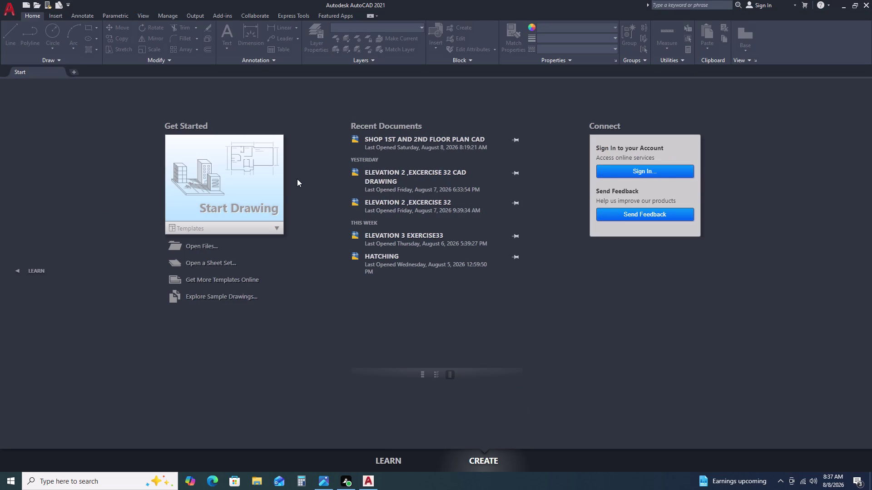
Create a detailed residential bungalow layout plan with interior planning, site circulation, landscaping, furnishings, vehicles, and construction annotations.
Start a new blank drawing from the Start tab and zoom around the empty model space.
click(239, 183)
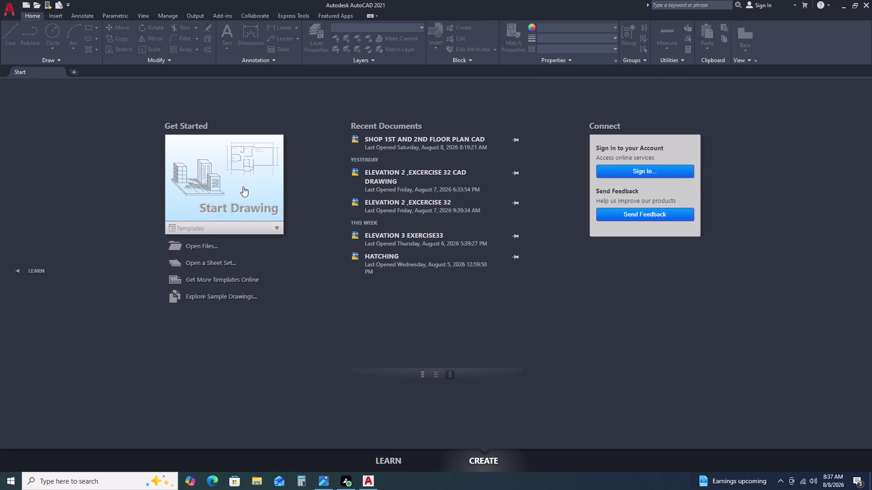
double_click(243, 189)
click(240, 193)
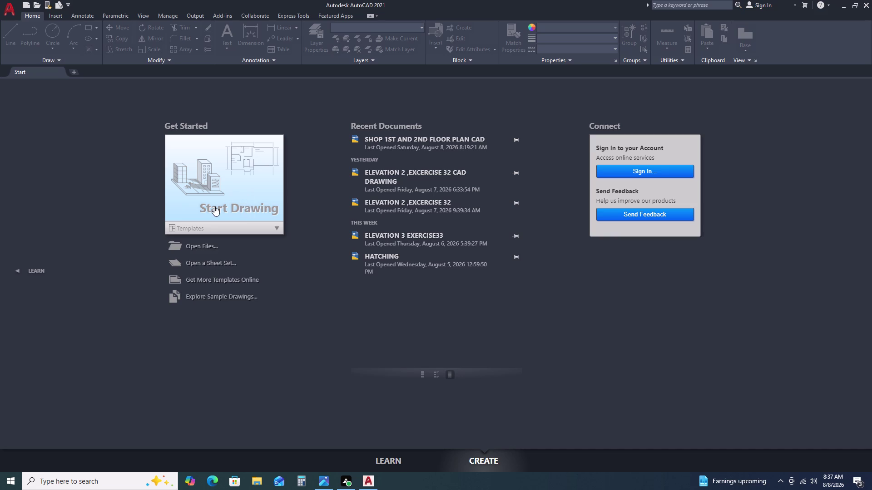
click(214, 206)
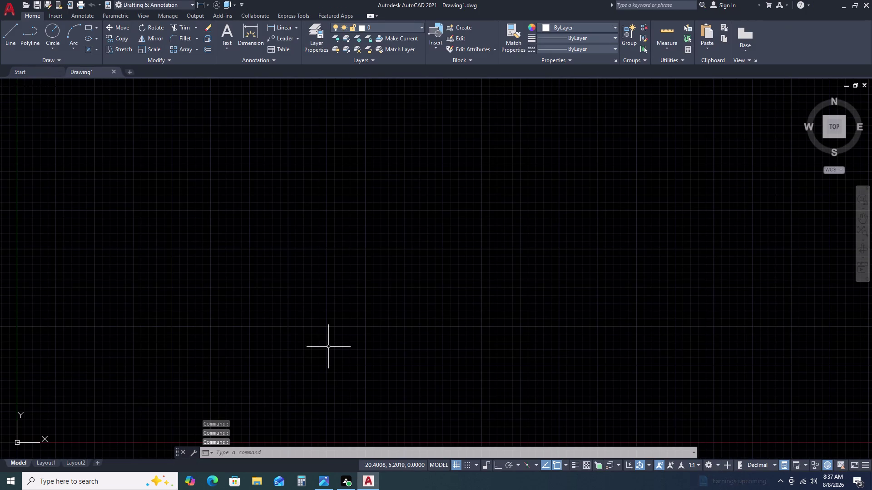
scroll(down, 3)
scroll(up, 3)
scroll(down, 3)
scroll(up, 3)
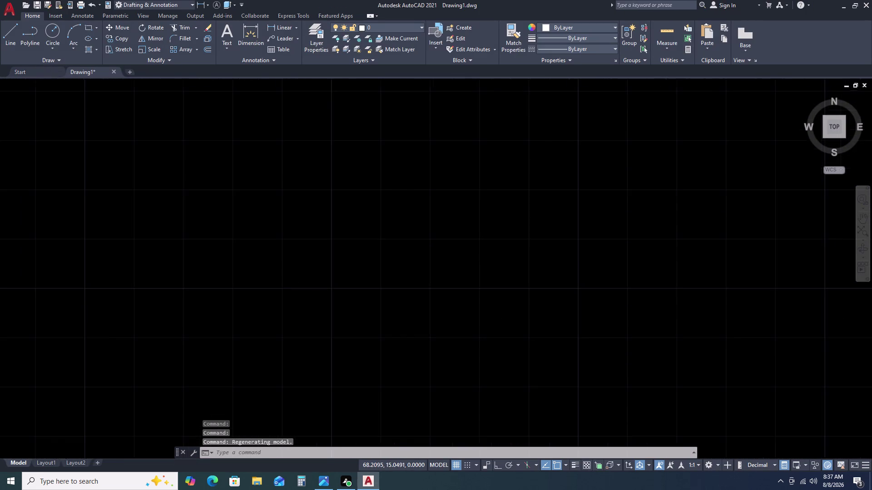
scroll(up, 3)
scroll(down, 3)
Bring up Save Drawing As with Ctrl+S and navigate to the Desktop.
key(ctrl+s)
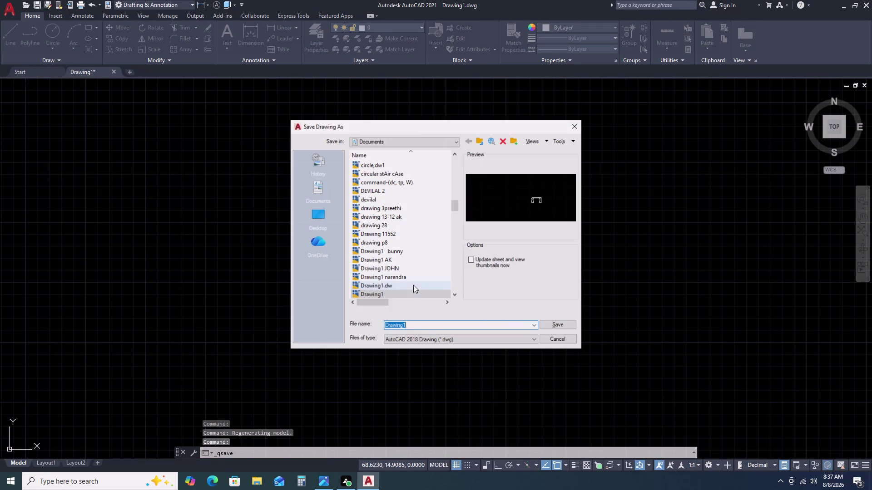
double_click(315, 213)
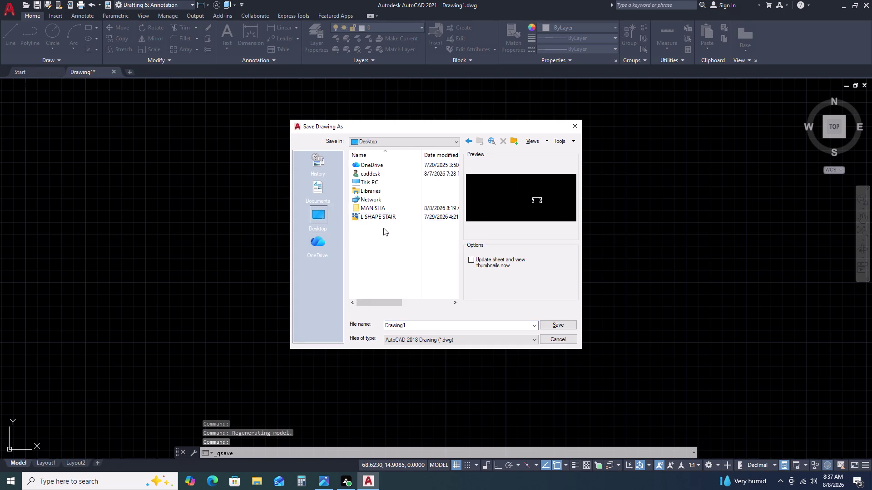
double_click(375, 205)
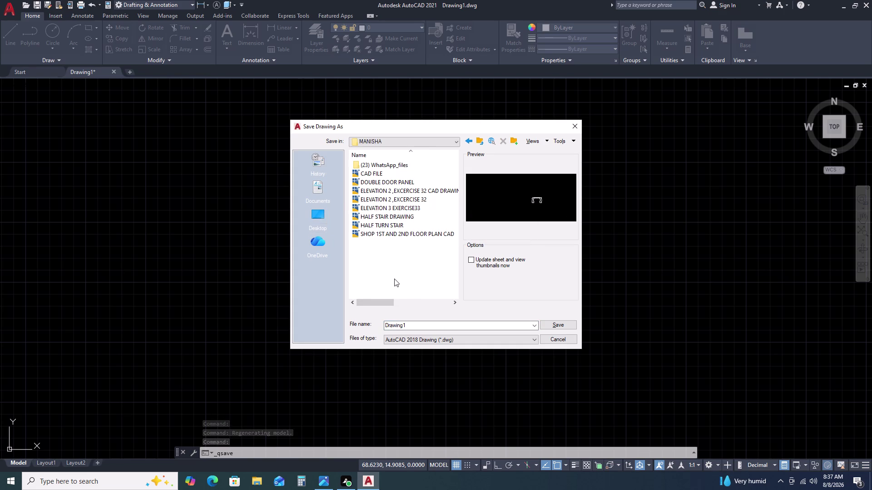
key(BackSpace)
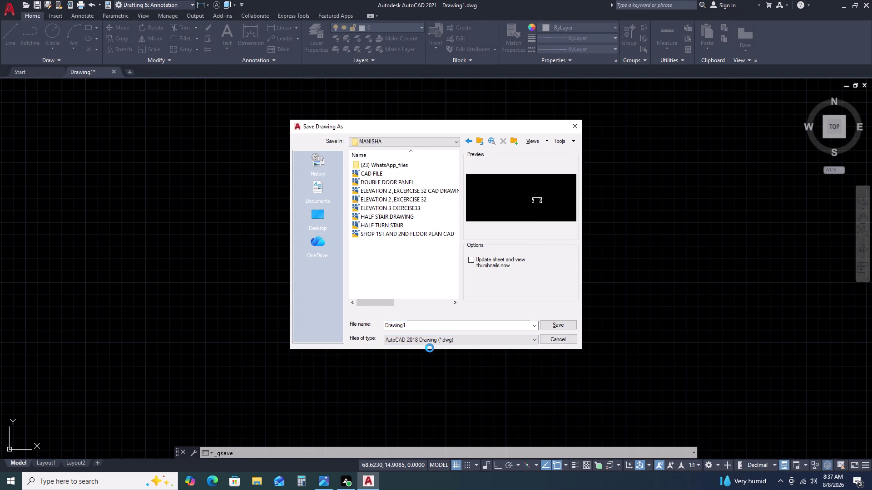
key(BackSpace)
key(BackSpace)
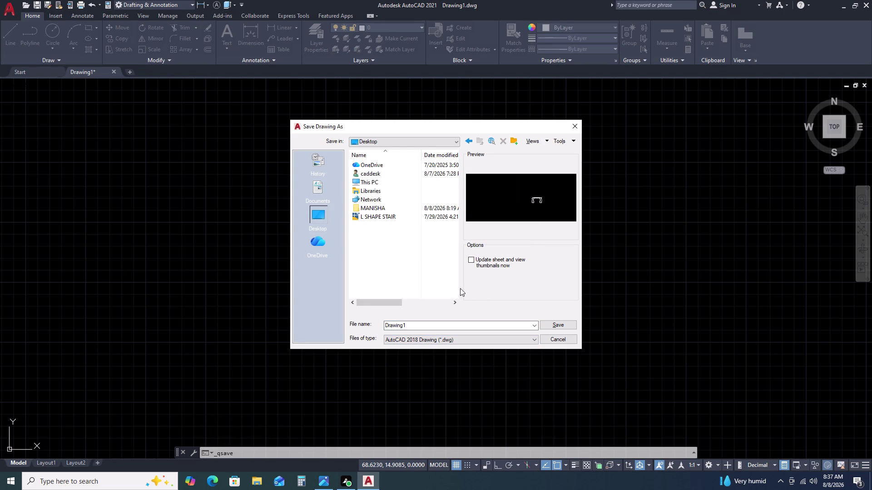
Name the file 'LAYOUT PLAN OF CAD PLAN' and save it.
click(419, 325)
text(L)
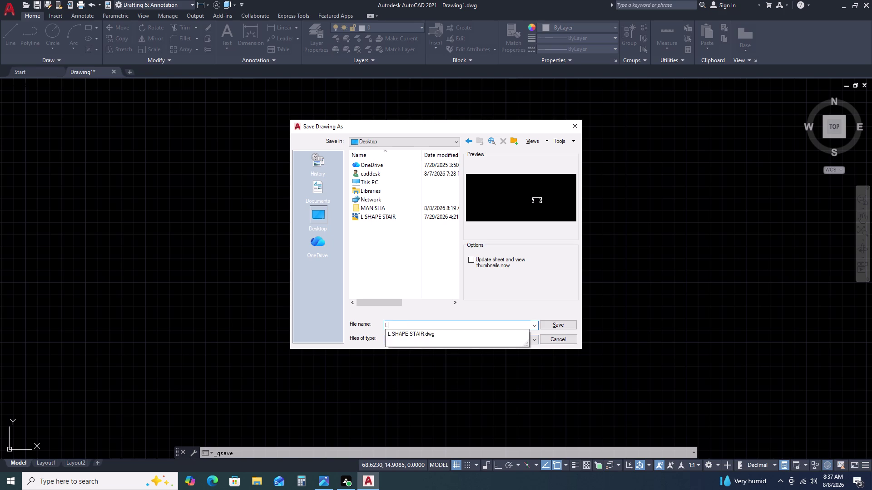
text(A)
text(YOU)
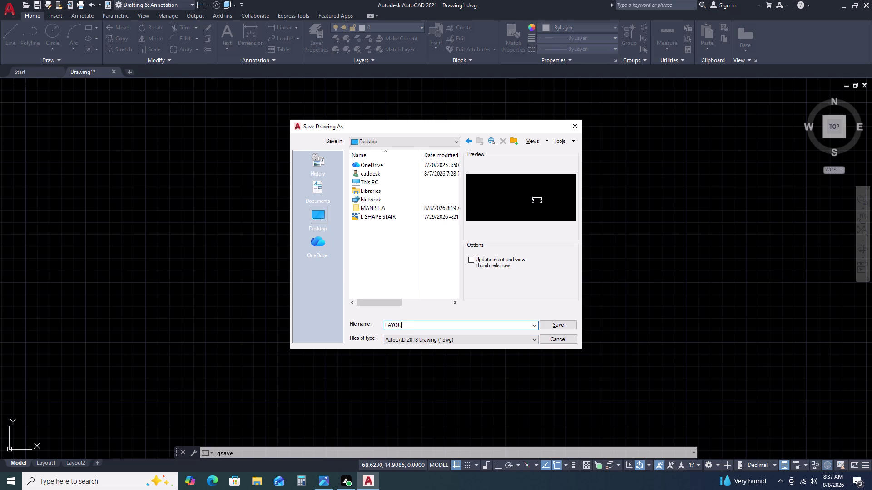
text(T PLAN)
key(space)
text(OF)
key(space)
text(CA)
text(D)
key(space)
text(PLAN)
double_click(561, 328)
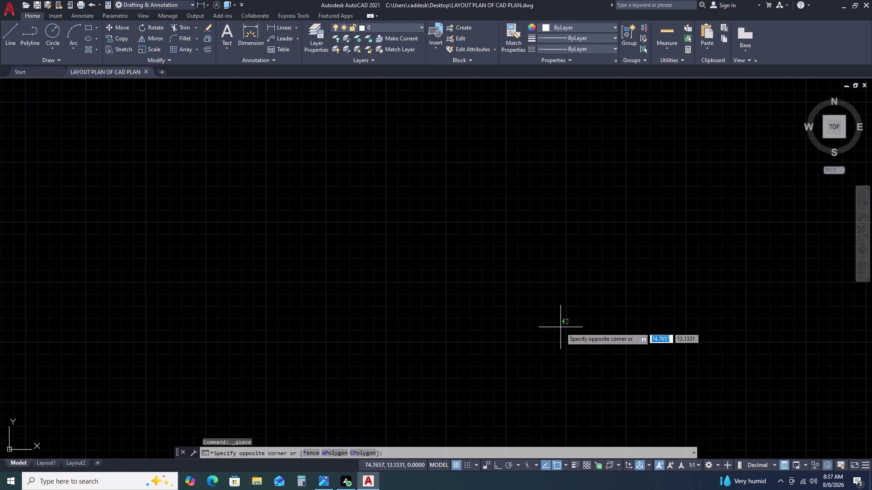
Start a rectangle with REC from a picked first corner, using the Dimensions option.
click(415, 327)
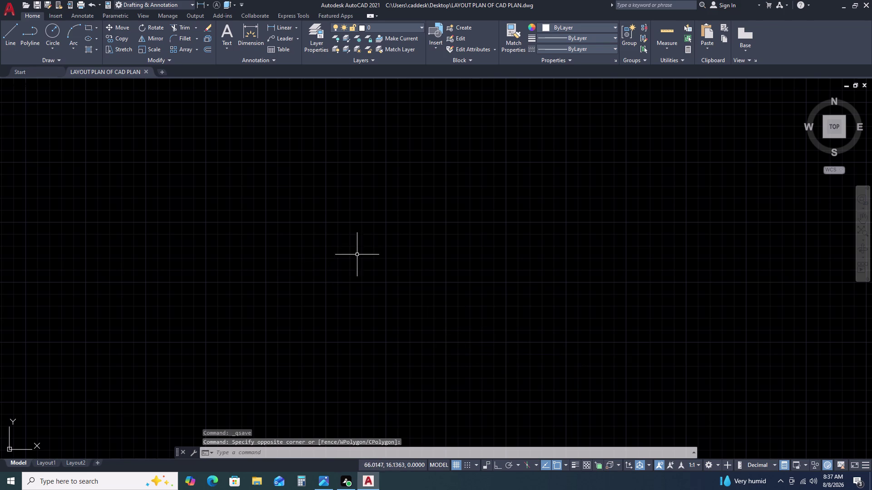
text(RE)
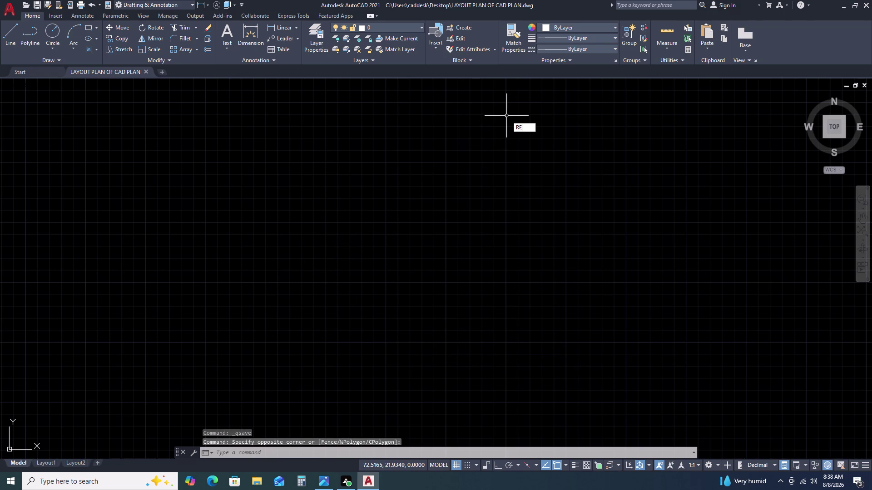
text(C)
key(space)
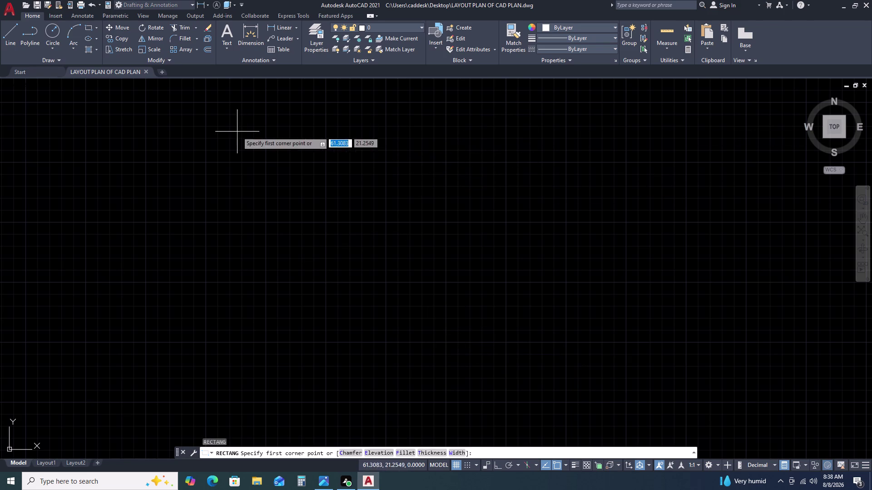
click(237, 125)
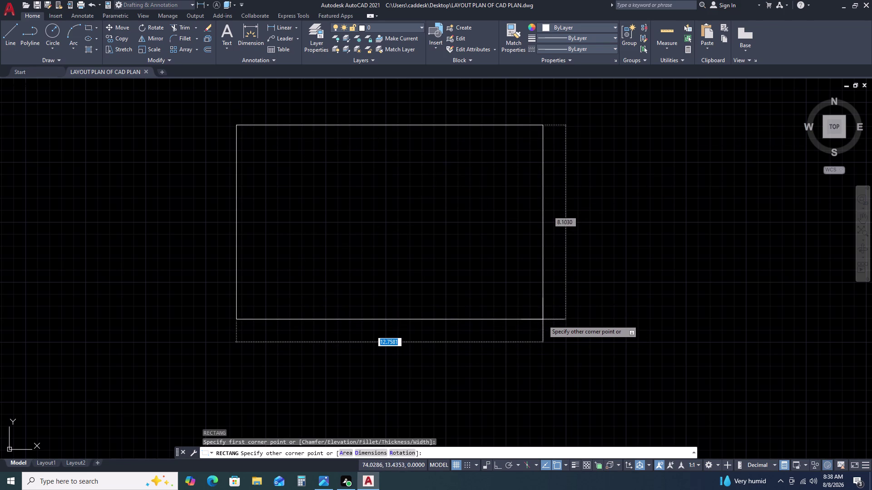
key(d)
key(space)
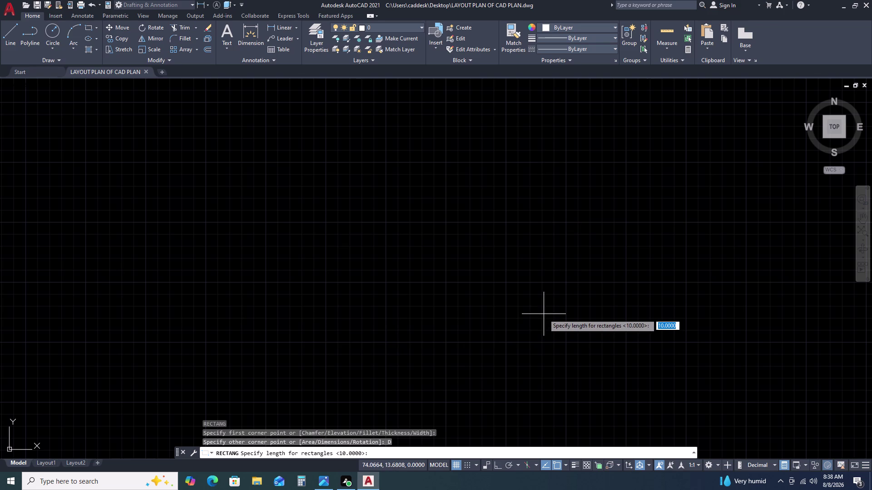
Give the rectangle length 30000 and width 40000 and place it.
text(3)
text(0000)
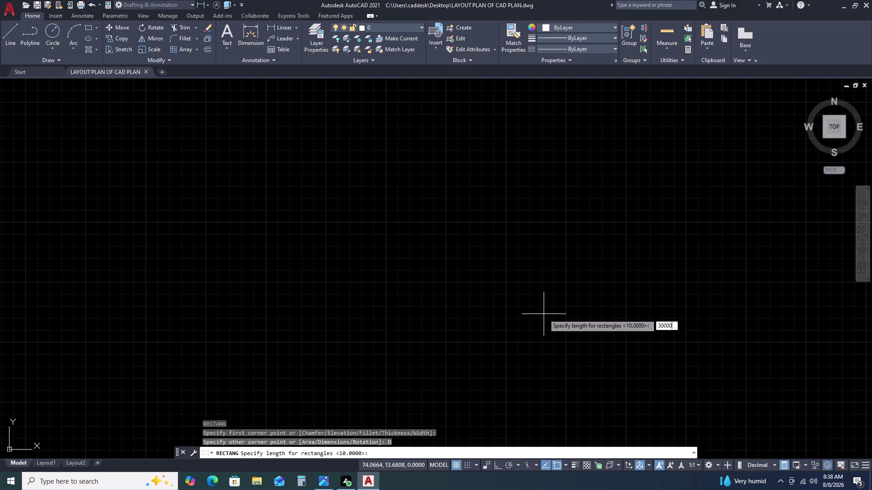
key(Return)
text(4)
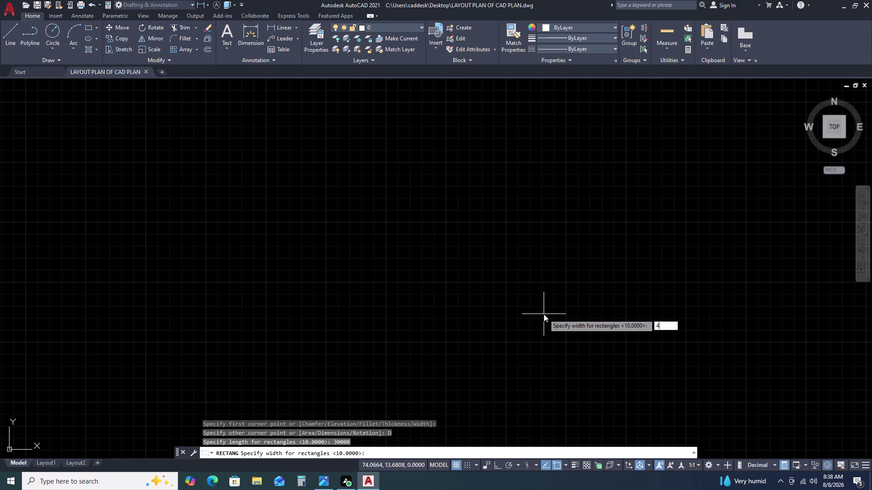
text(0000)
key(Return)
scroll(down, 3)
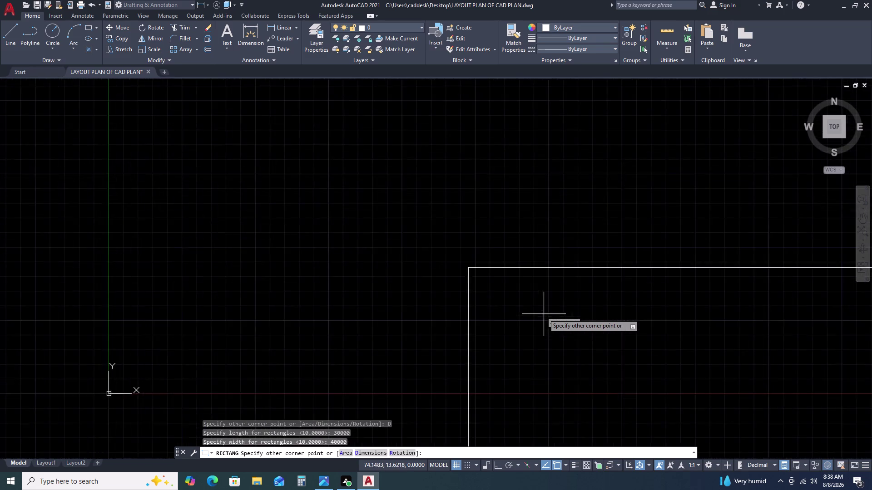
scroll(down, 3)
click(555, 314)
Move the 30000 by 40000 rectangle to a new position away from the origin.
scroll(down, 3)
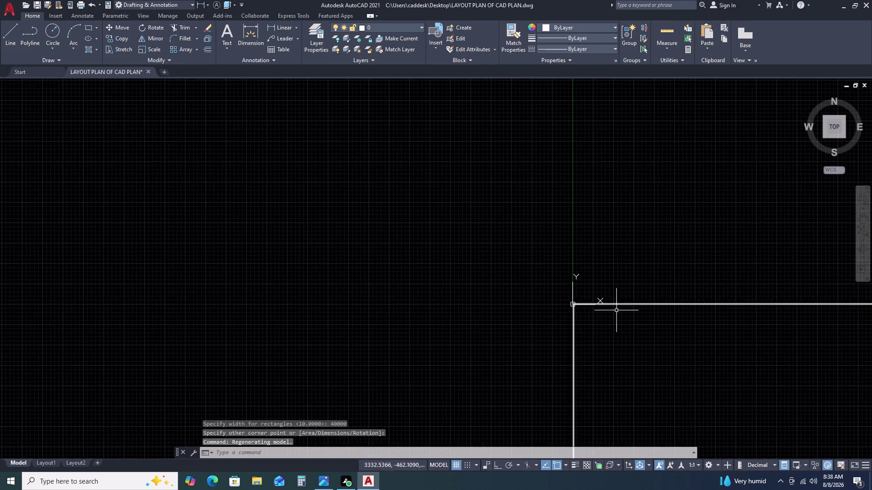
scroll(down, 3)
scroll(up, 3)
click(663, 362)
drag(663, 362, 646, 352)
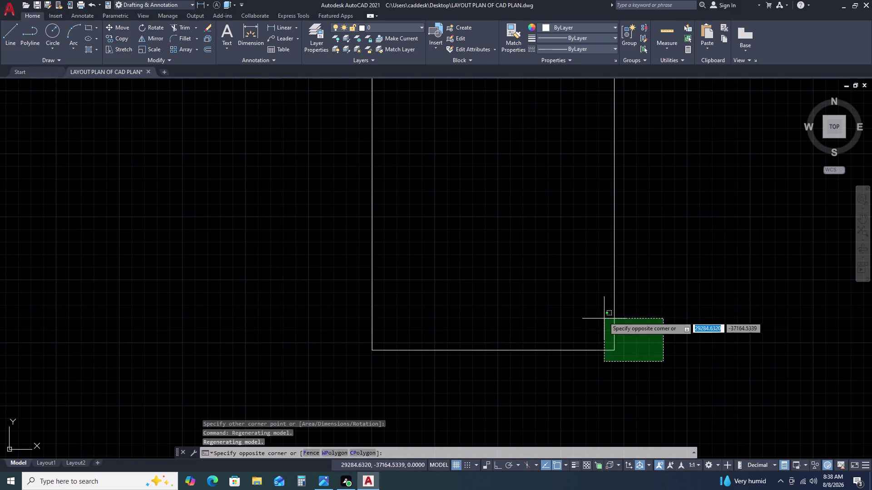
click(602, 312)
text(M)
key(space)
click(595, 311)
scroll(down, 3)
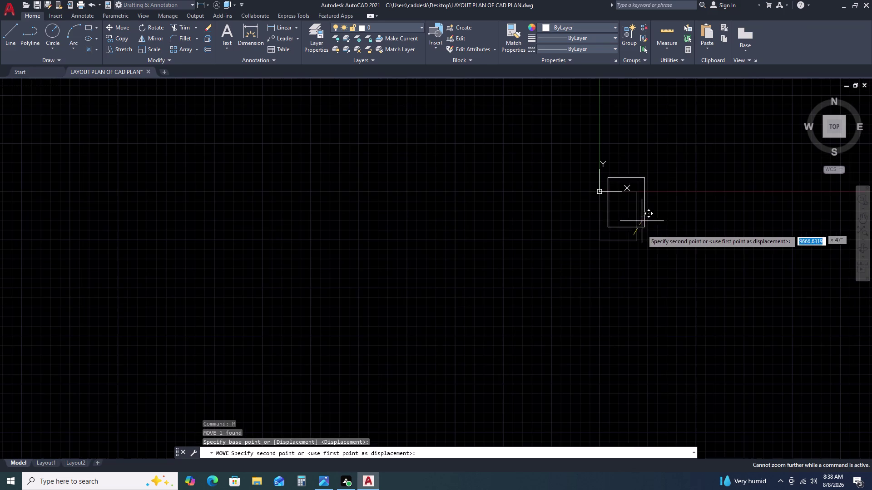
scroll(down, 3)
middle_drag(687, 159, 679, 171)
middle_drag(661, 183, 353, 337)
double_click(554, 186)
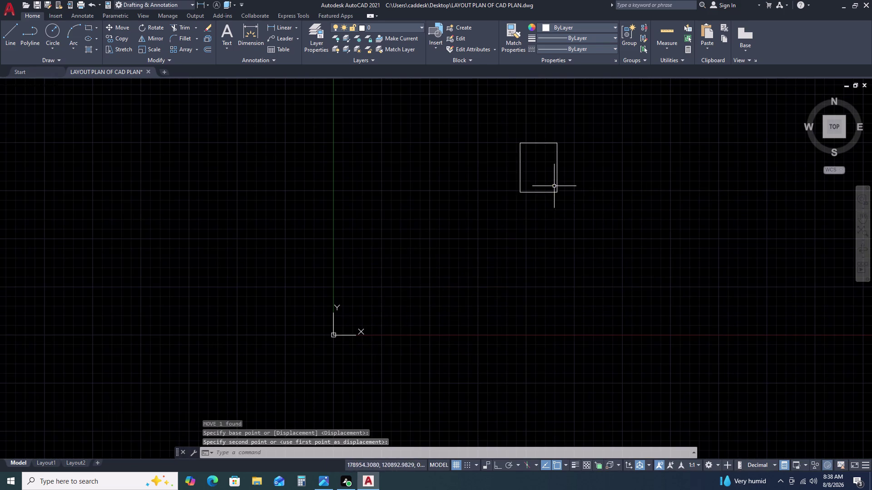
Center the rectangle in view, then start an Offset and cancel it.
scroll(up, 3)
scroll(up, 3)
scroll(up, 3)
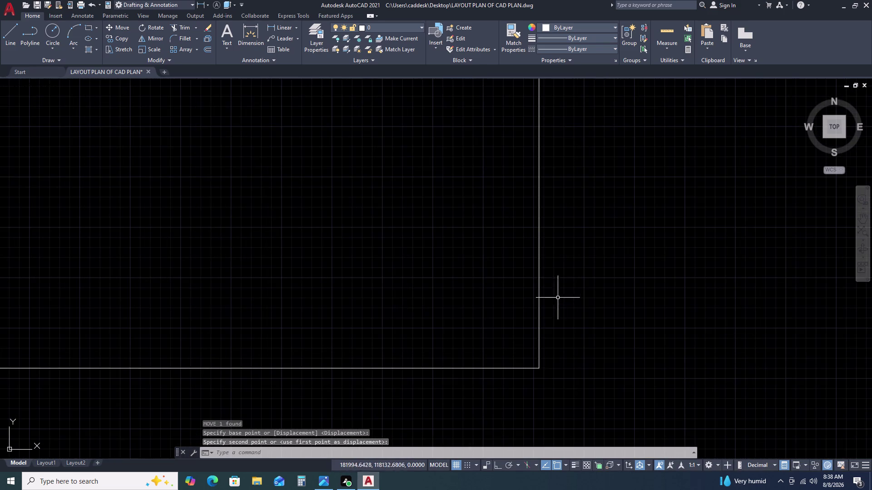
scroll(down, 3)
scroll(up, 3)
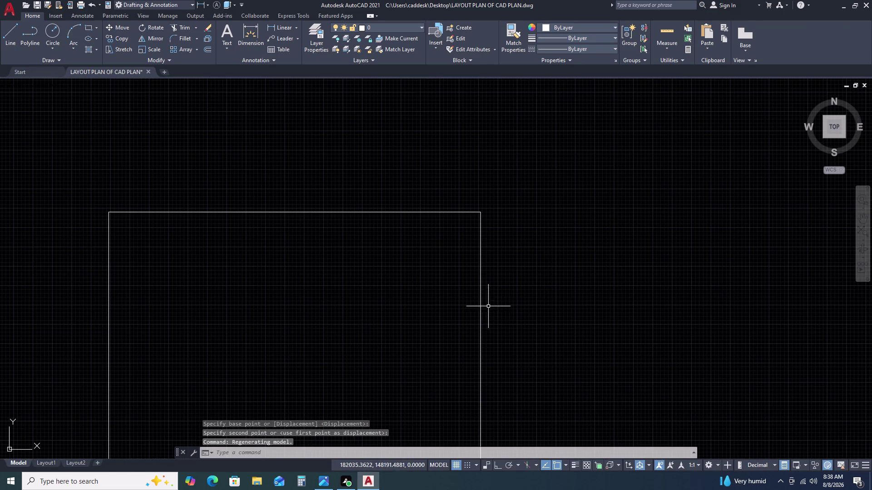
middle_drag(488, 302, 535, 208)
scroll(down, 3)
scroll(down, 3)
click(560, 196)
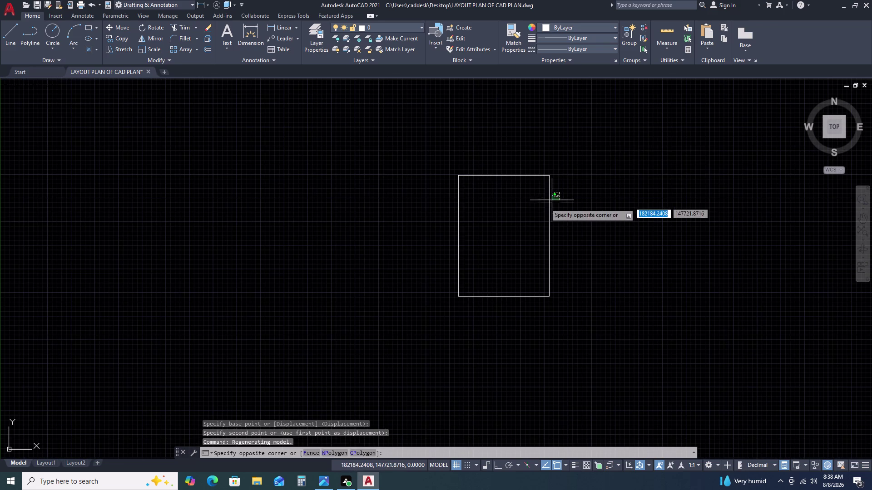
click(541, 206)
text(O)
key(space)
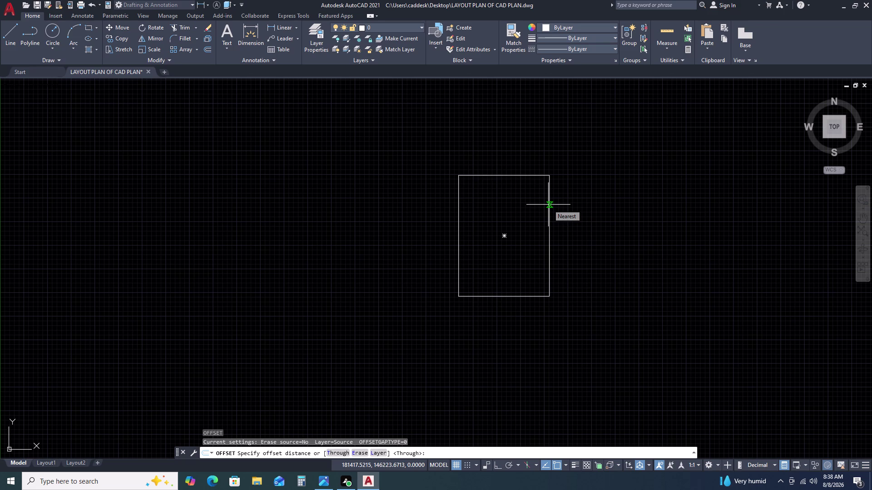
key(Escape)
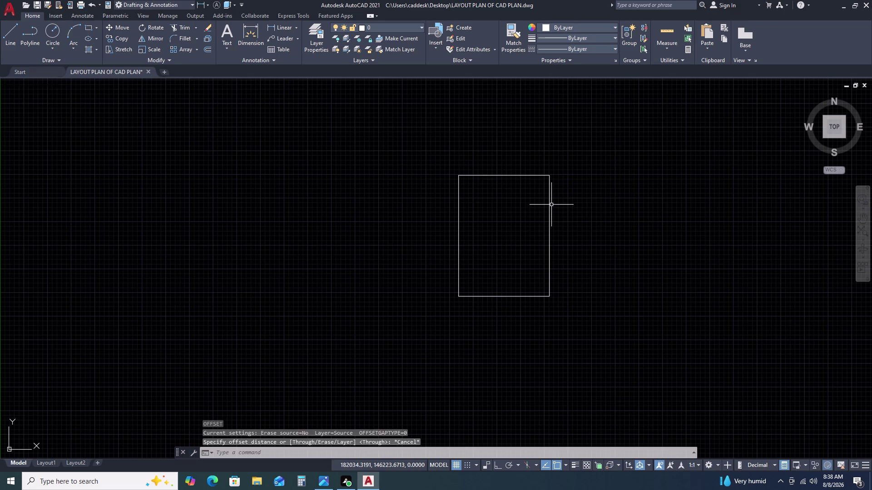
key(Escape)
double_click(562, 217)
key(Escape)
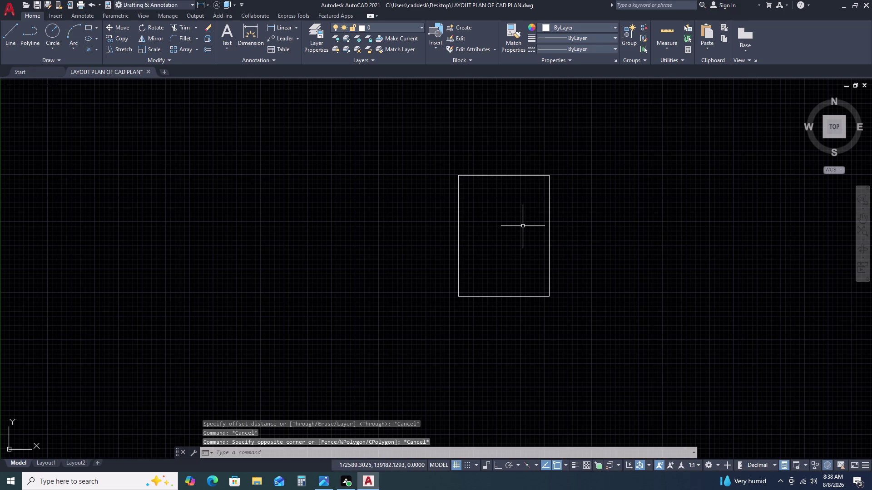
Open the Dimension Style Manager with D and edit the Standard style.
text(D)
key(space)
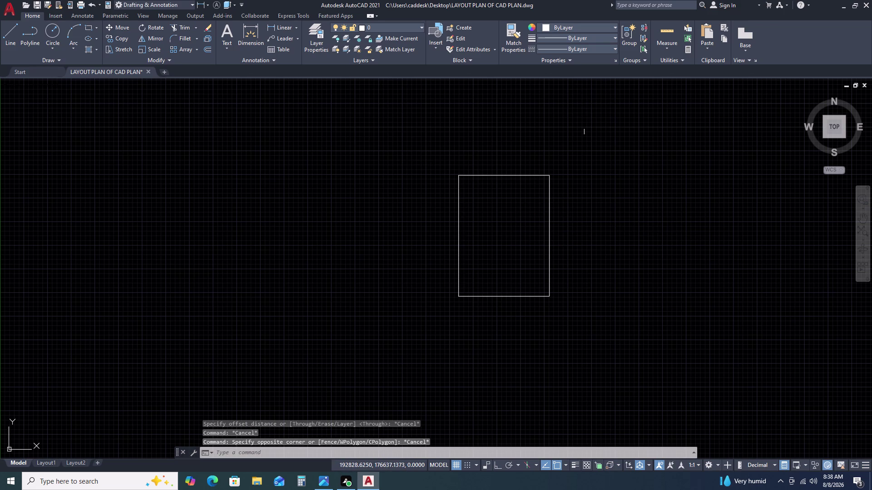
double_click(529, 224)
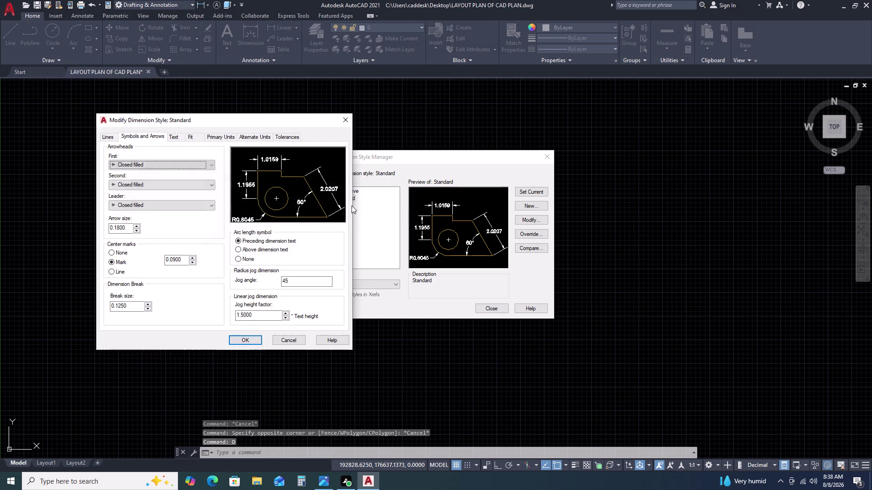
Set the Standard style's text height to 1000 on the Text tab, then close the manager.
click(178, 134)
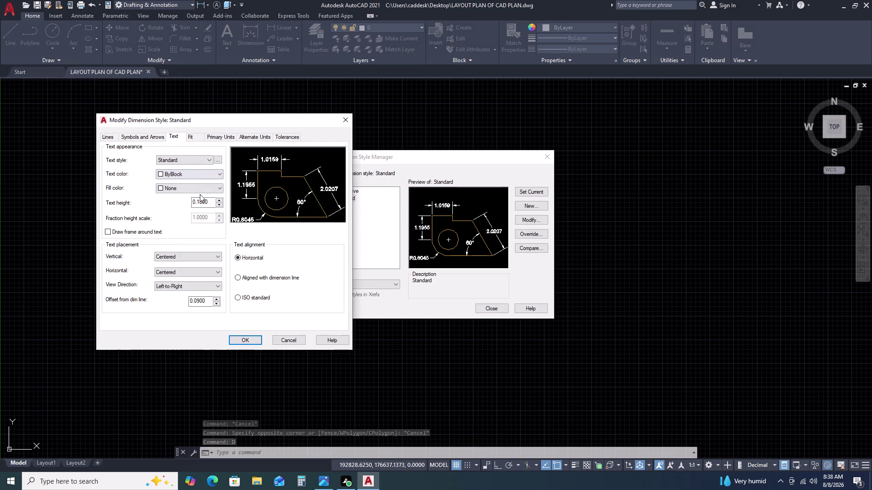
click(206, 199)
key(BackSpace)
key(BackSpace)
key(BackSpace)
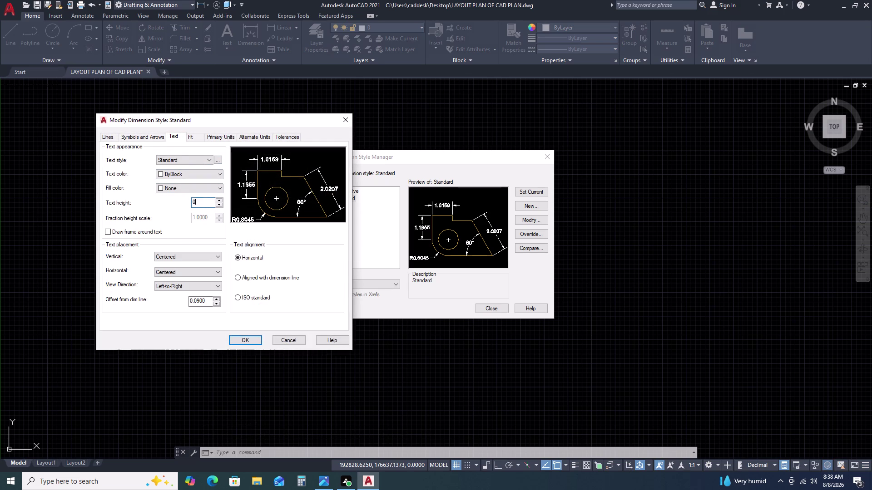
key(1)
text(0)
text(00)
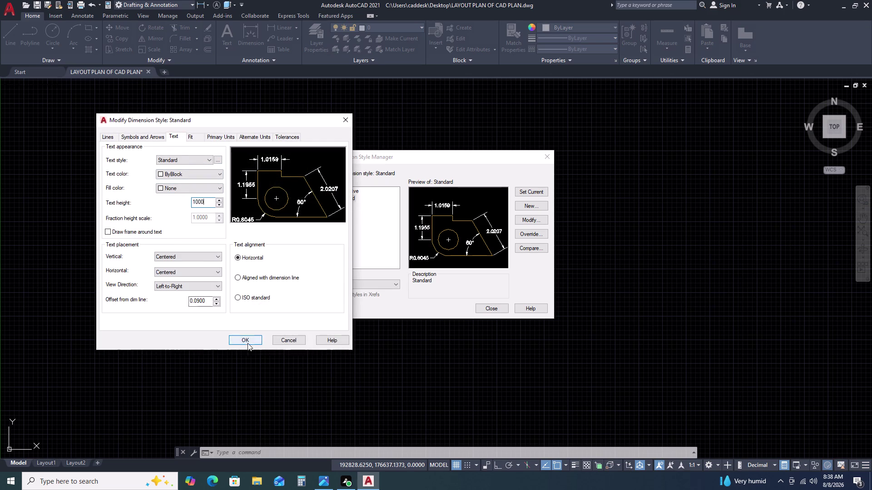
double_click(248, 343)
click(540, 188)
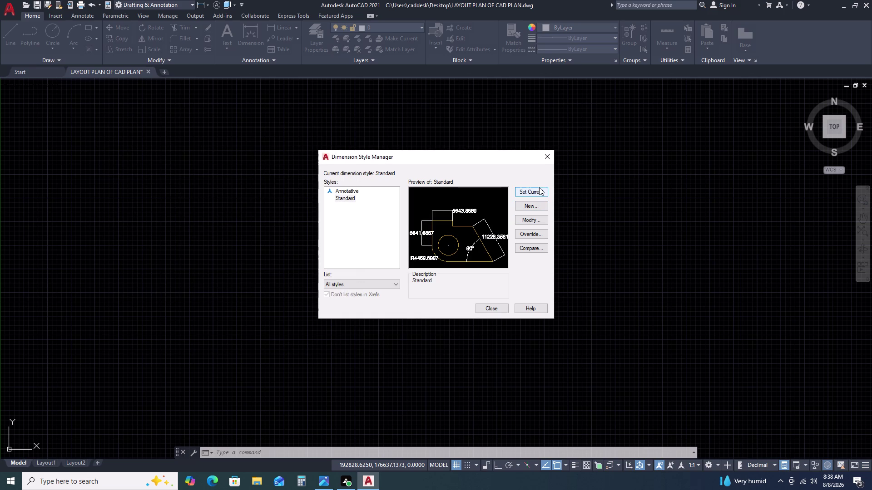
double_click(551, 147)
click(549, 153)
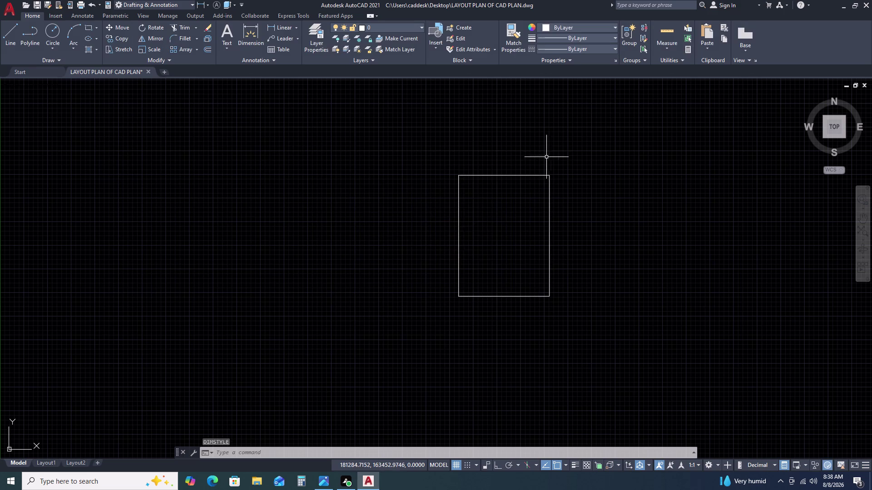
Draw a rectangle left of the room with 2015 entered, producing a narrow shape.
scroll(up, 3)
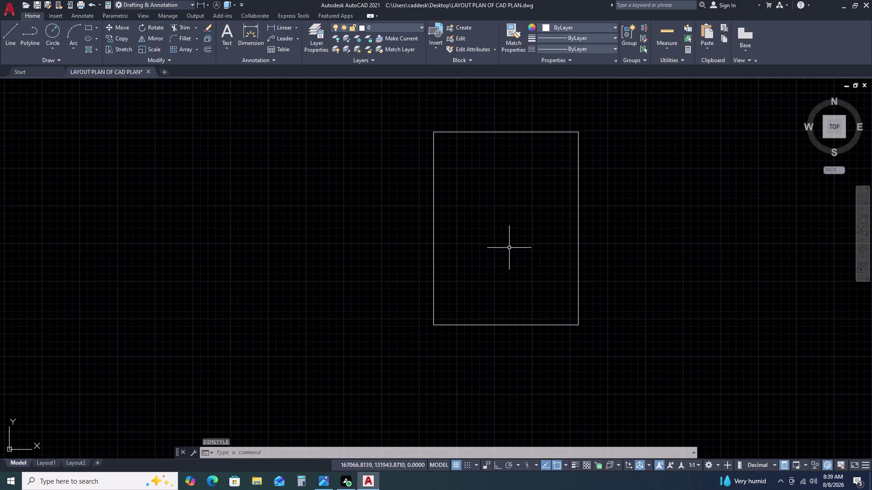
scroll(down, 3)
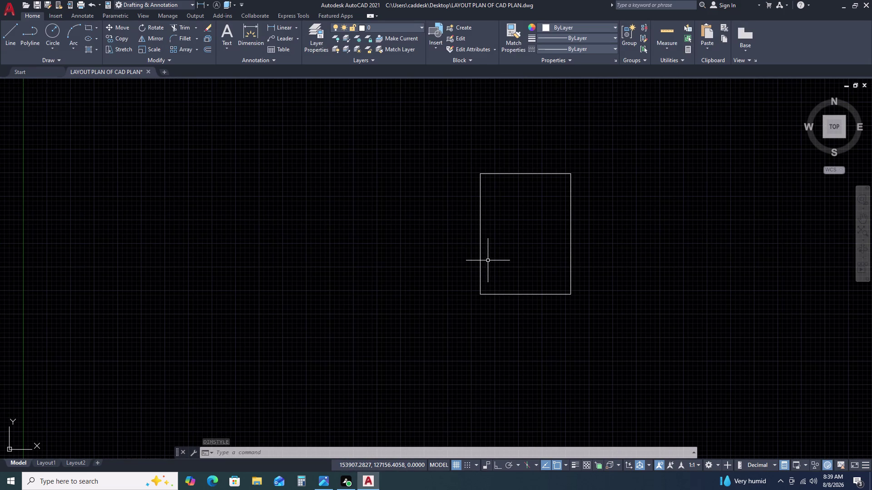
text(RE)
text(C)
key(space)
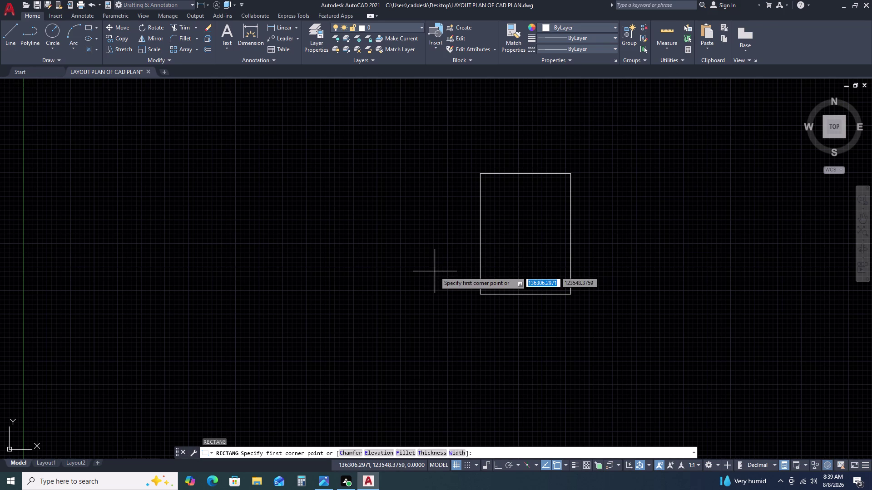
click(384, 178)
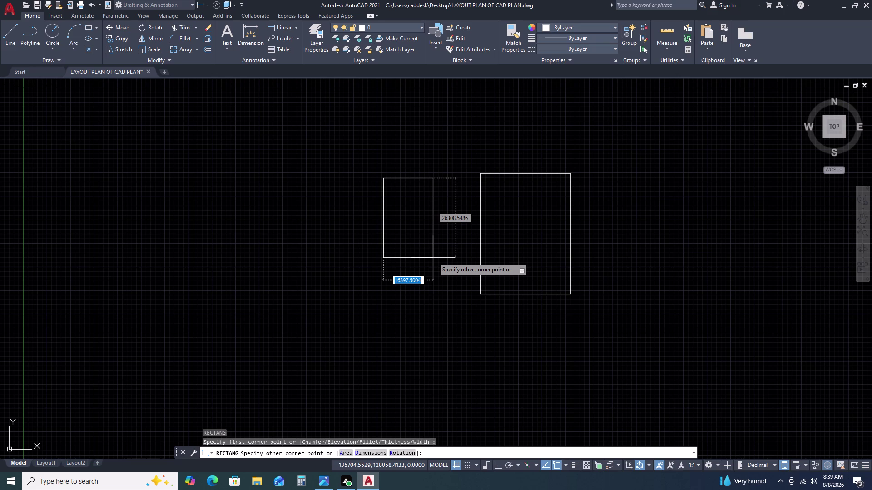
text(201)
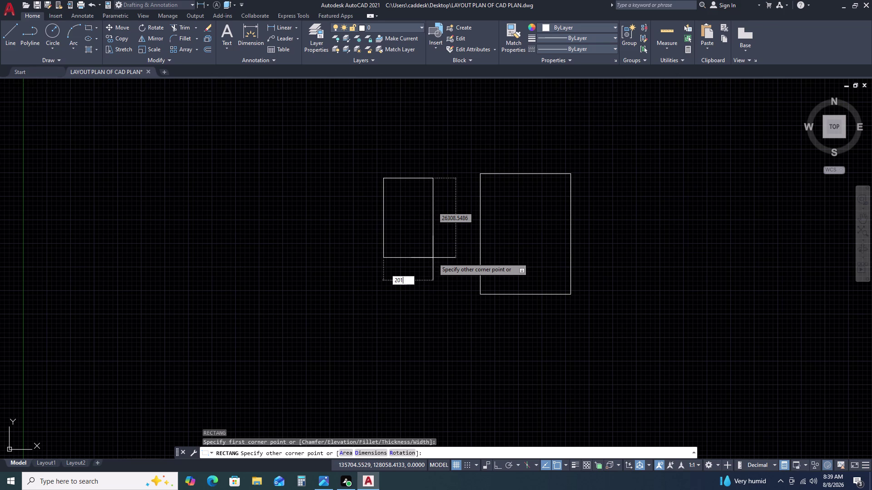
text(5)
key(space)
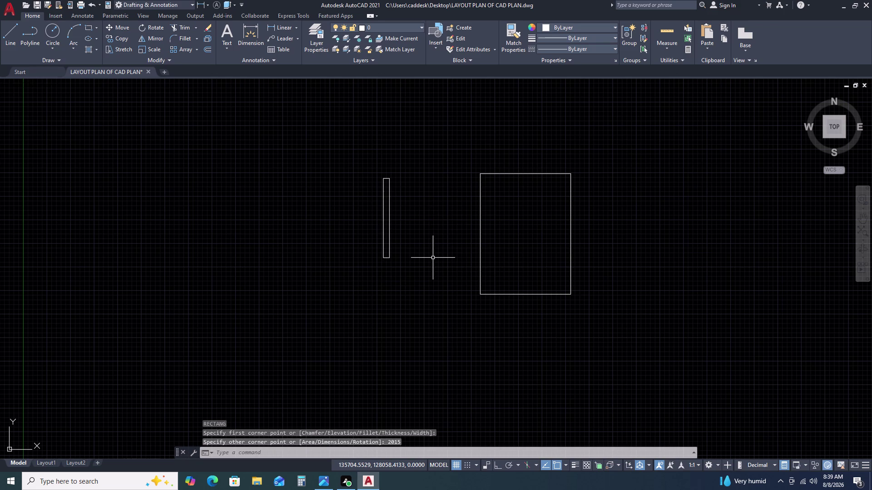
Select and delete the mistaken narrow rectangle.
key(Escape)
drag(431, 228, 406, 231)
click(366, 246)
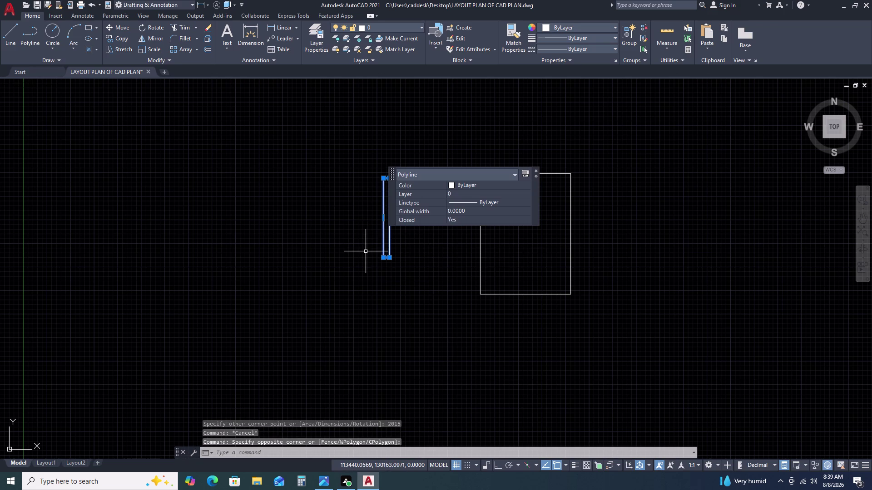
key(Delete)
Start a new rectangle with REC and pick its first corner.
text(REC)
key(space)
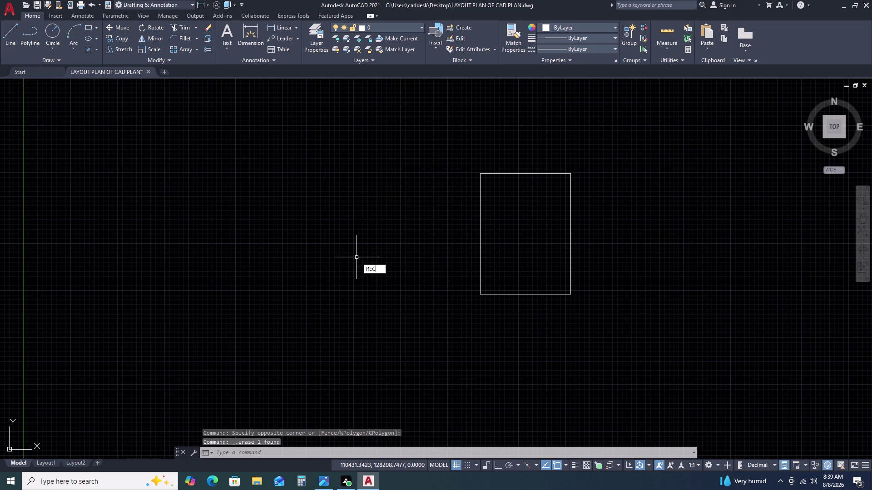
click(320, 202)
Enter length 2015 and width 2000 for the pillar rectangle and place it.
text(D)
key(space)
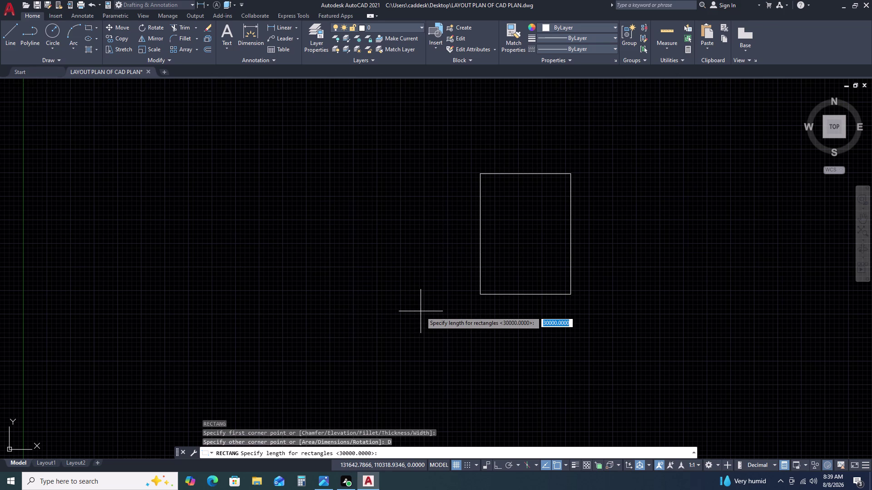
text(120)
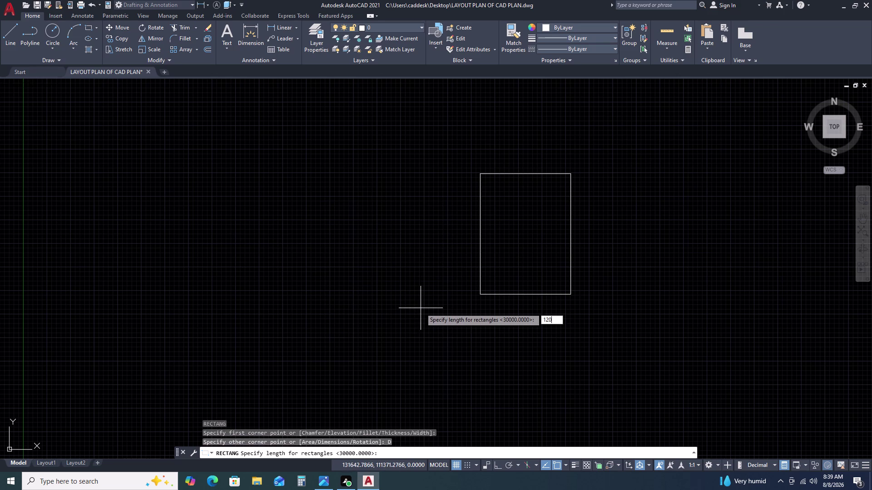
key(BackSpace)
key(BackSpace)
key(BackSpace)
text(201)
text(5)
key(space)
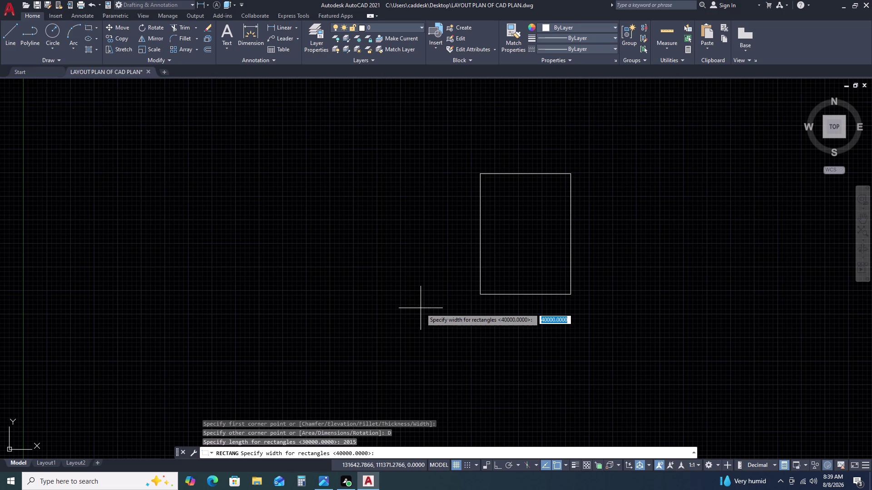
text(200)
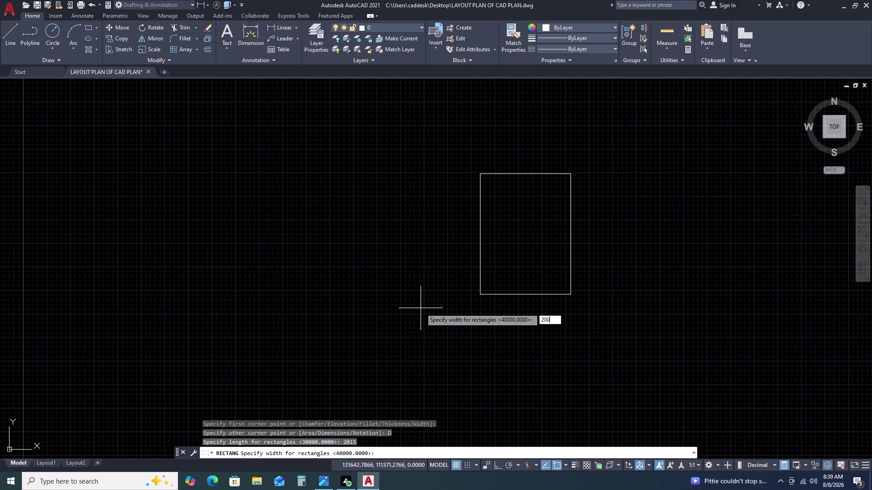
text(0)
key(space)
double_click(422, 312)
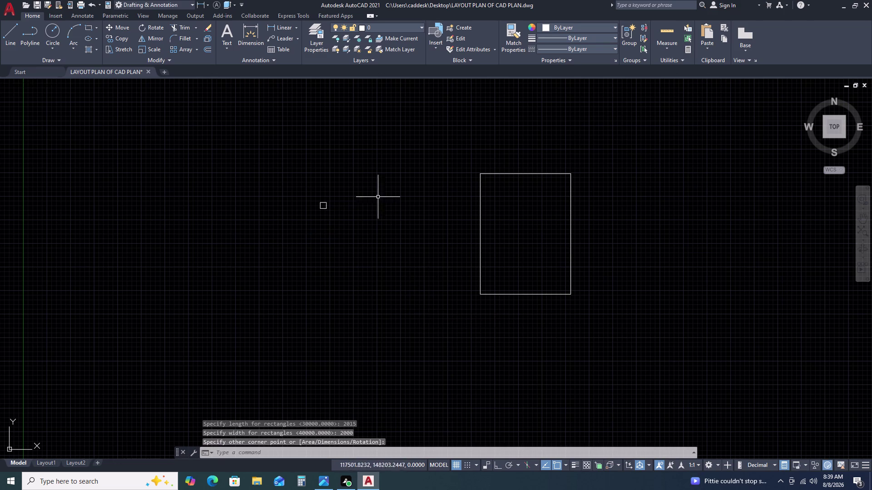
Move the square pillar roughly next to the large outline.
scroll(up, 3)
click(335, 202)
double_click(314, 258)
text(M)
key(space)
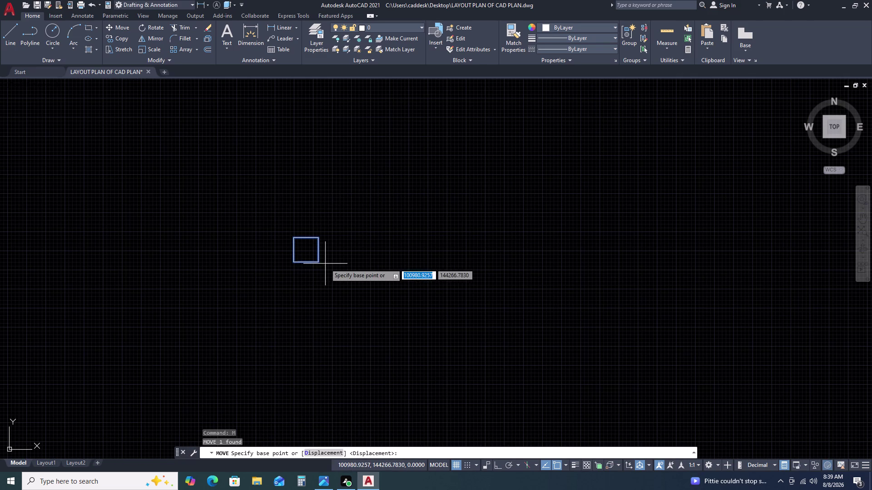
click(315, 236)
scroll(down, 3)
scroll(up, 3)
click(588, 160)
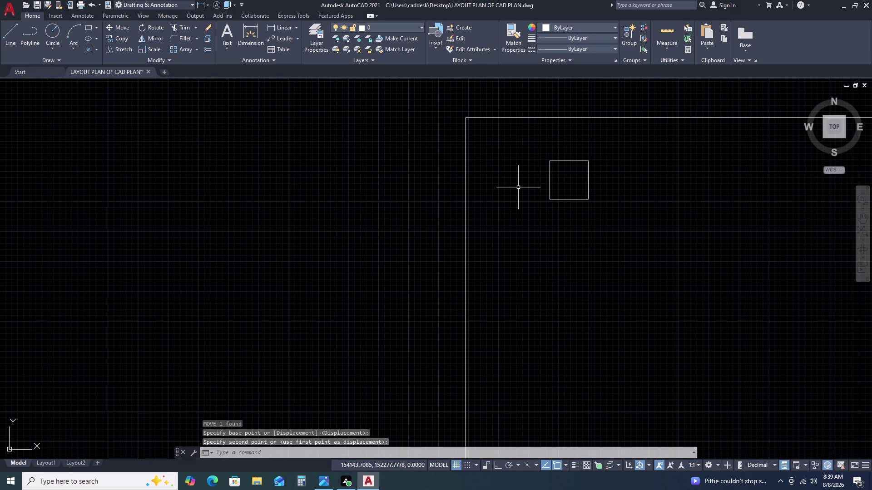
scroll(up, 3)
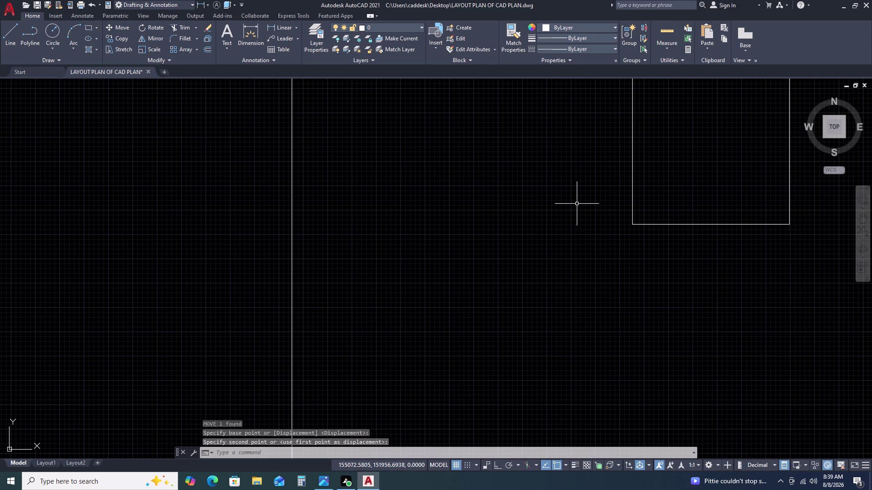
scroll(down, 3)
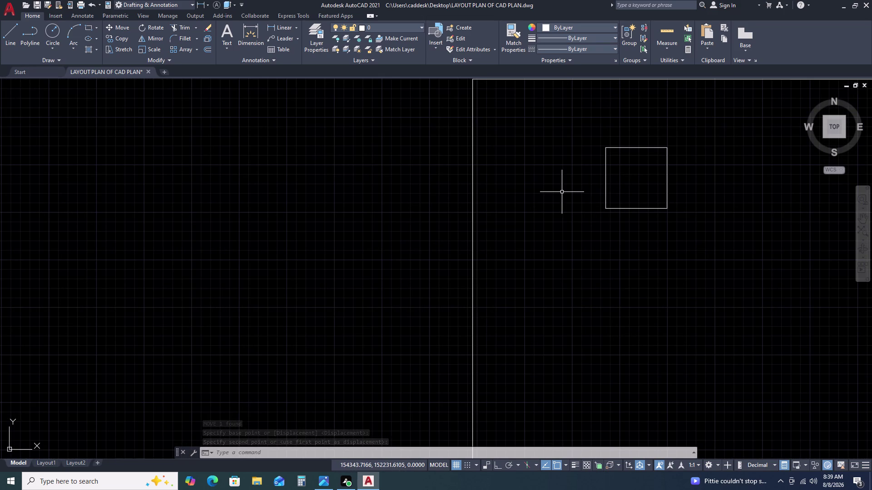
Snap the pillar's top-left corner to the outline's top-left corner.
double_click(631, 142)
triple_click(613, 152)
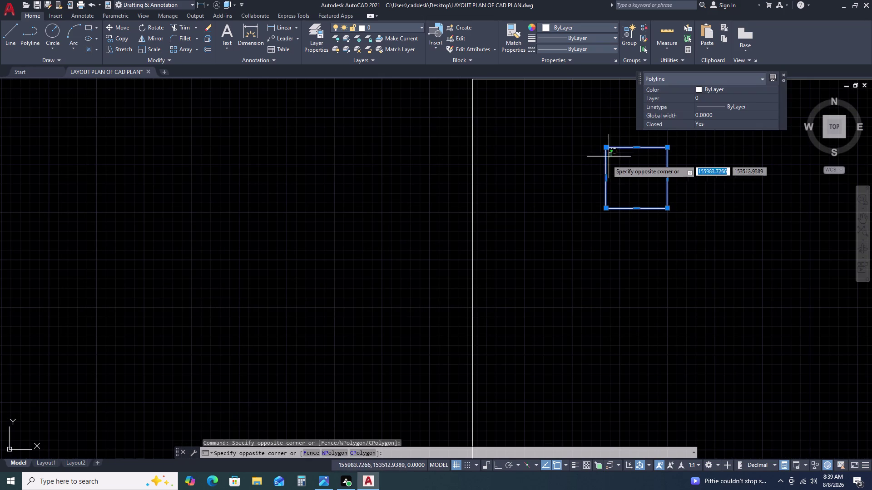
text(M)
key(space)
double_click(603, 147)
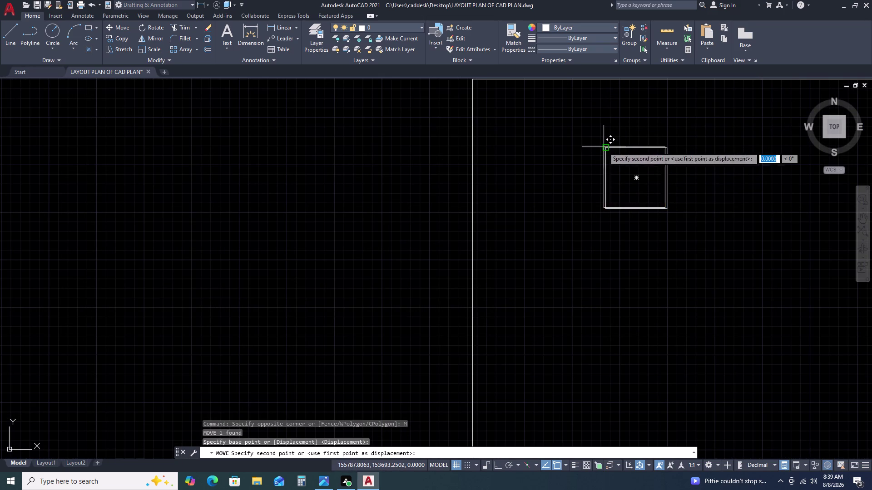
scroll(down, 3)
click(481, 83)
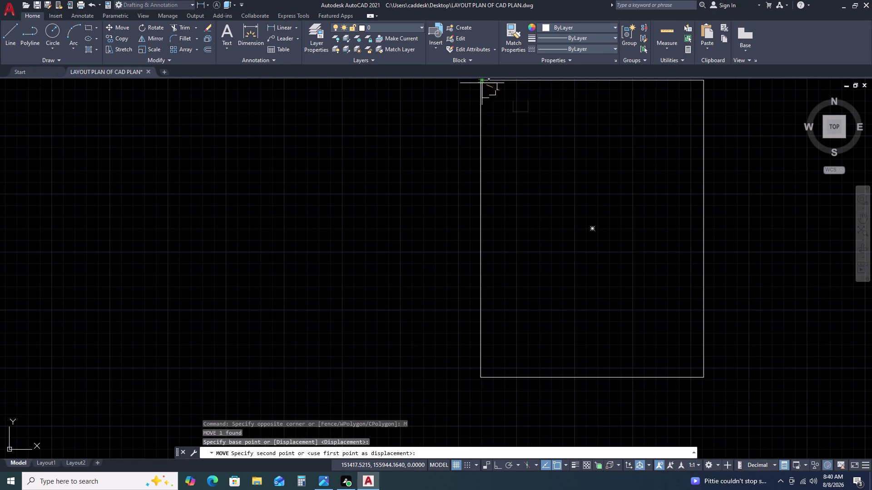
scroll(down, 3)
scroll(up, 3)
scroll(up, 3)
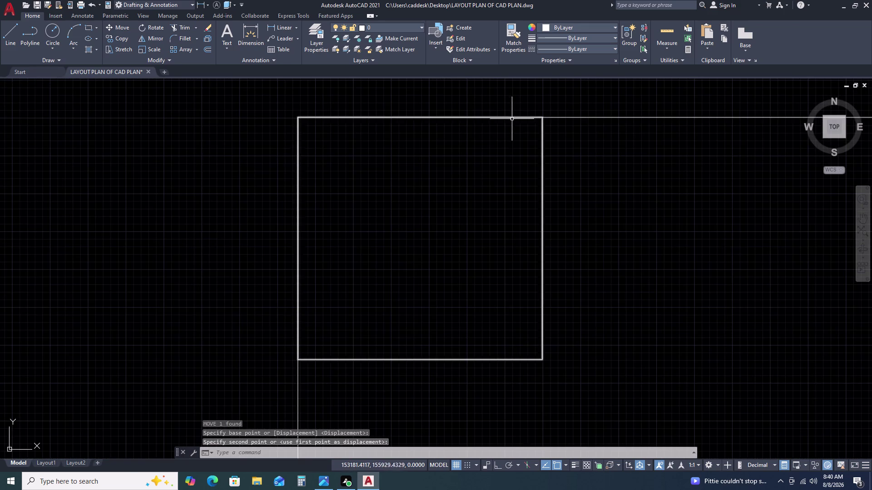
scroll(down, 3)
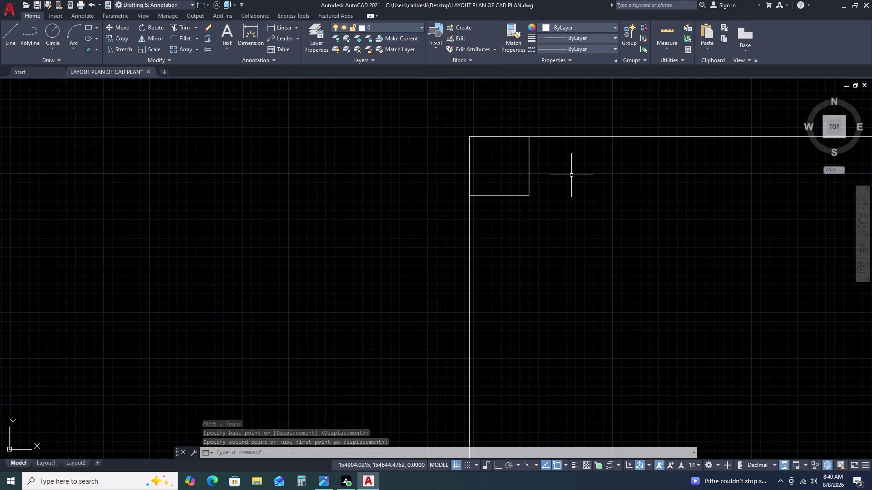
Start a new rectangle, picking its first corner inside the boundary.
text(REC)
key(space)
click(577, 210)
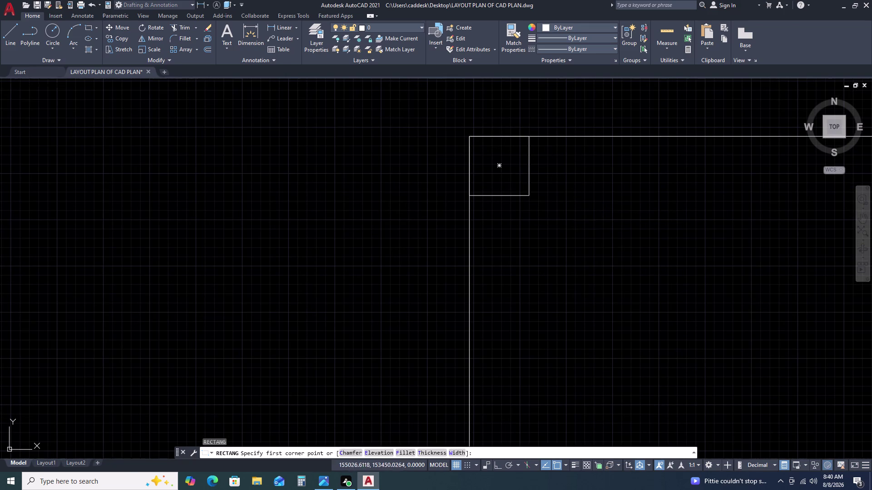
Size the rectangle at length 4000 and width 3200 and place it beside the pillar.
text(D)
key(space)
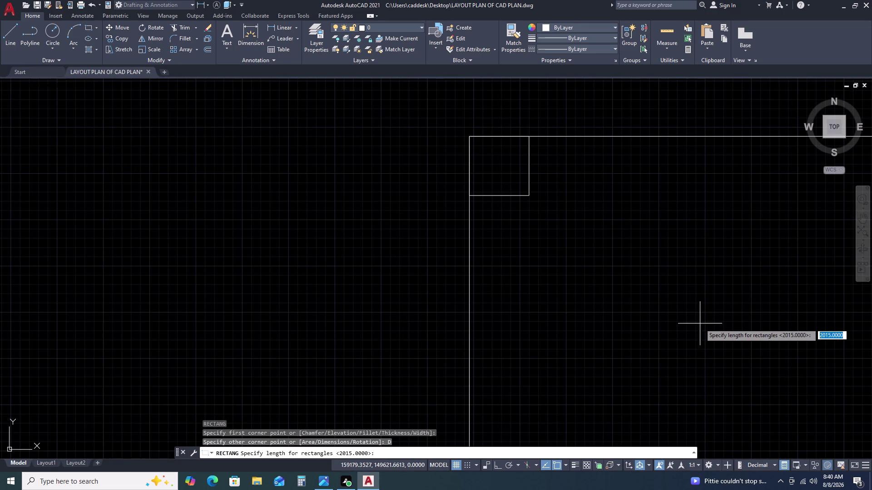
key(4)
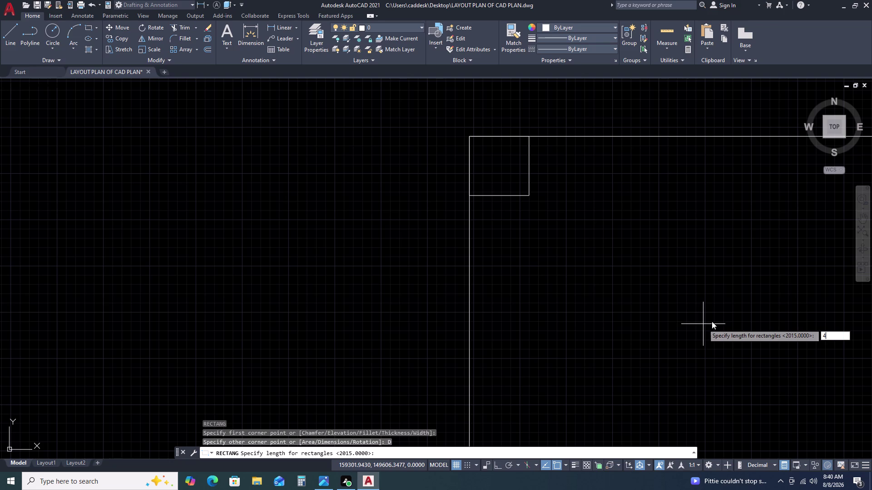
text(000)
key(space)
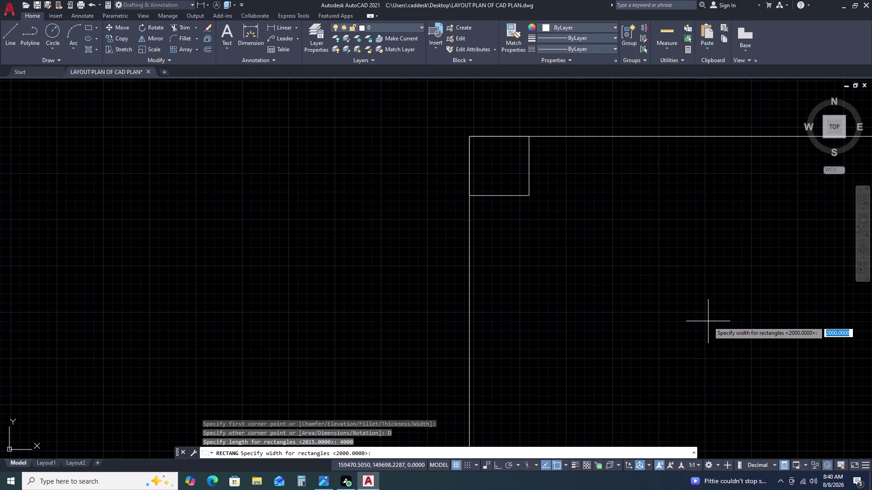
text(32)
text(0)
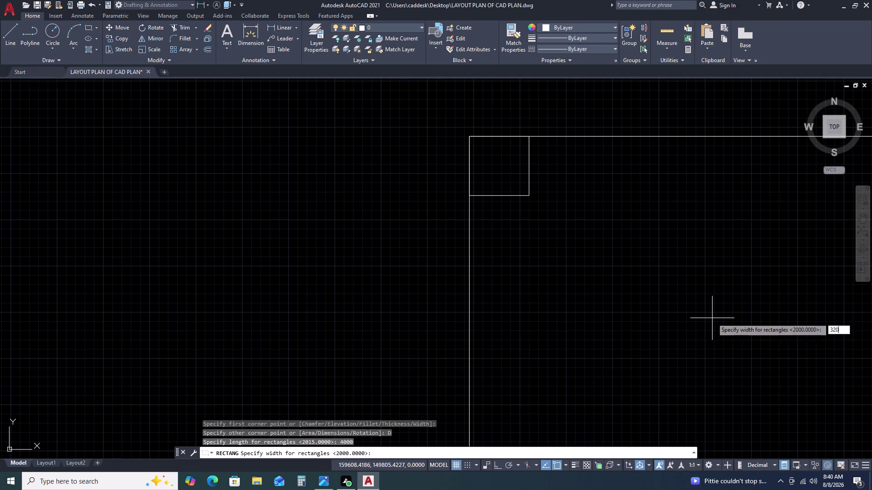
text(0)
key(space)
double_click(675, 301)
drag(729, 284, 710, 278)
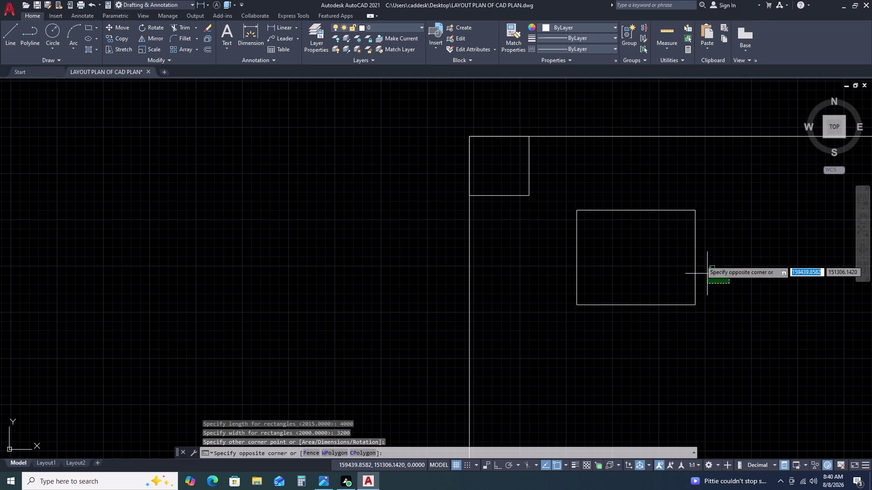
Move the 4000 by 3200 rectangle by its top-left corner into the plot's top-left corner.
click(687, 207)
key(m)
key(space)
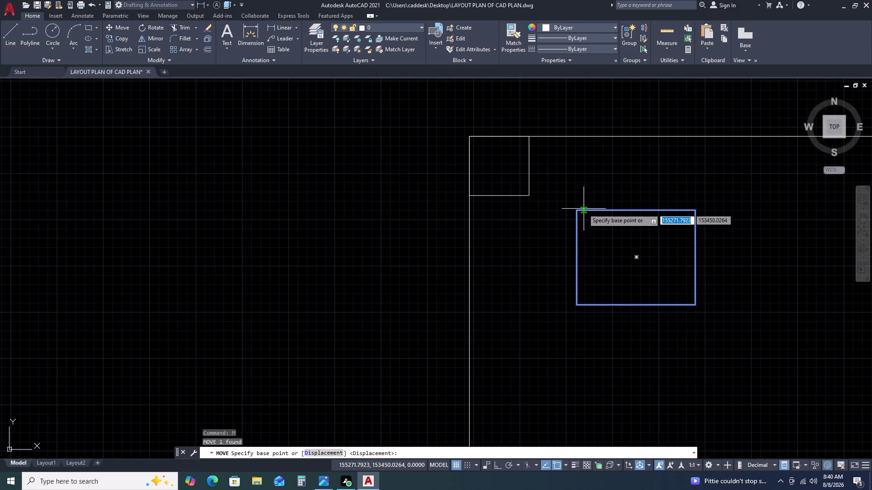
click(575, 211)
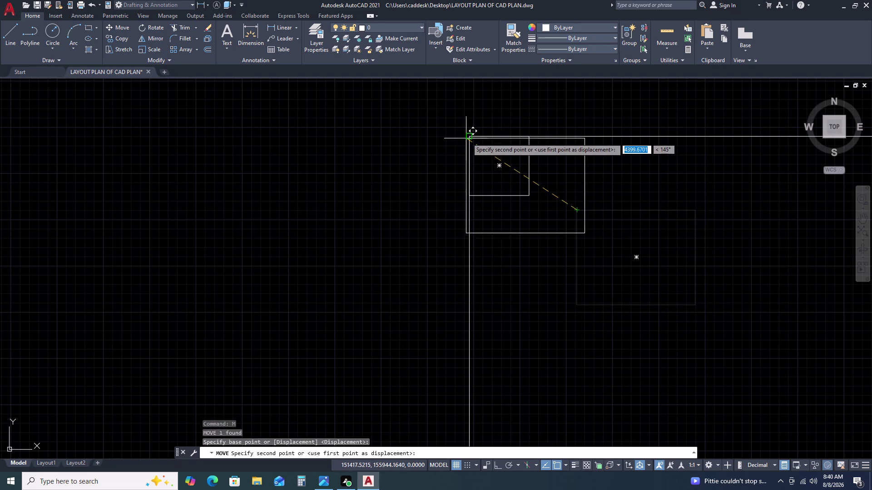
click(467, 138)
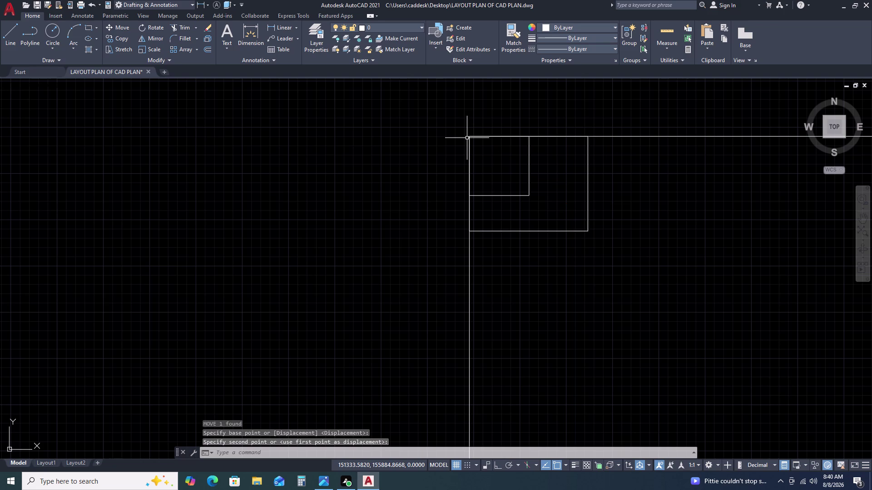
Start a rectangle with its first corner below the corner room.
key(r)
text(E)
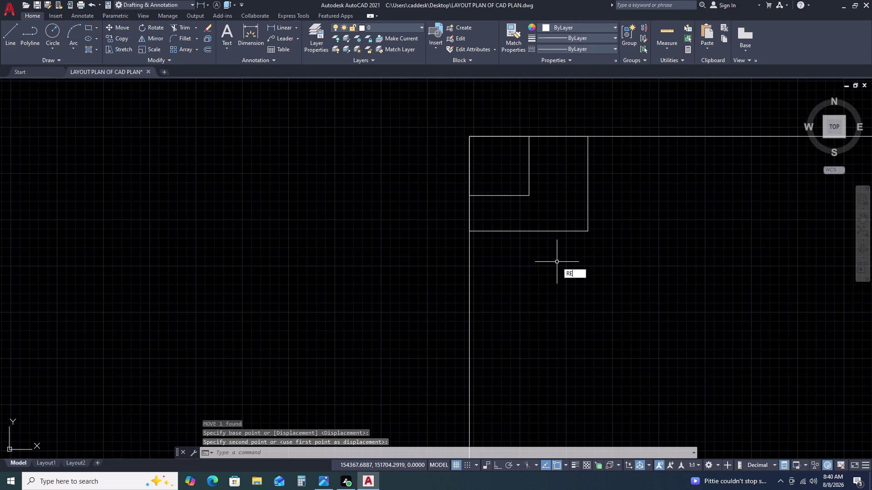
text(C)
key(space)
drag(581, 255, 581, 264)
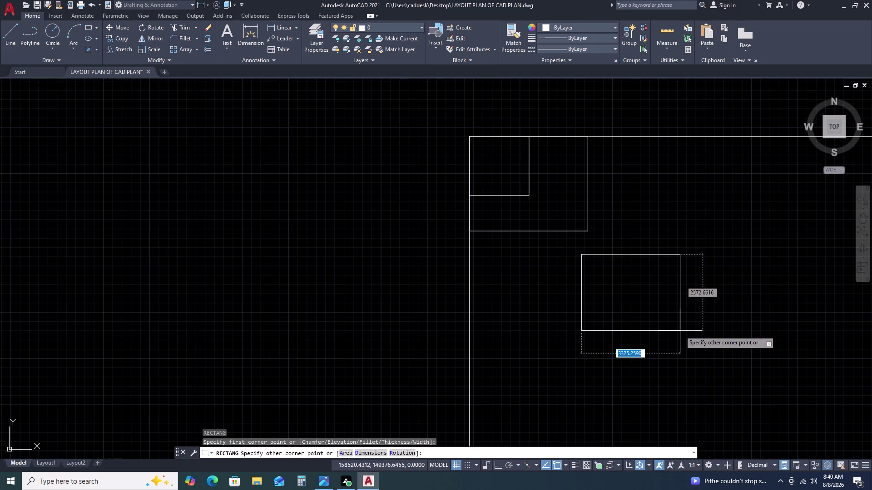
Give the rectangle length 1900 and width 1885, correcting the width entry, and place it.
text(D)
key(space)
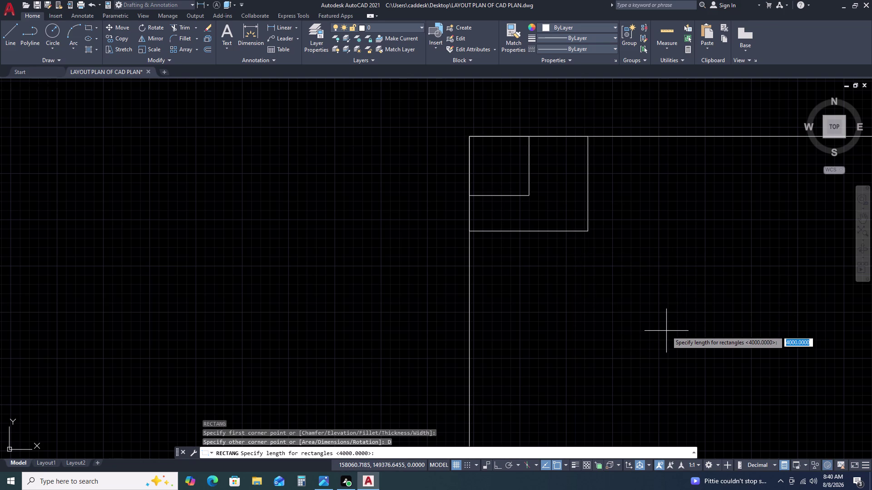
key(1)
key(9)
text(00)
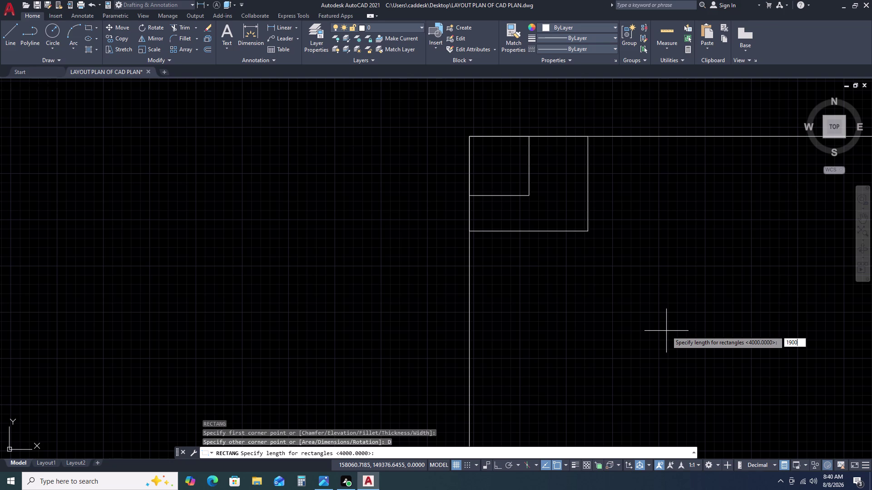
key(space)
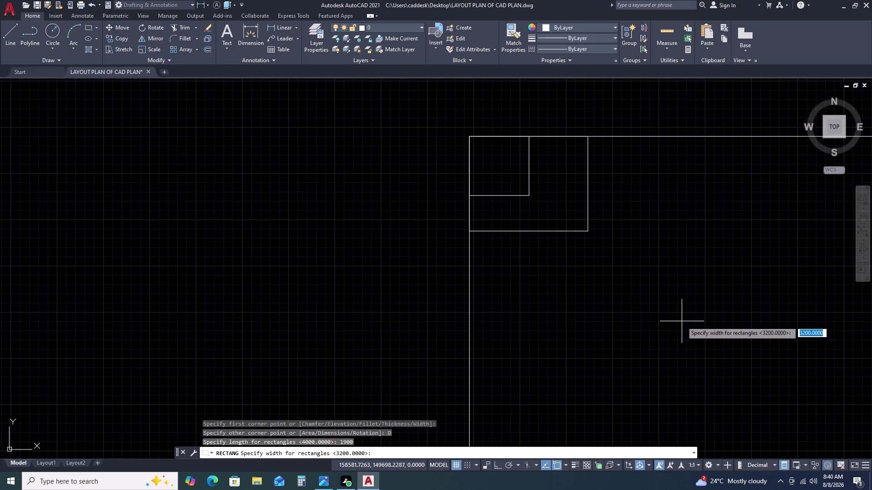
key(8)
key(8)
key(5)
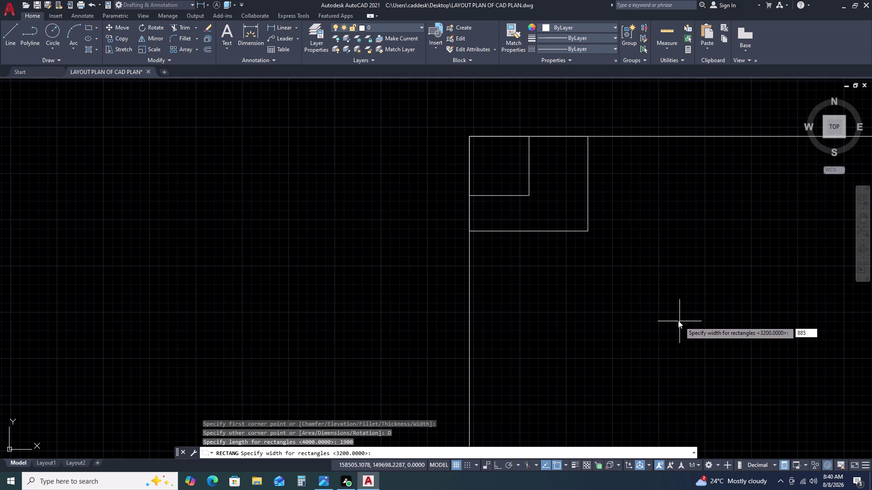
key(BackSpace)
key(BackSpace)
key(BackSpace)
key(1)
text(88)
text(5)
key(space)
click(679, 305)
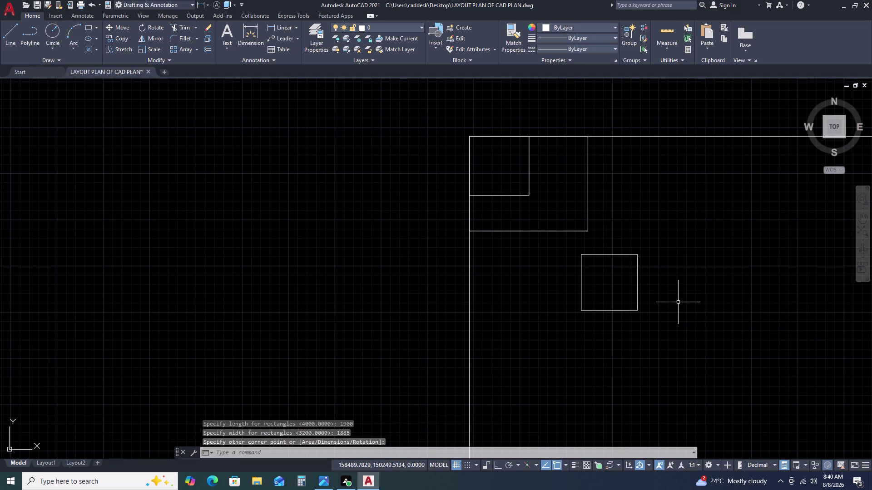
Move the 1900 by 1885 rectangle by its top-left corner onto the left edge, below the pillar.
click(657, 260)
drag(656, 260, 653, 265)
drag(647, 277, 636, 289)
click(568, 262)
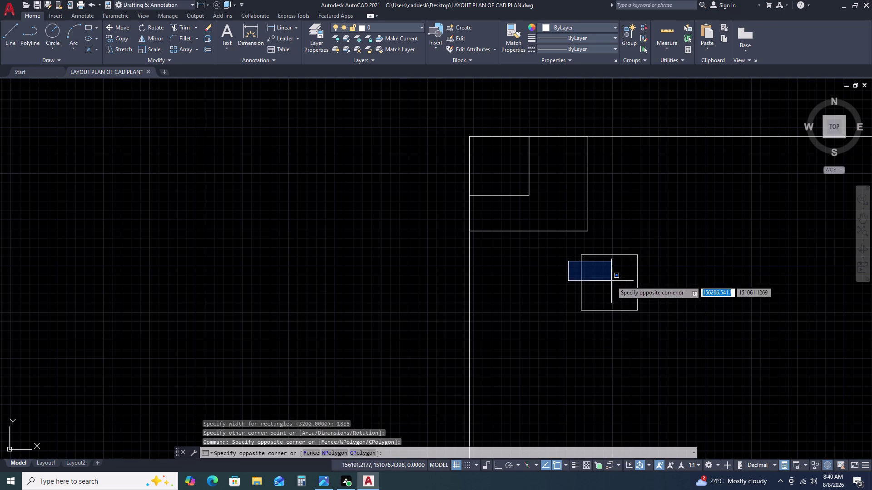
double_click(611, 281)
drag(608, 265, 597, 256)
double_click(580, 251)
key(m)
key(space)
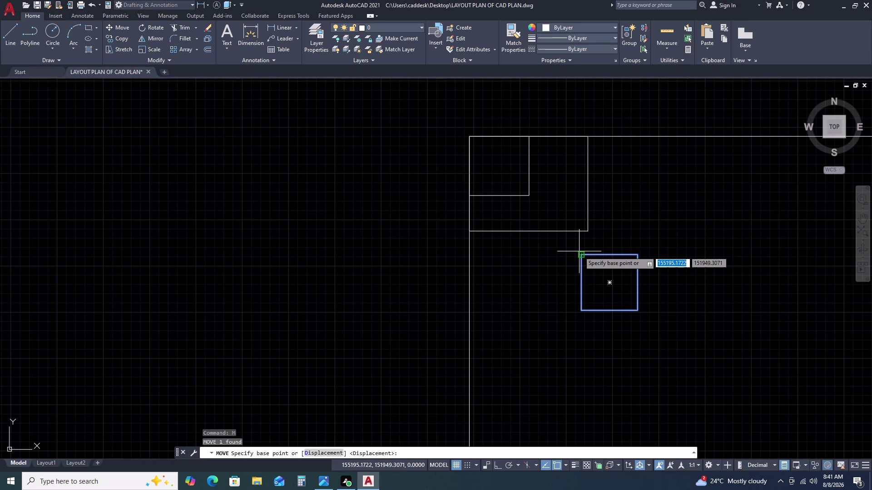
double_click(581, 254)
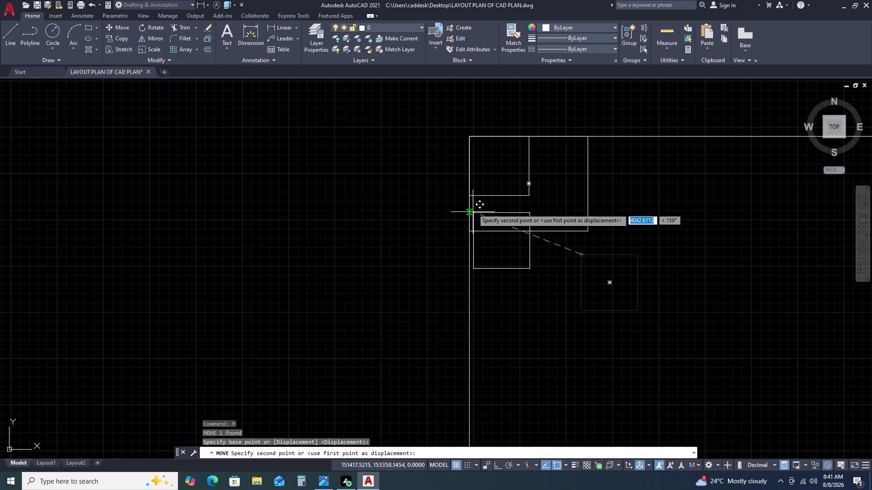
scroll(up, 3)
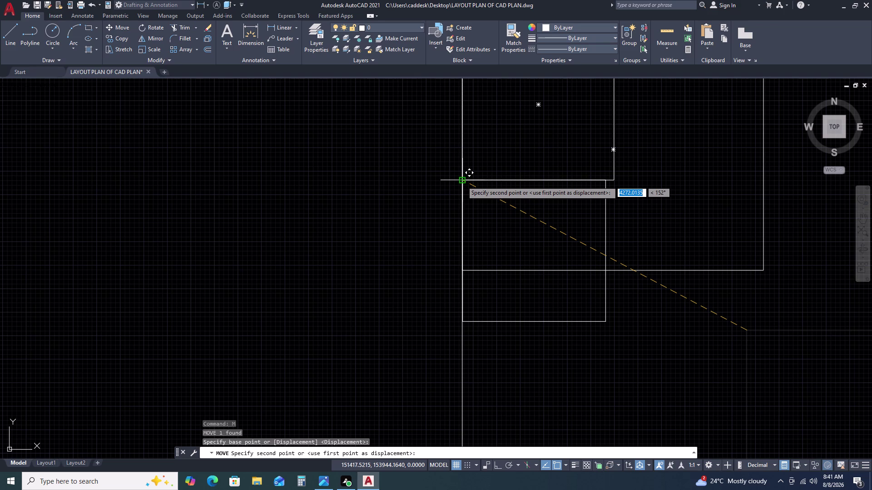
click(461, 181)
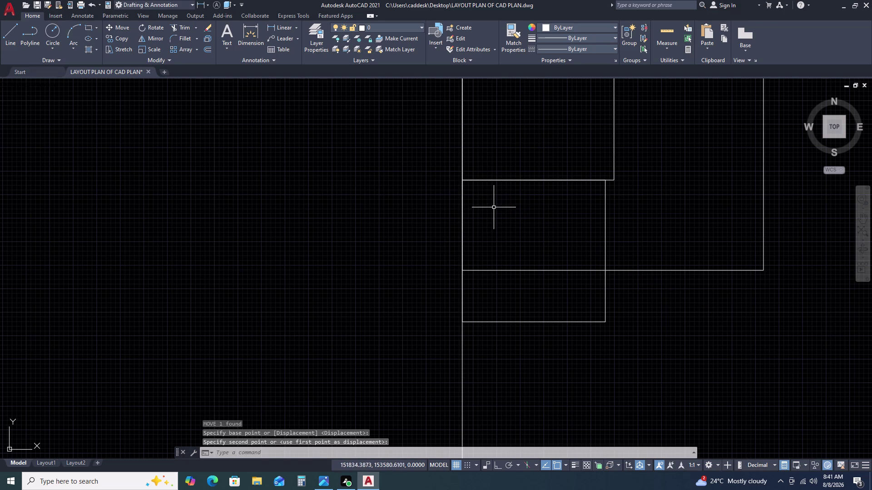
Cancel the repeated command and begin selecting the 4000 by 3200 room.
key(Escape)
scroll(down, 3)
scroll(up, 3)
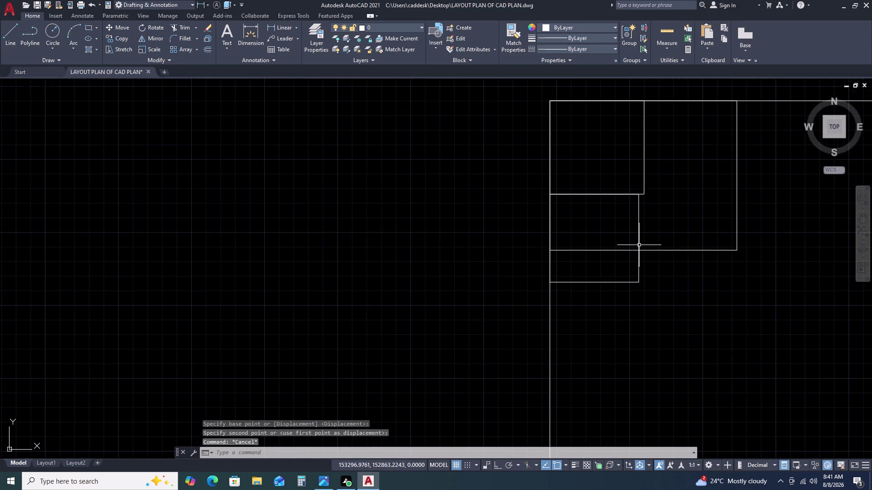
scroll(up, 3)
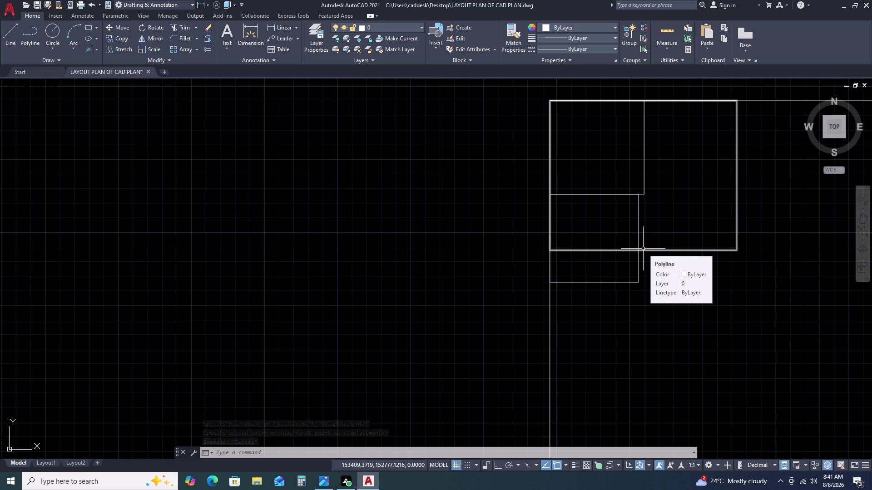
scroll(down, 3)
click(707, 249)
click(685, 228)
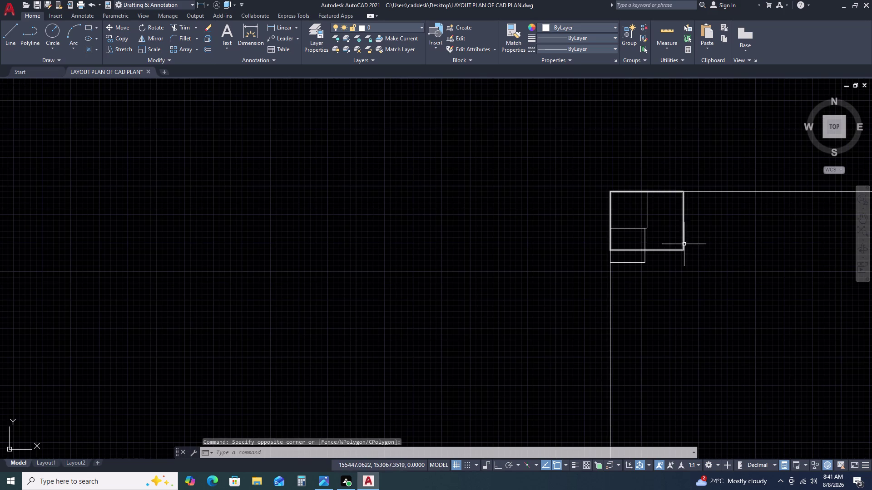
Move the 4000 by 3200 room beside the small corner square.
click(683, 245)
text(M)
key(space)
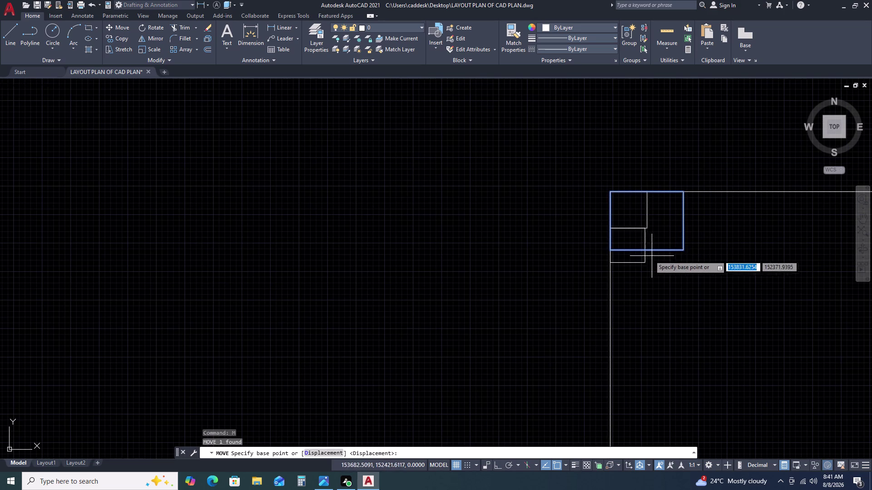
scroll(up, 3)
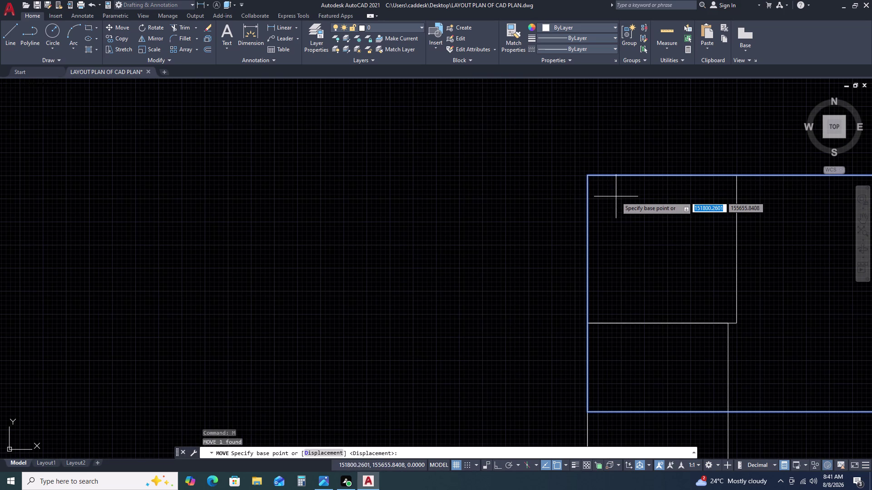
click(589, 175)
scroll(down, 3)
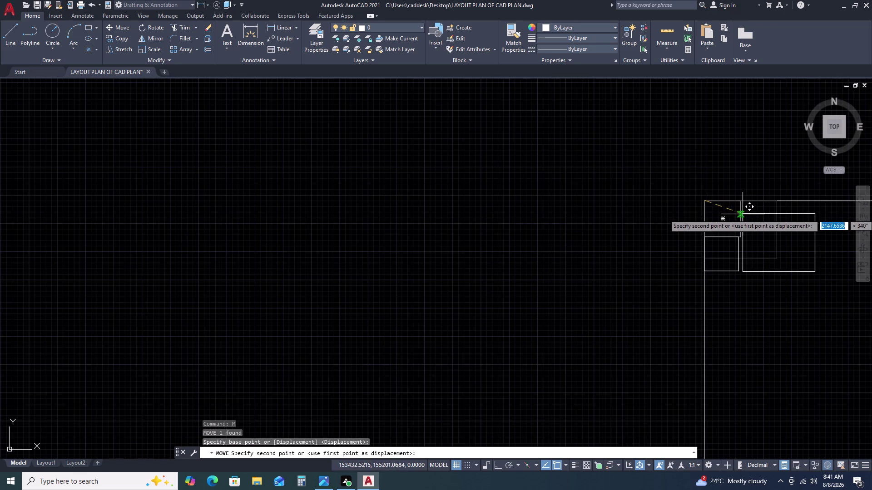
click(751, 230)
Shift the room again by its top-left corner against the corner square.
double_click(773, 277)
click(758, 300)
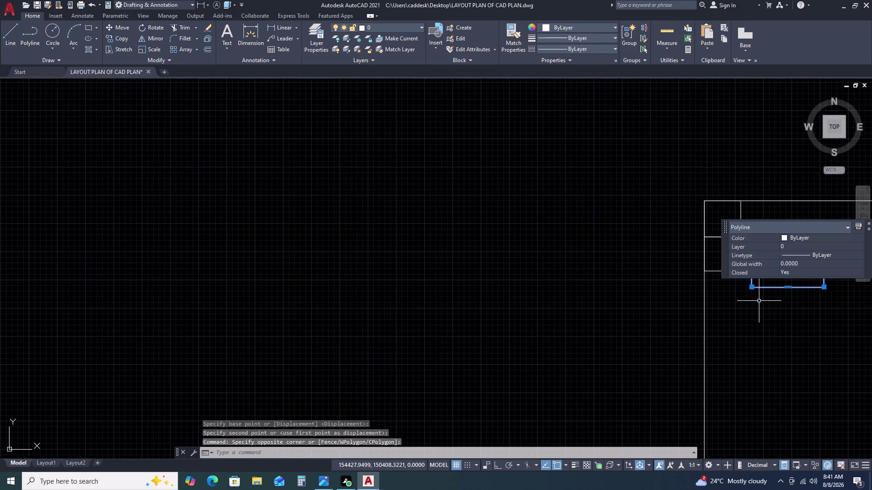
key(space)
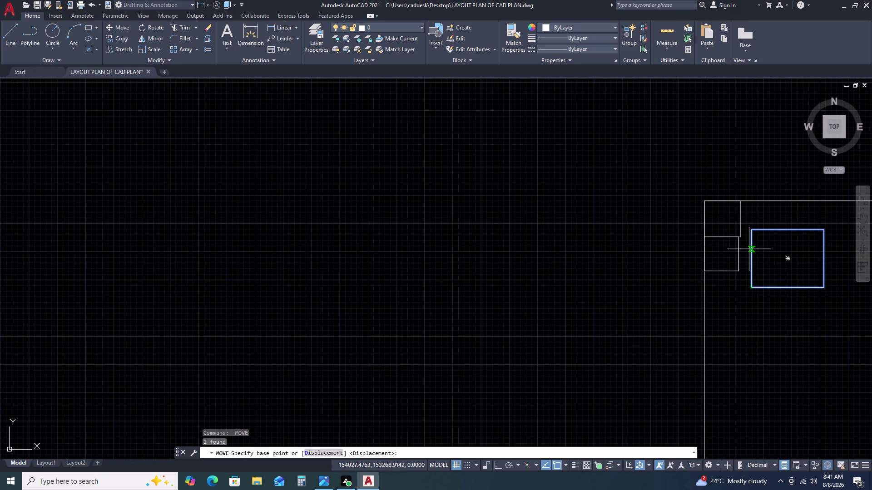
click(754, 234)
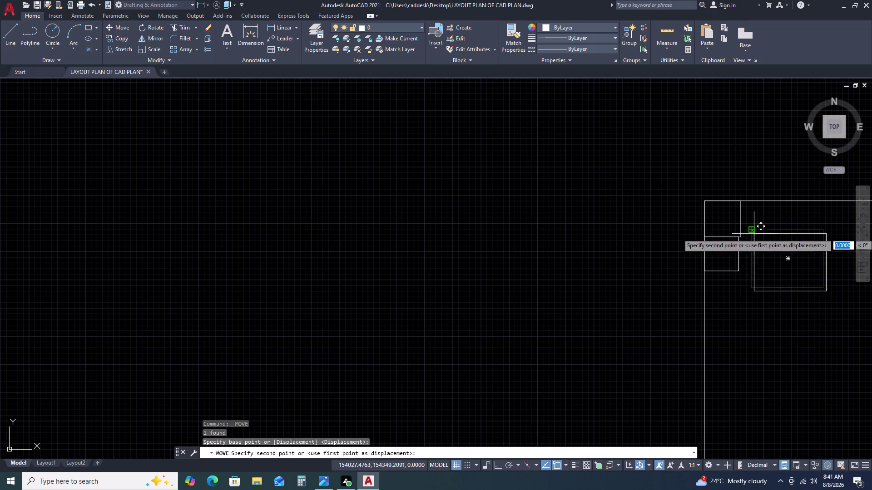
click(743, 216)
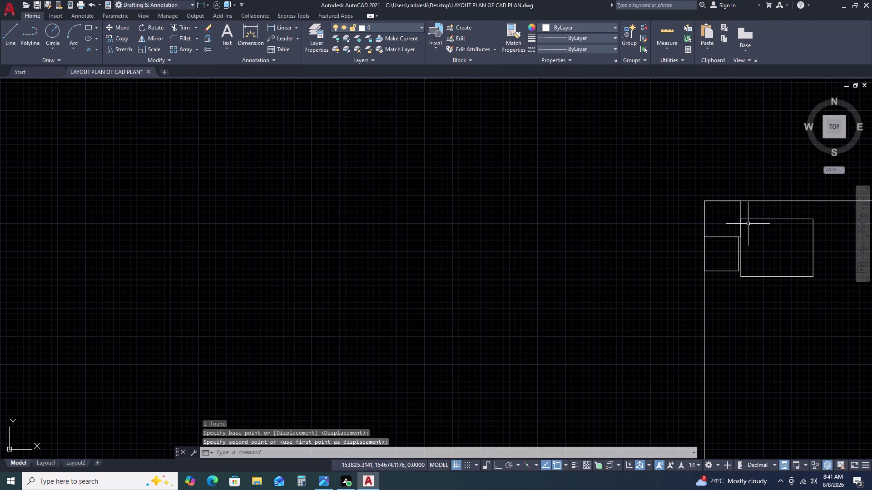
Move the room once more, aligning its corner with the wall line.
scroll(up, 3)
click(755, 268)
drag(710, 327, 704, 330)
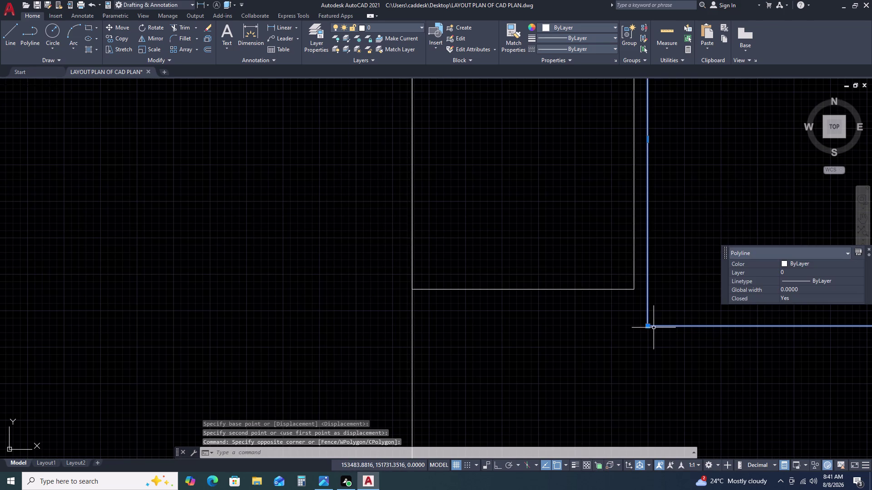
key(m)
key(space)
double_click(649, 326)
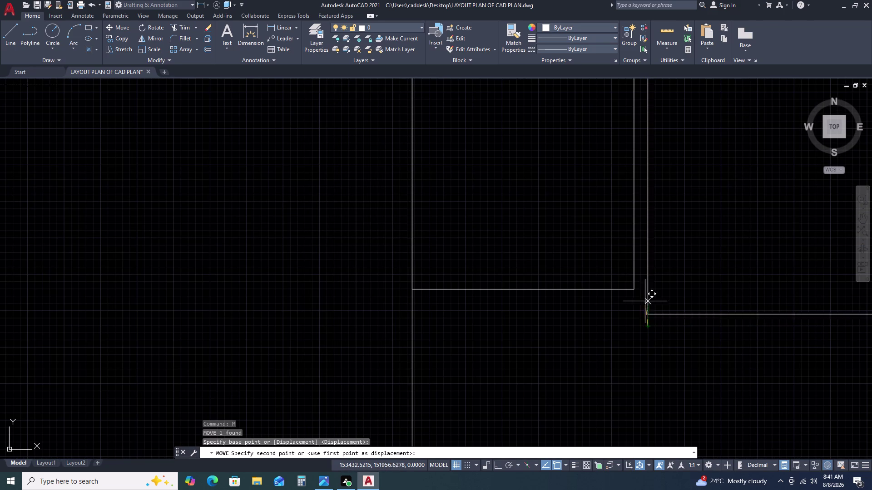
click(635, 285)
Zoom out to bring the plot boundary into view and select it.
scroll(down, 3)
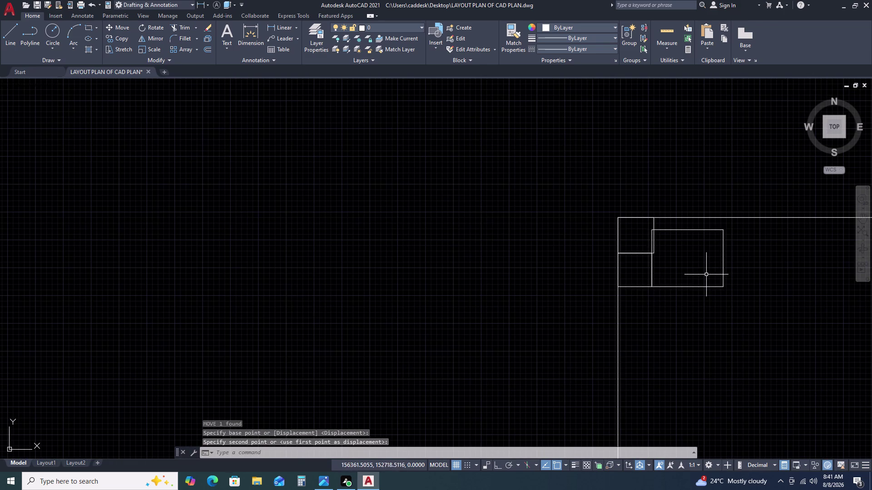
middle_drag(696, 275, 669, 278)
middle_drag(656, 278, 513, 244)
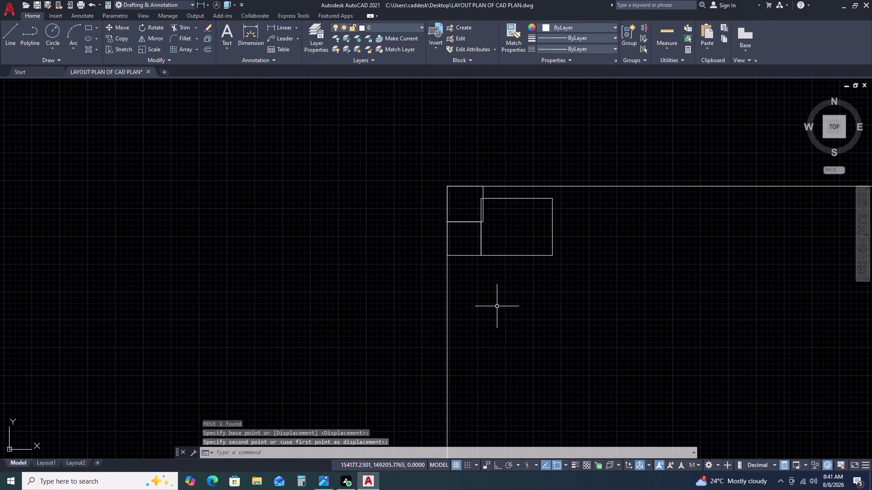
scroll(down, 3)
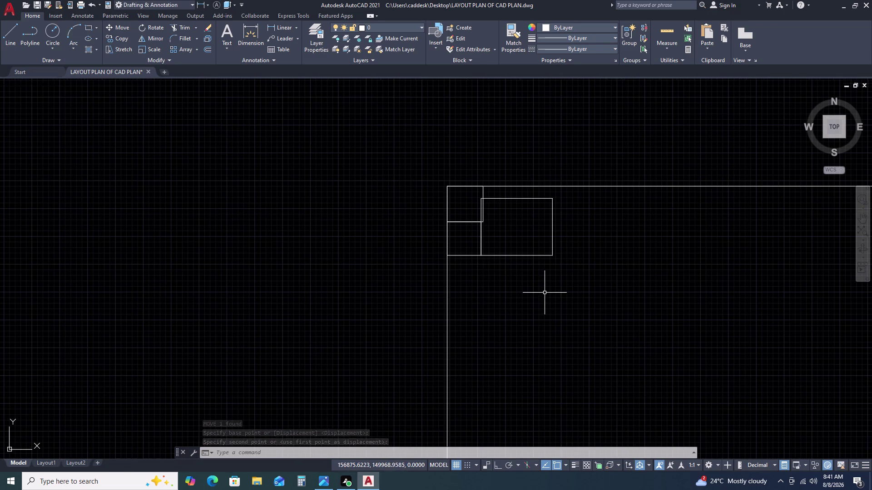
scroll(down, 3)
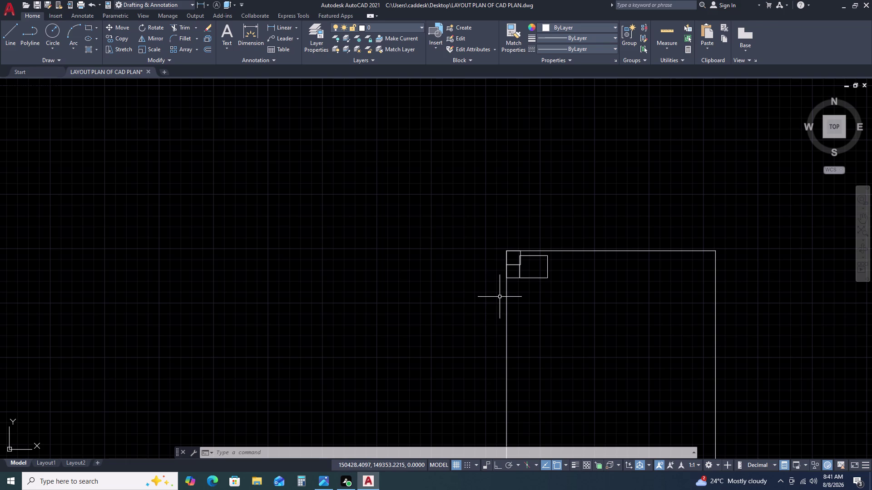
scroll(down, 3)
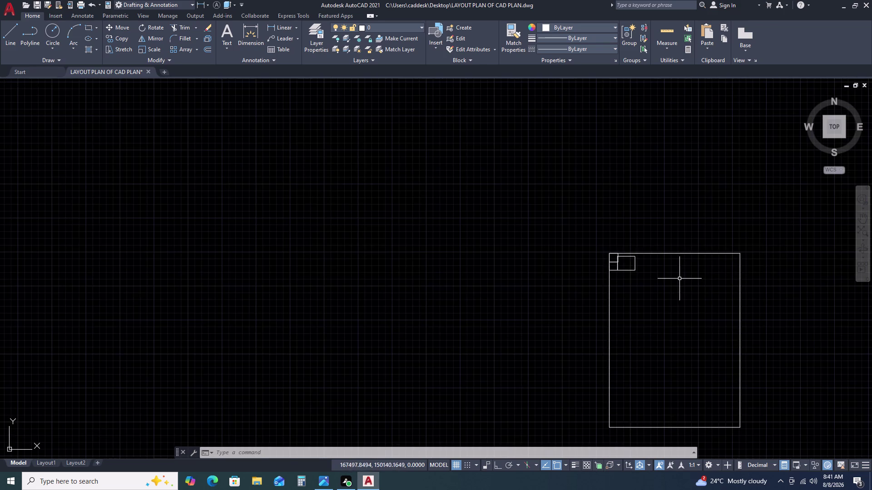
scroll(down, 3)
middle_drag(700, 414, 658, 276)
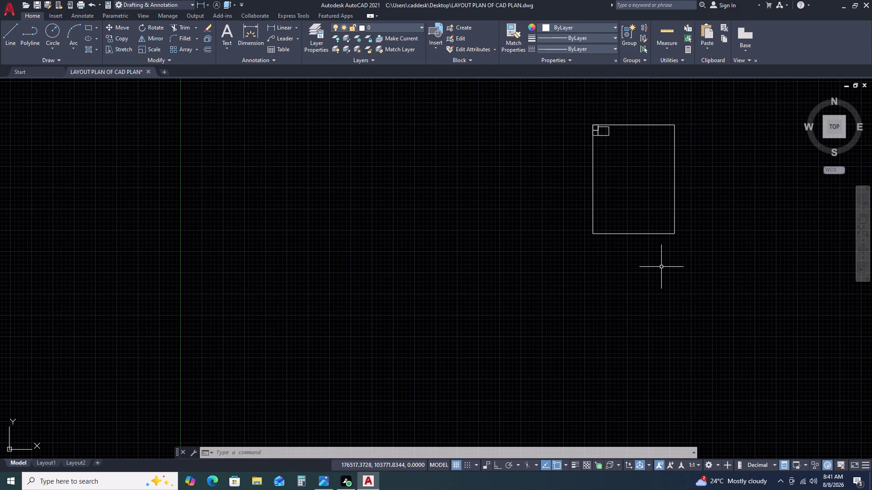
double_click(681, 193)
Offset the plot boundary 900 inward.
triple_click(659, 202)
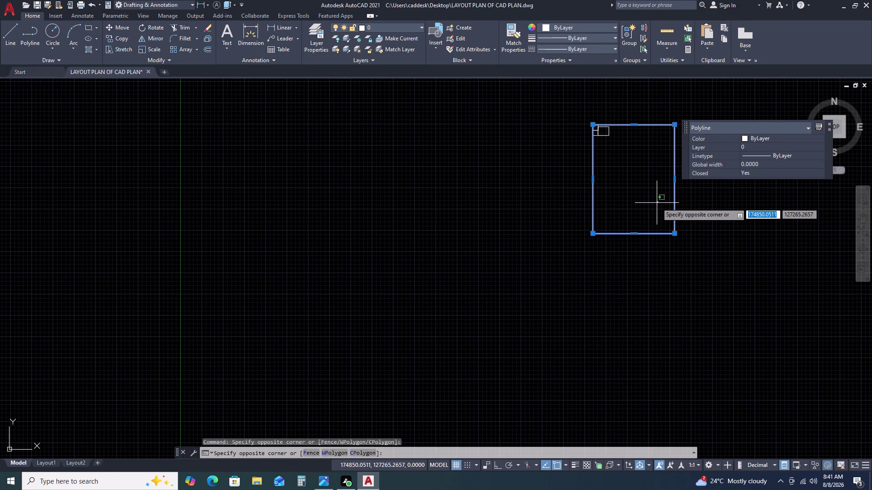
text(O 900)
key(space)
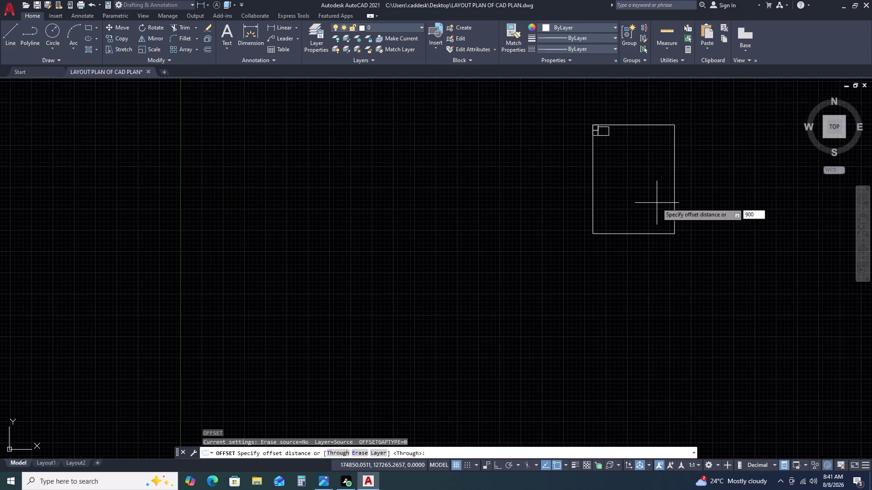
double_click(653, 216)
scroll(up, 3)
key(Escape)
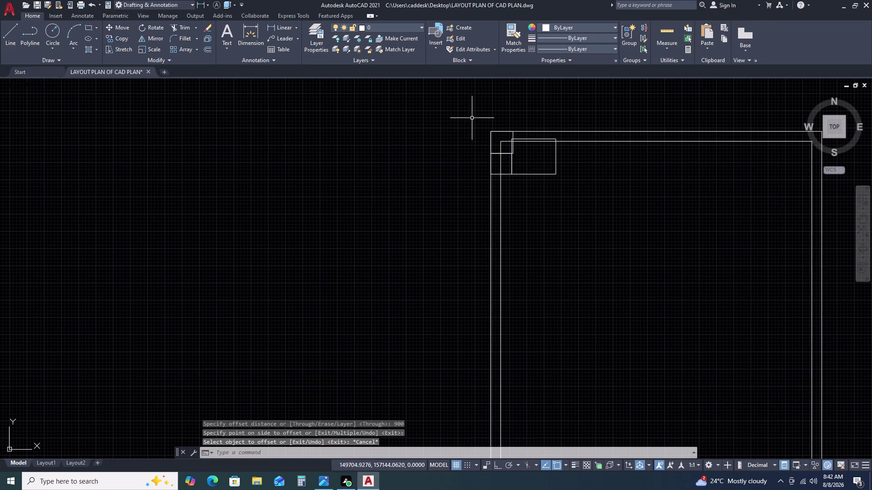
Move the small corner rooms from the outer corner to the inner boundary's corner.
click(471, 110)
double_click(586, 225)
text(M)
key(space)
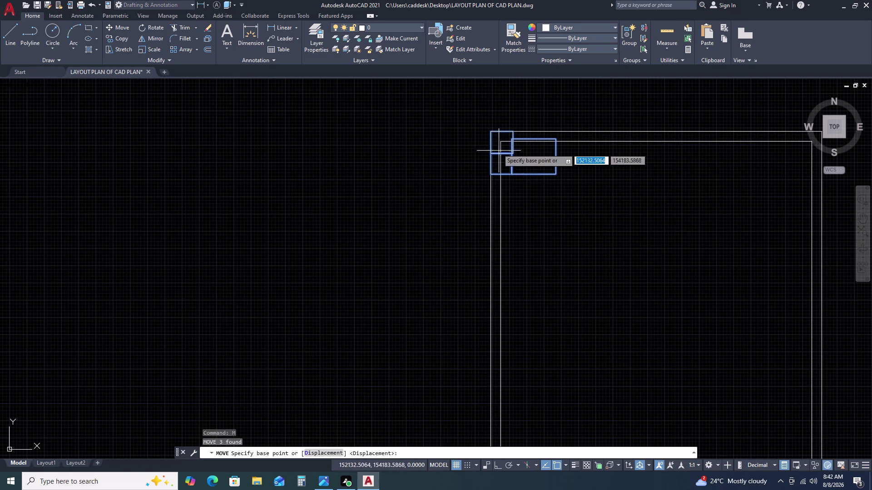
scroll(up, 3)
click(484, 136)
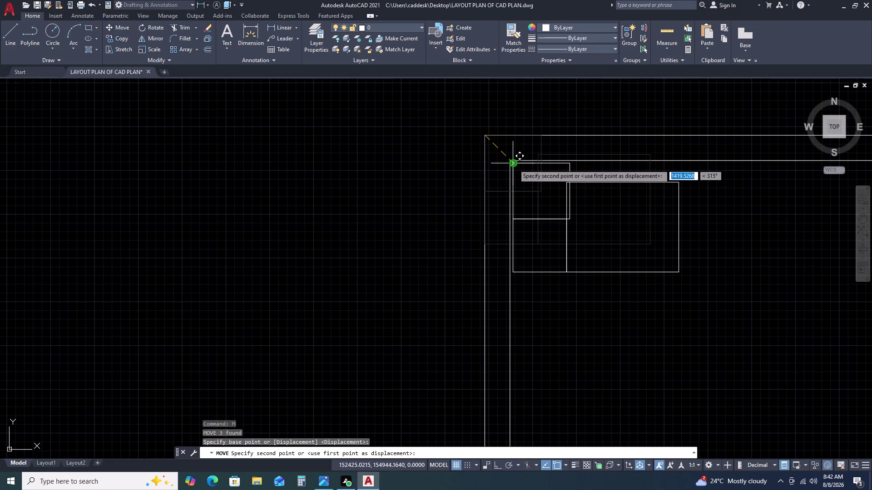
click(513, 165)
scroll(down, 3)
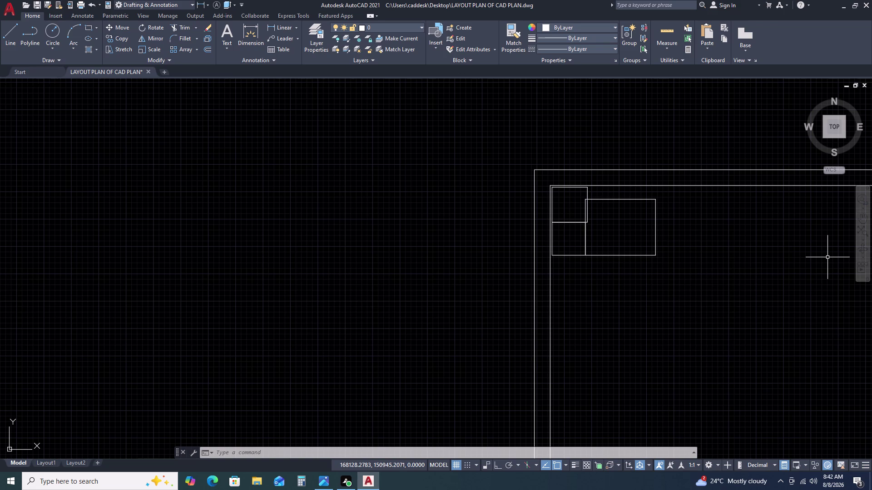
scroll(down, 3)
scroll(up, 3)
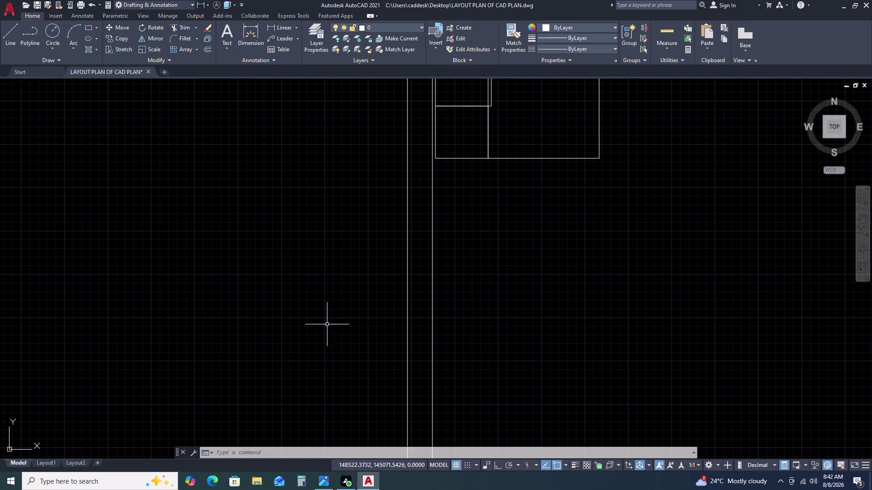
scroll(up, 3)
scroll(down, 3)
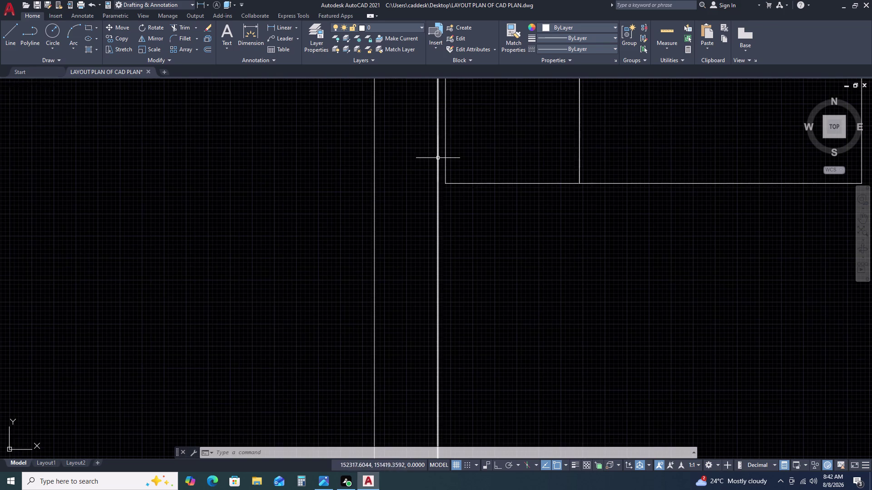
scroll(down, 3)
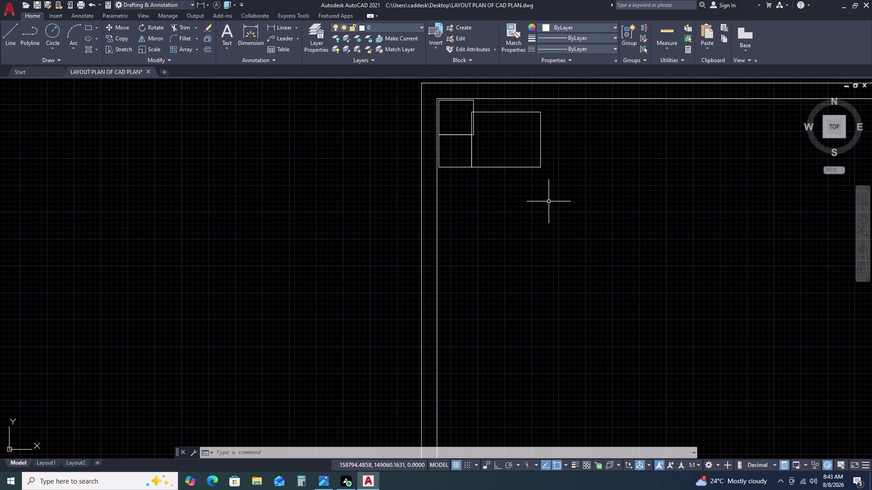
scroll(down, 3)
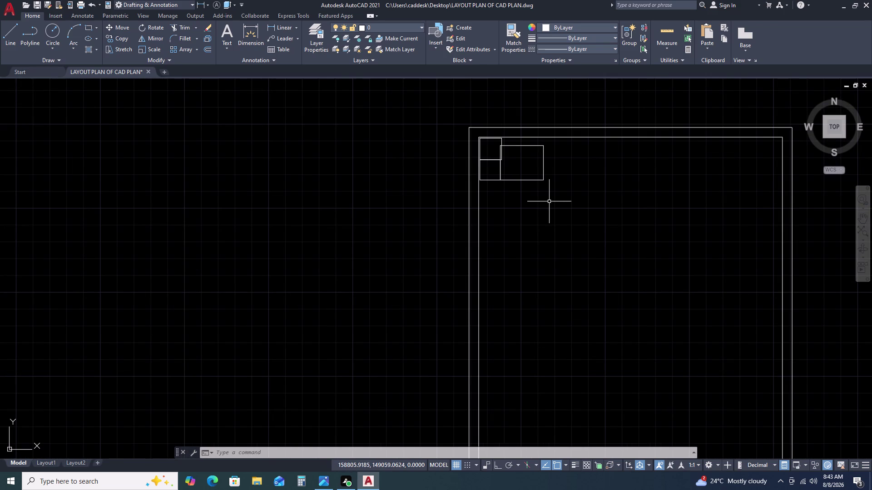
click(565, 136)
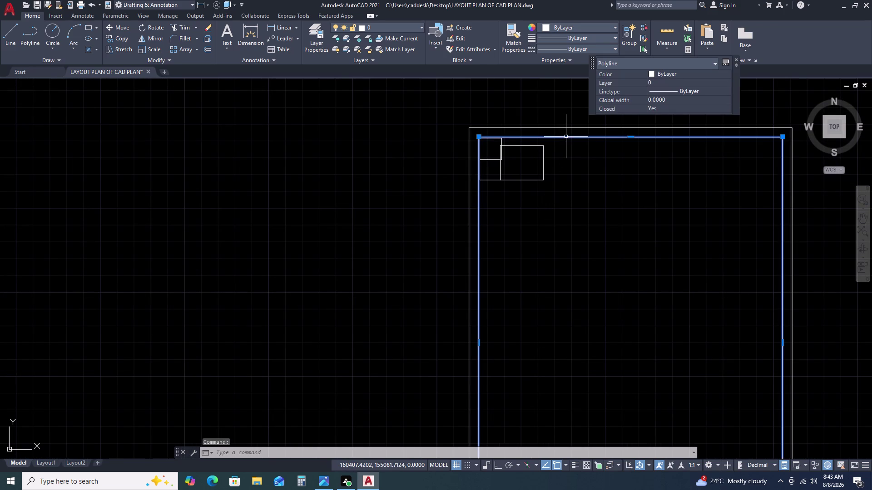
Delete the 900 inner outline and offset the plot boundary 230 inward.
key(Delete)
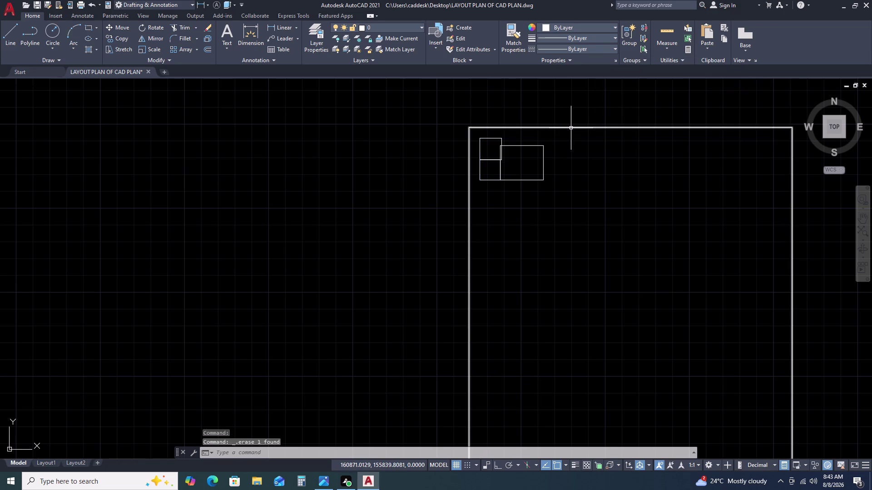
click(571, 128)
text(O 2)
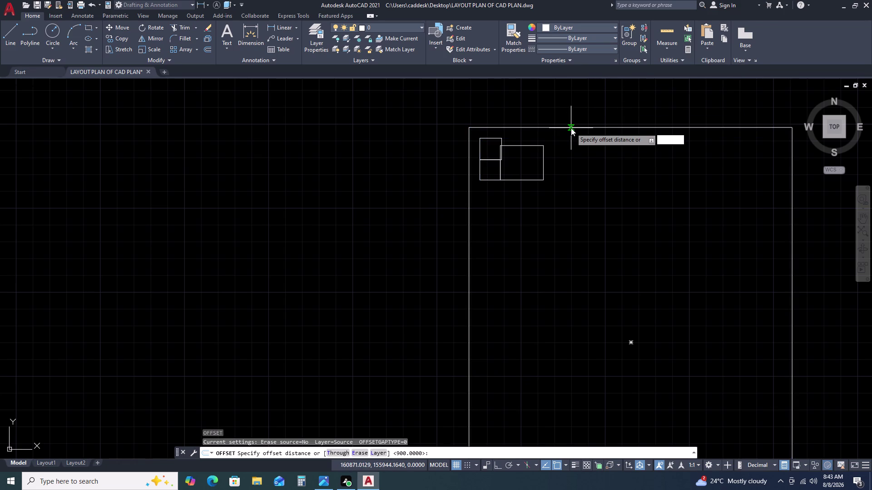
text(3)
key(0)
key(space)
triple_click(572, 147)
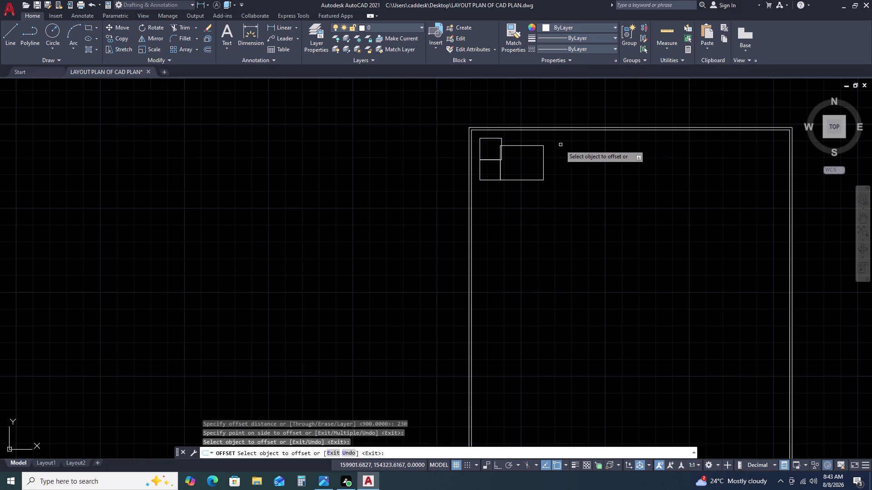
key(Escape)
scroll(up, 3)
double_click(469, 121)
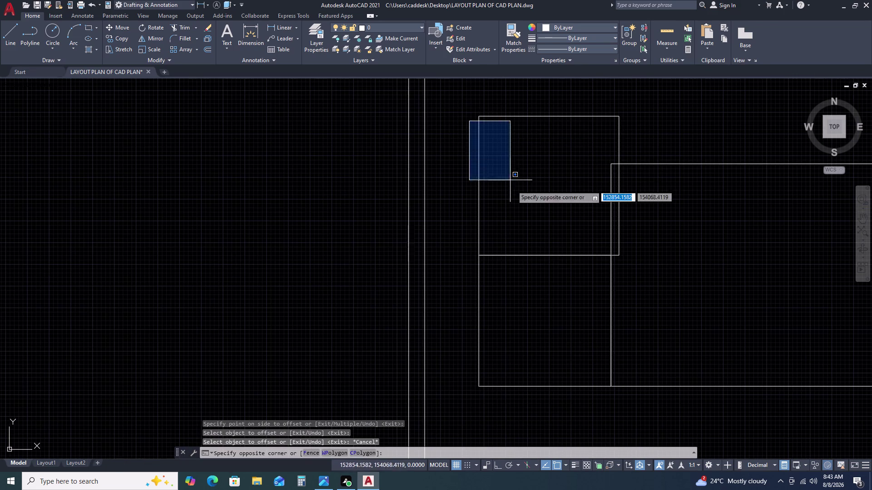
Select the two small room rectangles.
scroll(down, 3)
click(714, 361)
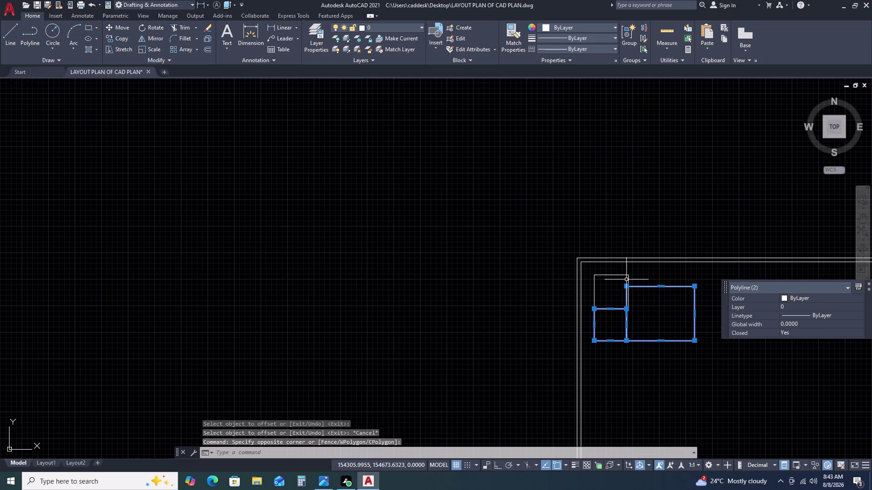
click(626, 279)
click(612, 274)
text(M)
key(space)
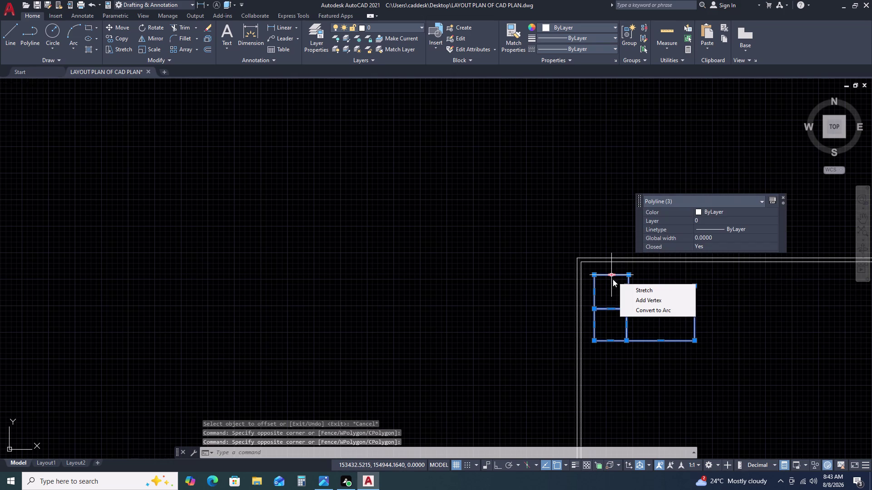
Move the rooms by their corner to the inner corner of the 230 wall outline.
scroll(up, 3)
middle_drag(624, 269, 461, 243)
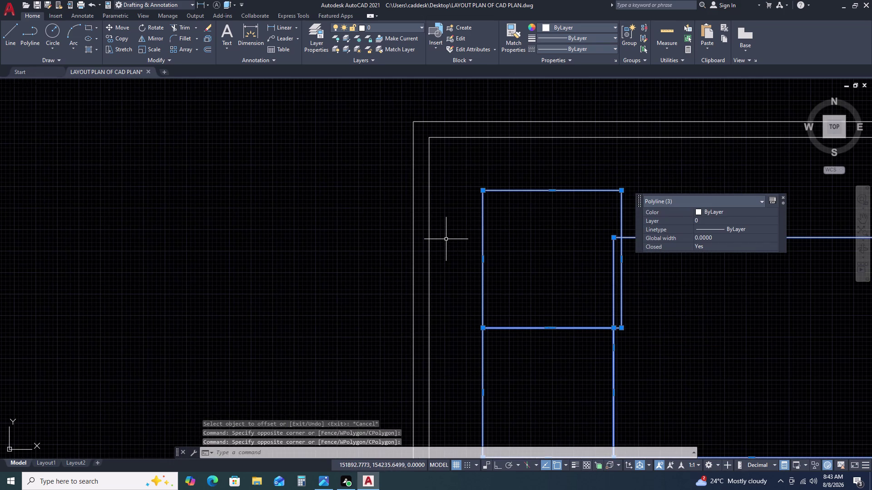
text(M)
key(space)
click(481, 190)
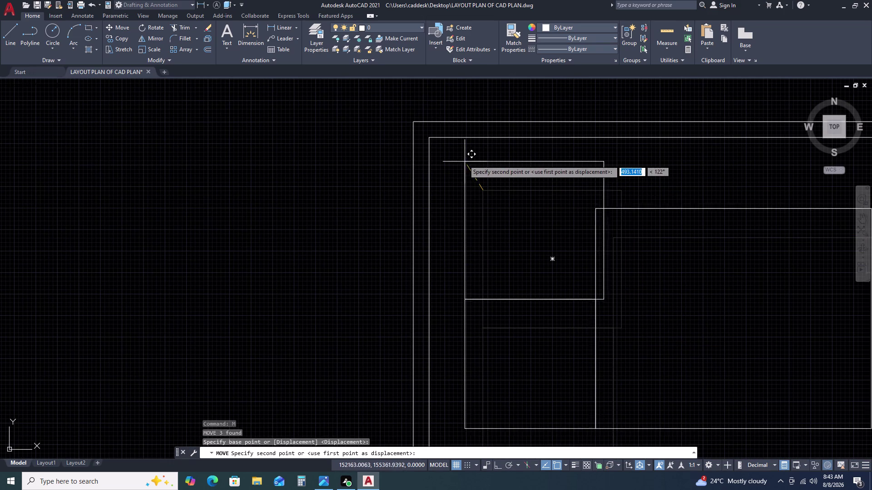
click(429, 138)
key(Escape)
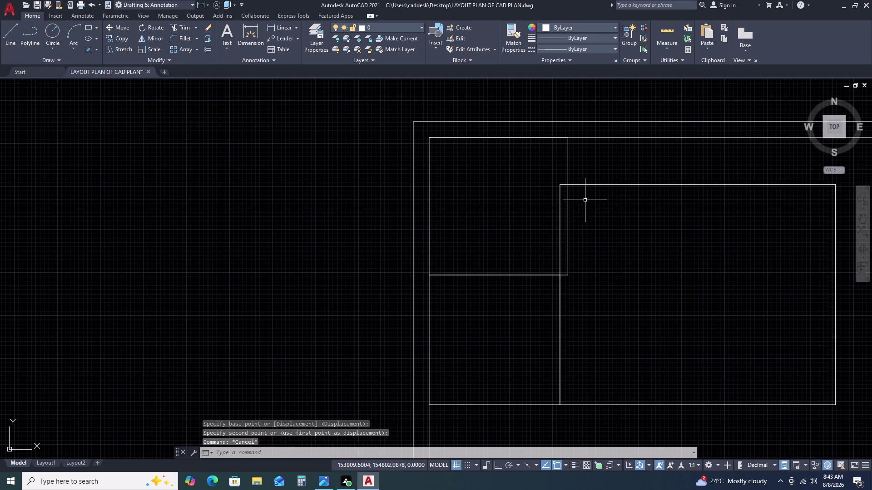
Zoom out to view the whole plan with the rooms in place.
scroll(down, 3)
scroll(up, 3)
middle_drag(640, 226, 570, 155)
middle_click(532, 121)
scroll(down, 3)
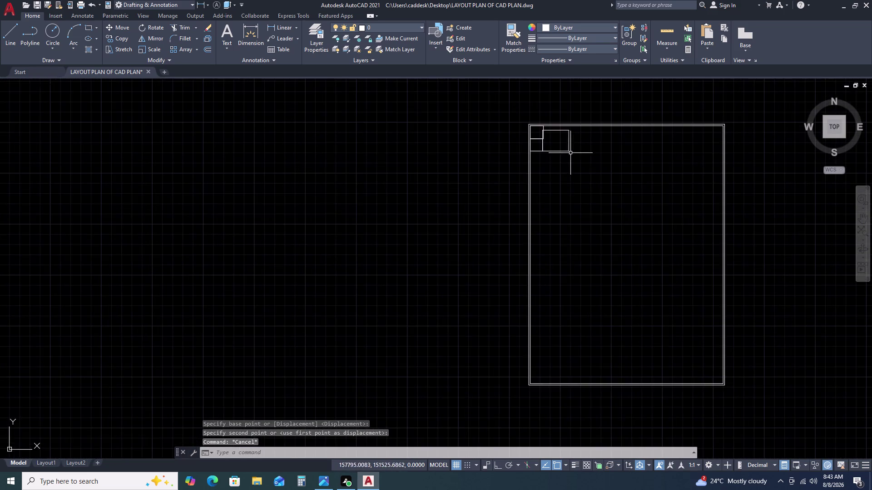
scroll(down, 3)
scroll(up, 3)
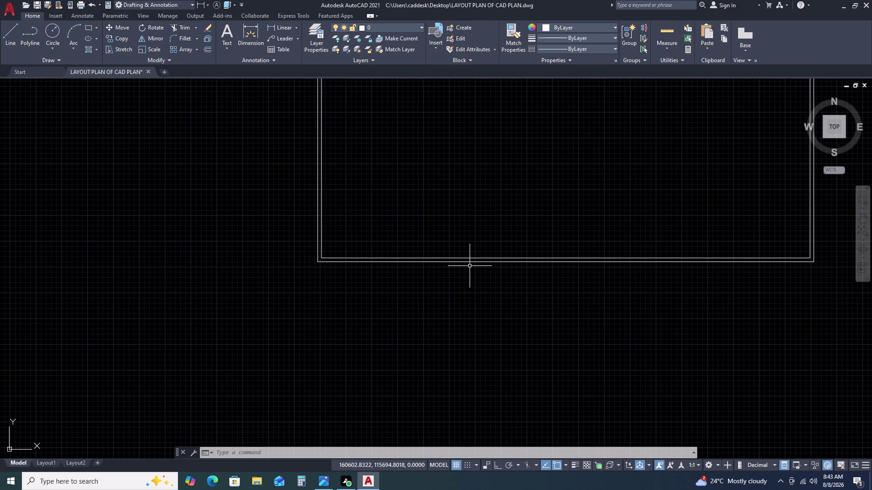
scroll(down, 3)
scroll(down, 3)
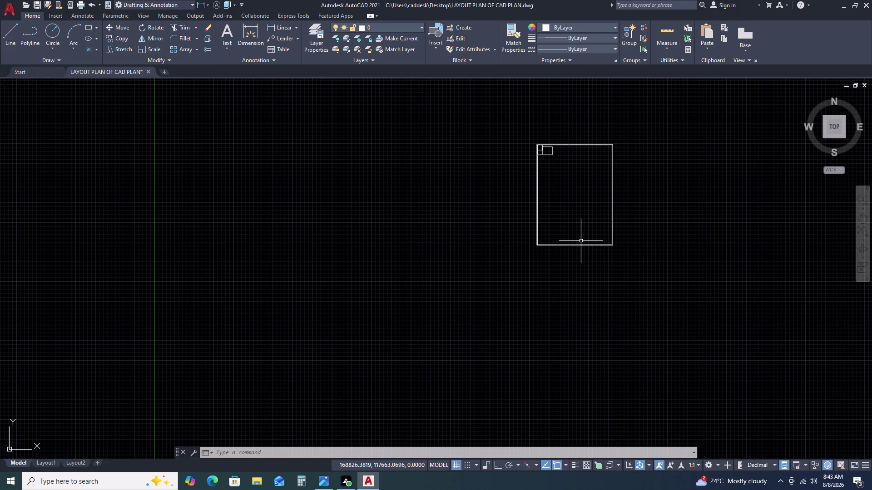
Place a vertical construction line (XL, Ver option) below the plot.
key(x)
text(L)
key(space)
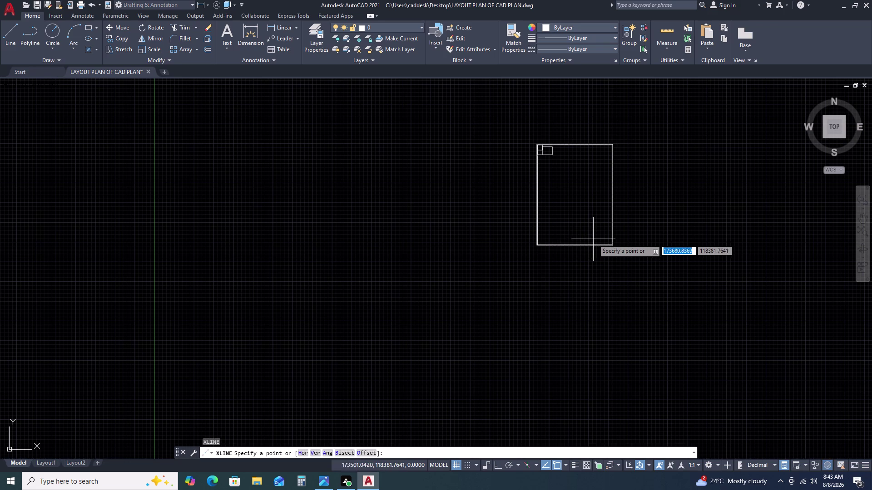
text(V)
key(space)
scroll(up, 3)
click(572, 247)
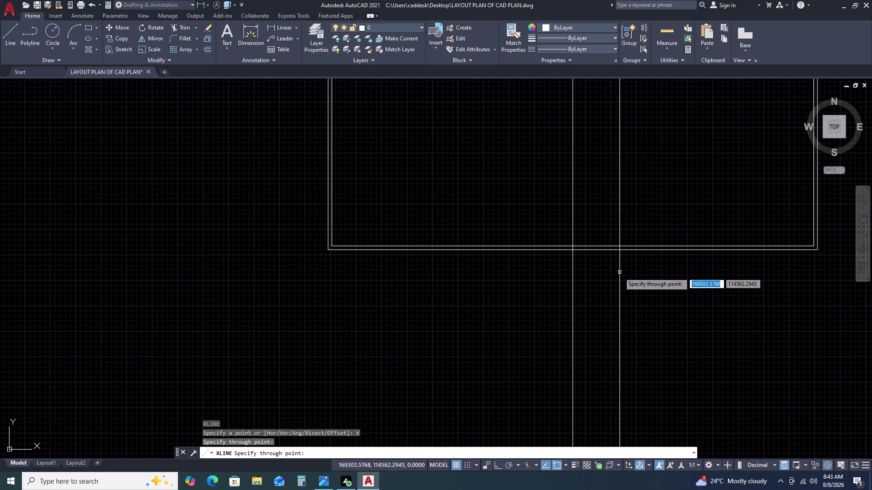
key(Escape)
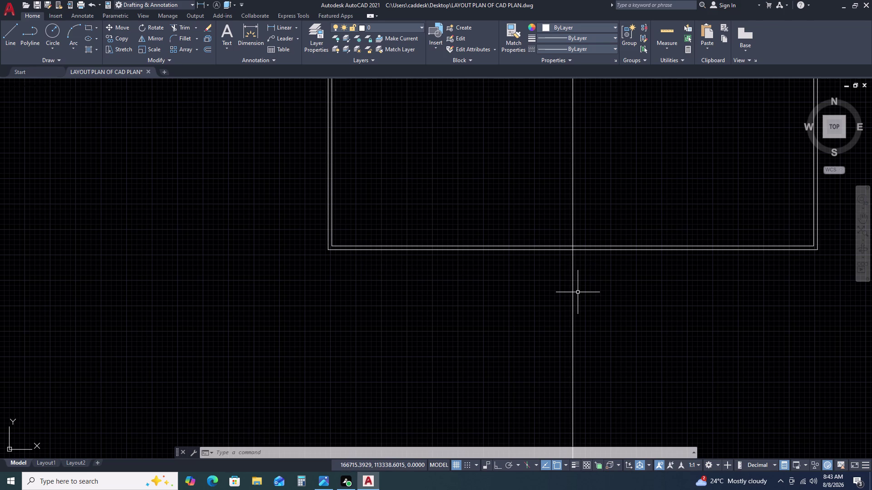
scroll(down, 3)
scroll(up, 3)
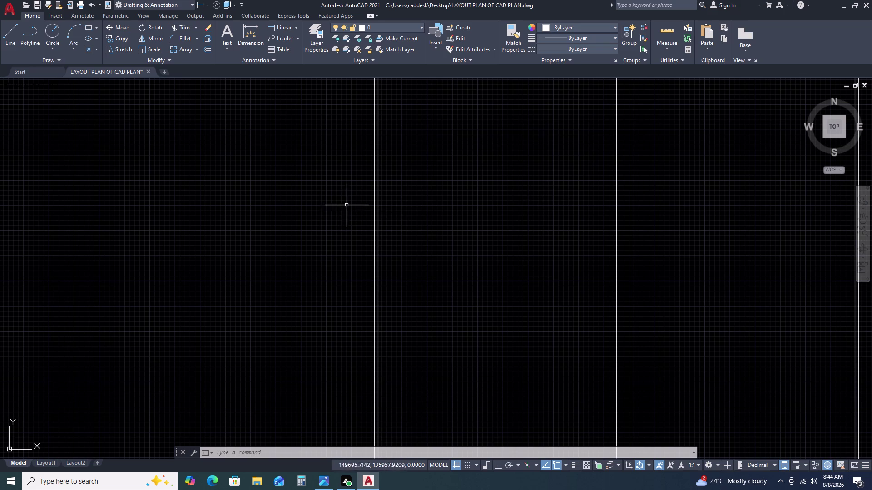
Draw a 5000 by 3500 room rectangle between the construction lines.
text(RE)
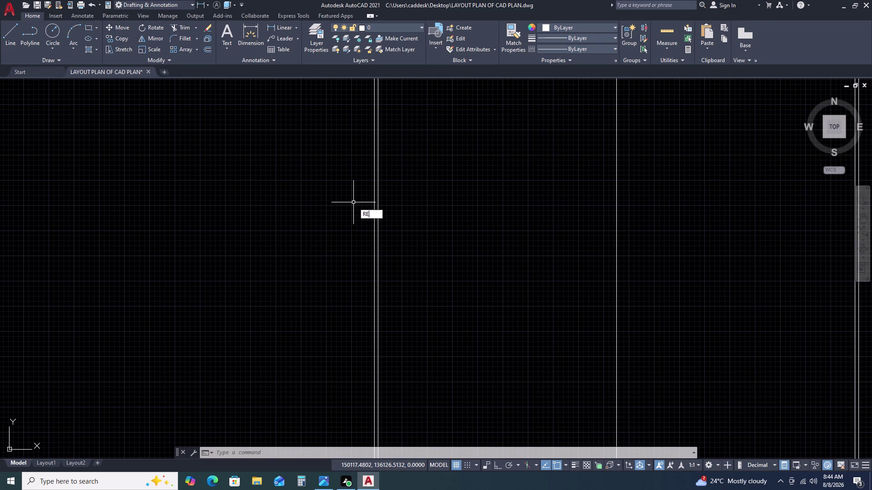
text(C)
key(space)
click(434, 162)
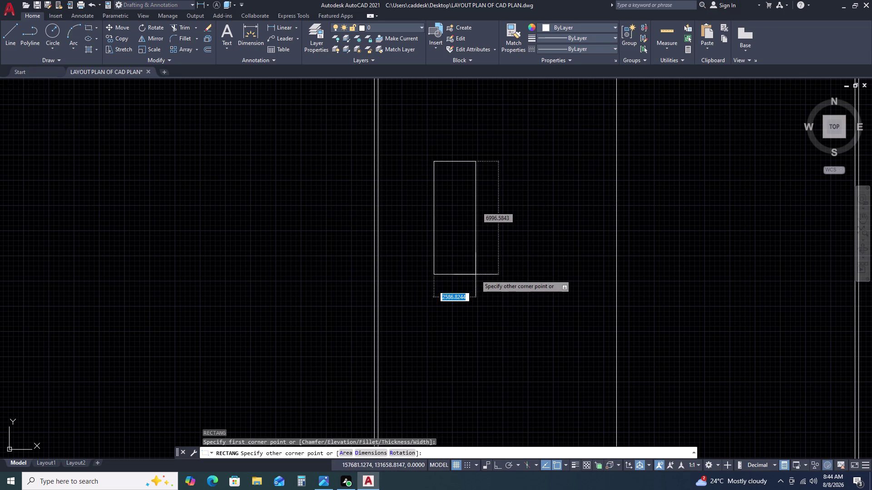
text(D)
key(space)
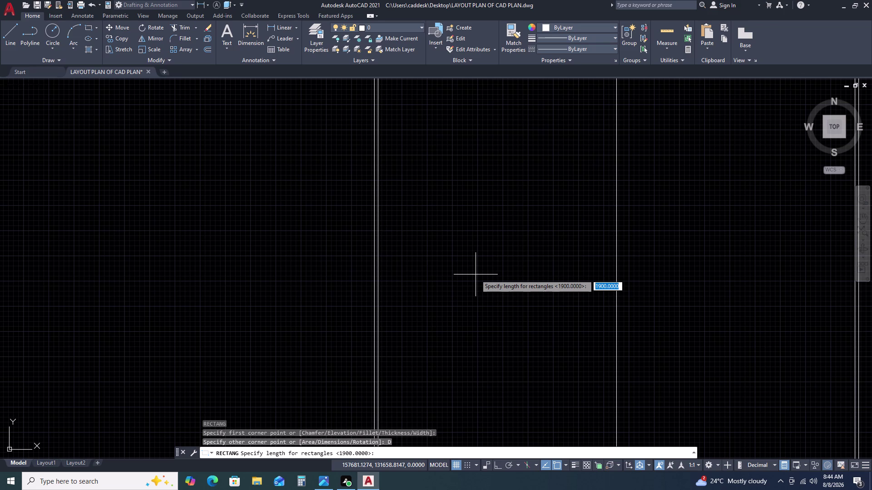
key(5)
key(0)
key(0)
key(0)
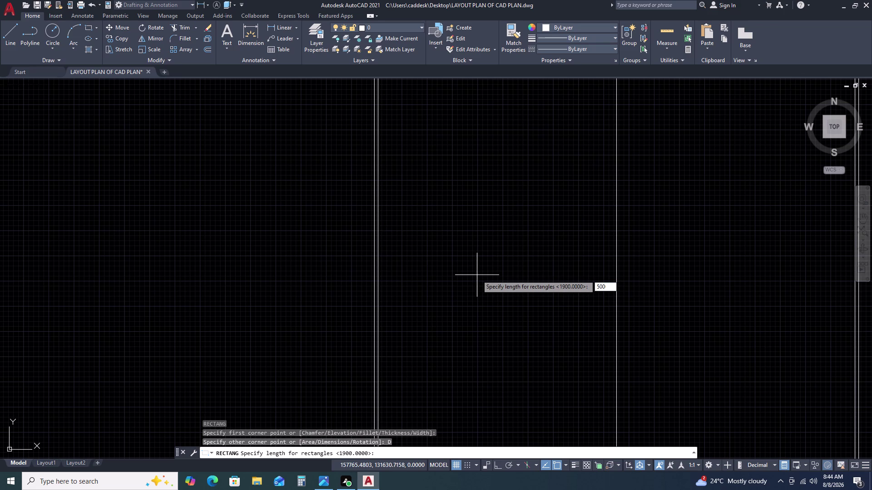
key(space)
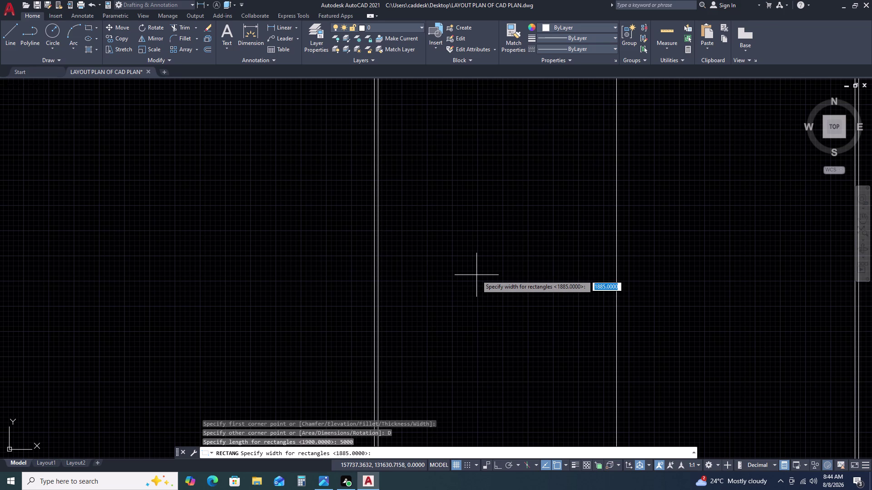
key(3)
text(50)
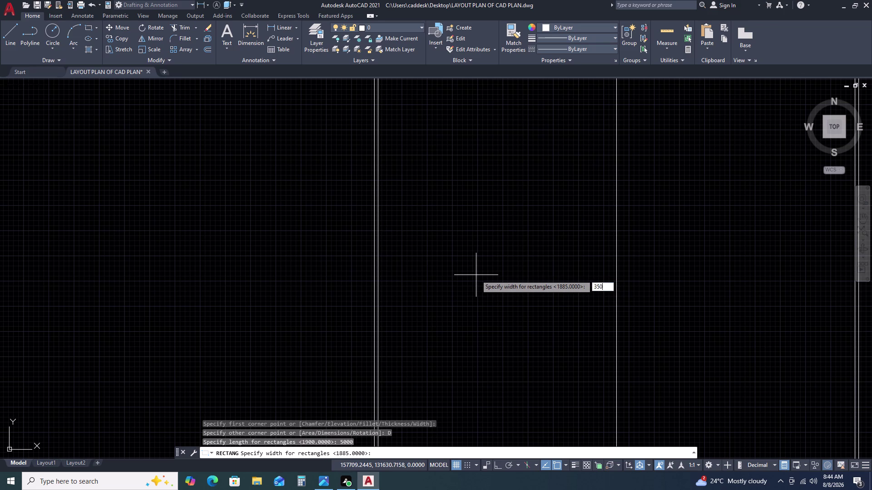
text(0)
key(space)
click(475, 289)
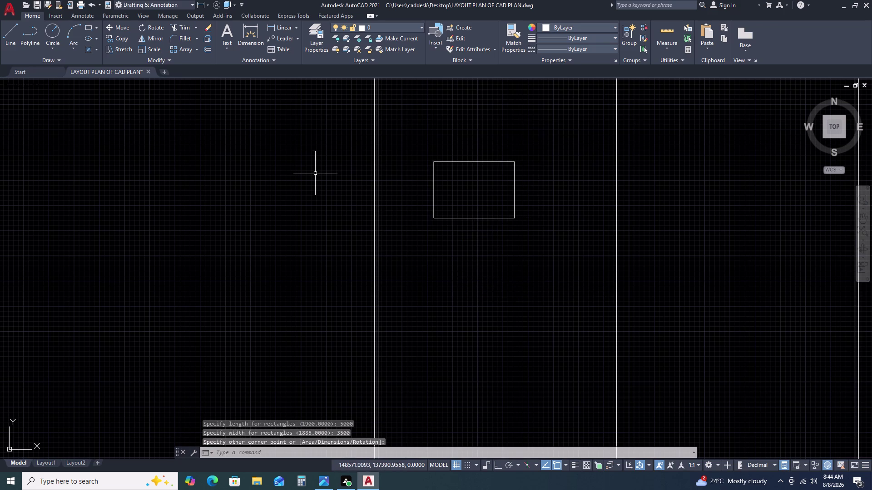
Add a 5000 linear dimension below the rectangle's bottom edge.
text(DLI)
key(space)
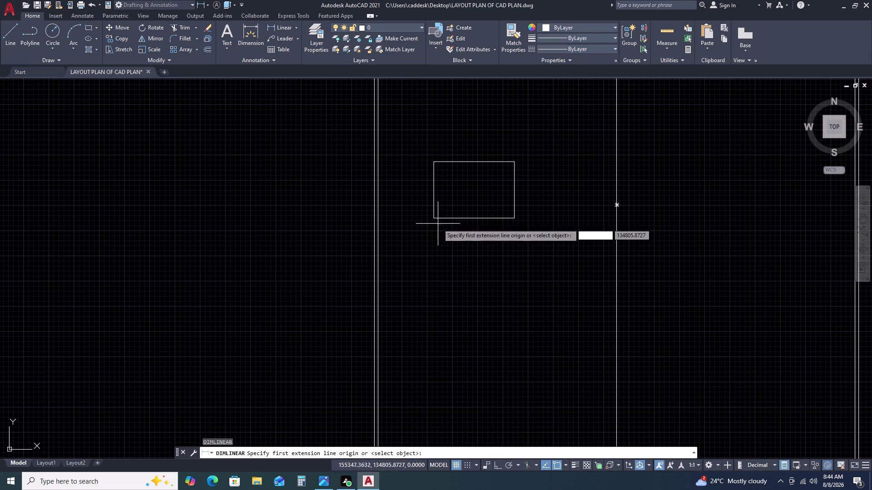
click(435, 219)
click(516, 218)
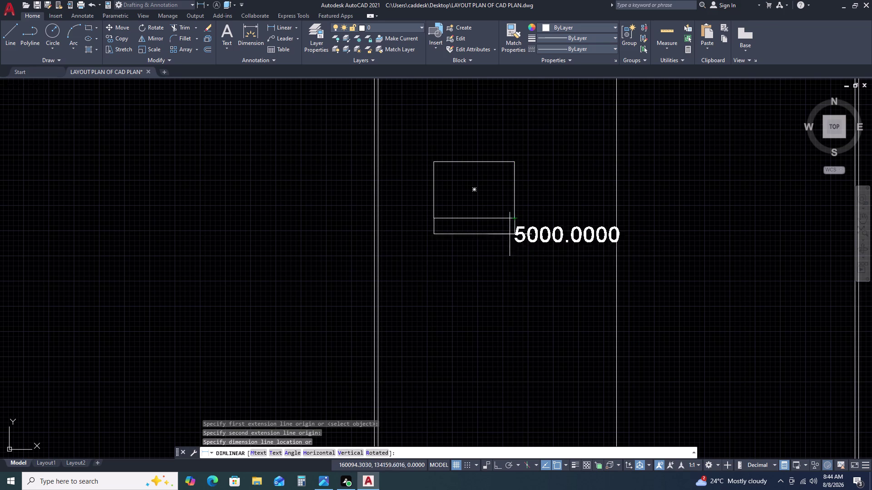
click(503, 244)
Open the Dimension Style Manager to modify the Standard style.
text(D)
key(space)
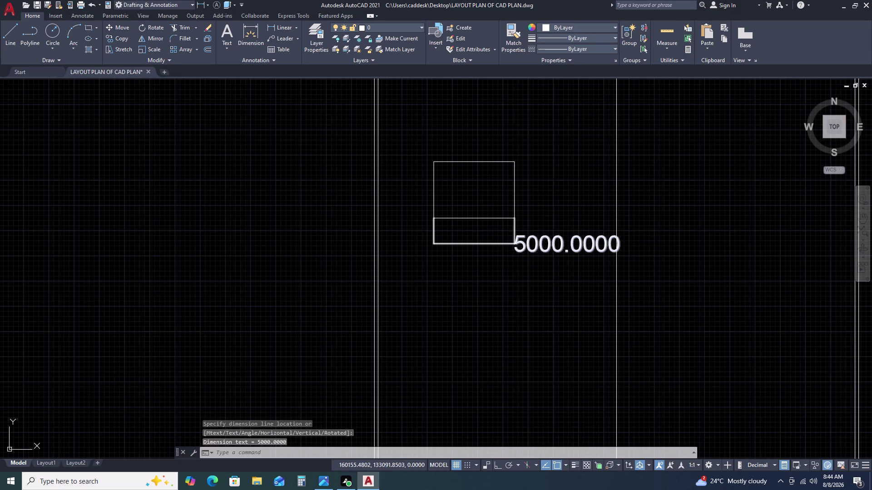
click(537, 223)
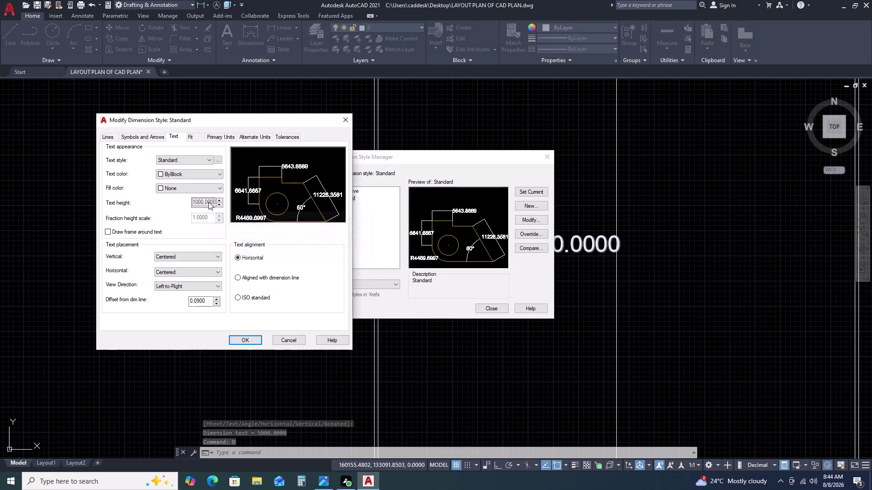
Set the Standard style's primary units precision to one decimal place.
click(209, 202)
scroll(up, 3)
scroll(up, 3)
click(210, 203)
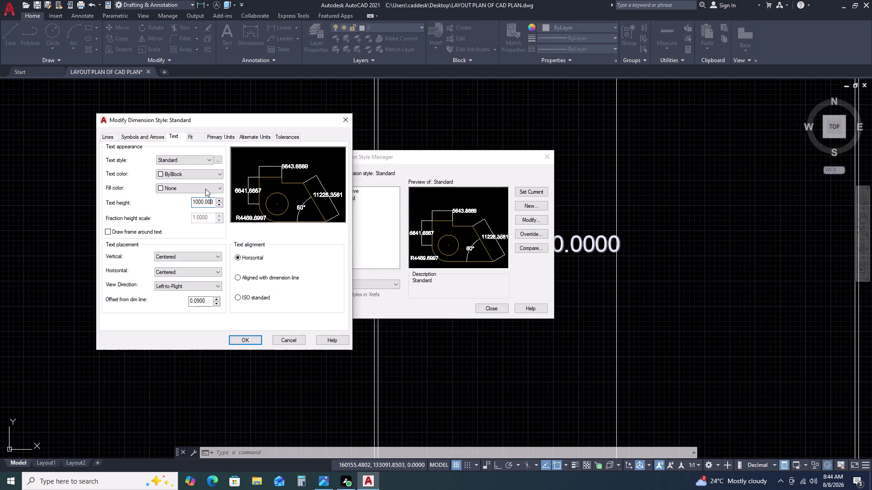
click(222, 140)
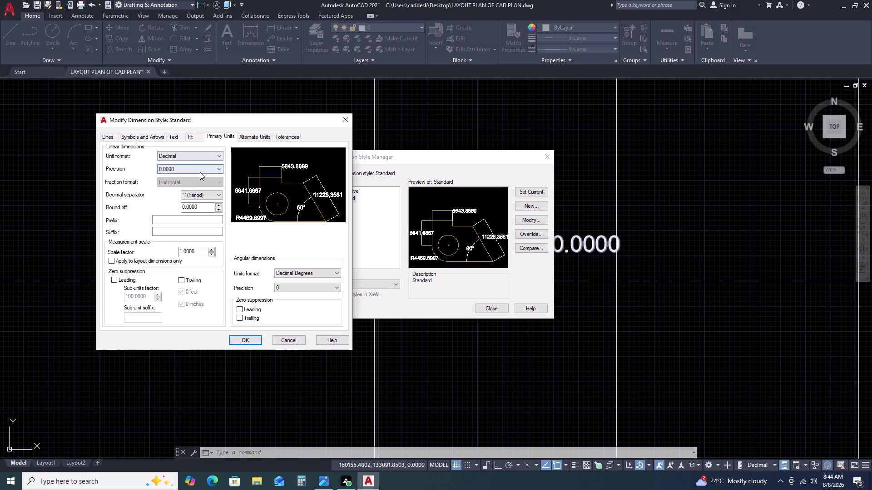
click(200, 172)
click(194, 181)
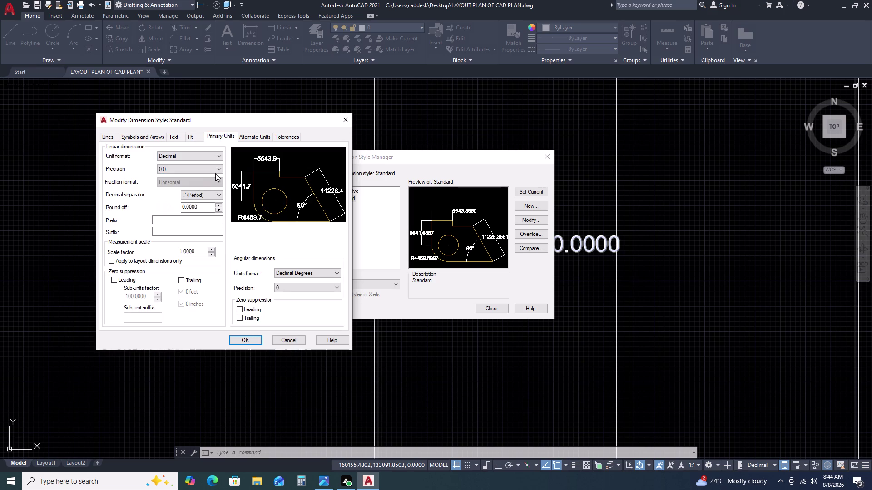
click(250, 340)
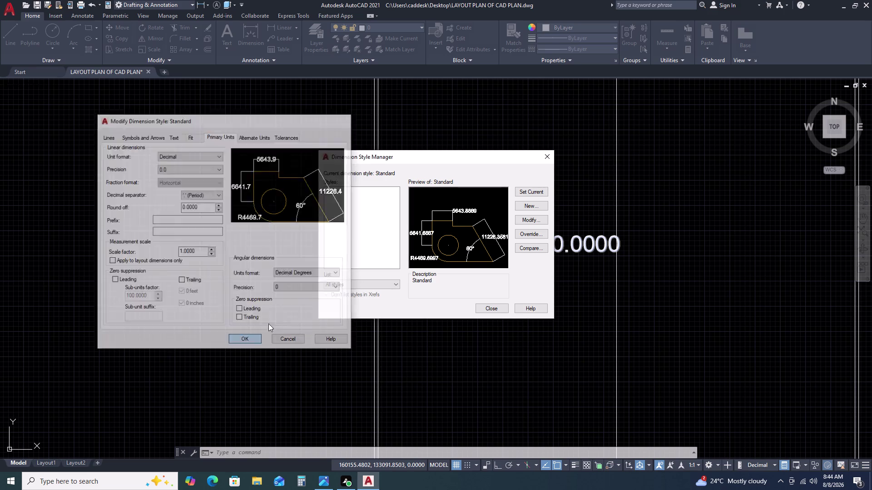
double_click(533, 195)
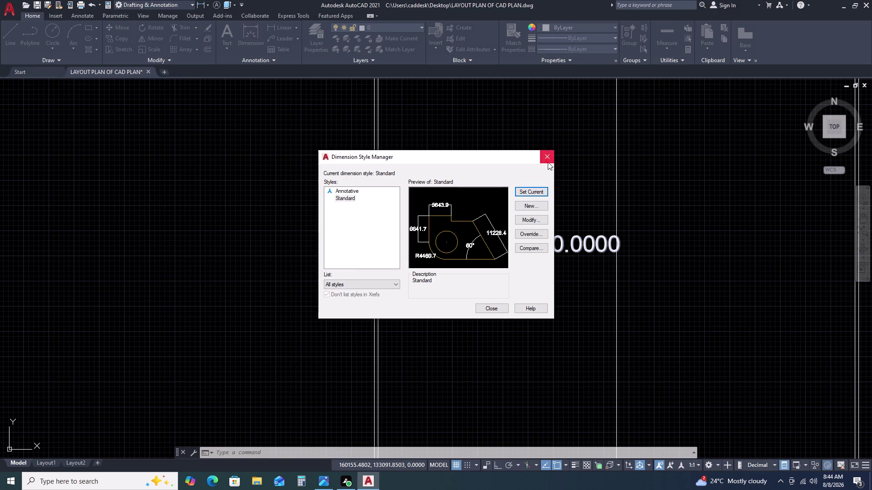
click(547, 162)
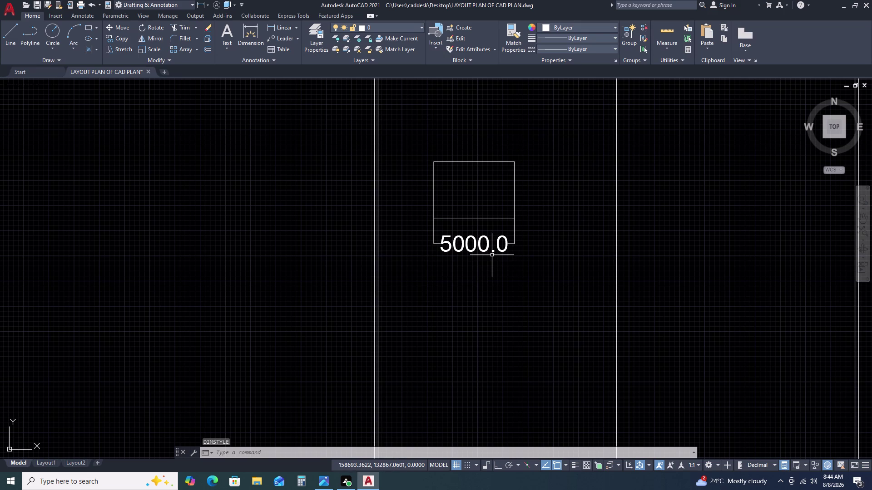
Change the Standard style's linear precision to 0 for whole-number dimensions.
text(D)
key(space)
double_click(531, 217)
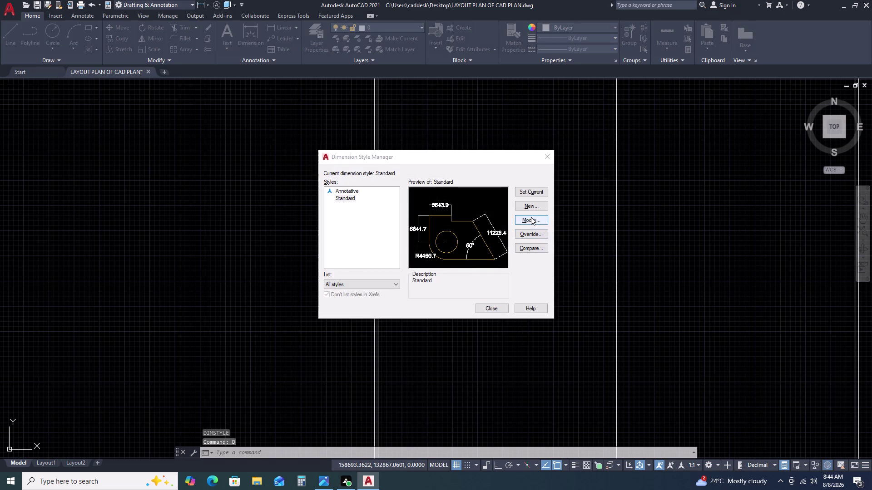
click(185, 172)
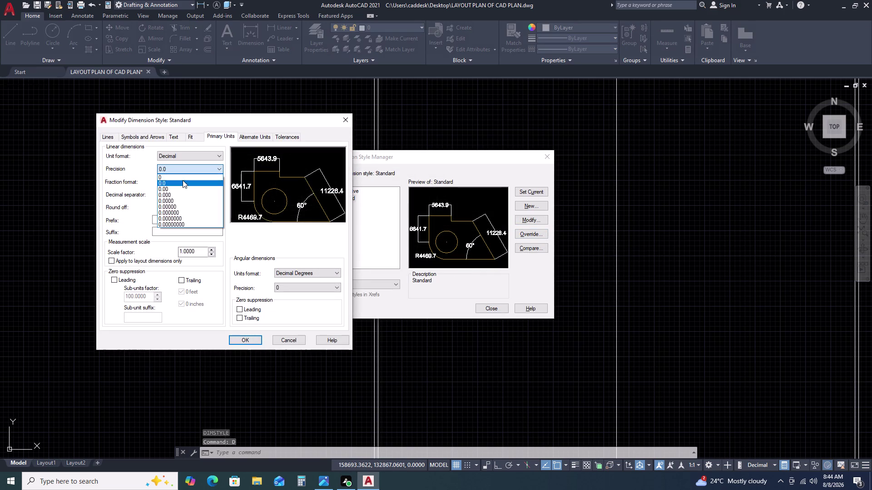
click(183, 180)
click(187, 173)
click(183, 178)
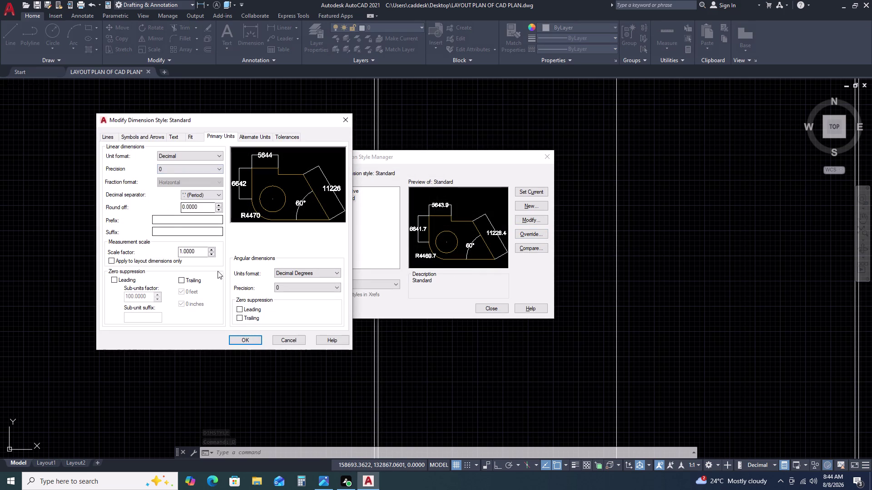
click(248, 343)
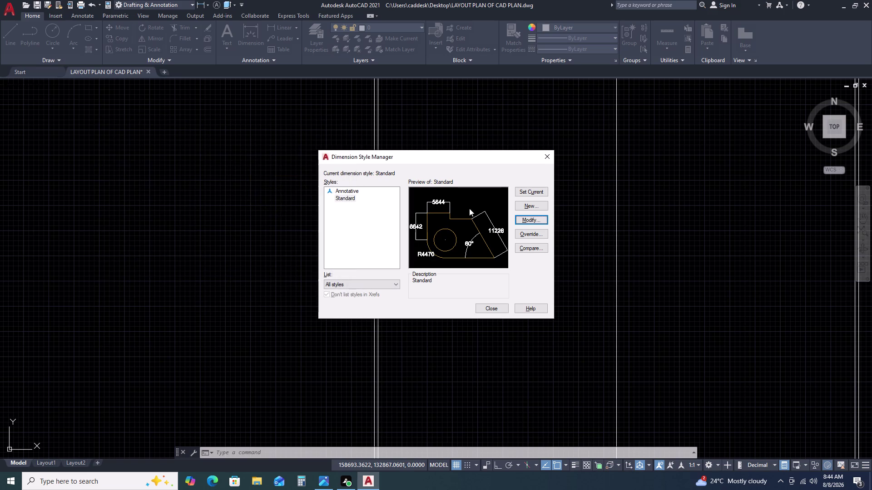
click(525, 194)
click(554, 159)
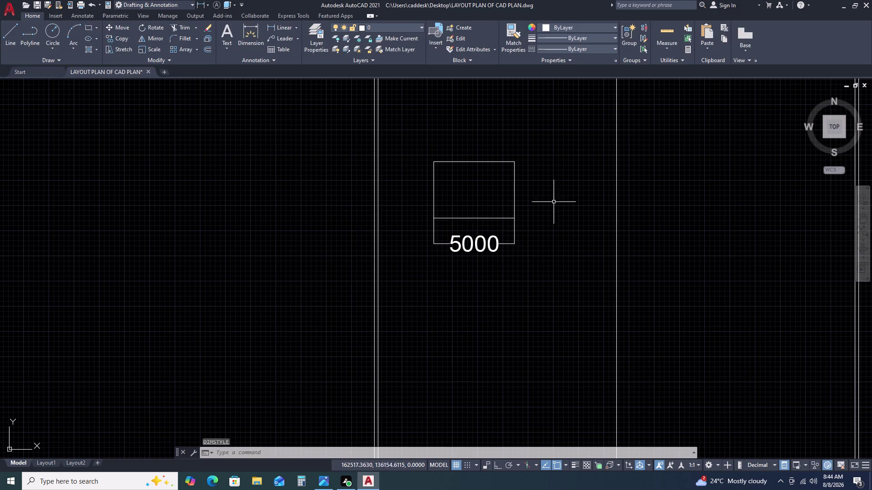
Add a 3500 linear dimension to the right of the rectangle's right side.
scroll(up, 3)
scroll(down, 3)
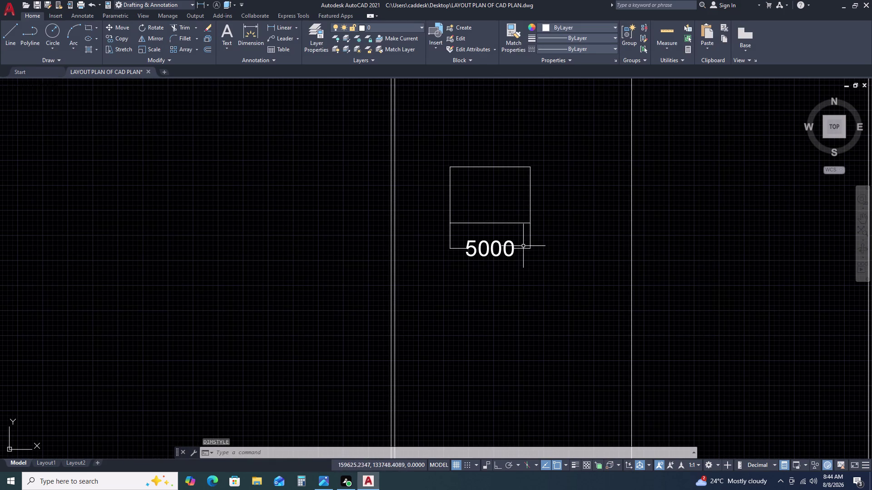
key(d)
text(LI)
key(space)
click(529, 163)
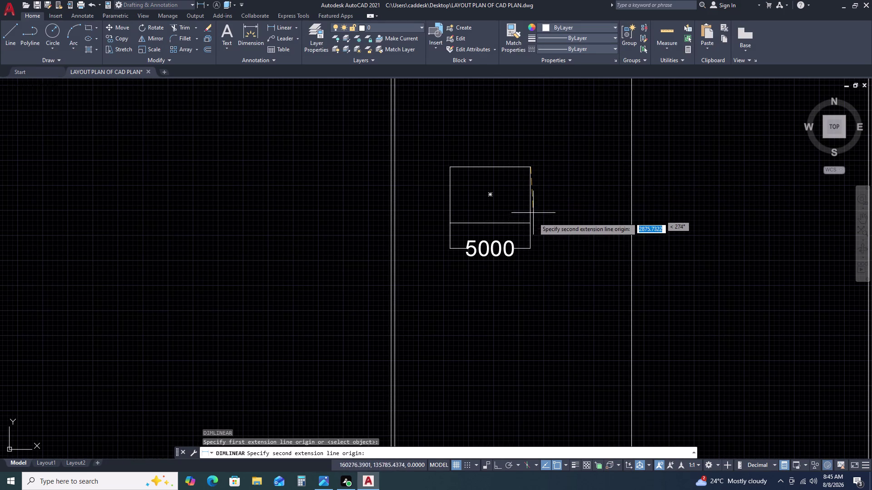
click(528, 221)
click(555, 222)
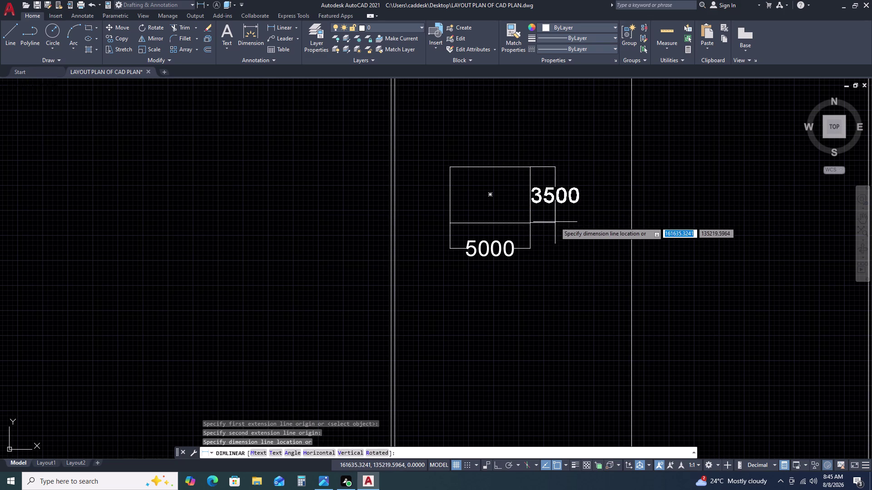
Select the room rectangle.
scroll(down, 3)
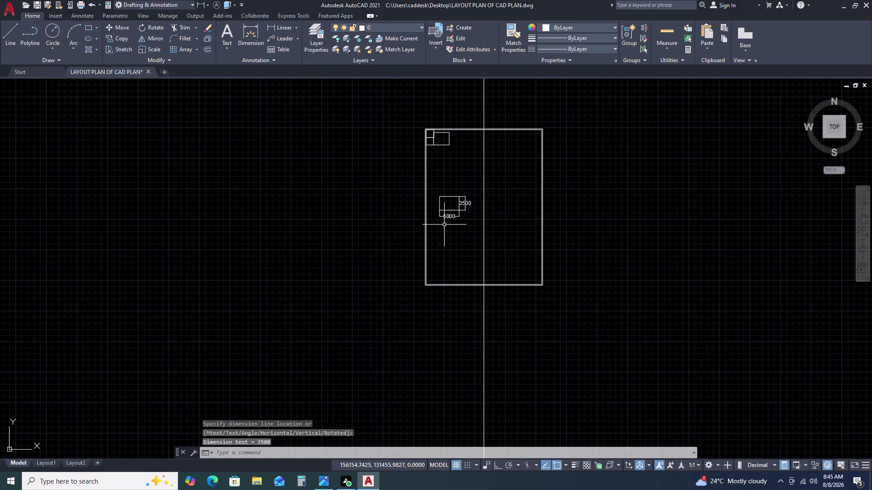
scroll(down, 3)
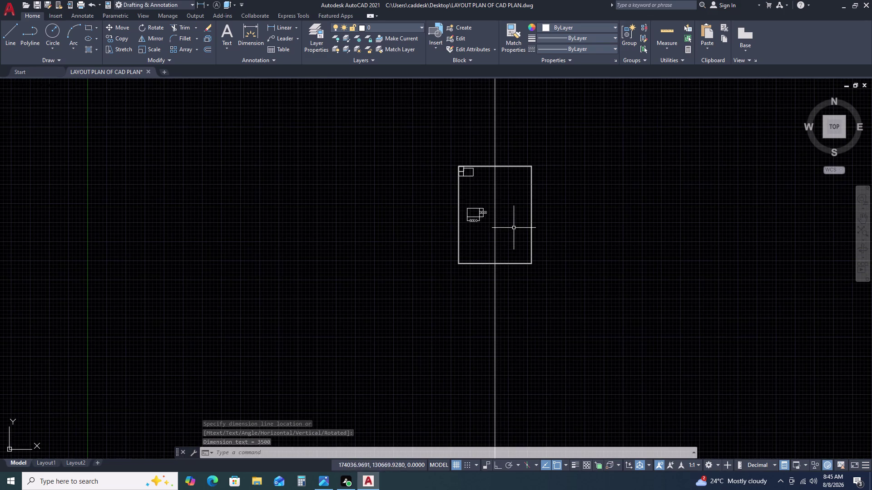
scroll(up, 3)
right_click(512, 165)
click(512, 165)
click(486, 208)
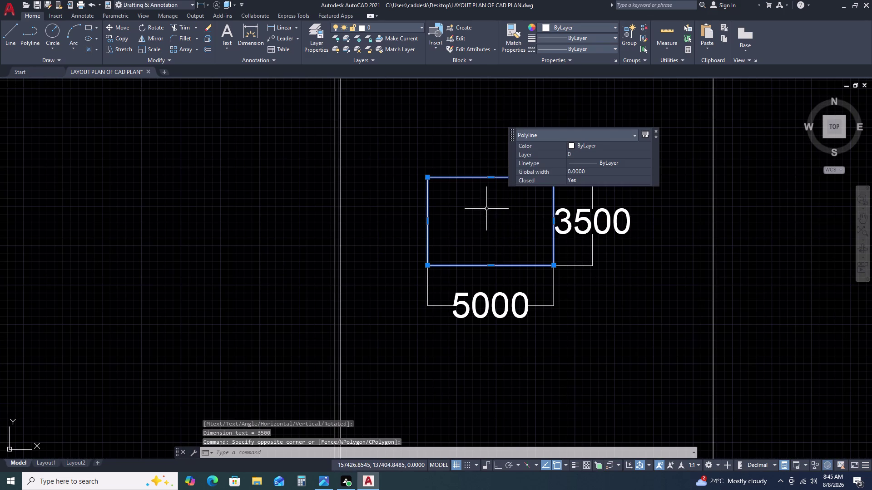
Rotate the rectangle alone 90° with Ortho on, then undo it.
text(RO)
key(space)
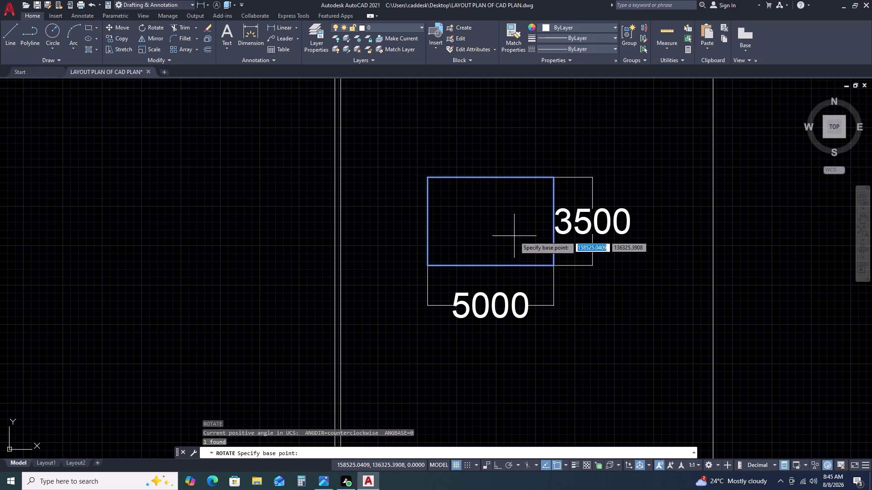
click(514, 236)
key(F8)
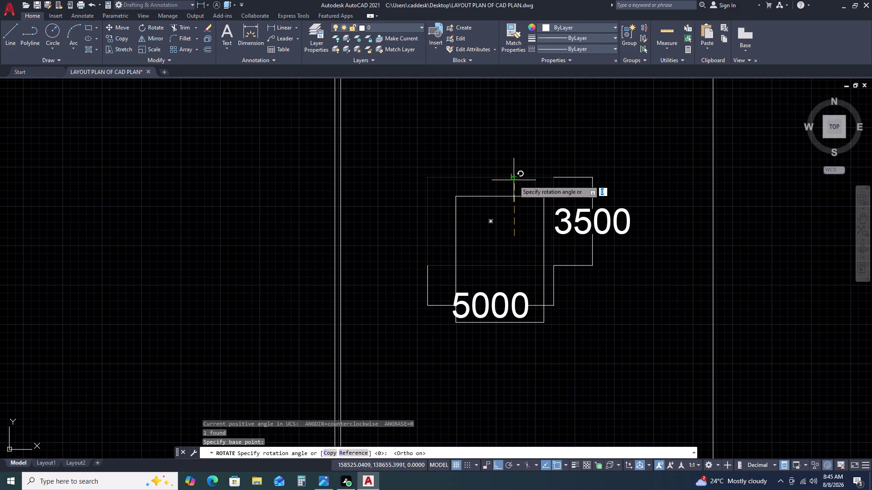
click(514, 180)
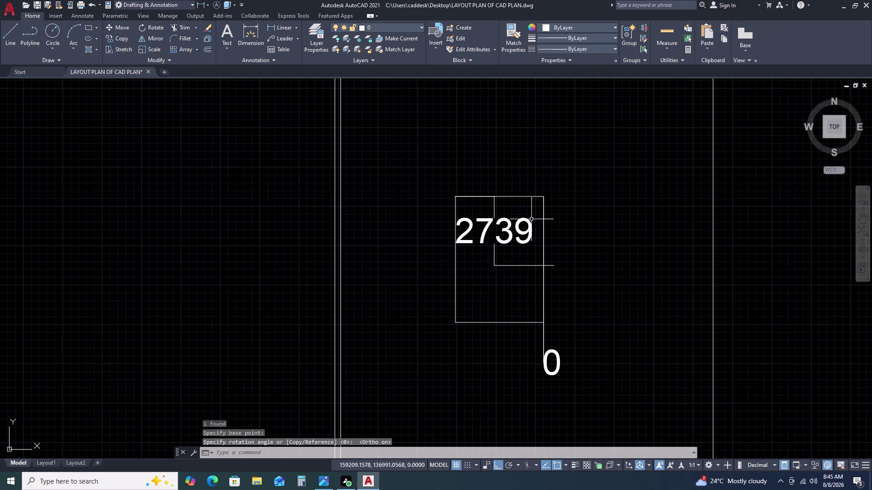
key(ctrl+z)
Rotate the rectangle together with its 5000 and 3500 dimensions by 90°.
click(526, 164)
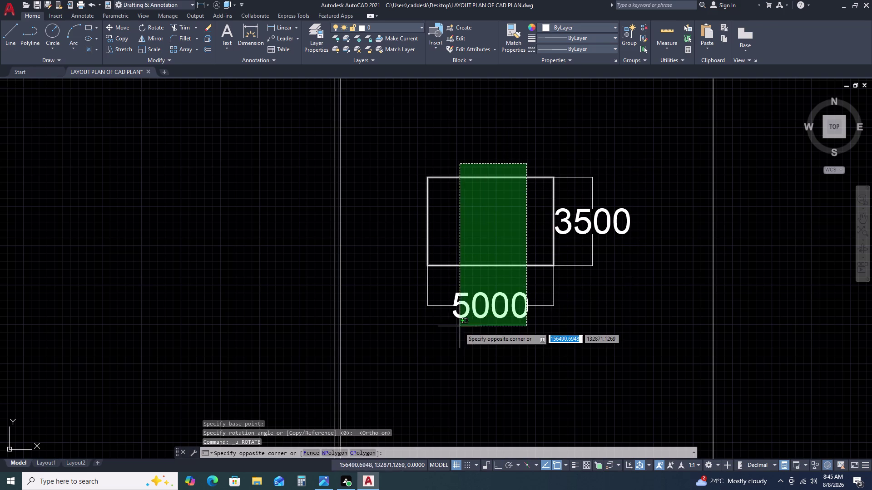
click(453, 332)
click(602, 204)
click(573, 218)
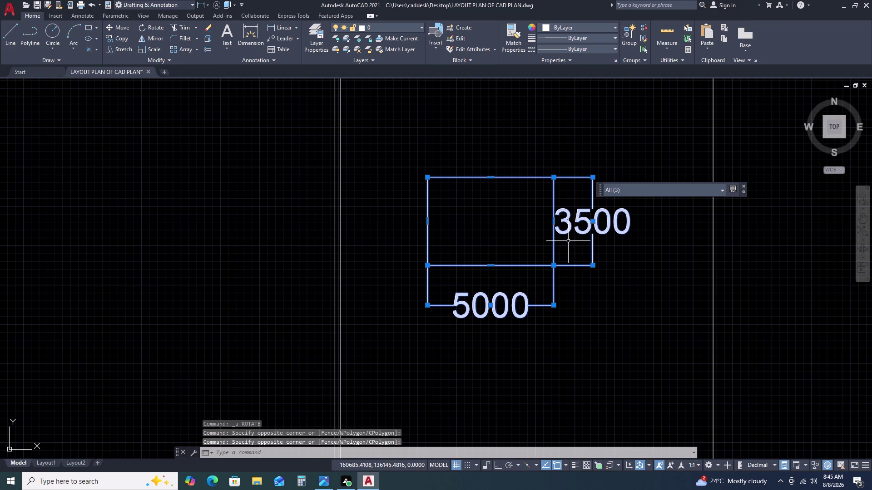
text(RO)
key(space)
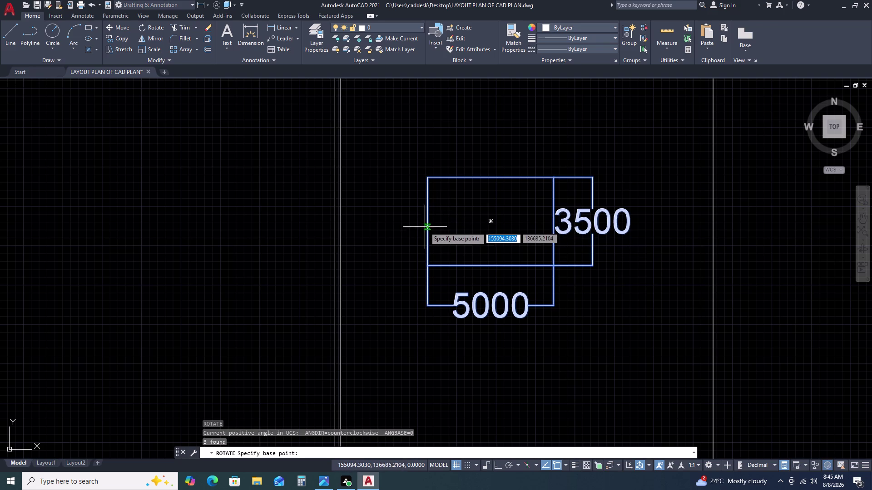
click(426, 223)
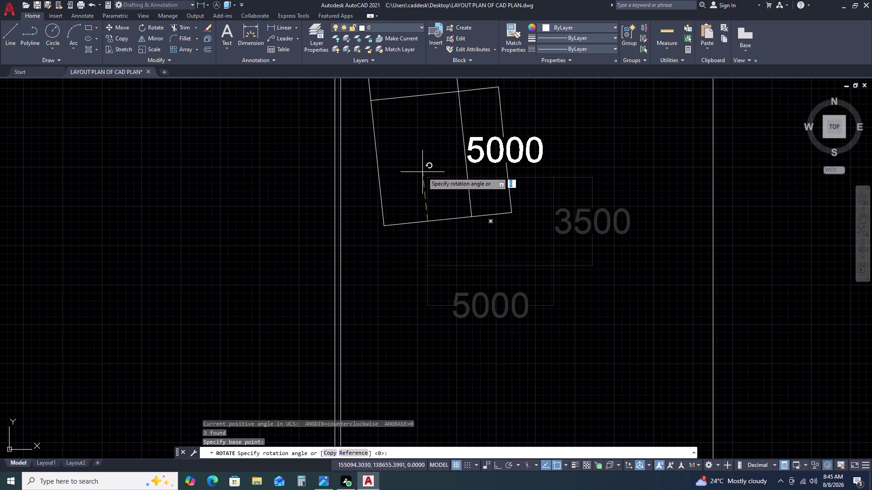
key(F8)
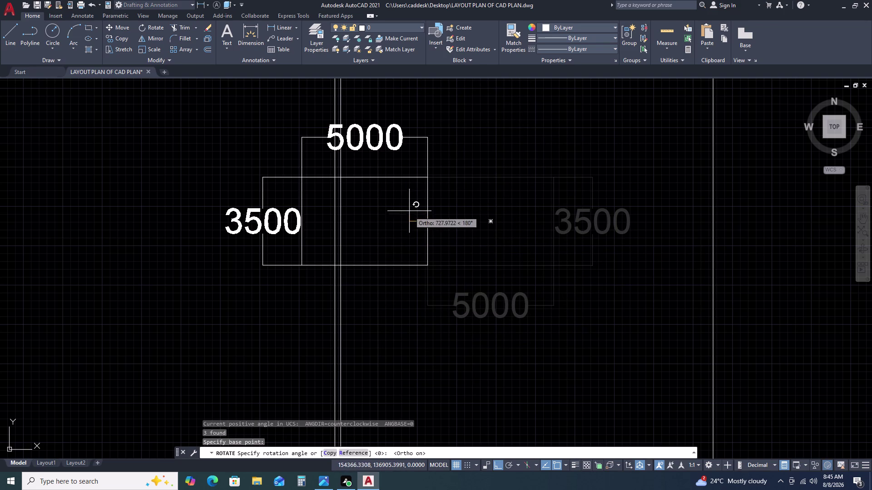
click(444, 284)
Select the rotated room rectangle.
drag(491, 249, 451, 269)
click(425, 279)
text(M)
key(space)
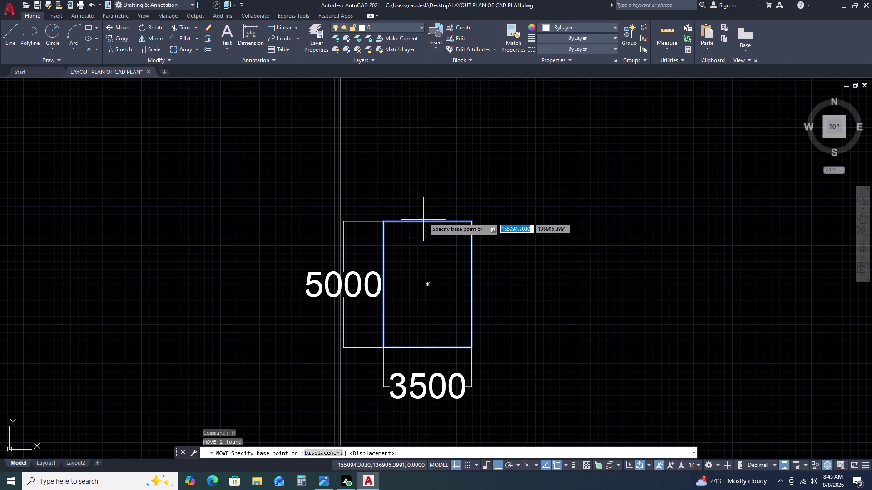
Move the upright room up from its top edge to the plot's top wall.
click(431, 223)
scroll(down, 3)
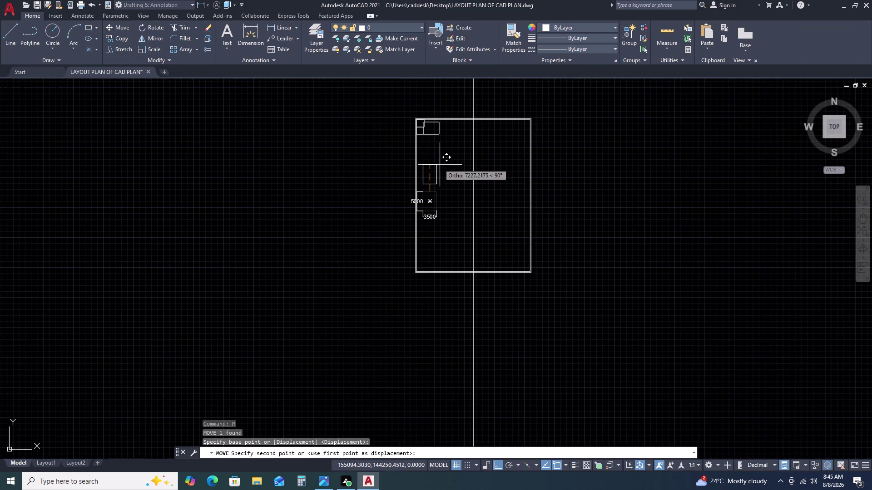
scroll(up, 3)
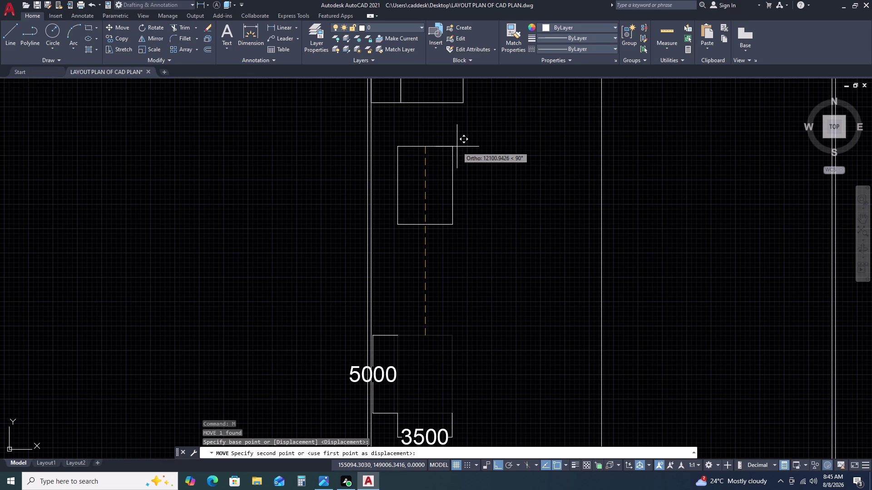
scroll(down, 3)
scroll(up, 3)
scroll(down, 3)
scroll(up, 3)
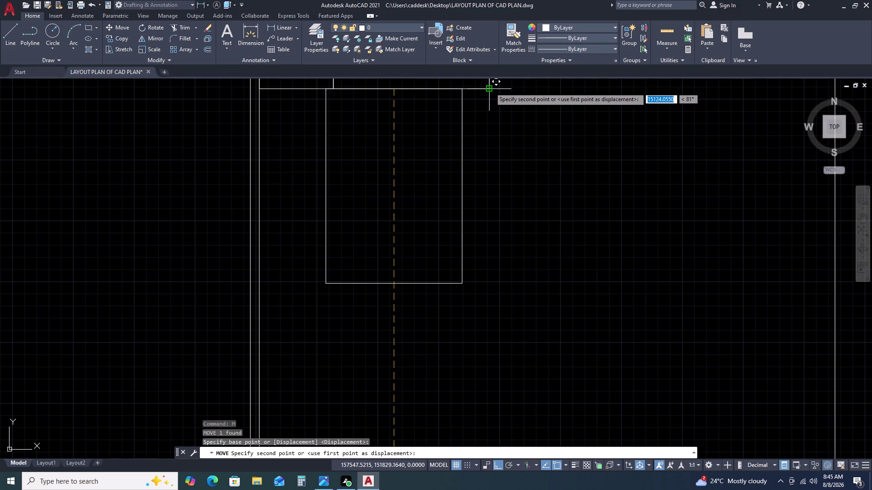
click(490, 87)
Dismiss the drawing area's right-click context menu with Escape.
right_click(490, 87)
click(490, 88)
scroll(down, 3)
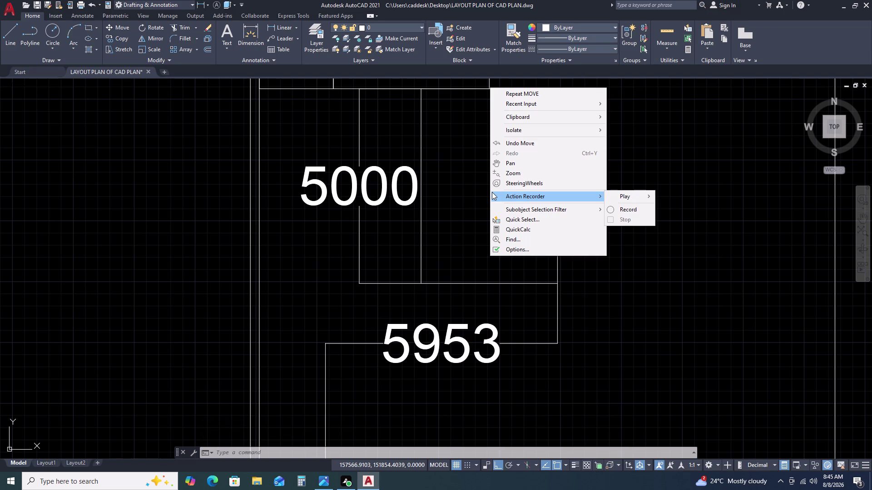
scroll(down, 3)
click(323, 136)
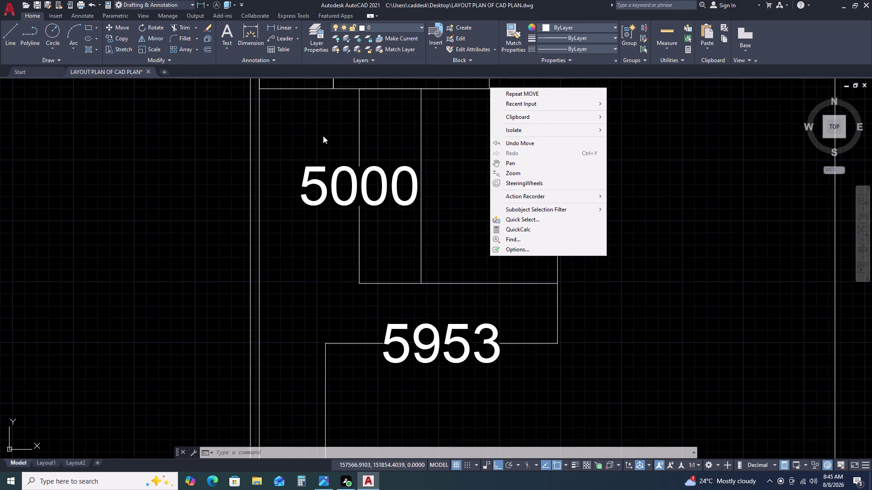
key(Escape)
scroll(down, 3)
scroll(up, 3)
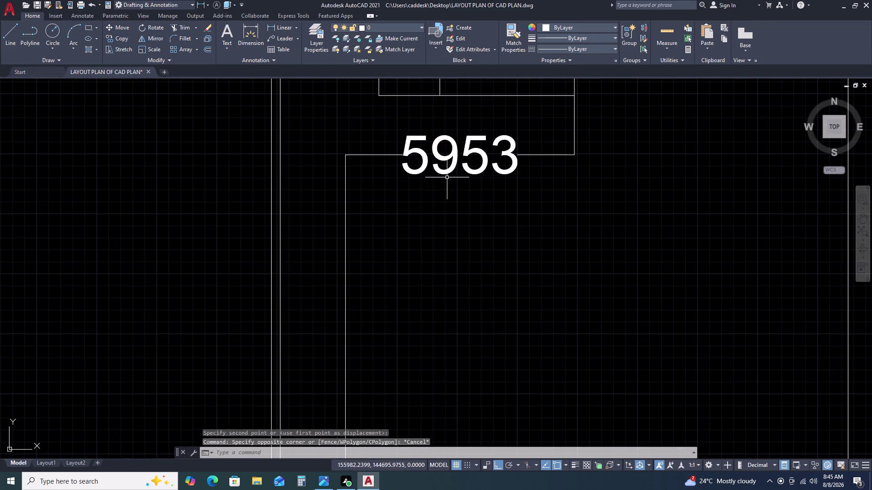
Delete the 5953 dimension from the upper rooms.
click(471, 136)
click(385, 190)
key(Delete)
scroll(down, 3)
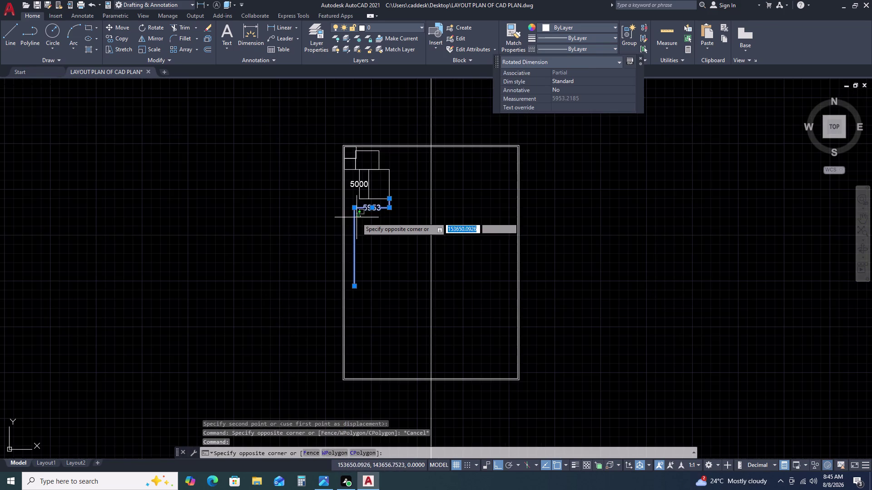
key(Delete)
key(Delete)
key(Delete)
key(Escape)
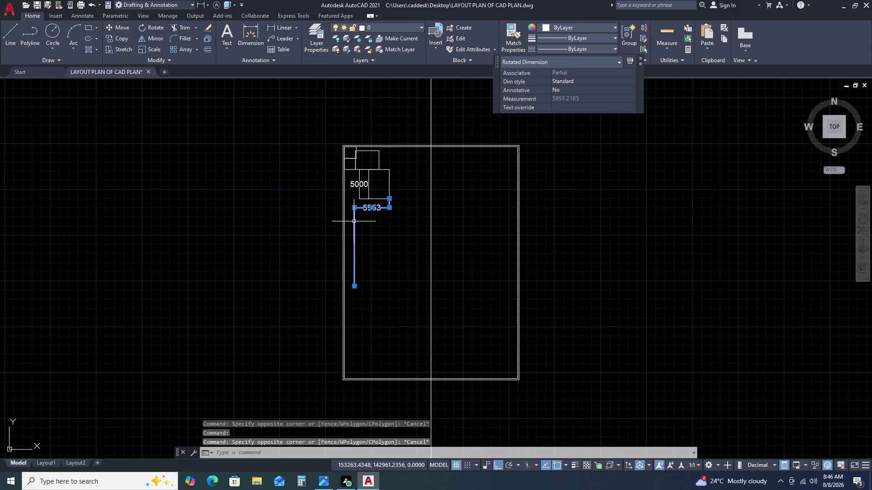
key(Delete)
Delete the 5000 dimension.
scroll(up, 3)
click(389, 153)
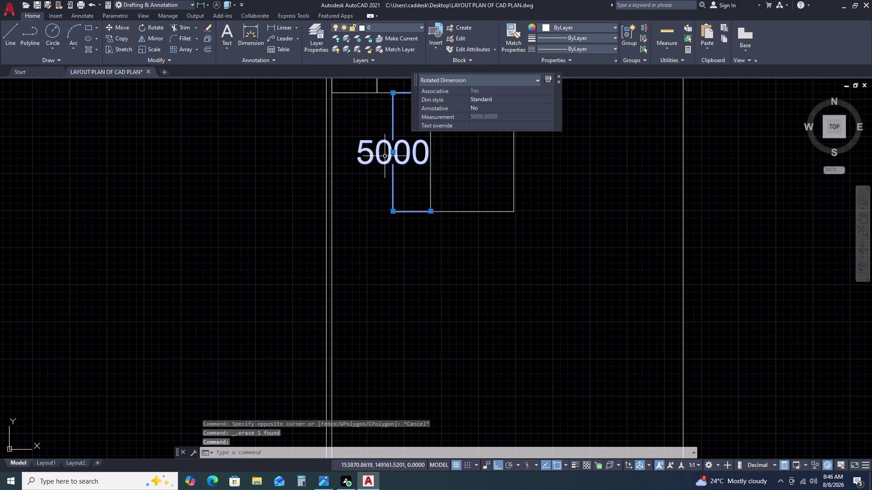
key(Delete)
Restore the two small rooms accidentally erased, using undo.
scroll(down, 3)
scroll(up, 3)
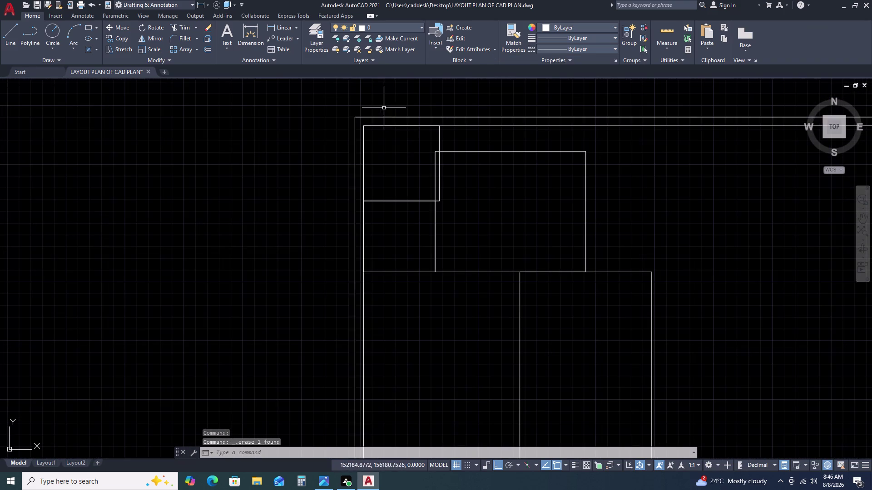
click(466, 233)
double_click(397, 235)
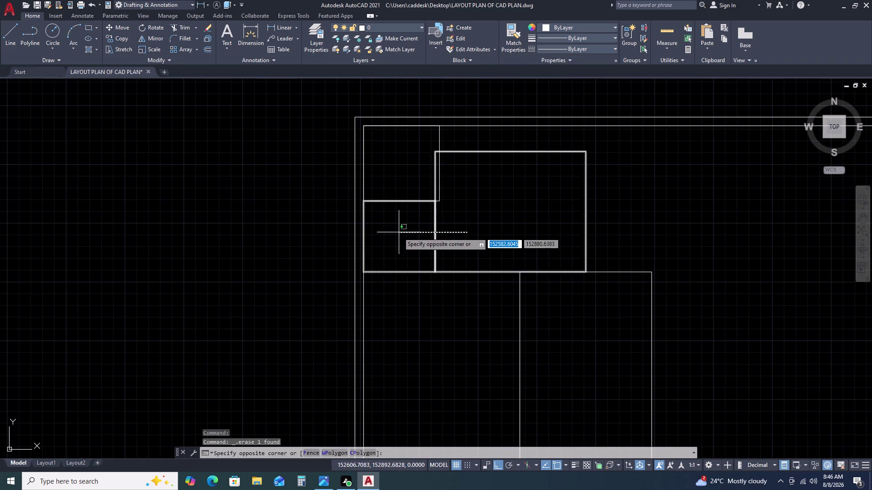
key(Delete)
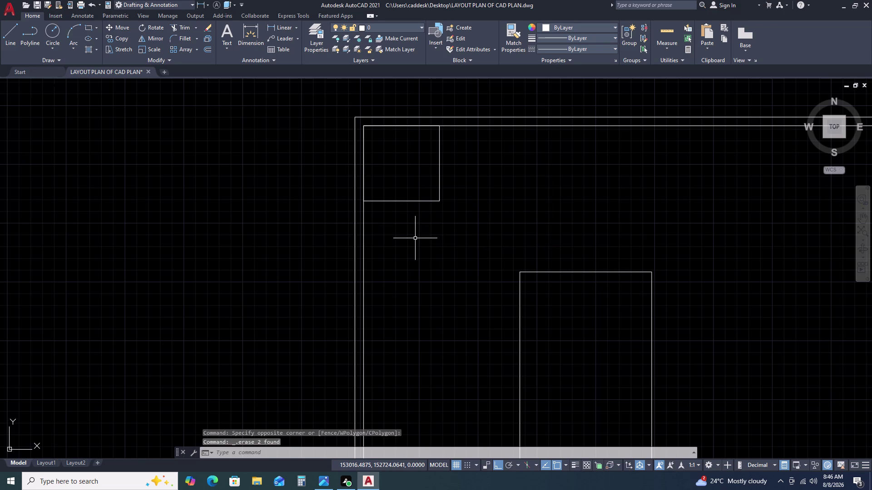
key(ctrl+z)
Abandon a move of the two restored rooms and select the small top-left room.
drag(465, 243, 455, 253)
double_click(424, 294)
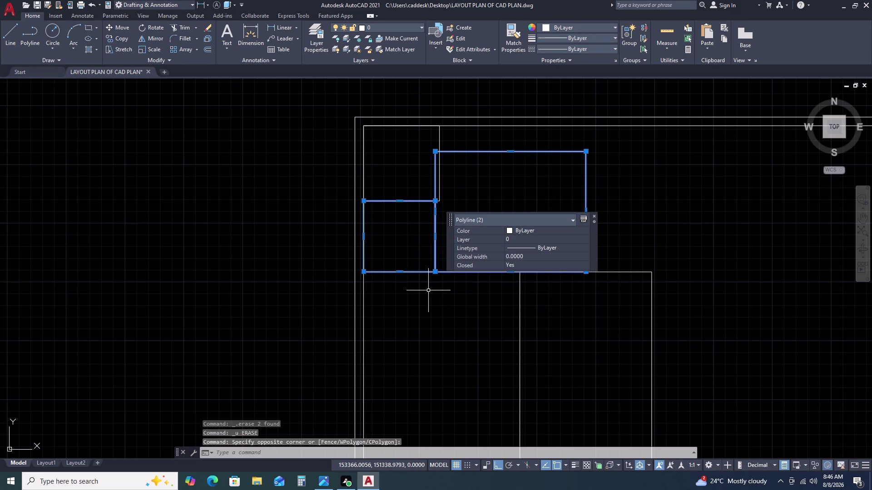
text(M)
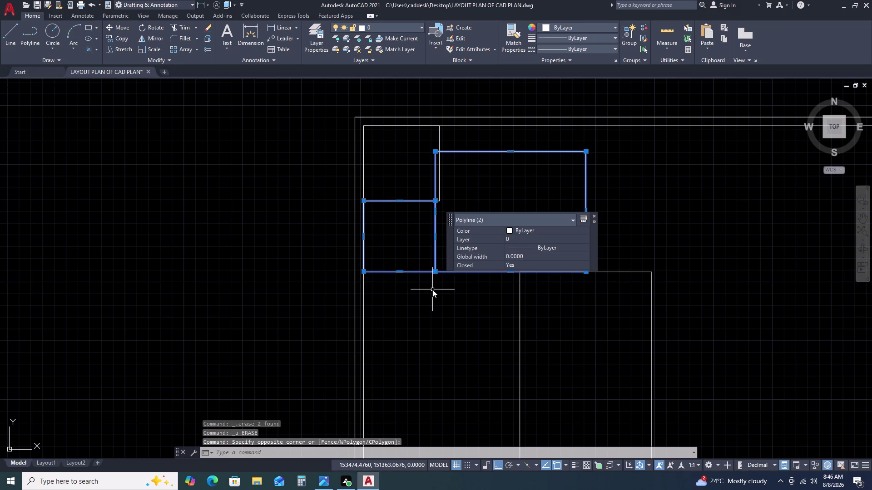
key(space)
double_click(442, 281)
scroll(down, 3)
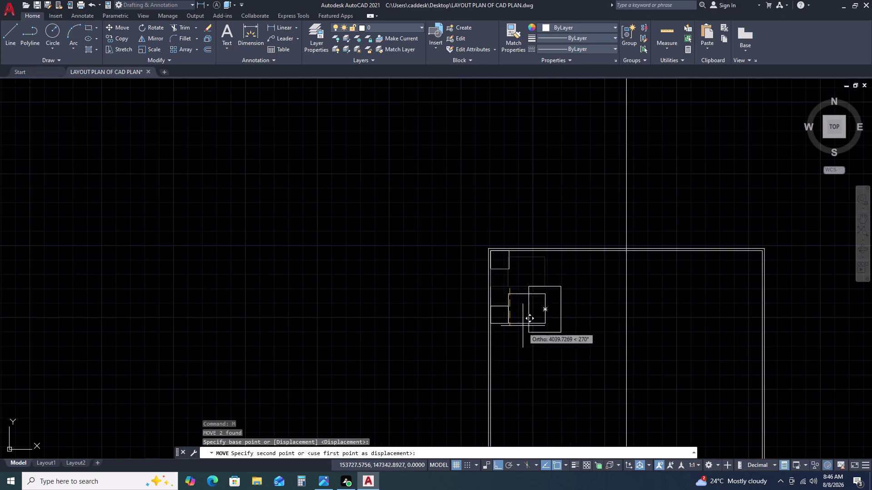
click(543, 392)
key(Escape)
scroll(up, 3)
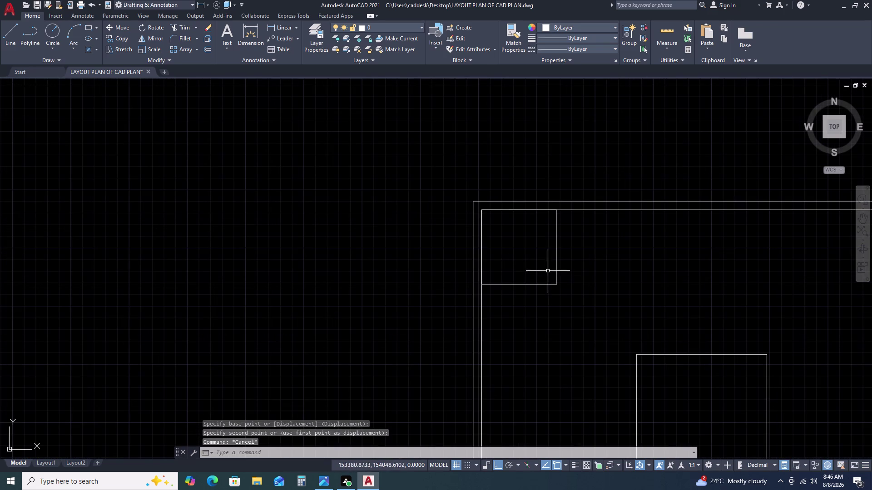
click(527, 274)
click(511, 304)
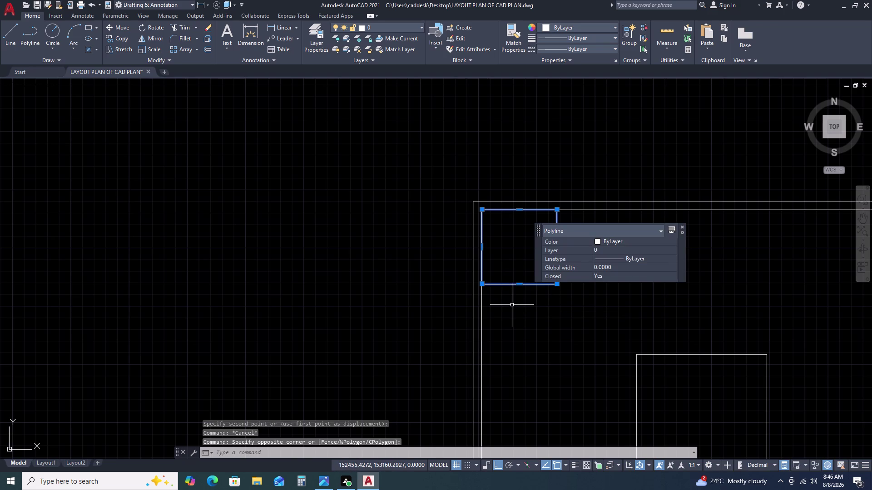
Offset the small corner room 115 outward to form its outer wall.
text(O)
key(space)
text(11)
text(5)
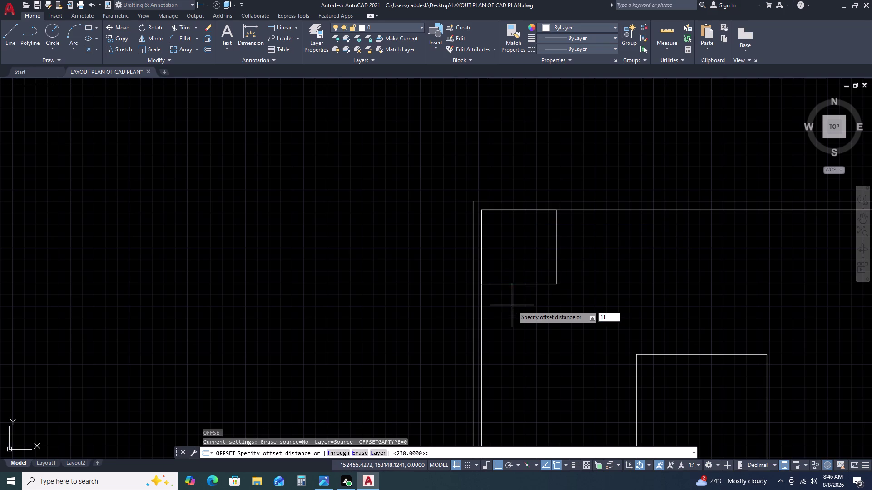
key(space)
click(512, 306)
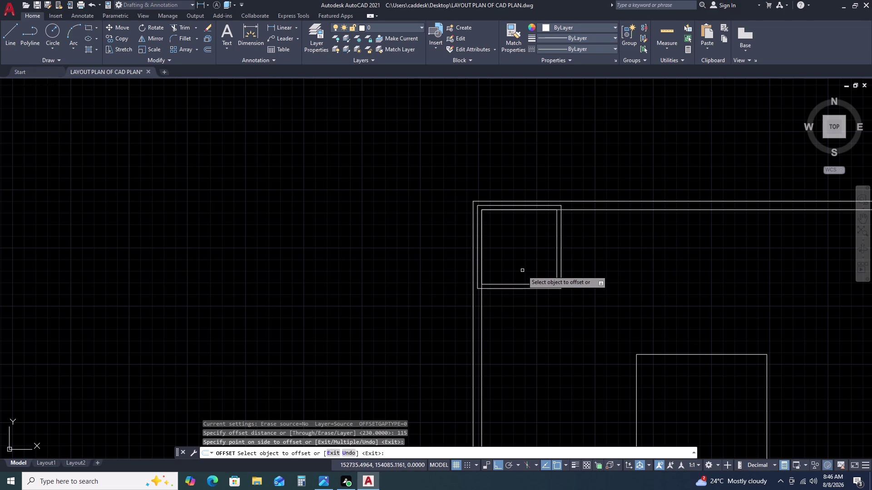
key(Escape)
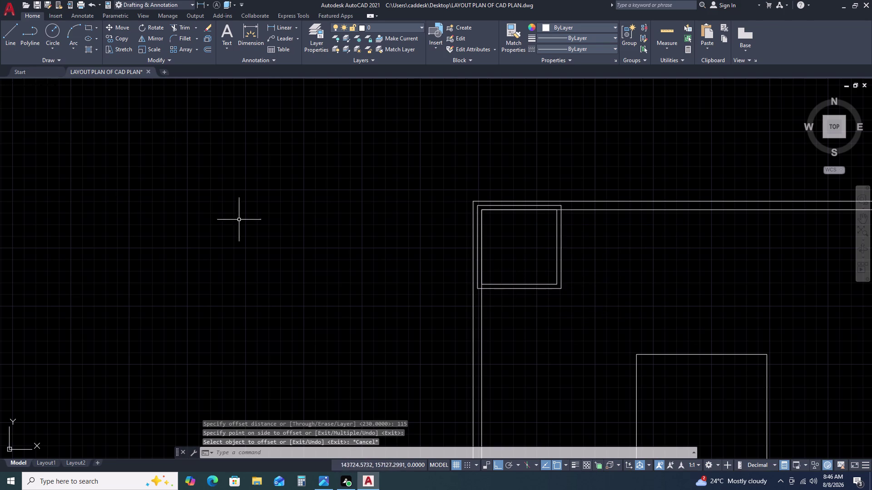
Select both outlines of the corner room for moving.
click(529, 274)
double_click(512, 292)
text(M)
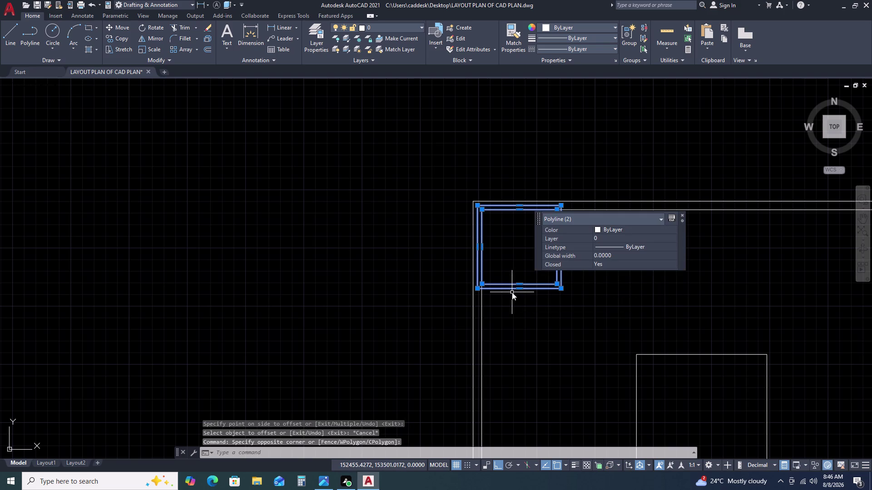
key(space)
Snap the outer wall's top-left corner onto the plot's inner top-left corner.
scroll(down, 3)
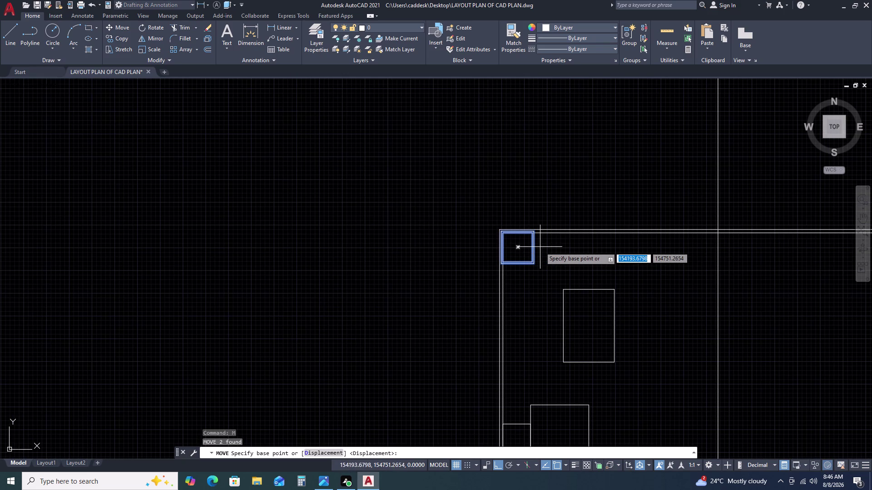
scroll(up, 3)
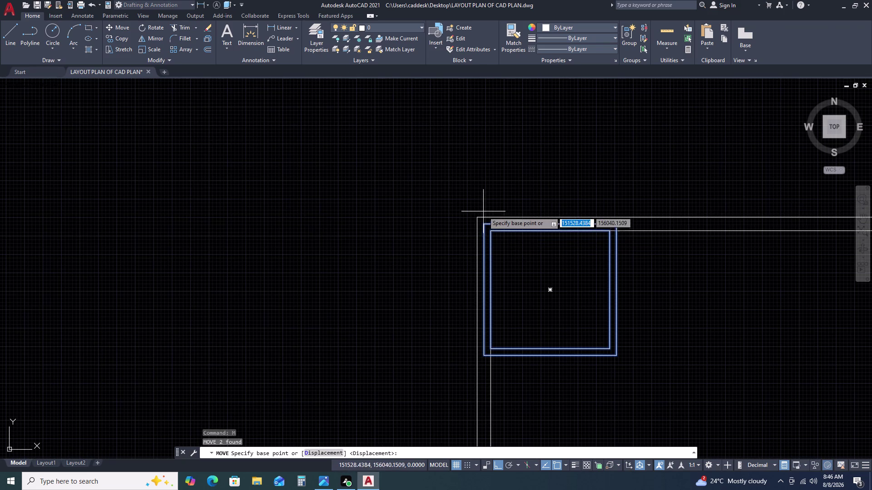
click(482, 224)
click(489, 233)
scroll(down, 3)
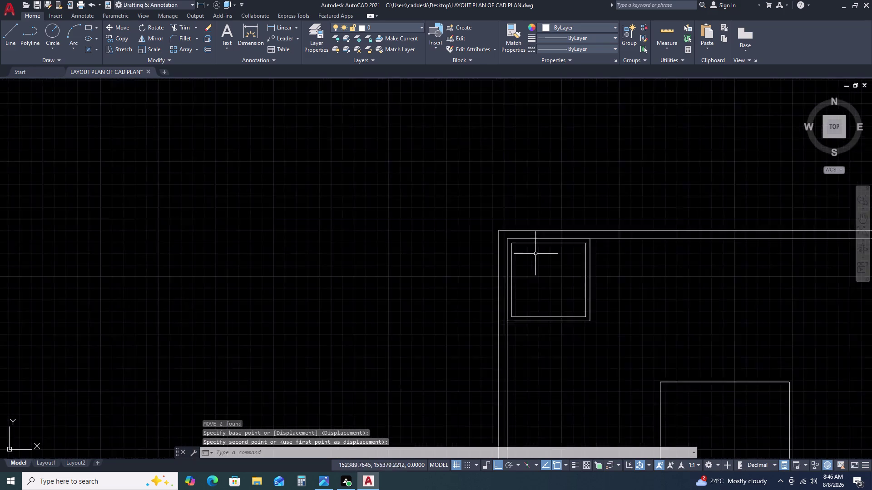
scroll(down, 3)
scroll(up, 3)
Pan across the plan and begin a linear dimension of the small room.
middle_drag(565, 290, 333, 236)
scroll(down, 3)
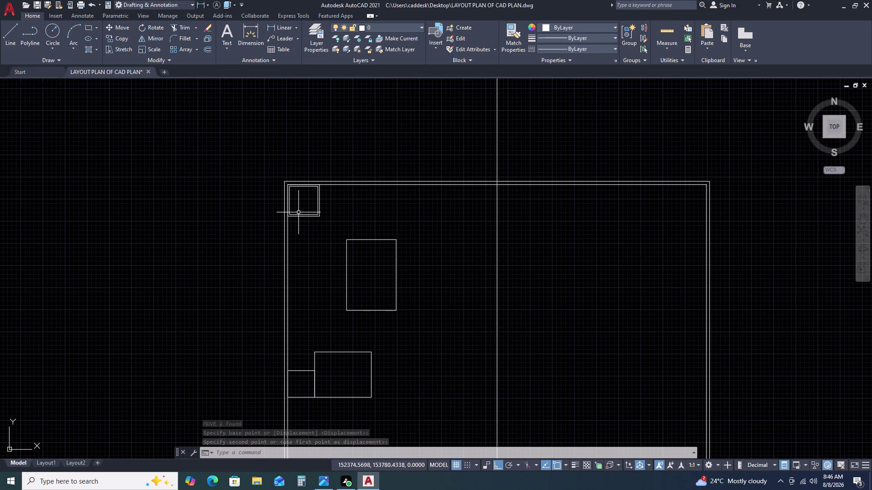
click(287, 31)
scroll(up, 3)
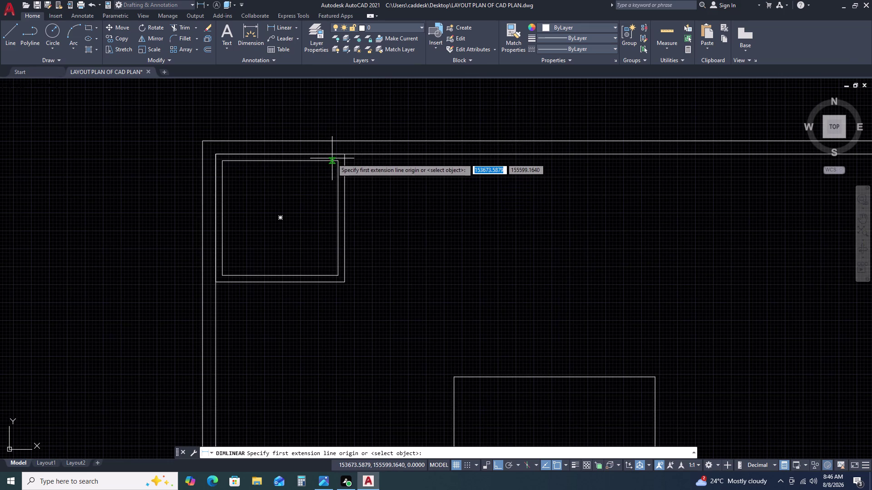
Place a 2000 width dimension and a second linear dimension on the corner room.
click(336, 163)
click(338, 278)
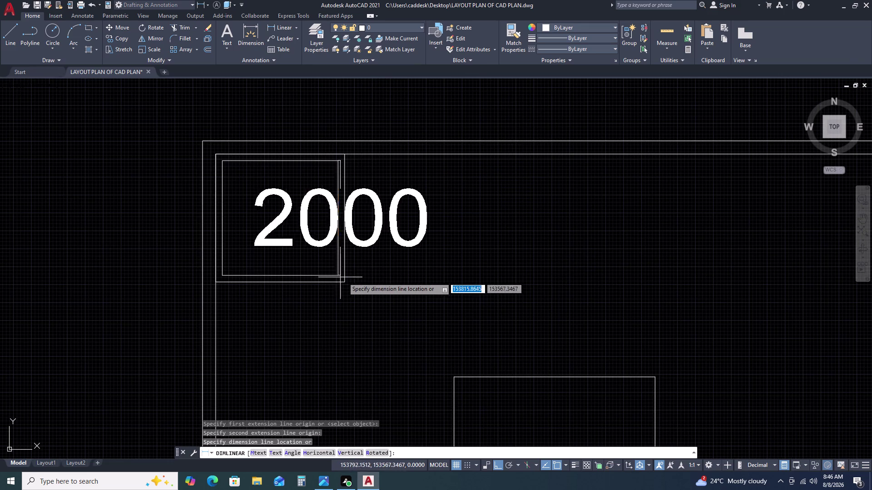
click(444, 281)
key(space)
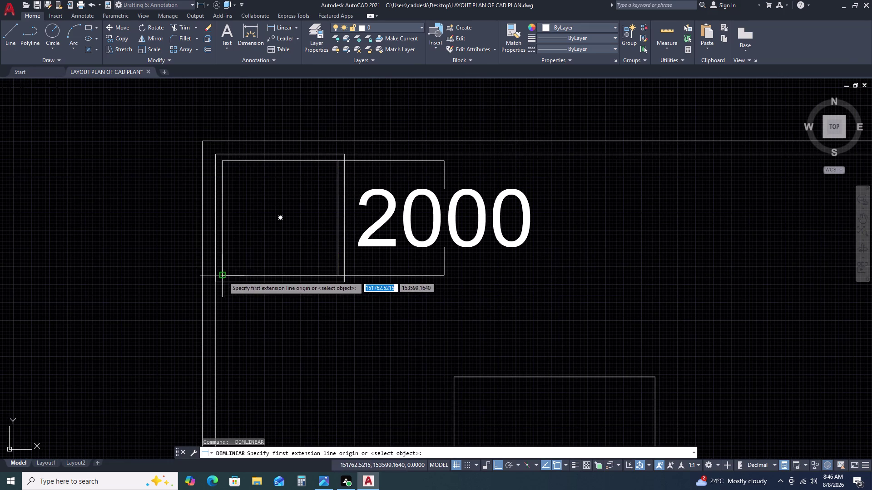
click(221, 276)
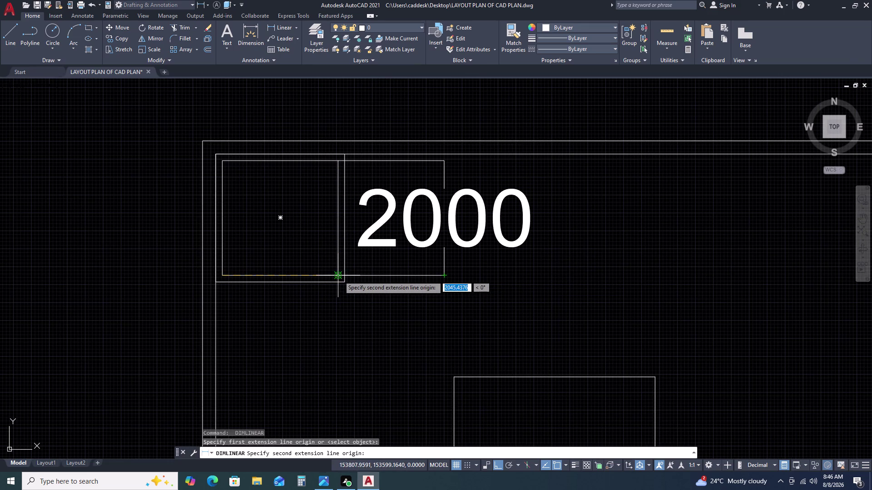
click(339, 276)
key(space)
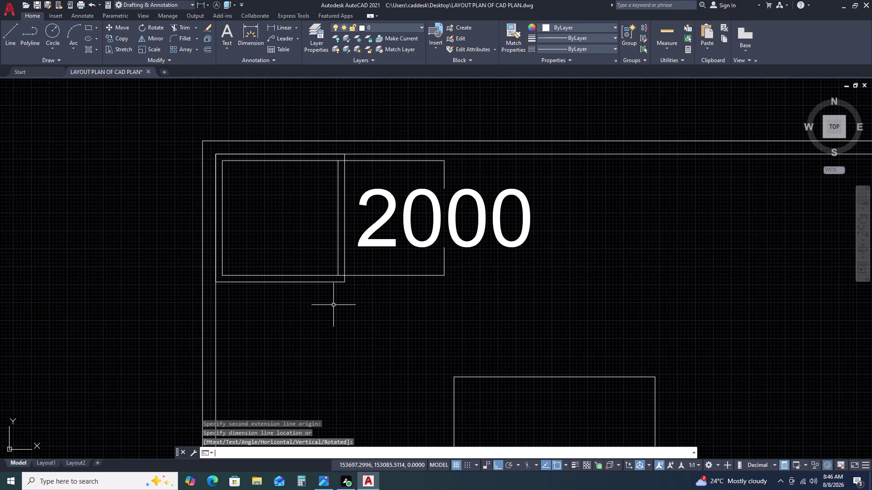
double_click(518, 219)
Erase the oversized 2000 dimension and zoom out to the whole plot.
double_click(498, 245)
key(Delete)
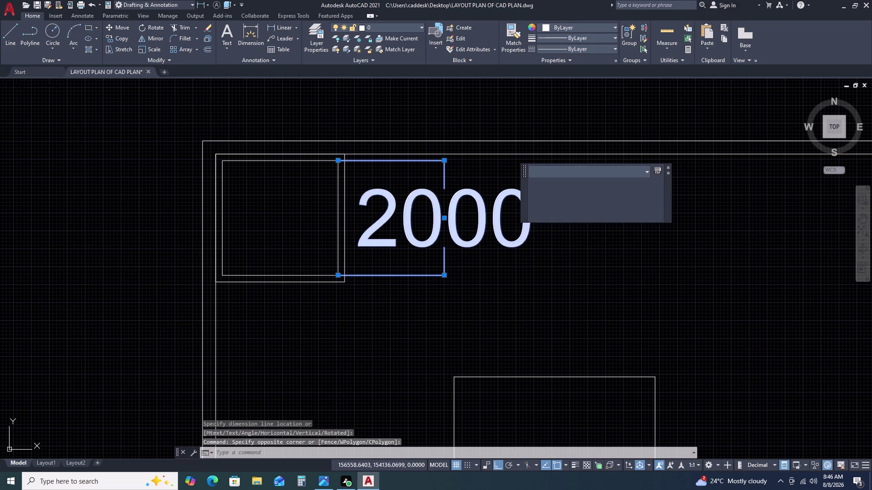
scroll(down, 3)
scroll(down, 3)
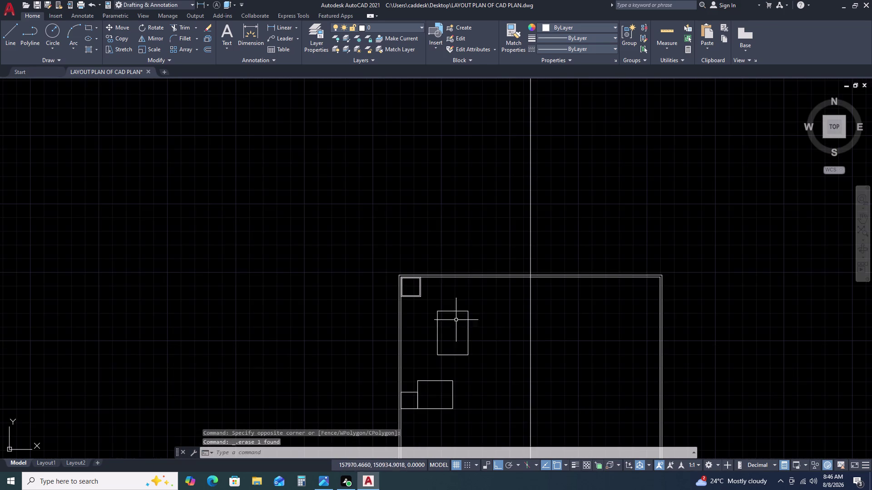
Move the small square room higher up along the left plot wall.
middle_click(435, 346)
middle_drag(432, 344, 434, 296)
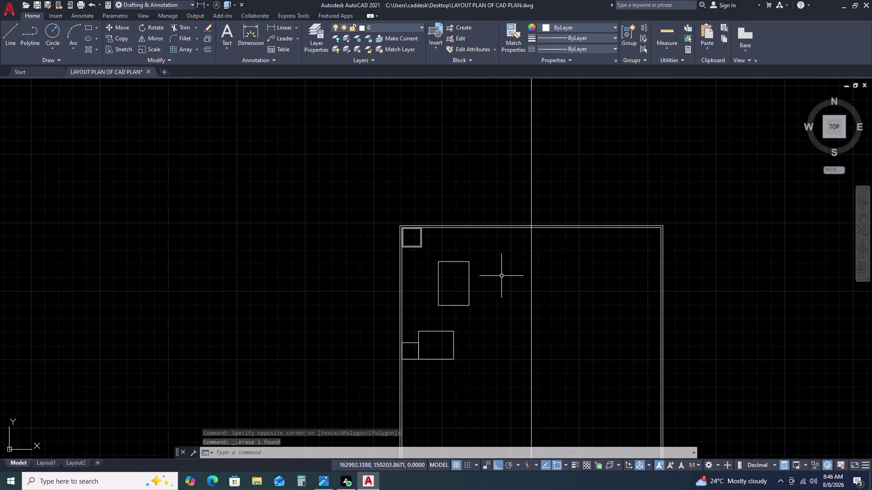
scroll(up, 3)
click(368, 317)
click(357, 345)
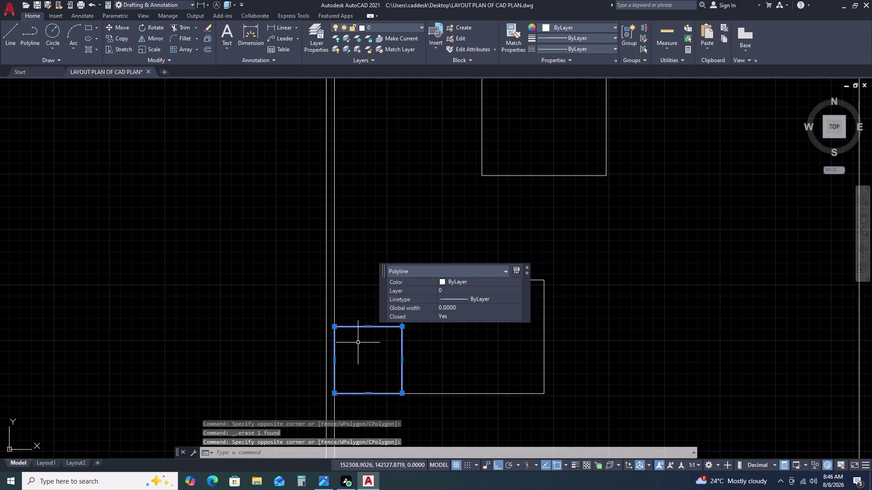
key(m)
key(space)
click(352, 330)
click(392, 155)
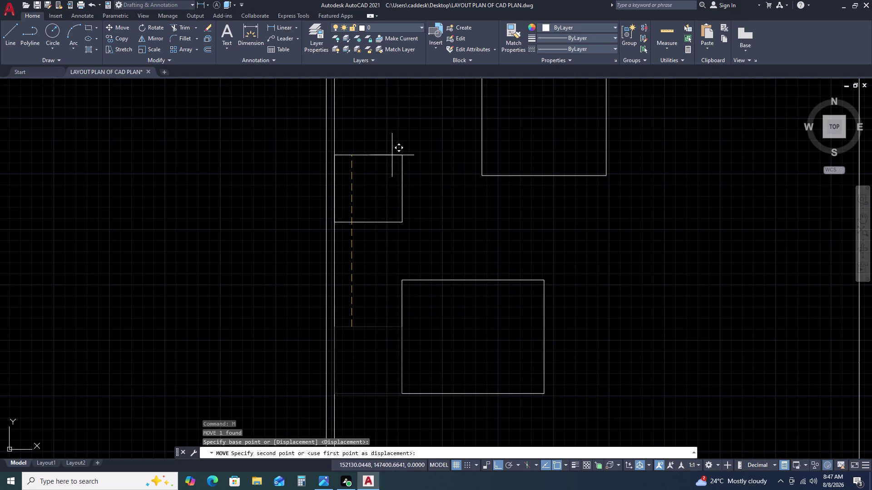
click(419, 220)
click(395, 177)
Offset the square 115 outward to create its outer wall.
text(O)
key(space)
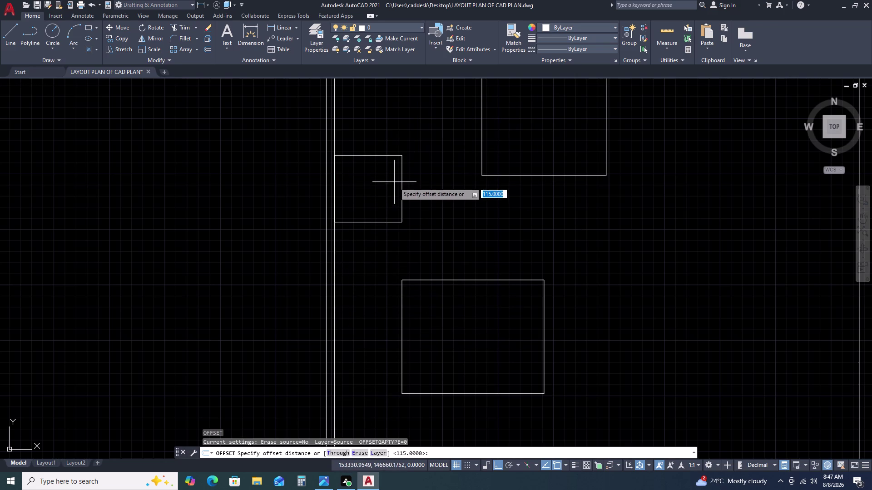
key(1)
key(1)
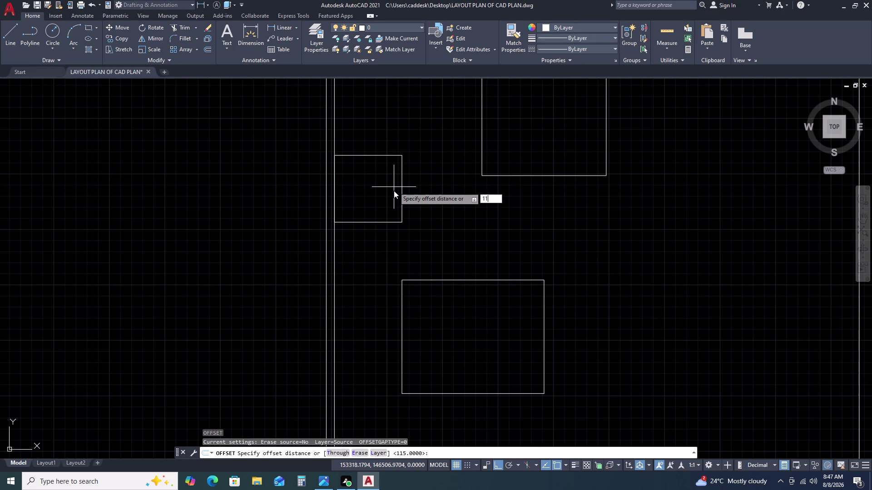
text(5)
key(space)
click(420, 237)
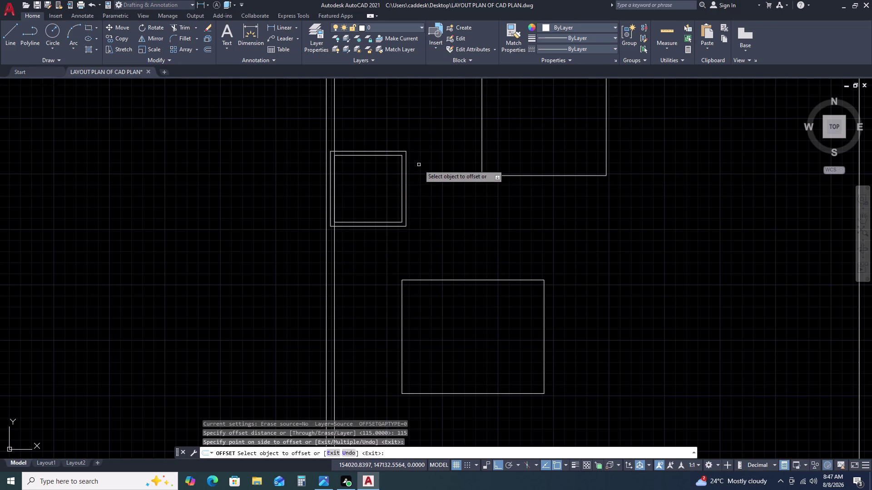
key(Escape)
Select both walls of the square room for moving.
click(419, 165)
drag(392, 225, 396, 232)
text(M)
key(space)
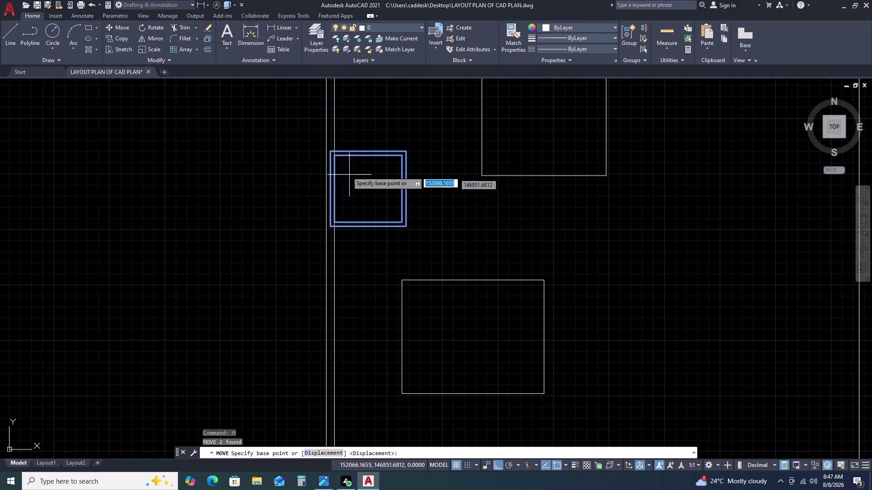
Drop the double-walled room near the top of the plot.
click(331, 152)
scroll(down, 3)
scroll(up, 3)
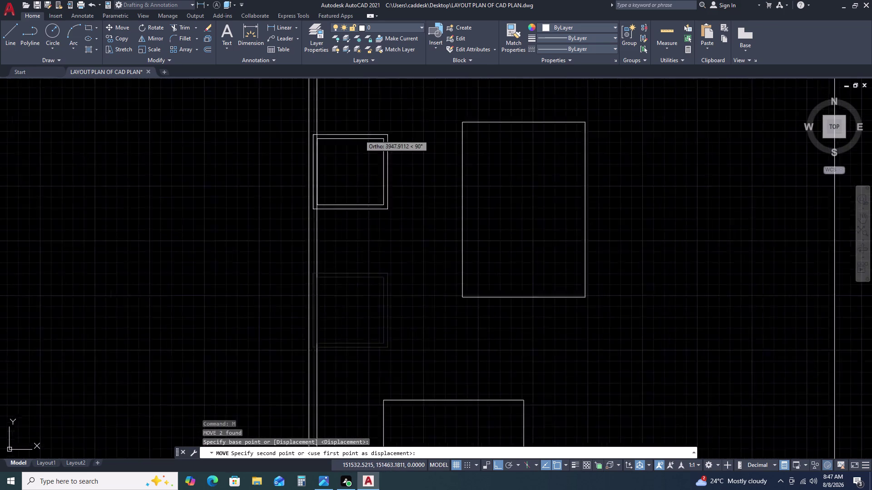
middle_click(354, 122)
middle_drag(360, 130, 367, 141)
middle_drag(424, 201, 436, 211)
middle_click(449, 222)
middle_click(453, 224)
scroll(down, 3)
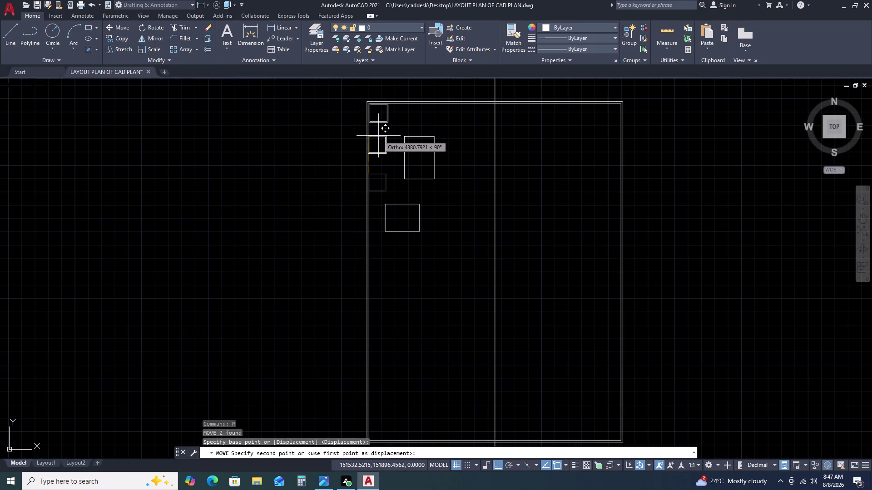
scroll(up, 3)
double_click(362, 87)
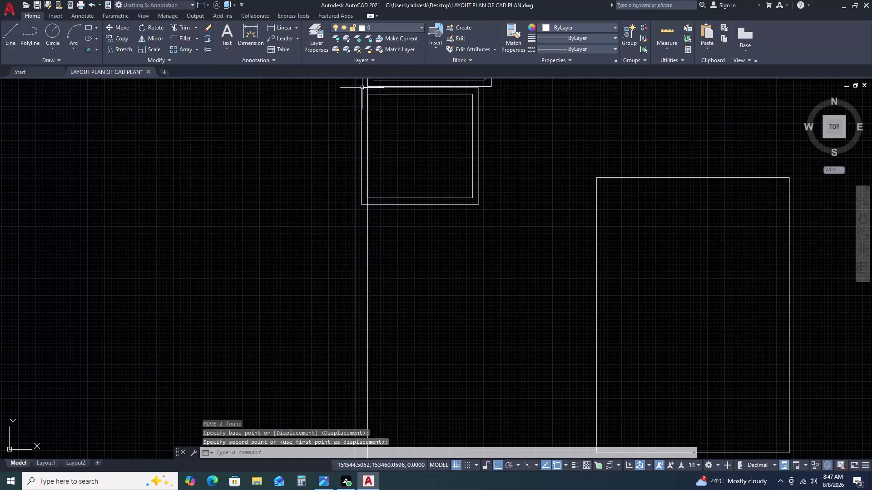
Snap the room's top-left corner directly below the first small room.
scroll(down, 3)
click(503, 145)
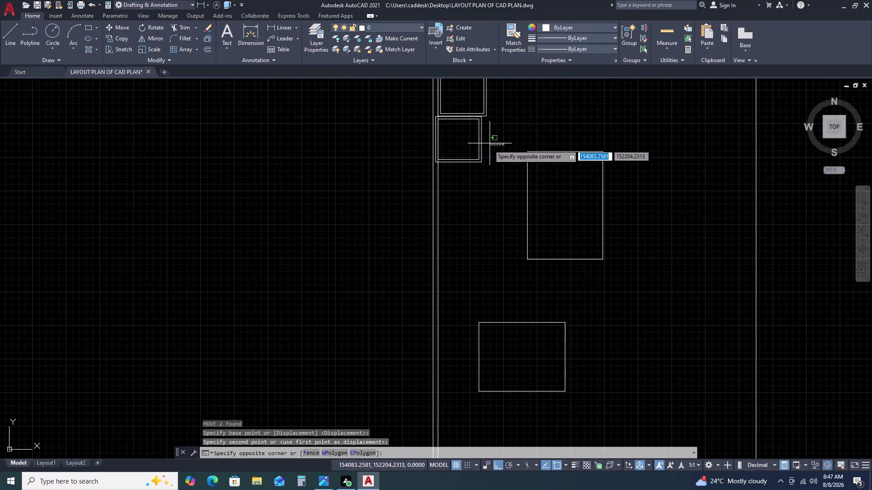
click(468, 160)
text(M)
key(space)
scroll(up, 3)
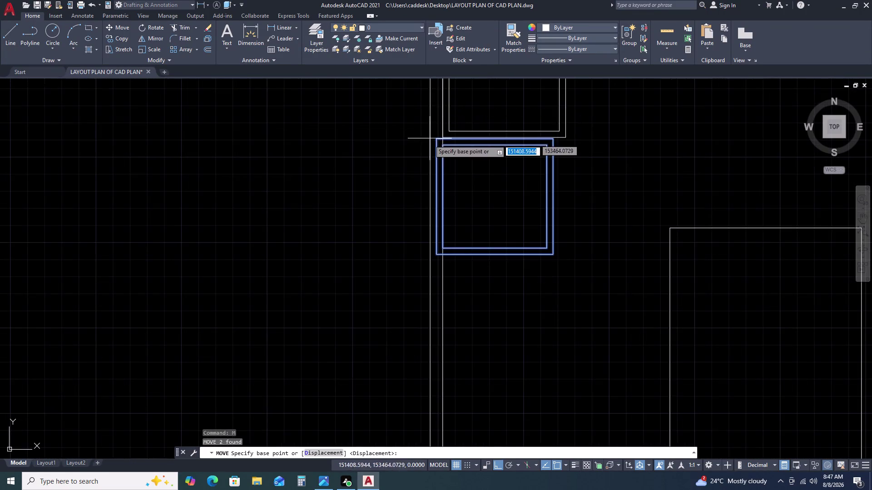
scroll(up, 3)
click(453, 136)
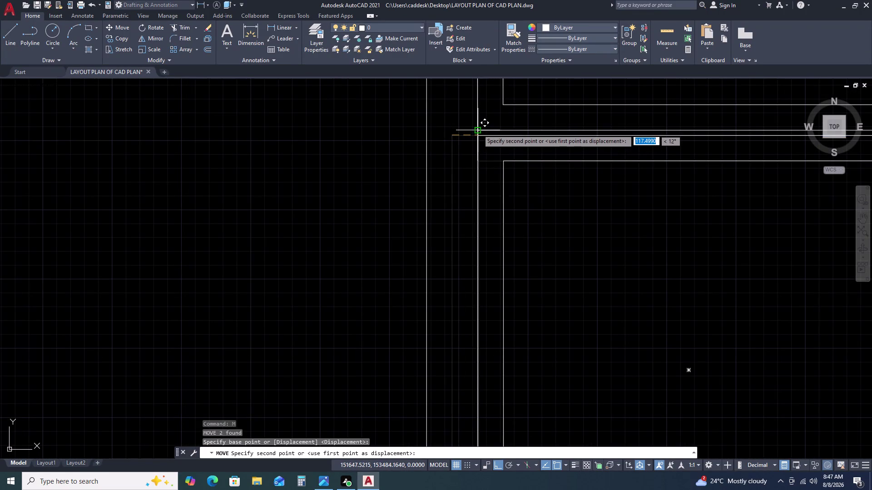
click(478, 128)
Select the tall room.
scroll(down, 3)
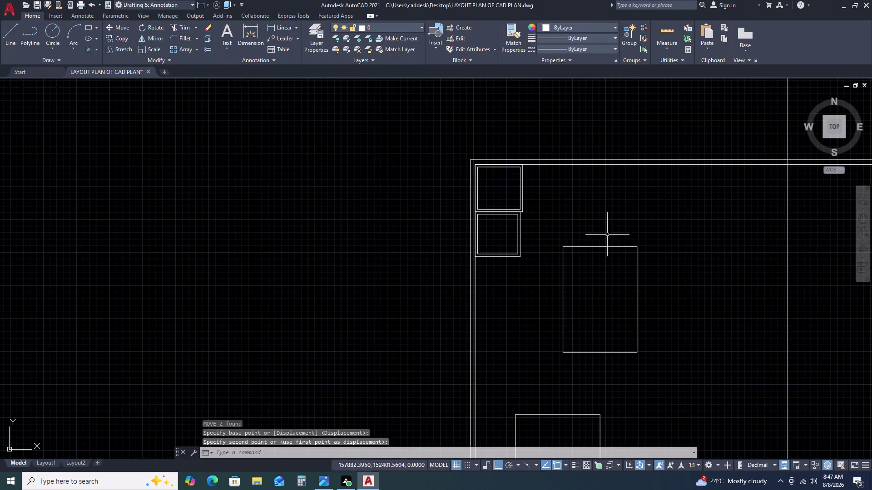
scroll(up, 3)
scroll(down, 3)
click(648, 244)
click(621, 267)
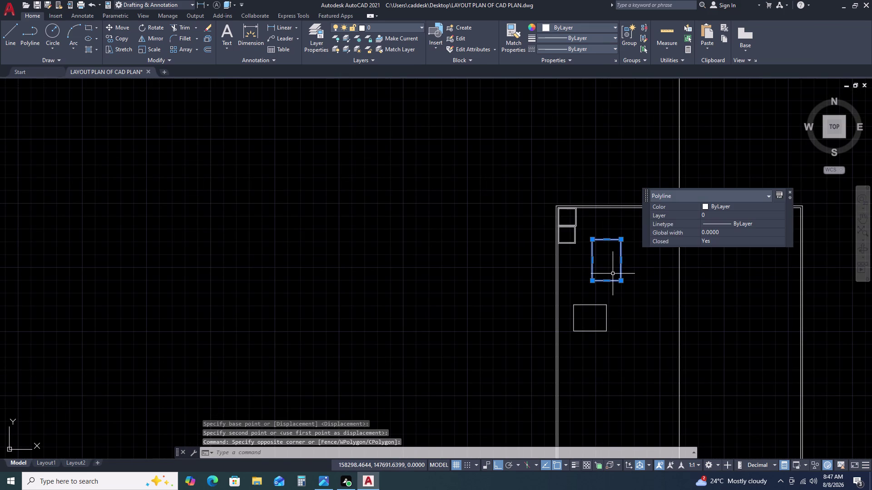
Start moving, then rotating, the tall room, cancelling both.
text(M)
key(space)
key(Escape)
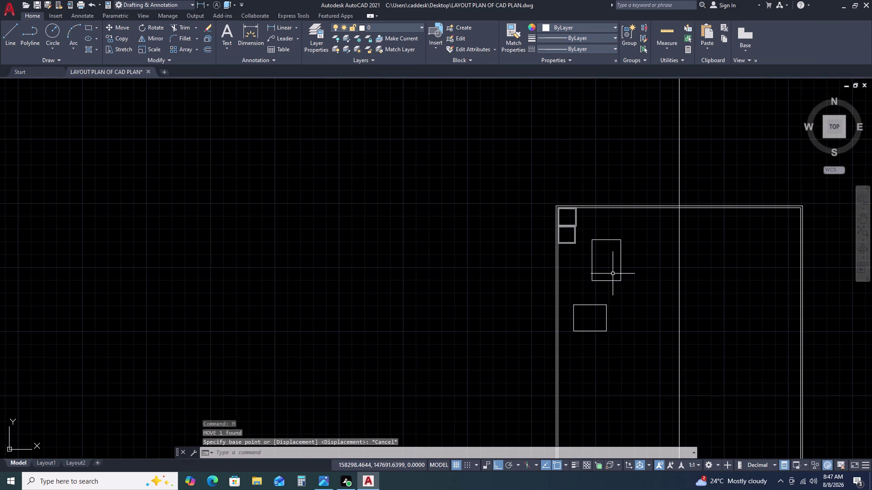
click(635, 258)
click(595, 272)
text(R)
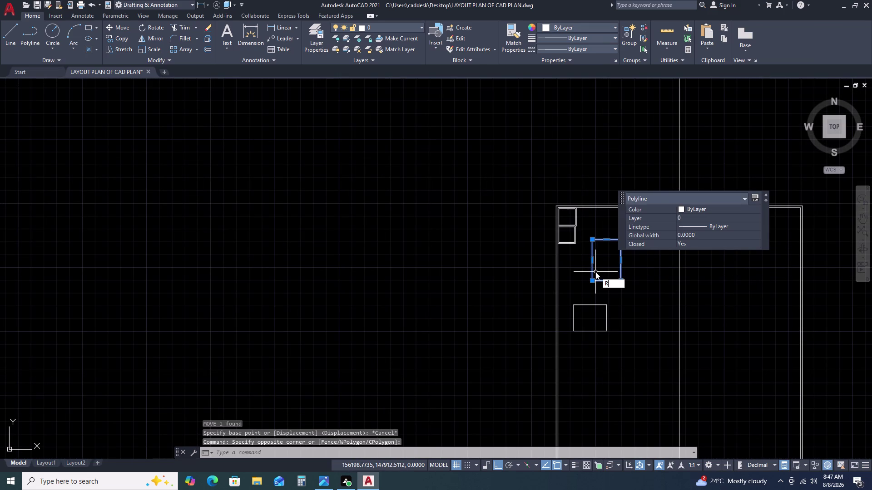
text(O)
key(space)
key(Escape)
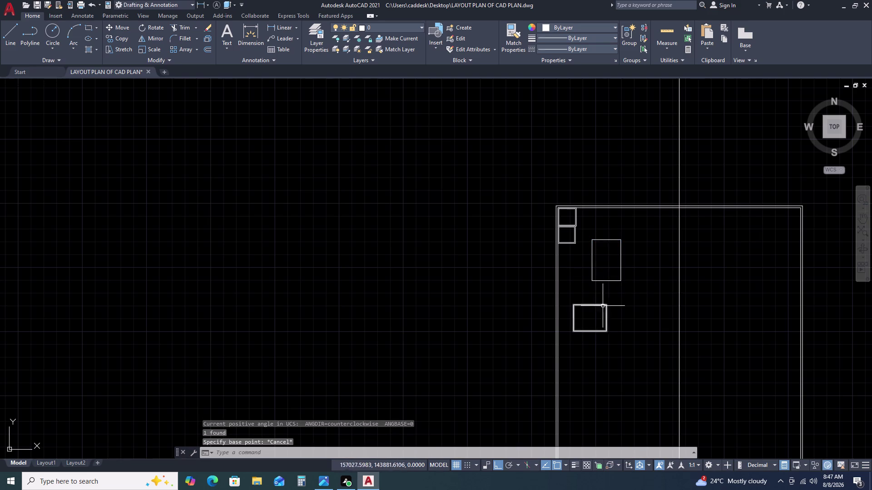
Move the lower square room right beside the two small double-walled rooms.
click(610, 308)
click(594, 303)
text(M)
key(space)
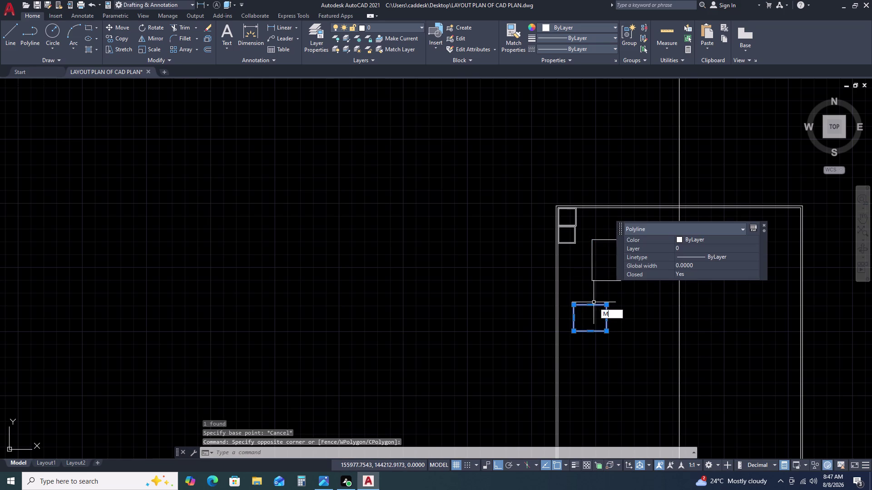
click(573, 308)
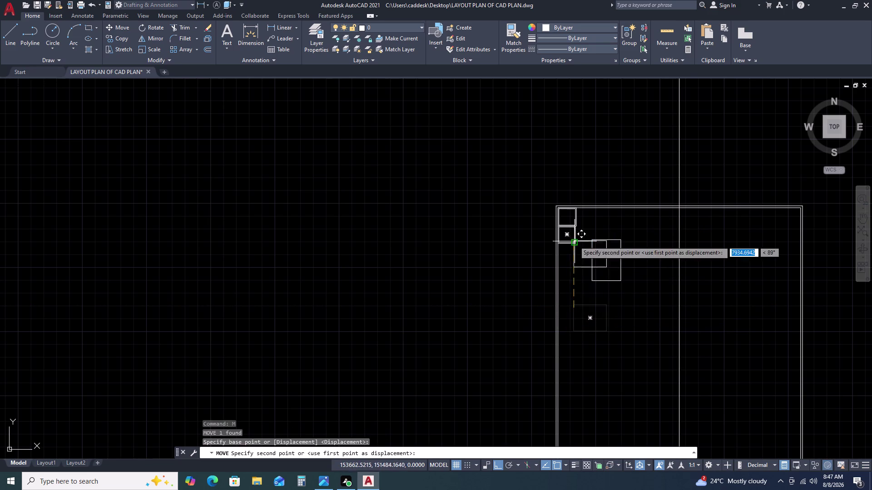
scroll(up, 3)
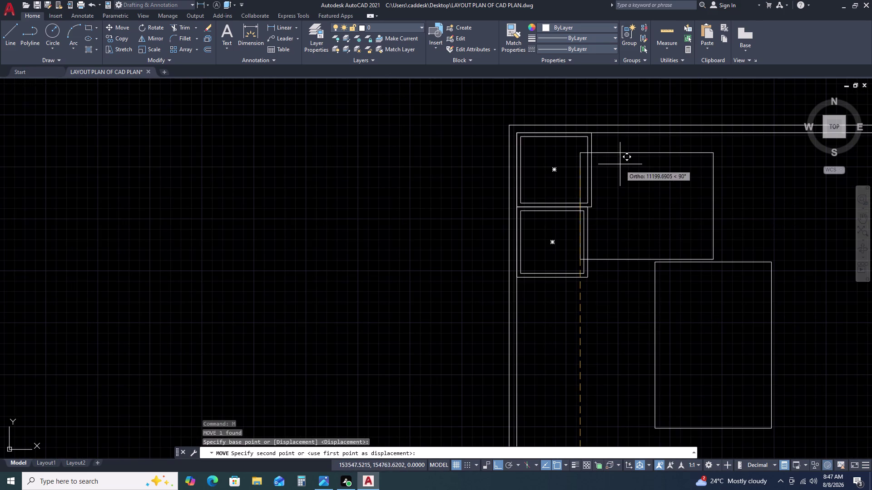
click(620, 164)
Shift the tall room sideways to a new position.
click(676, 398)
click(595, 353)
key(space)
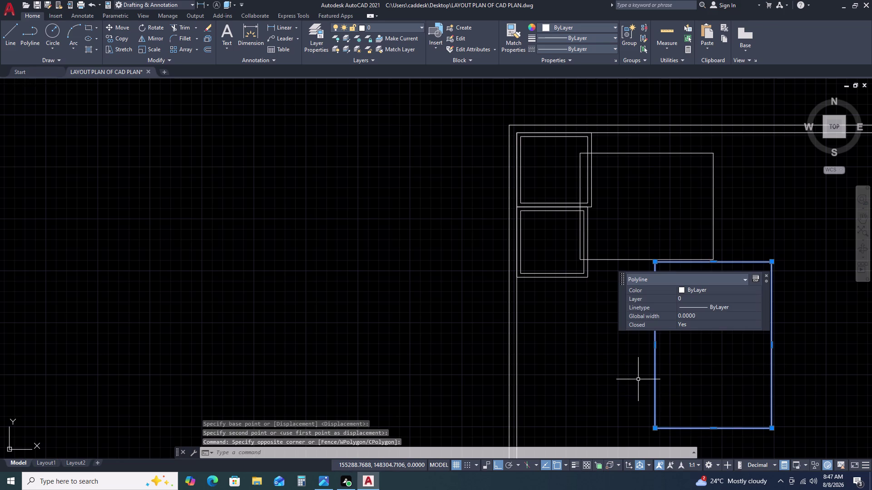
text(M)
click(639, 383)
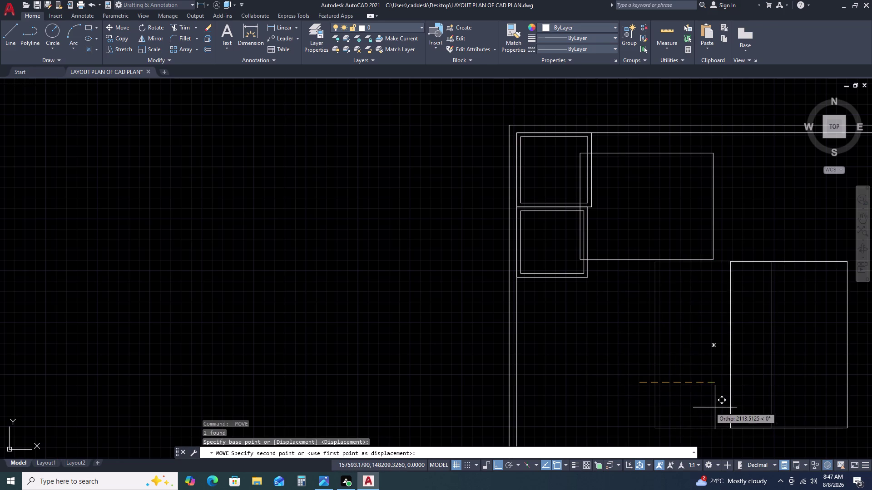
scroll(down, 3)
middle_drag(714, 409, 552, 349)
middle_drag(534, 341, 527, 338)
middle_click(525, 335)
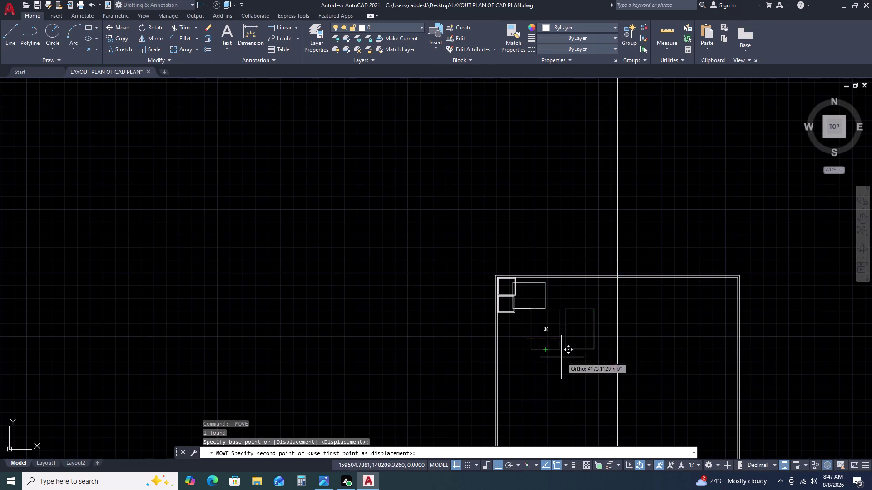
click(561, 357)
scroll(up, 3)
click(546, 304)
Offset the square room outward by 115 to form its outer wall.
click(486, 370)
text(O)
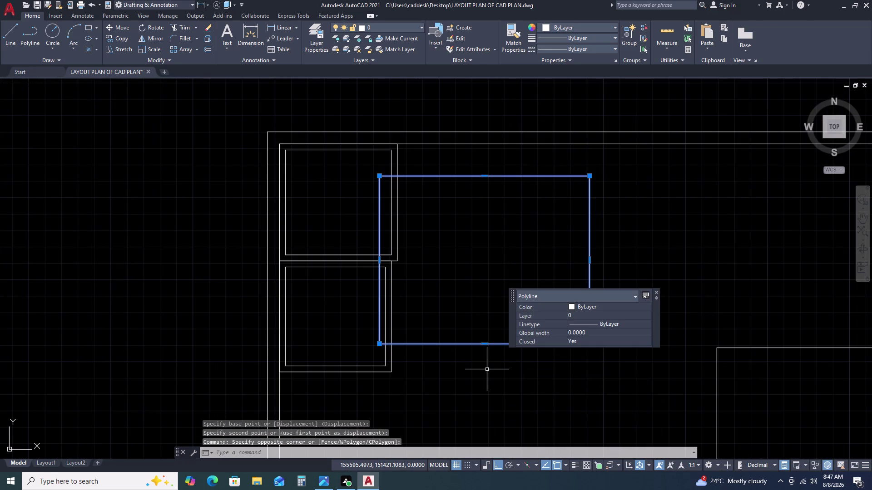
key(space)
key(1)
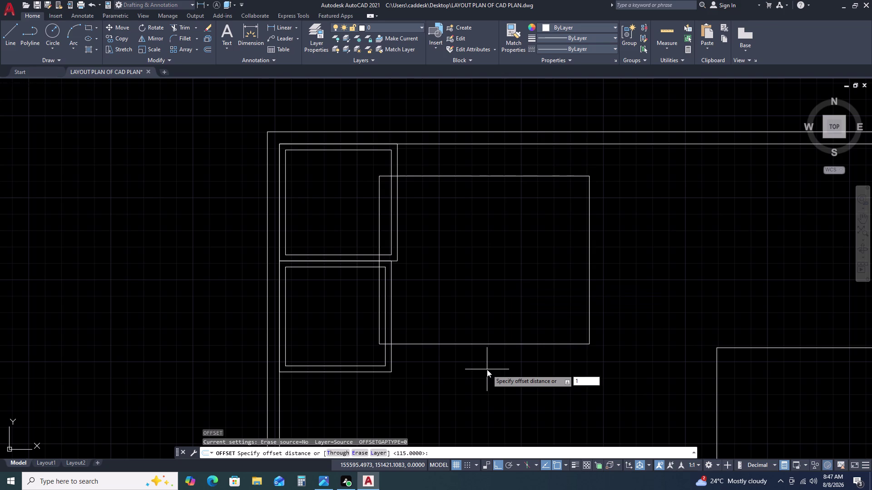
key(1)
text(5)
key(space)
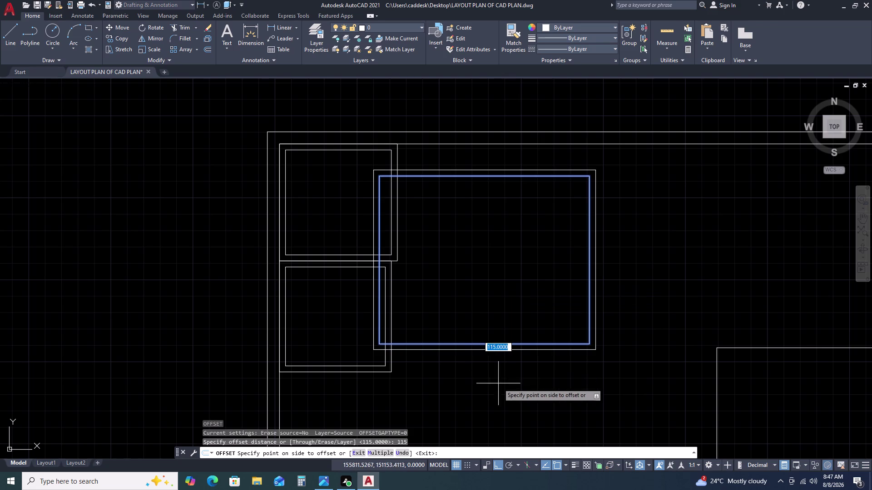
click(498, 384)
click(517, 329)
key(Escape)
Shift the double-walled room to the right, clear of the stacked squares.
drag(523, 325, 518, 334)
click(498, 370)
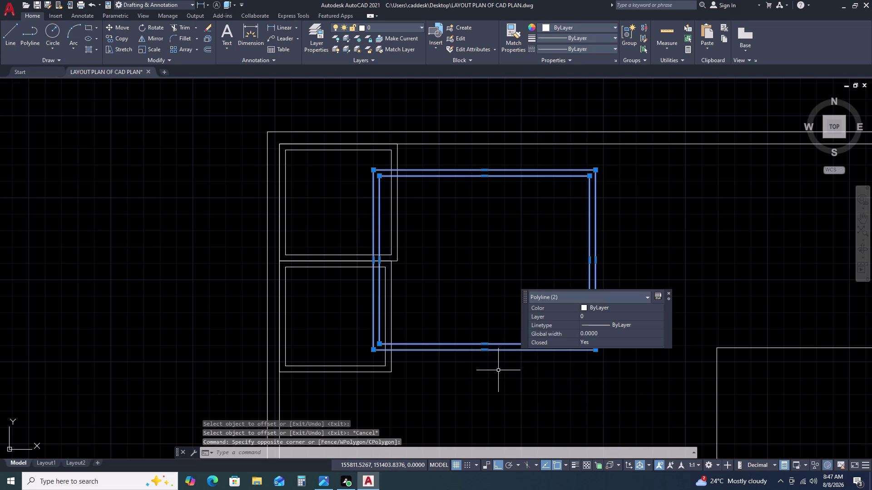
text(M)
key(space)
click(376, 348)
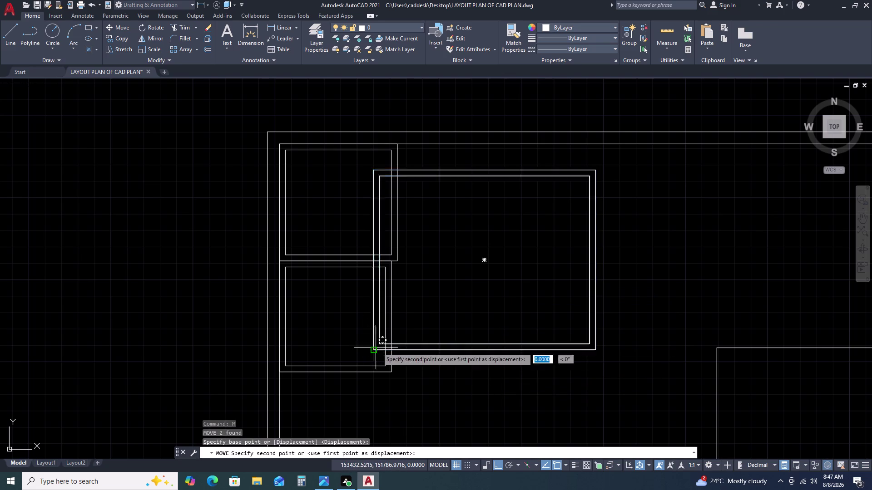
click(417, 360)
key(Escape)
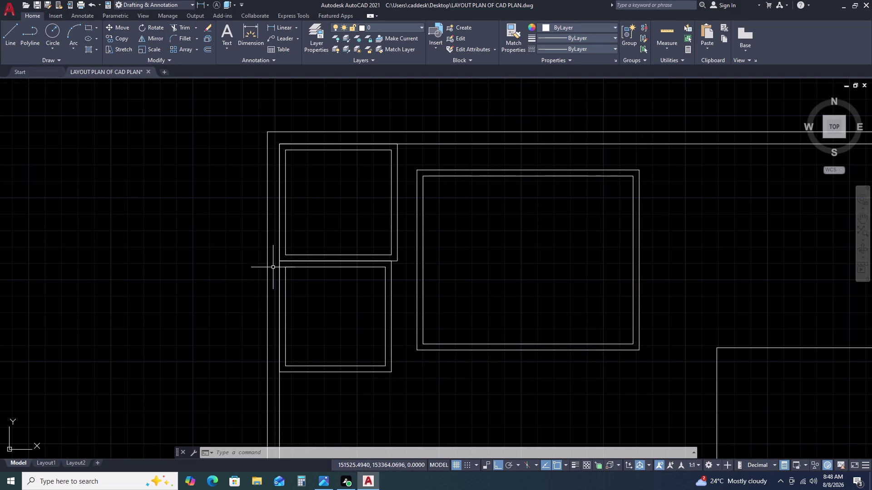
Window-select the large room's walls and move its top-left corner onto the small rooms' corner.
scroll(up, 3)
scroll(down, 3)
scroll(down, 3)
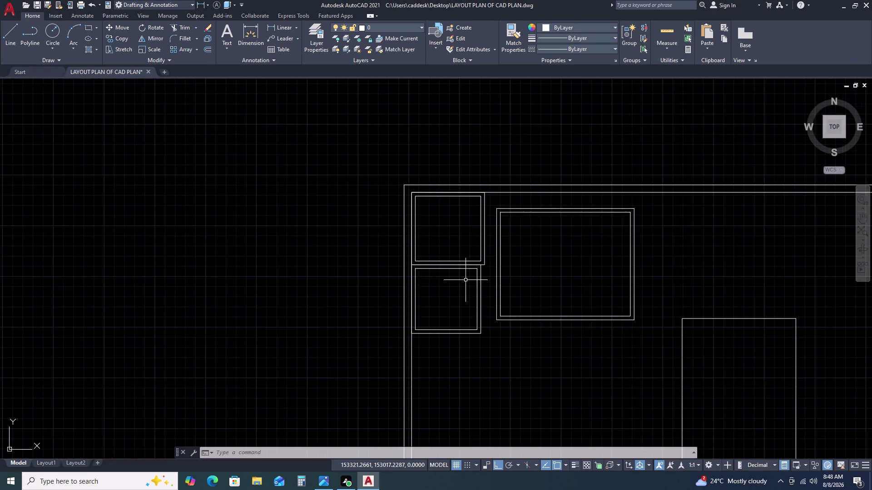
scroll(down, 3)
middle_drag(465, 290, 342, 254)
scroll(up, 3)
click(416, 239)
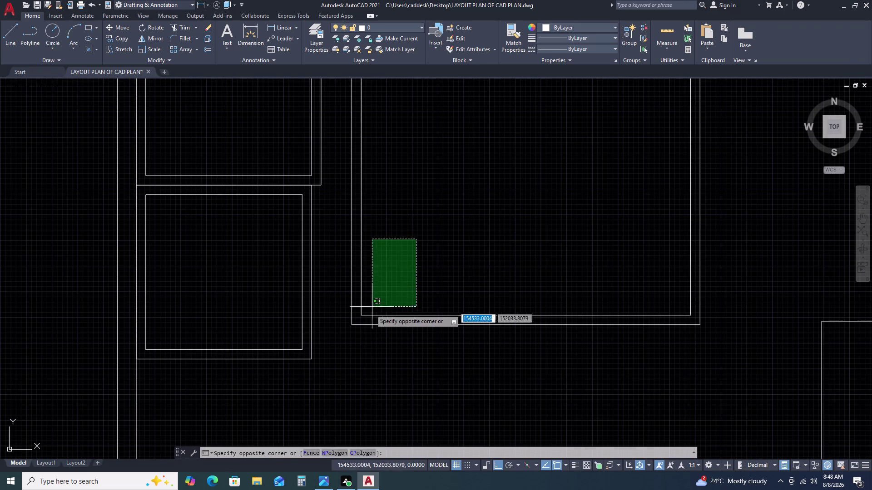
click(362, 326)
text(M)
key(space)
scroll(down, 3)
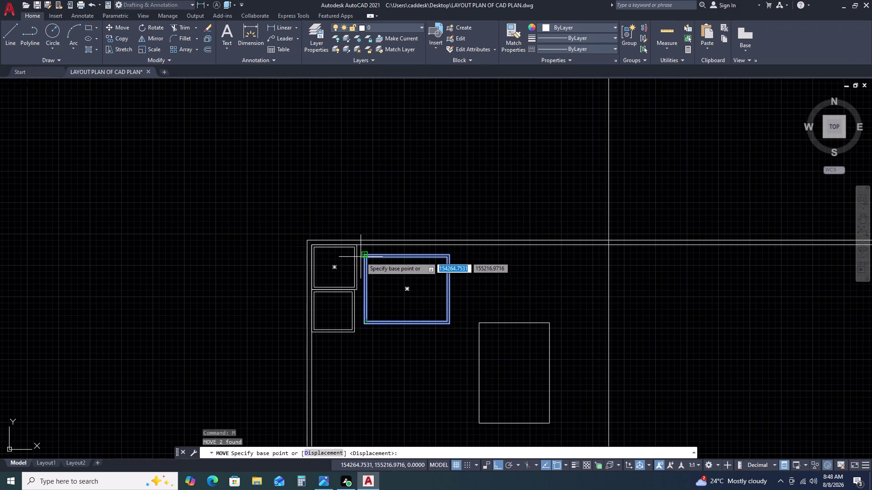
scroll(up, 3)
click(372, 244)
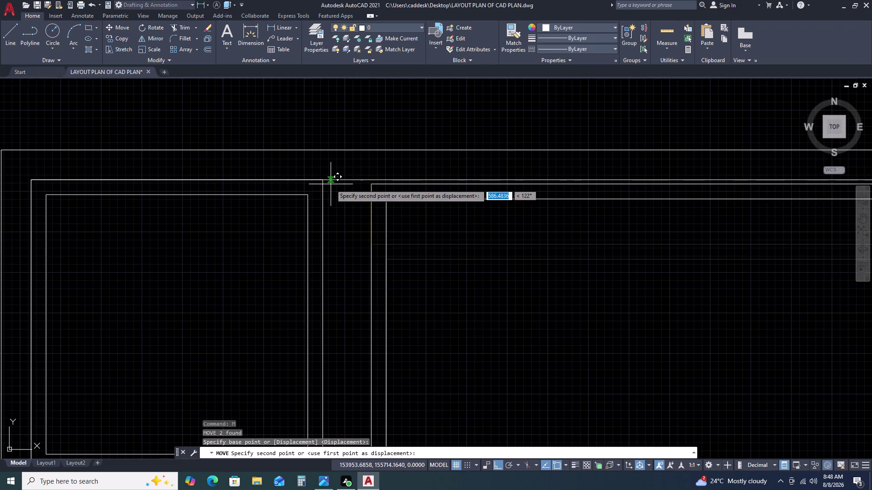
click(319, 182)
scroll(down, 3)
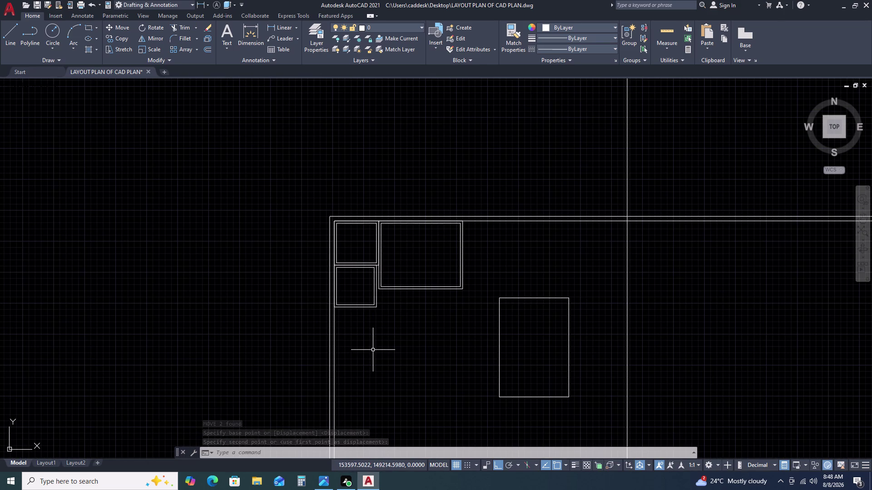
scroll(up, 3)
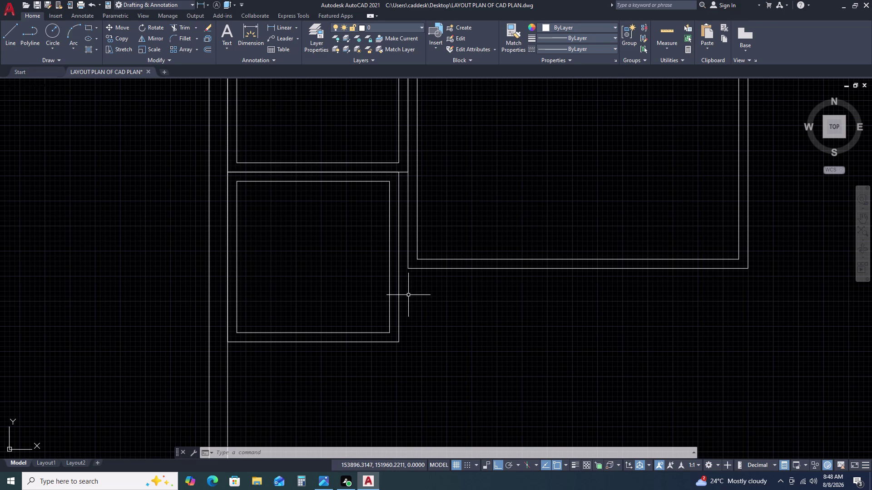
Fence-trim the overlapping wall lines where the large room meets the small rooms.
scroll(up, 3)
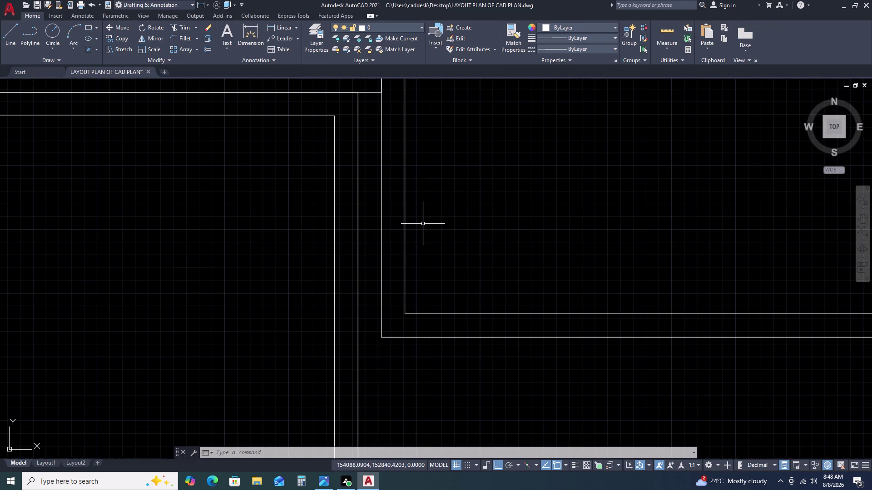
text(TR)
key(space)
double_click(433, 225)
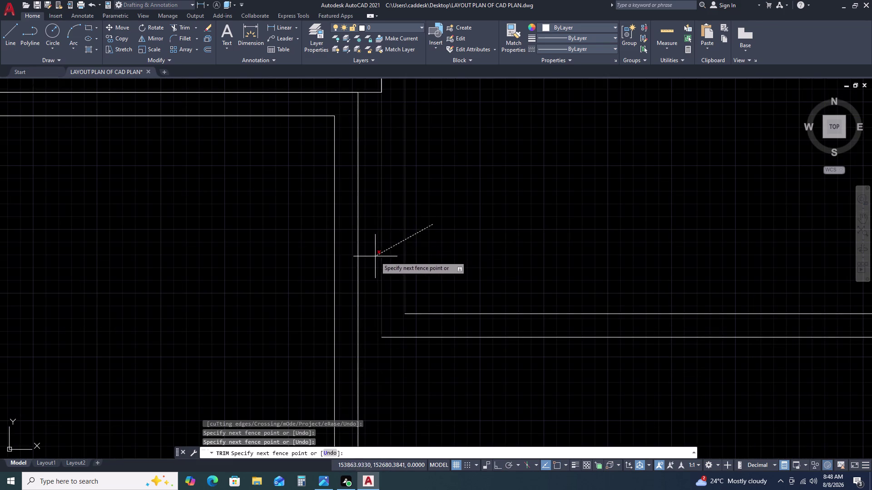
double_click(376, 257)
scroll(down, 3)
key(Escape)
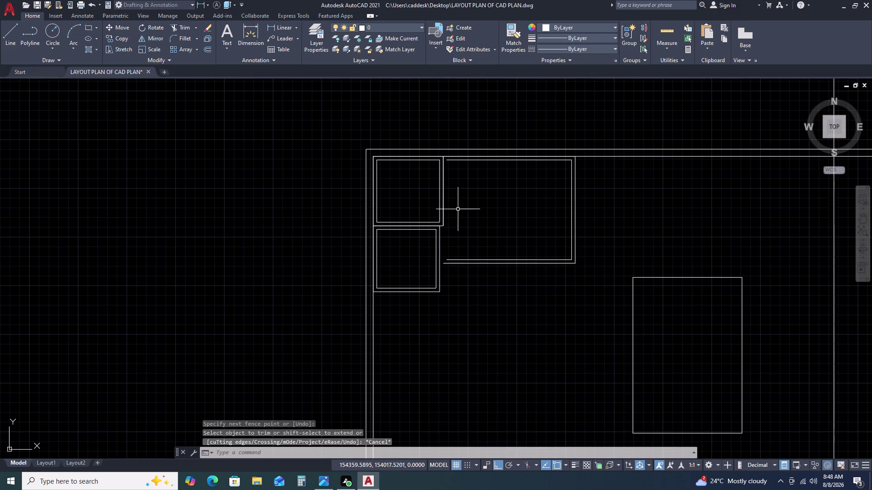
Extend the large room's top wall and lower inner wall lines to their boundaries.
key(e)
key(x)
key(space)
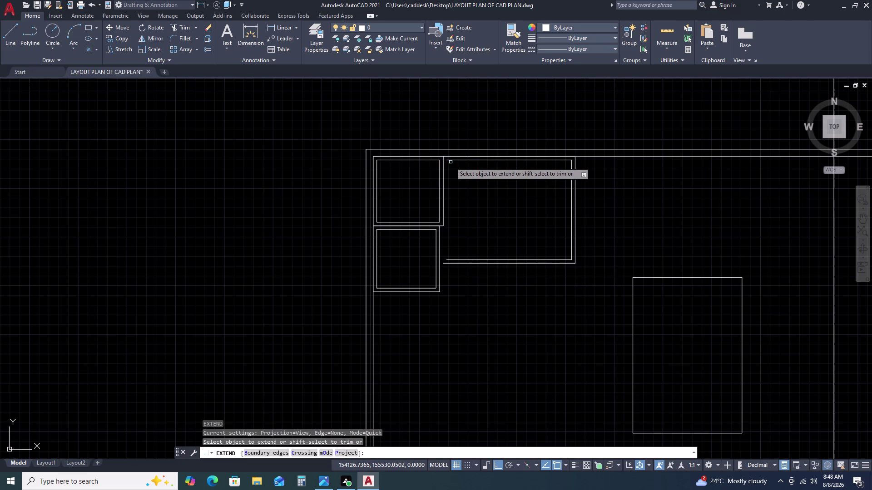
double_click(450, 161)
double_click(459, 260)
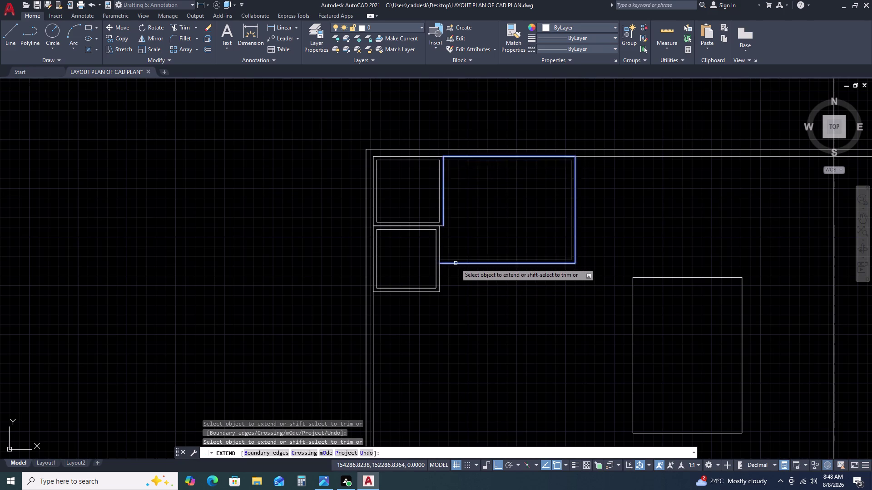
double_click(455, 264)
key(Escape)
scroll(down, 3)
scroll(up, 3)
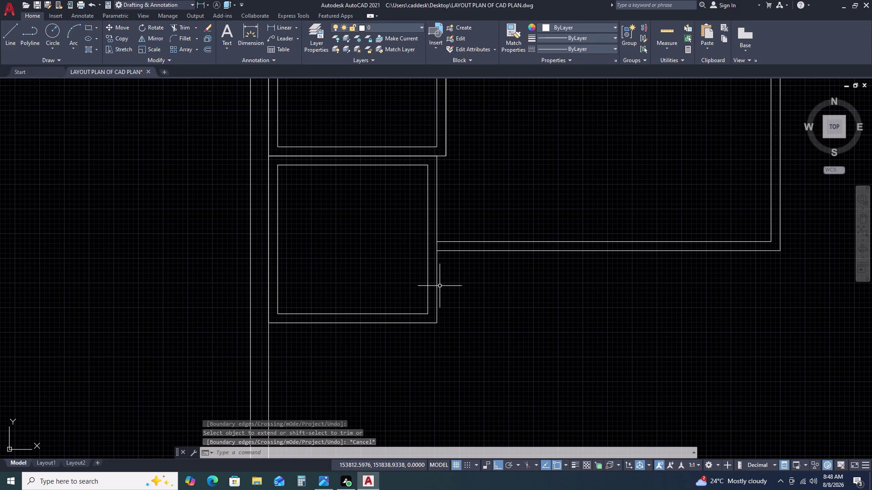
Fence-extend the crossed wall lines into the small room.
key(e)
key(x)
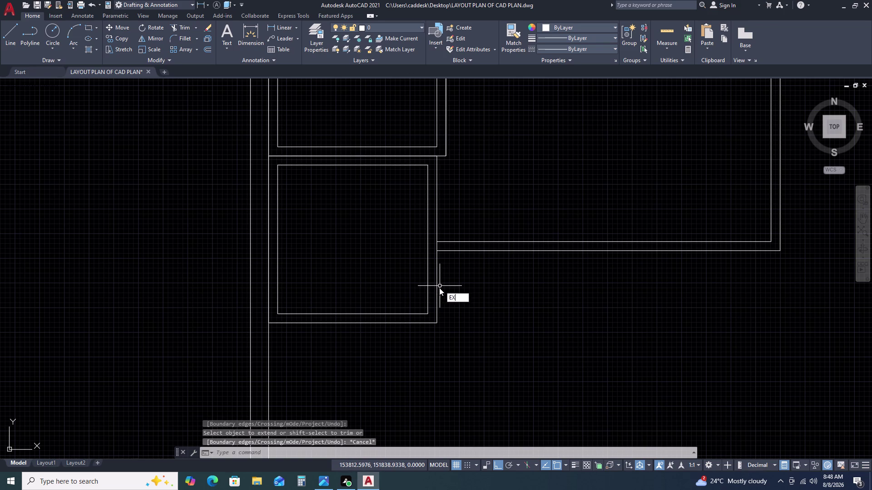
key(space)
click(493, 224)
triple_click(464, 266)
key(Escape)
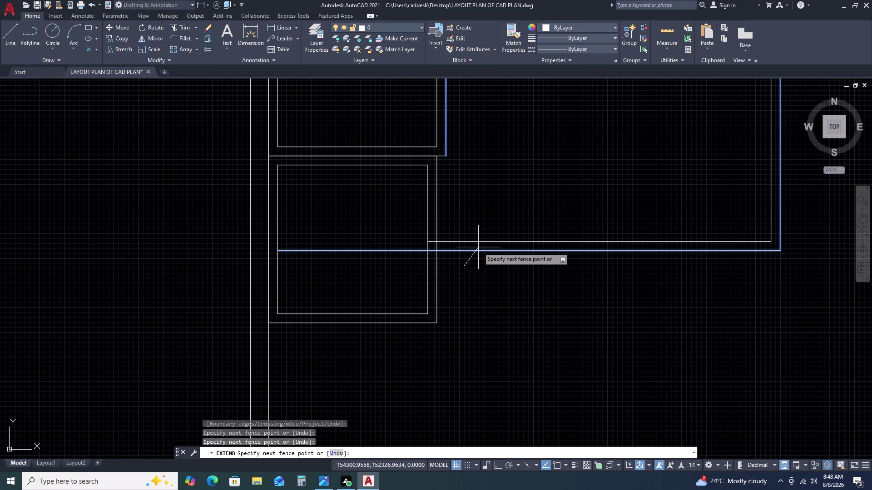
Trim away the leftover wall line inside the lower room.
text(TR)
key(space)
click(466, 215)
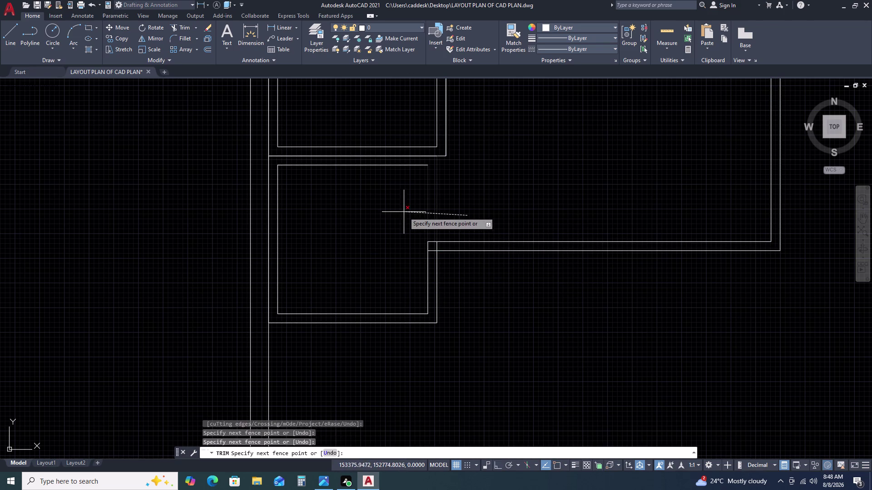
click(403, 212)
key(Escape)
Draw a short line closing the remaining wall gap at the corner.
key(l)
key(space)
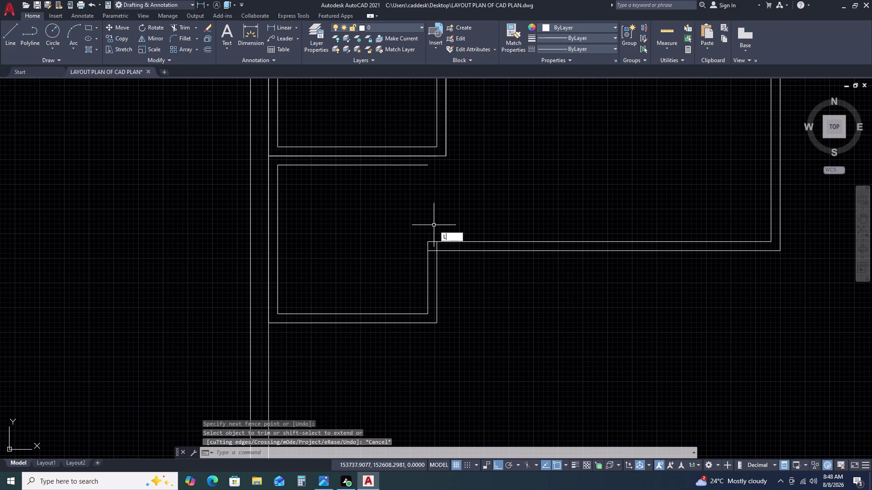
click(426, 163)
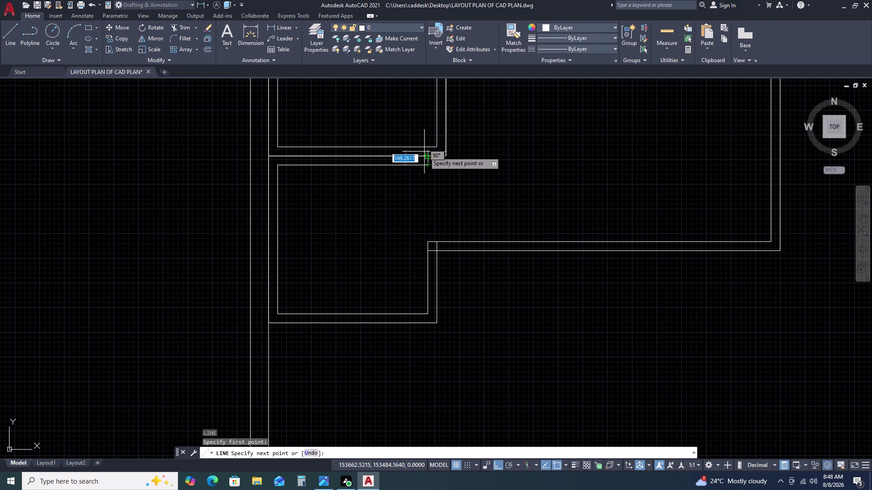
click(426, 159)
key(Escape)
scroll(down, 3)
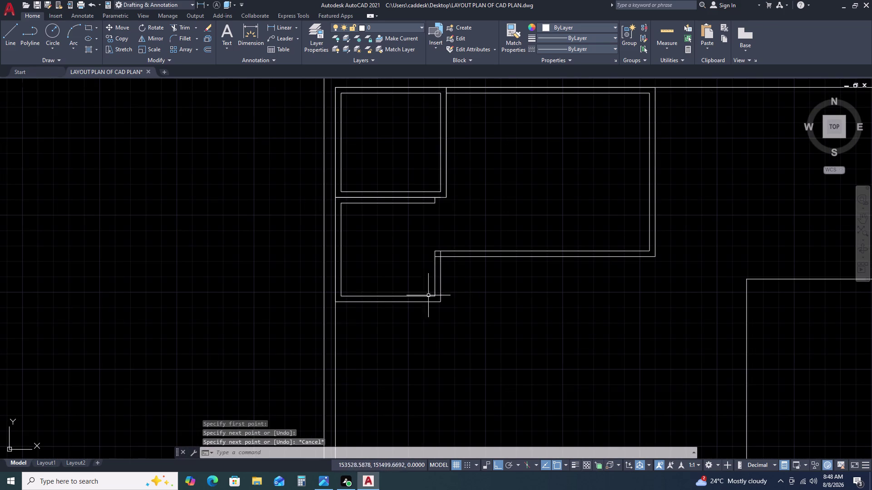
scroll(up, 3)
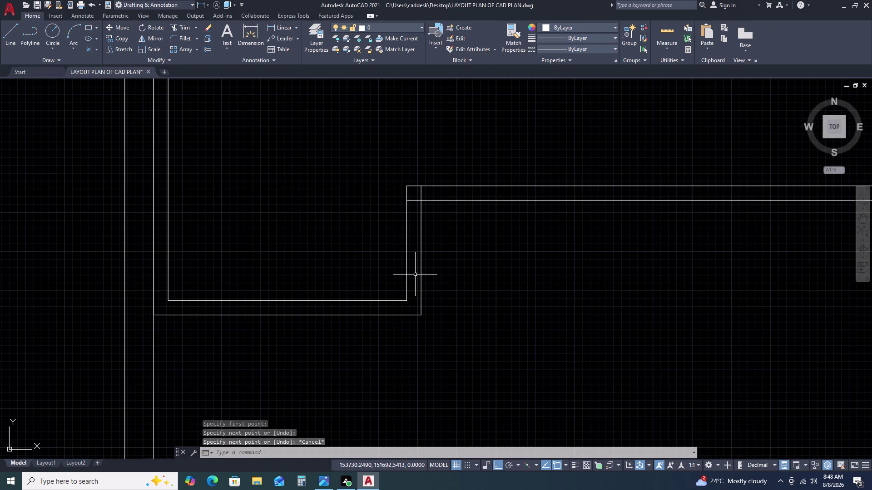
scroll(down, 3)
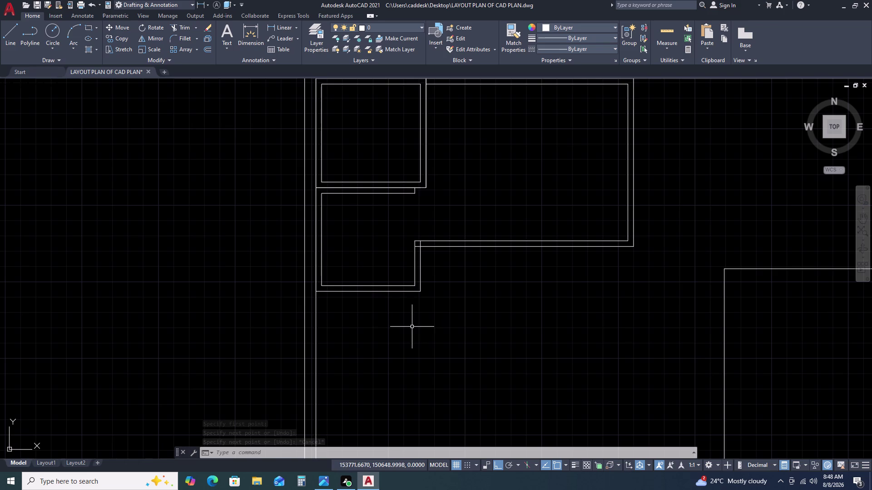
scroll(down, 3)
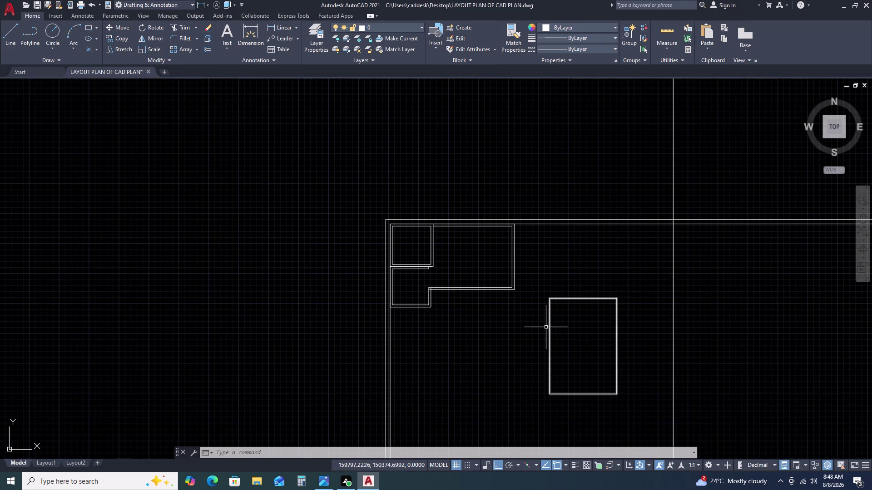
Move the lower rectangle by its top-left corner against the lower small room.
click(571, 331)
click(544, 314)
text(M)
key(space)
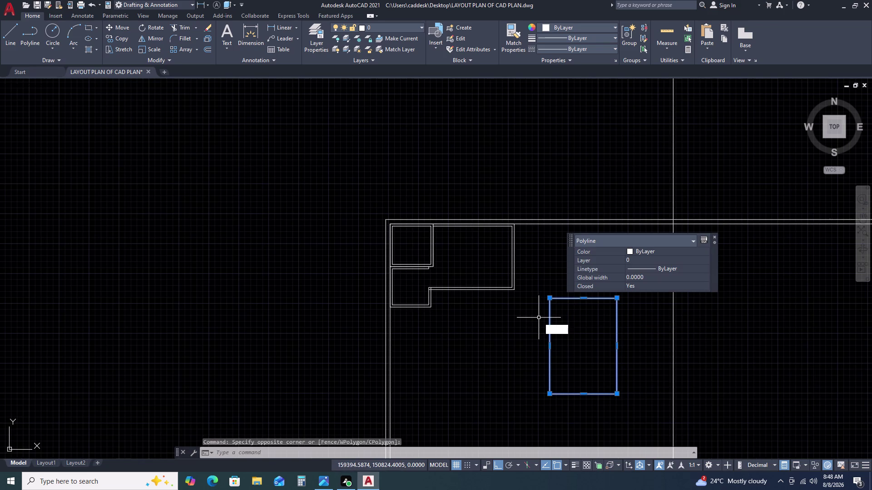
click(549, 298)
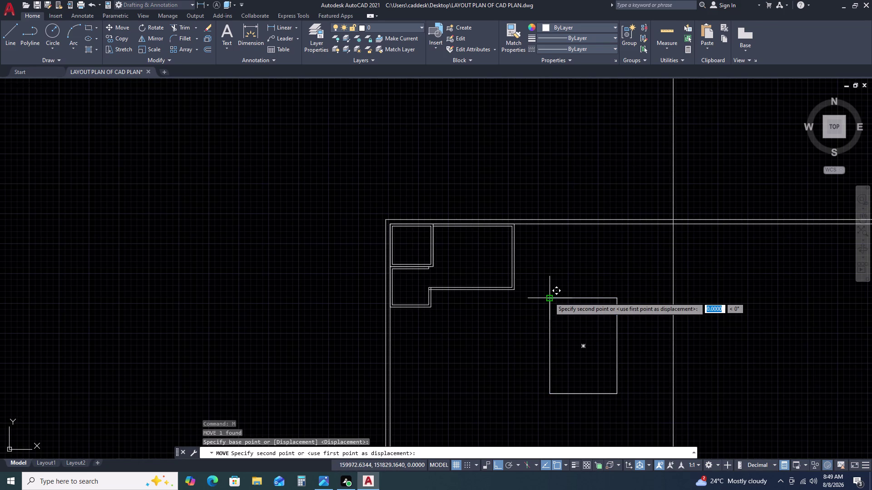
click(441, 326)
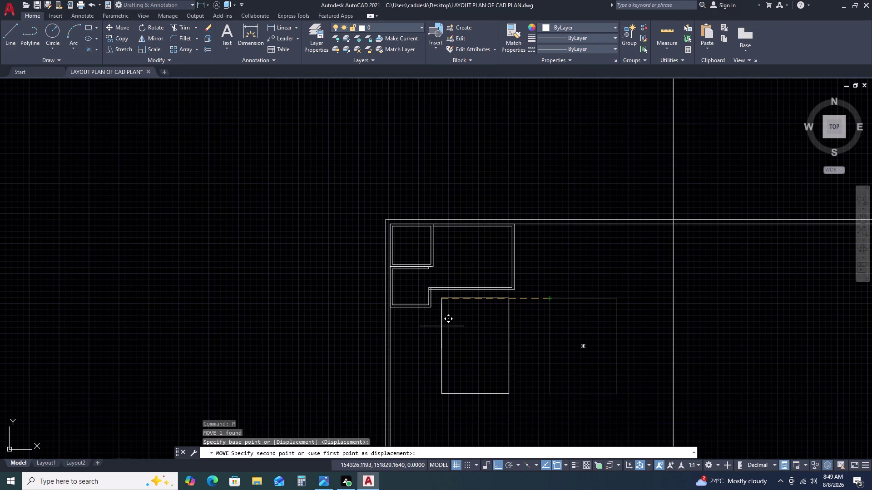
key(Escape)
Offset the moved rectangle by 115 to give it a double wall.
click(515, 345)
click(491, 323)
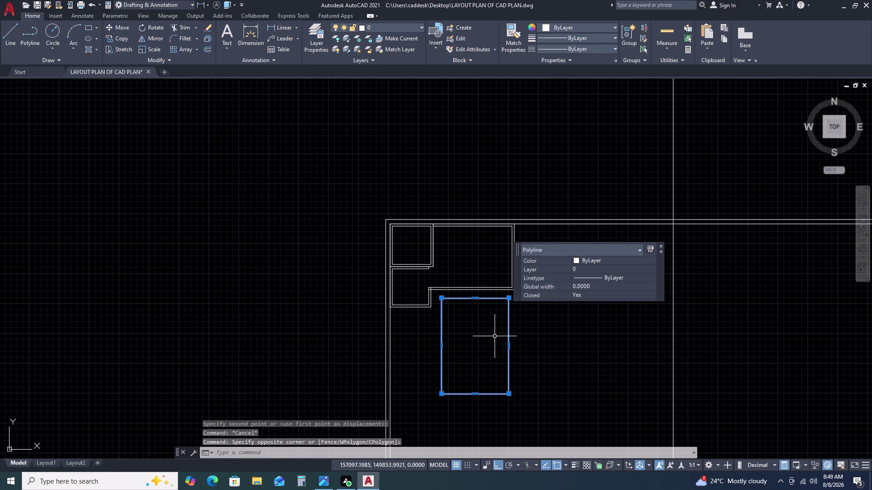
text(O 1)
text(15)
key(space)
click(542, 372)
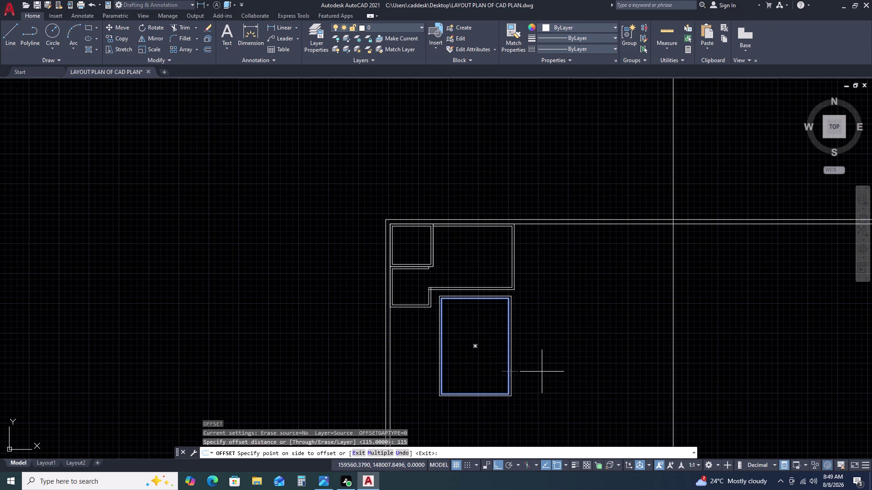
key(Escape)
click(475, 335)
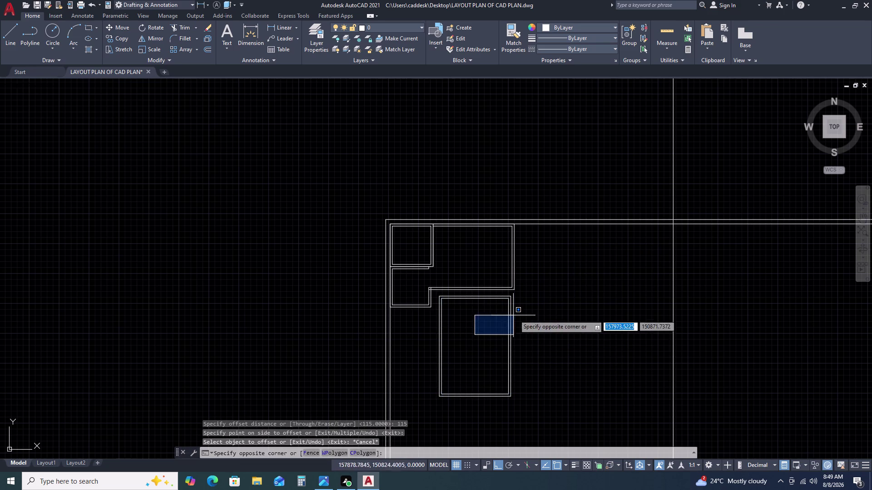
With Ortho off, move the tall double-walled room to sit just below the small rooms.
click(519, 310)
click(521, 321)
click(505, 344)
text(M)
key(space)
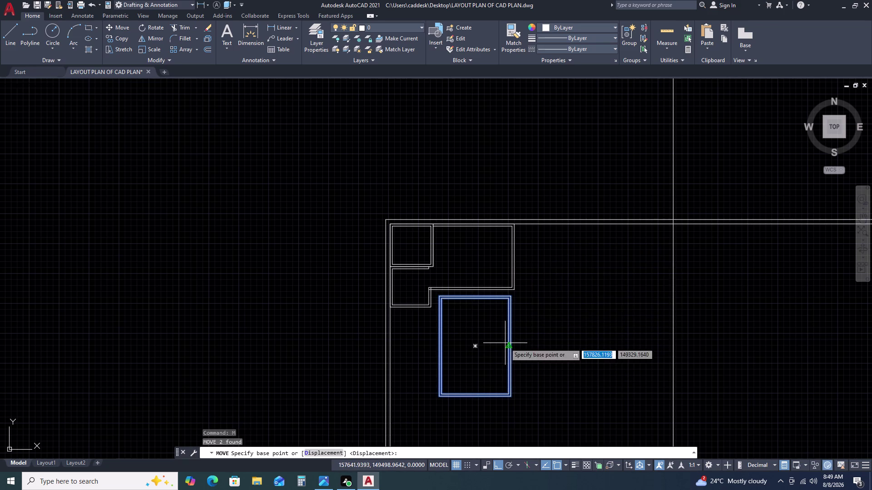
scroll(up, 3)
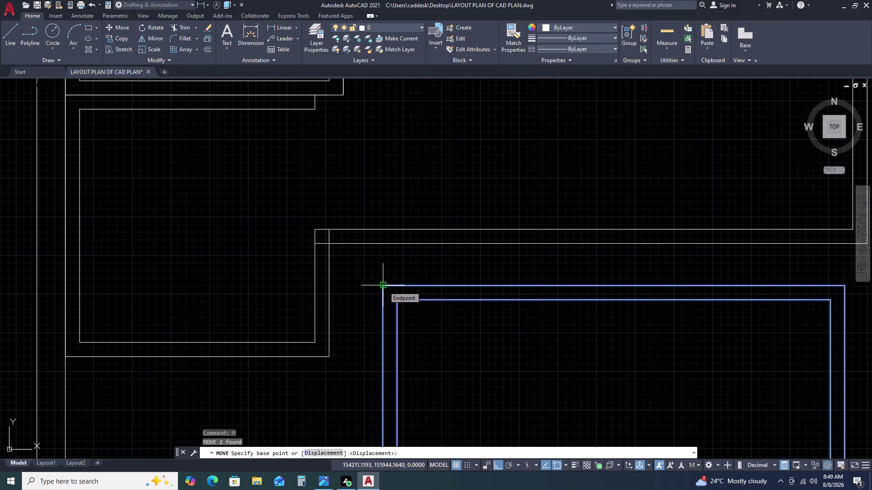
scroll(down, 3)
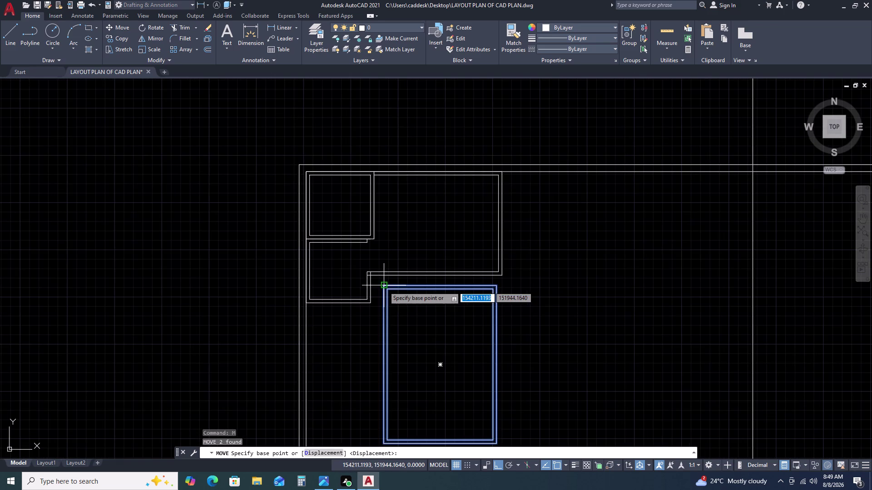
click(383, 286)
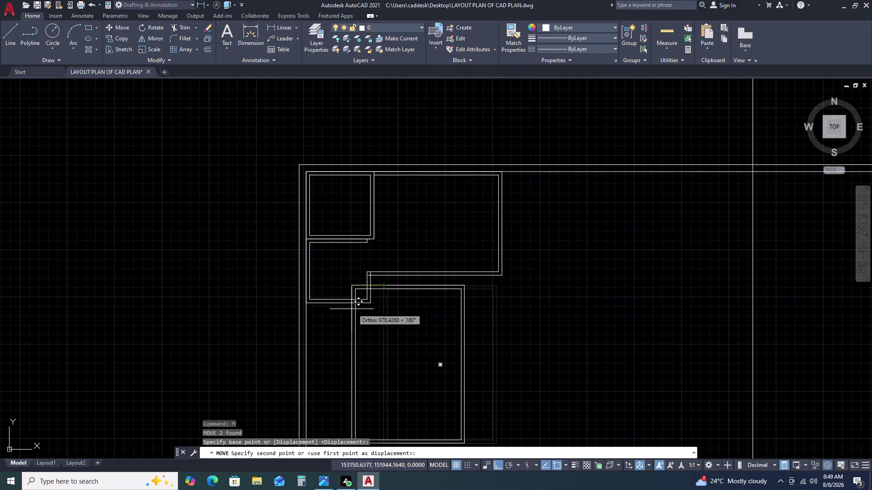
scroll(up, 3)
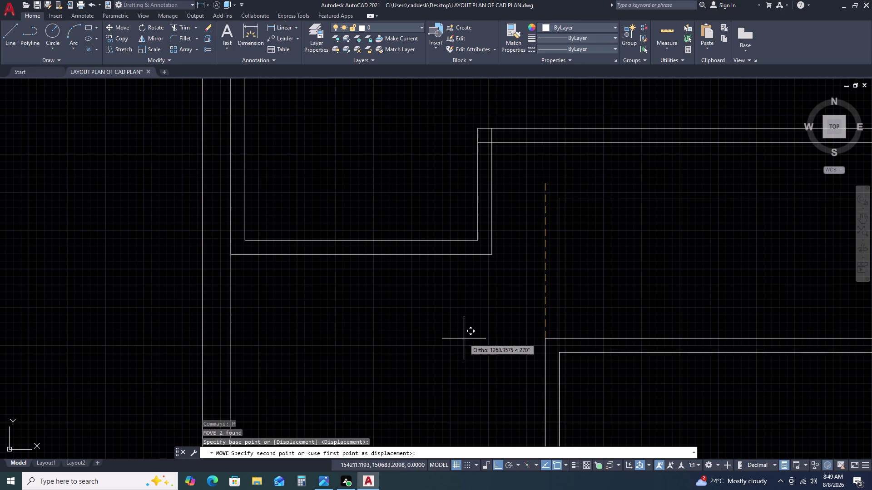
key(F8)
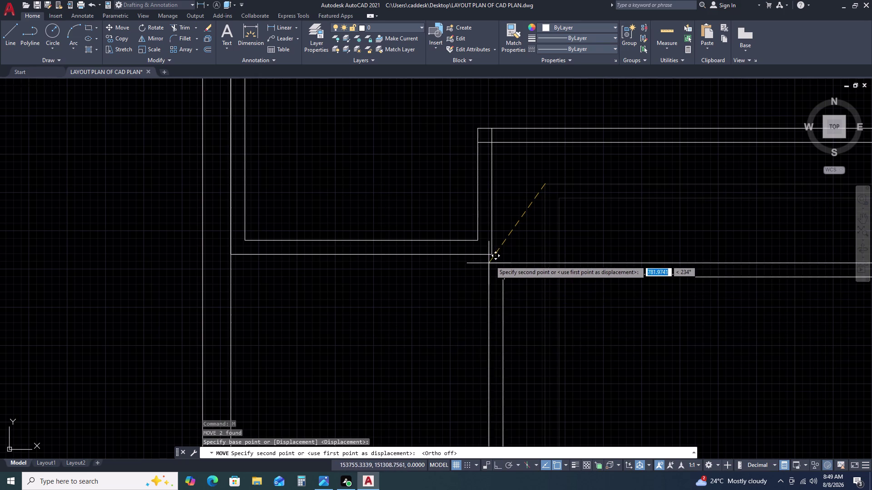
click(495, 254)
key(Escape)
scroll(down, 3)
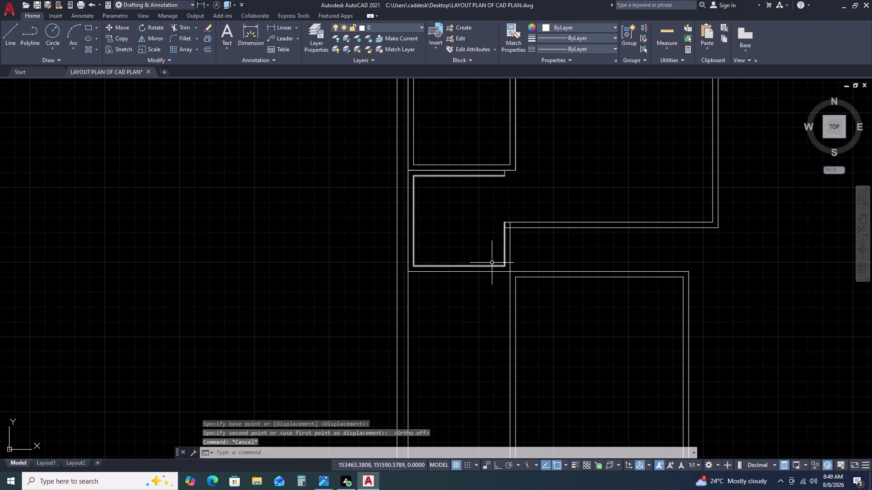
scroll(down, 3)
middle_drag(503, 270, 391, 252)
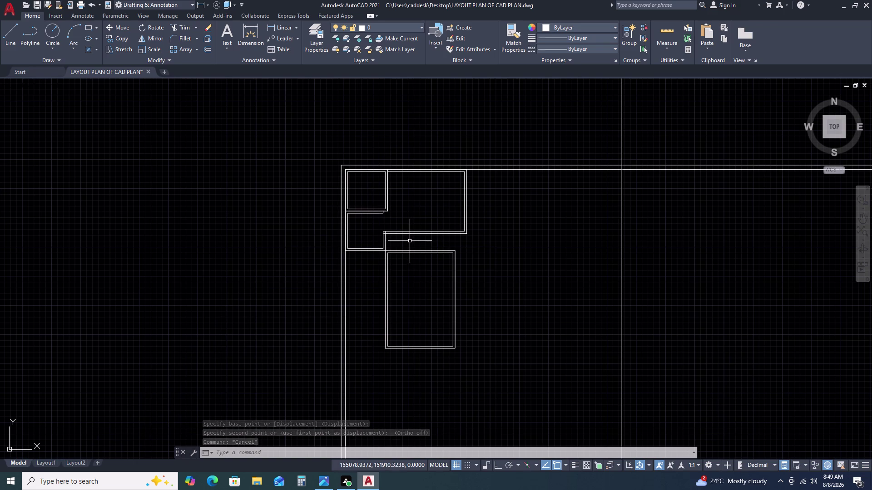
Trim the wall lines crossing at the junction with the tall room.
key(t)
key(r)
key(space)
scroll(up, 3)
drag(411, 226, 404, 228)
click(365, 231)
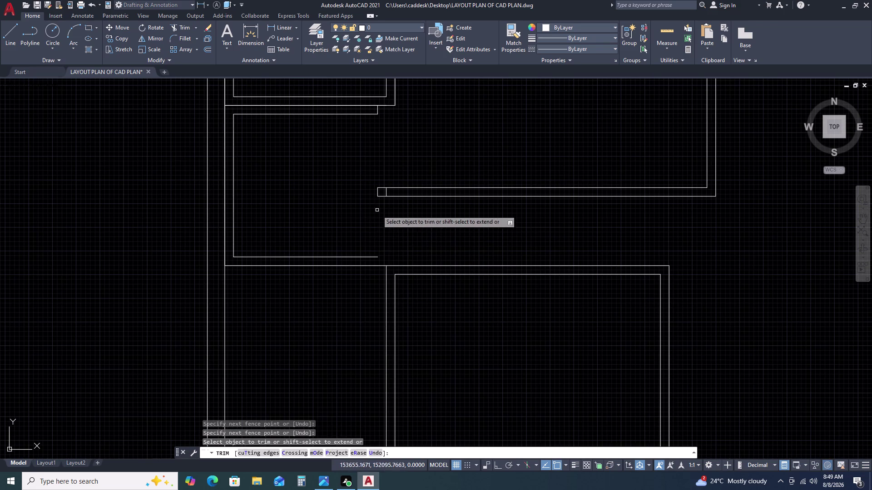
key(Escape)
Delete the two short leftover wall stubs at the junction.
scroll(up, 3)
click(417, 184)
click(331, 170)
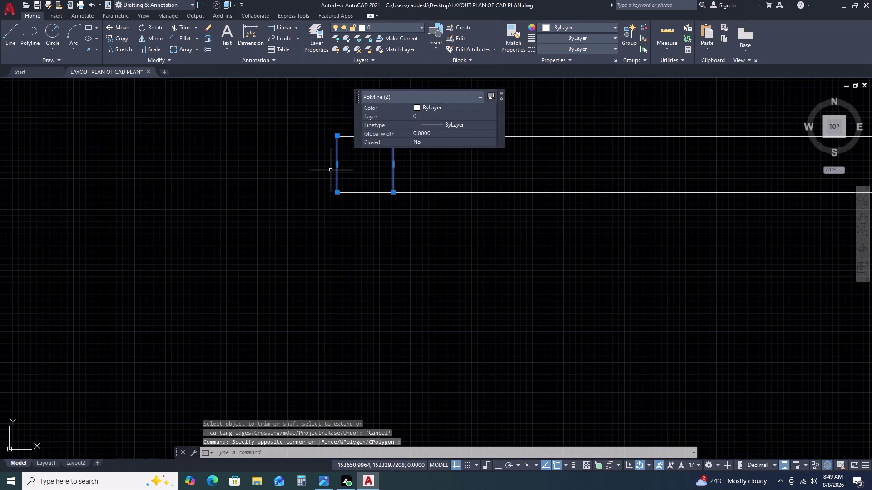
key(Delete)
scroll(down, 3)
scroll(down, 3)
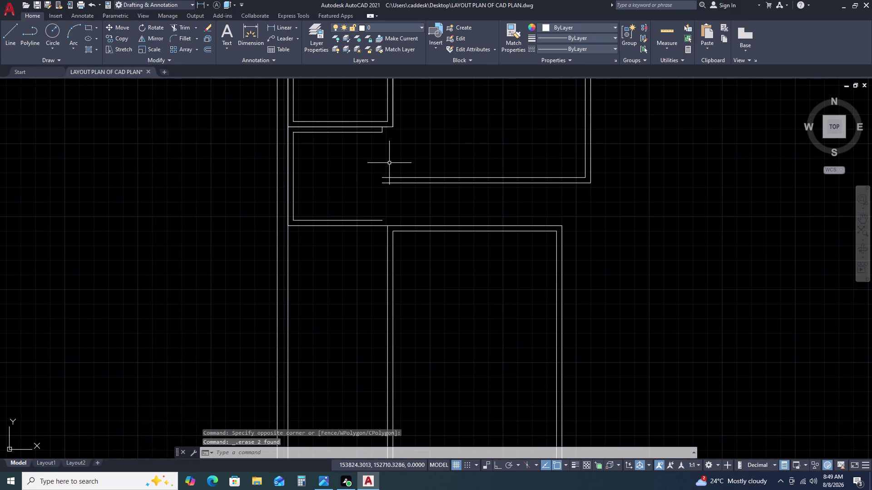
Start a new wall line at its first point and toggle Ortho.
text(L)
key(space)
scroll(up, 3)
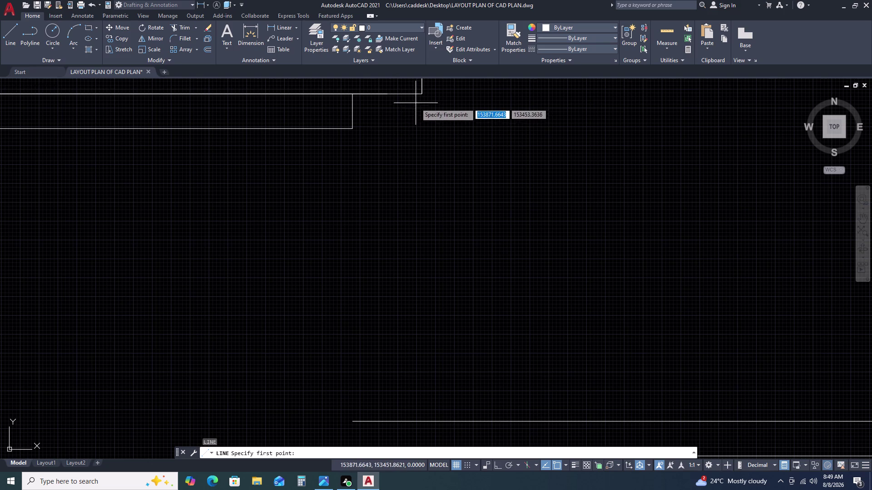
click(388, 95)
scroll(down, 3)
key(F8)
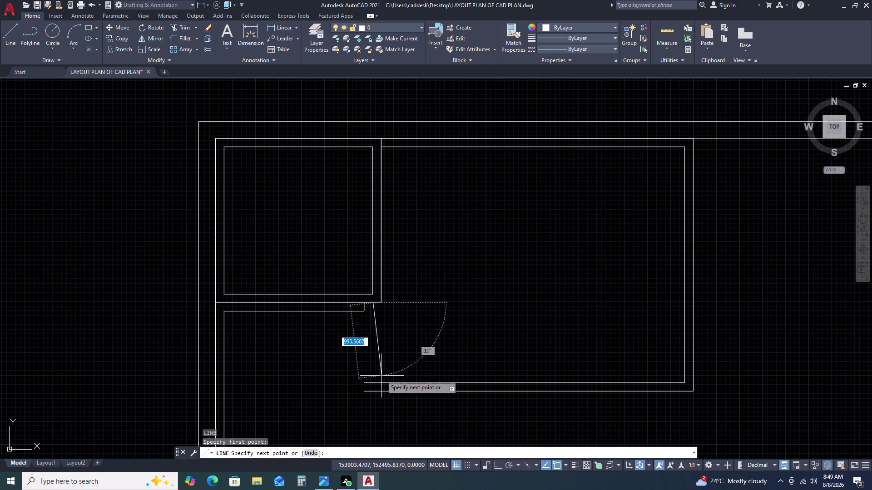
Draw a vertical wall line straight down from the wall corner.
click(371, 391)
key(Escape)
key(space)
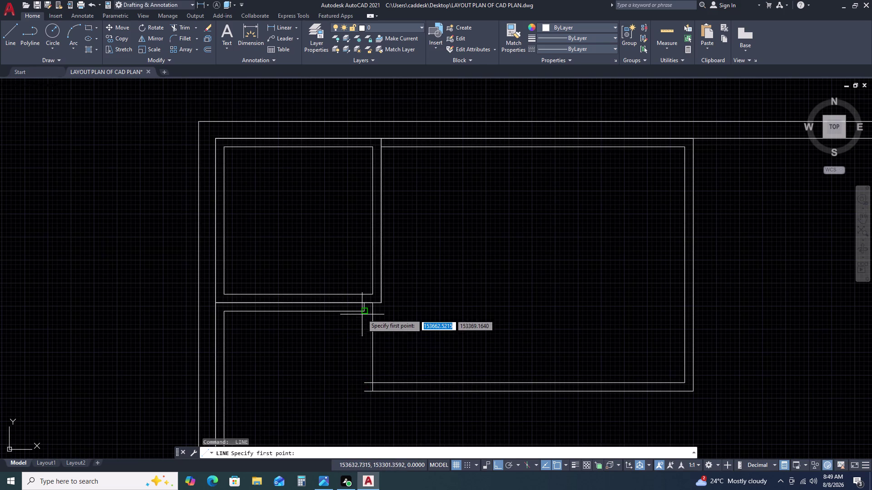
click(365, 309)
click(361, 393)
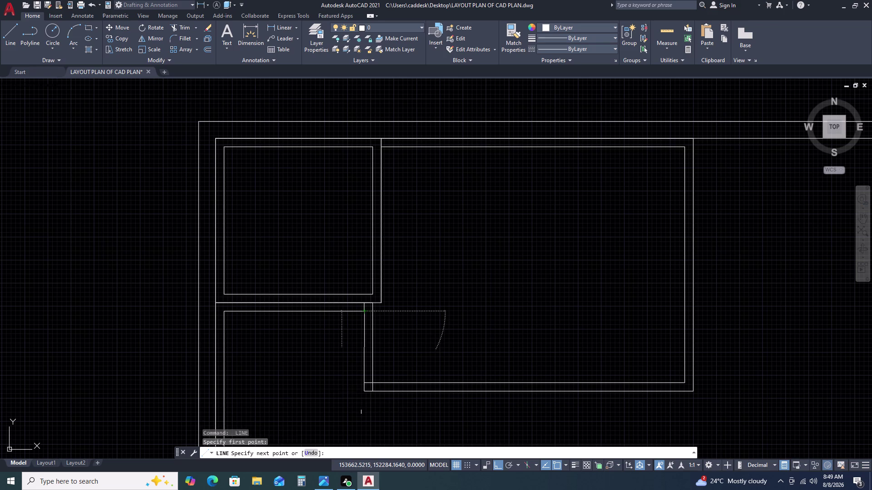
key(Escape)
Trim three overlapping wall segments with TR, then undo the last trim.
text(TR)
key(space)
scroll(up, 3)
click(392, 357)
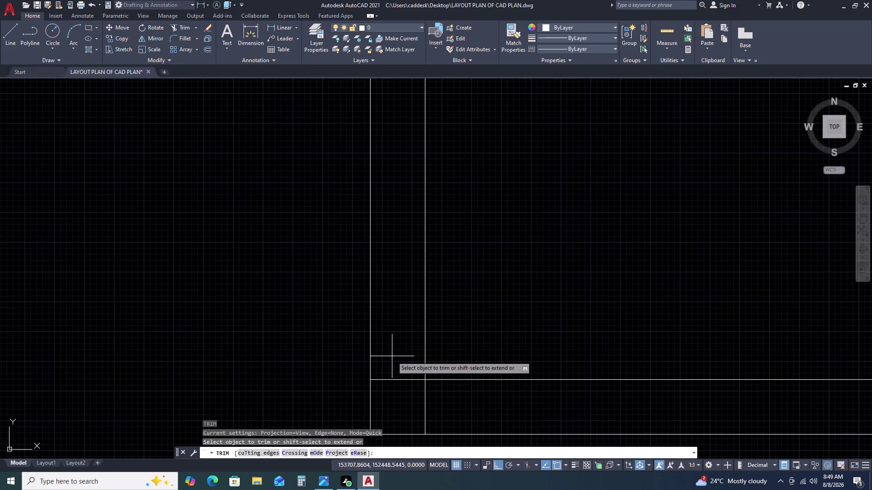
click(397, 406)
click(424, 411)
scroll(down, 3)
key(Escape)
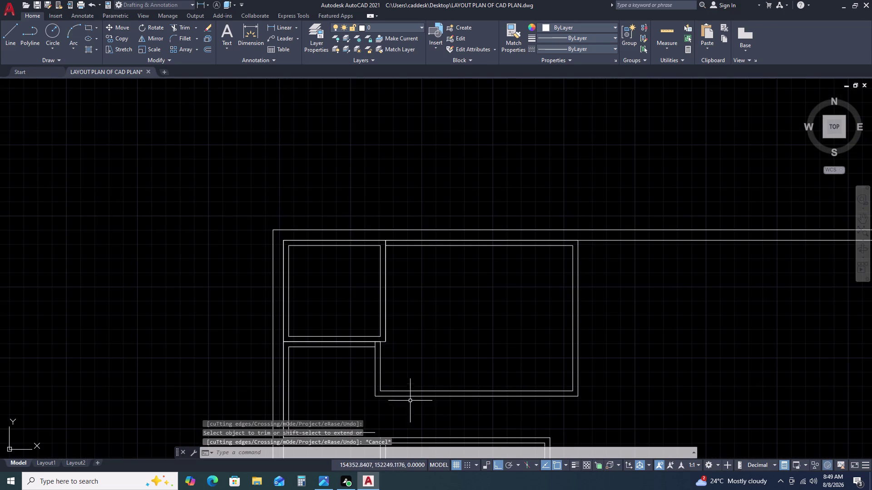
key(ctrl+z)
Fence-trim the crossed wall lines inside the junction and a remaining segment.
scroll(up, 3)
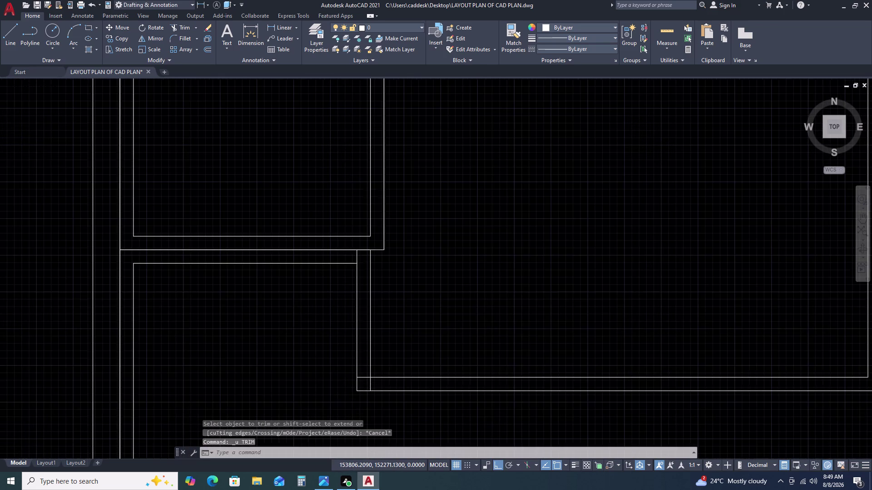
text(TR)
key(space)
scroll(up, 3)
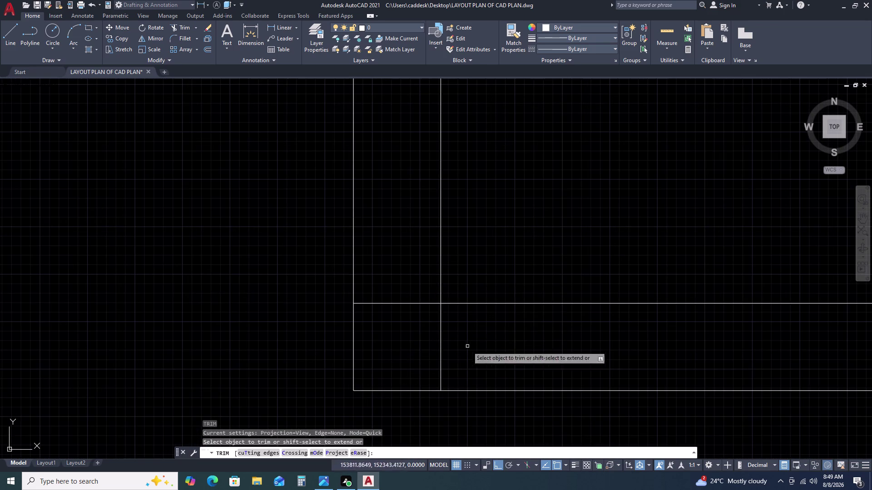
drag(483, 275, 482, 290)
drag(475, 396, 476, 387)
click(473, 275)
scroll(down, 3)
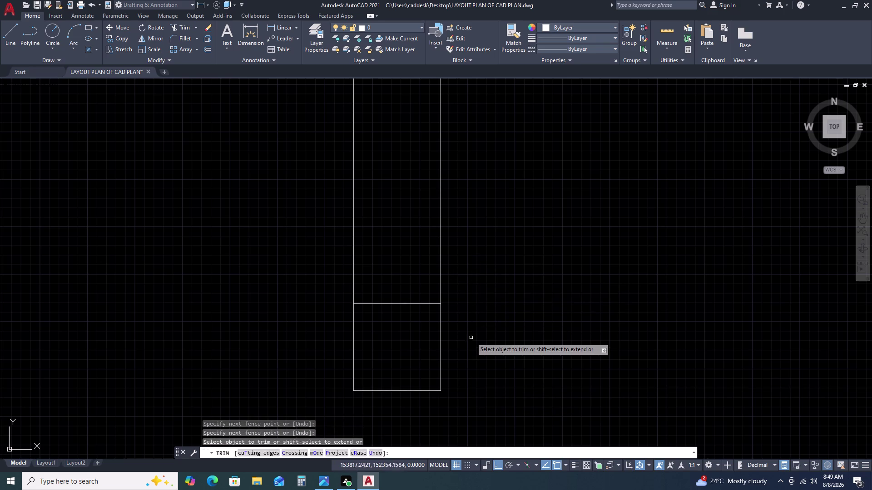
scroll(down, 3)
key(Escape)
scroll(down, 3)
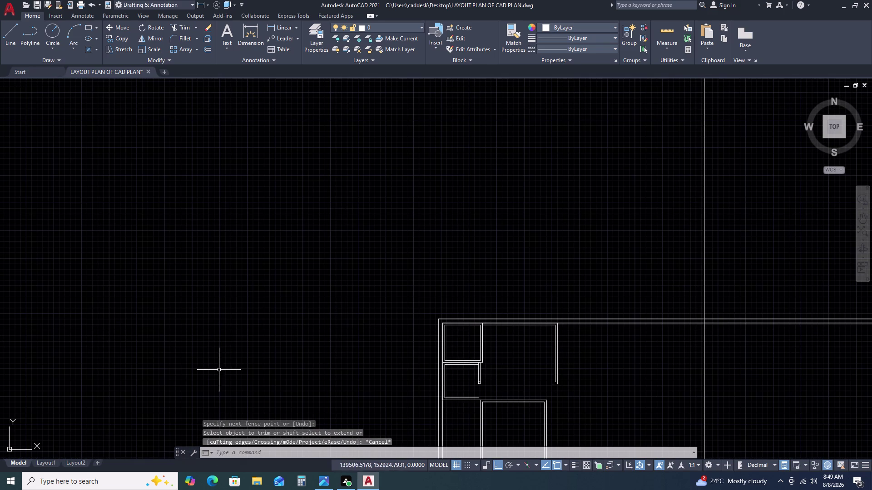
scroll(down, 3)
Pan to the small rooms and select the tall room's walls.
middle_drag(427, 399, 187, 239)
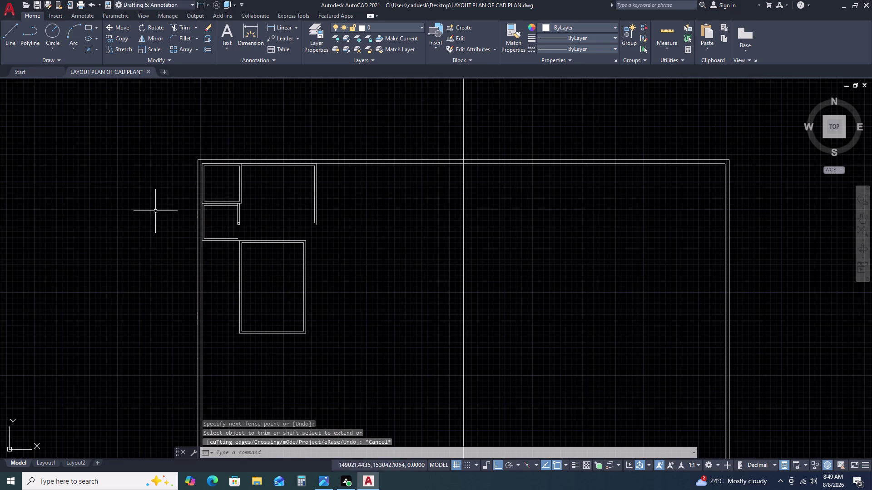
scroll(up, 3)
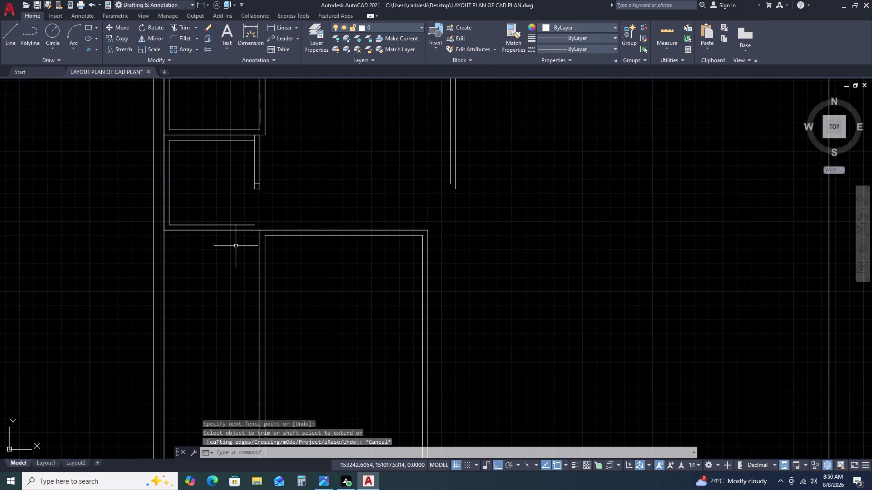
text(L)
key(space)
key(Escape)
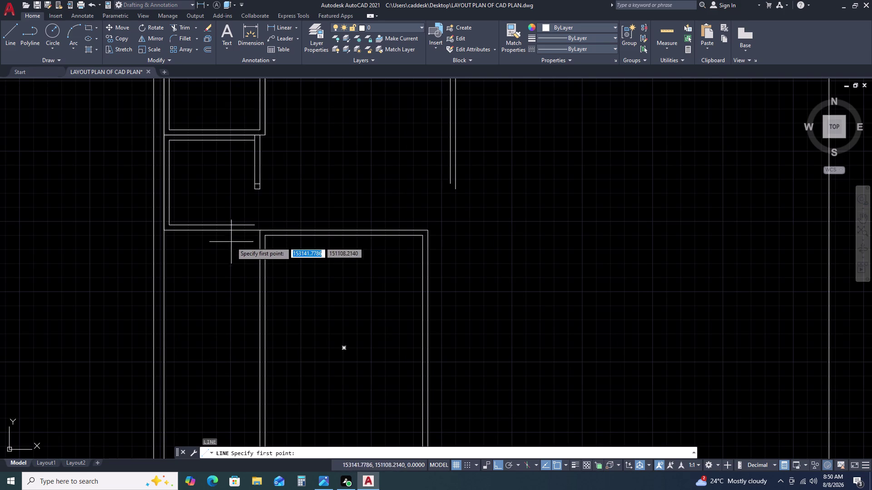
drag(310, 212, 310, 221)
click(288, 265)
Try moving the tall room's walls from its corner, then cancel the move.
key(m)
key(space)
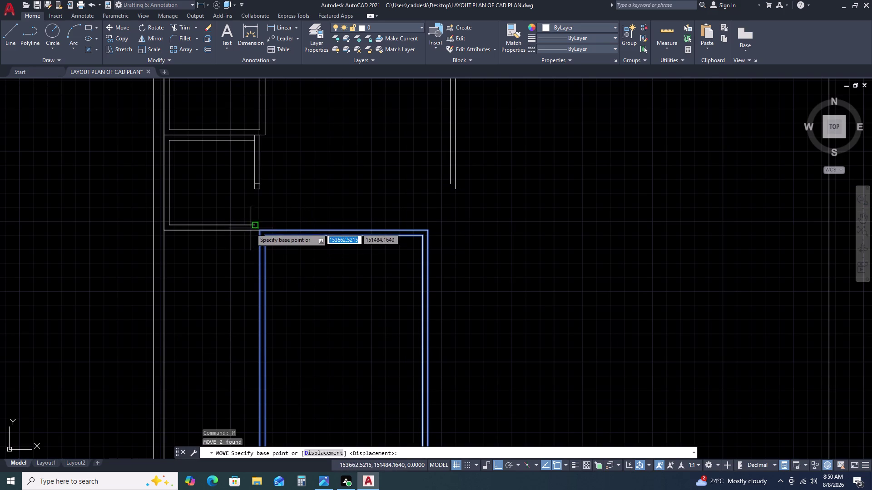
click(260, 230)
click(253, 225)
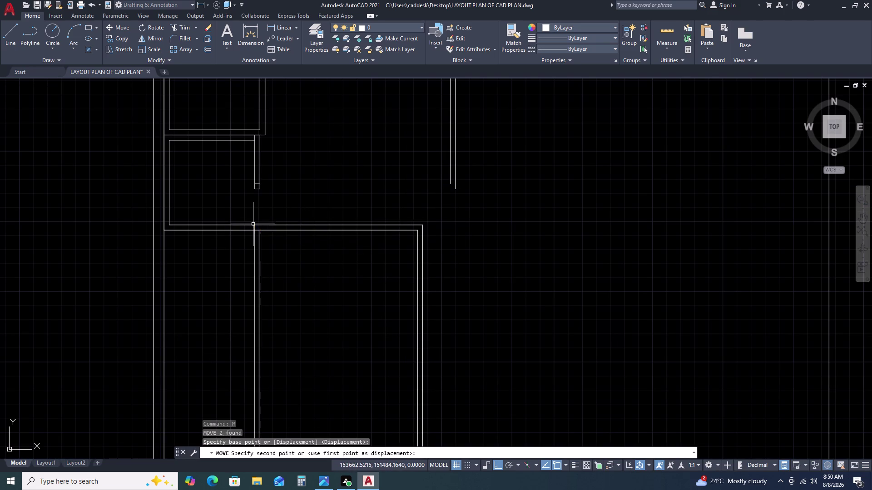
key(Escape)
scroll(up, 3)
scroll(down, 3)
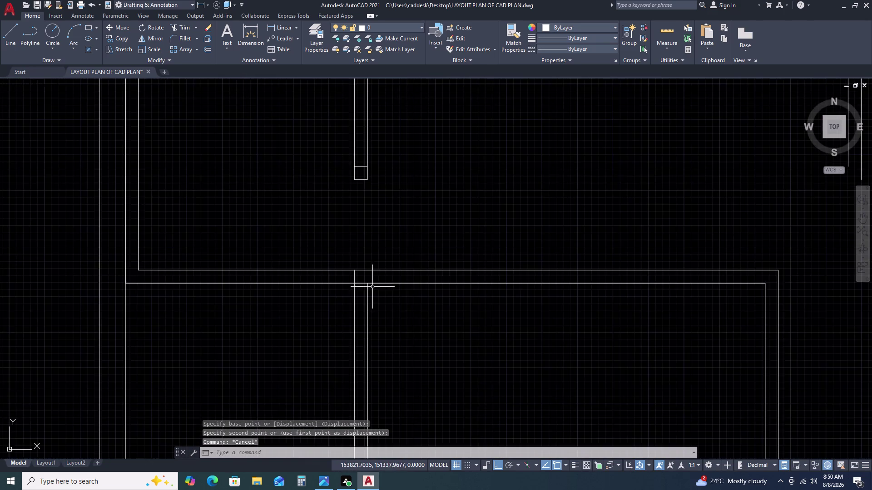
scroll(down, 3)
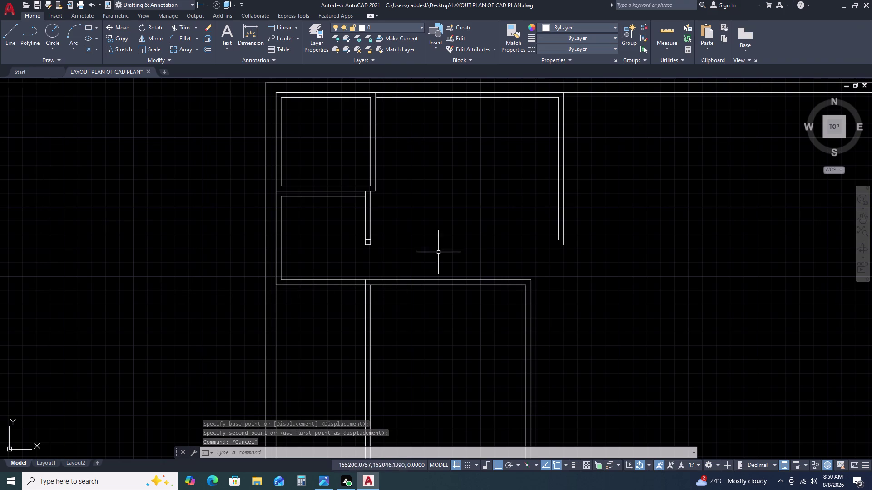
Select the tall room's two double-wall outlines and shift them right.
drag(439, 252, 440, 261)
click(416, 331)
text(M)
key(space)
scroll(up, 3)
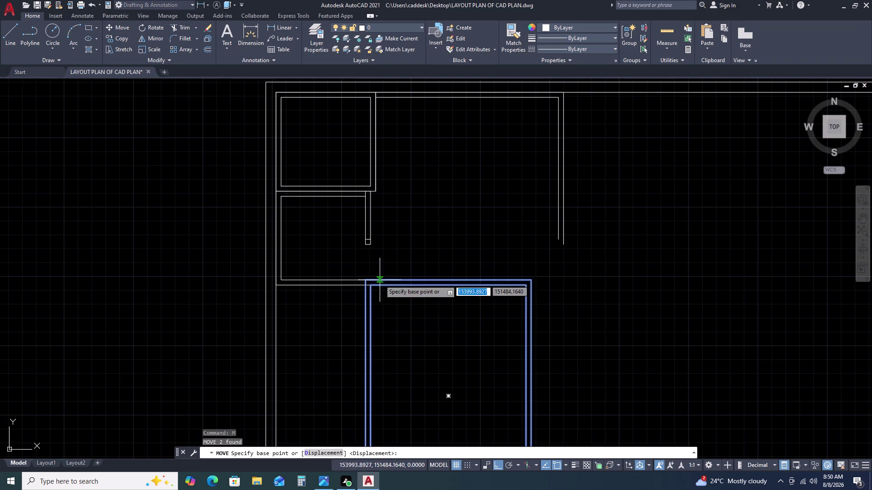
scroll(up, 3)
click(314, 304)
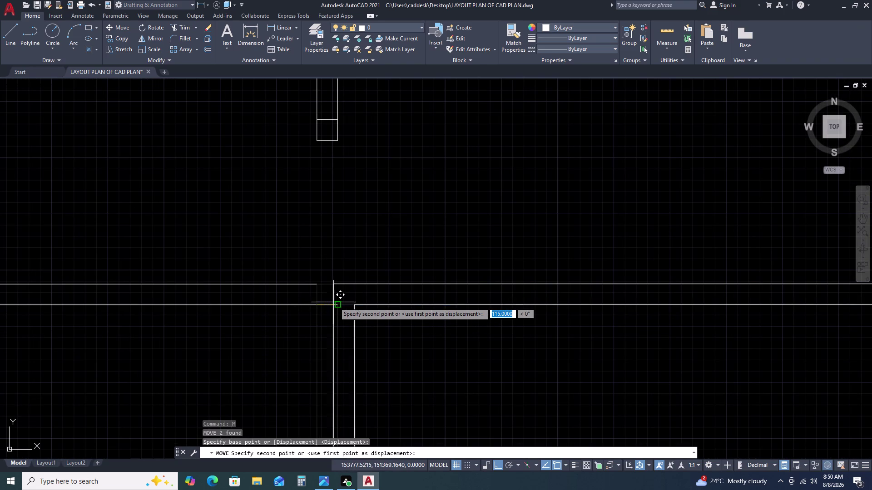
click(336, 303)
key(Escape)
Extend two wall lines with EX to meet the moved room.
text(EX)
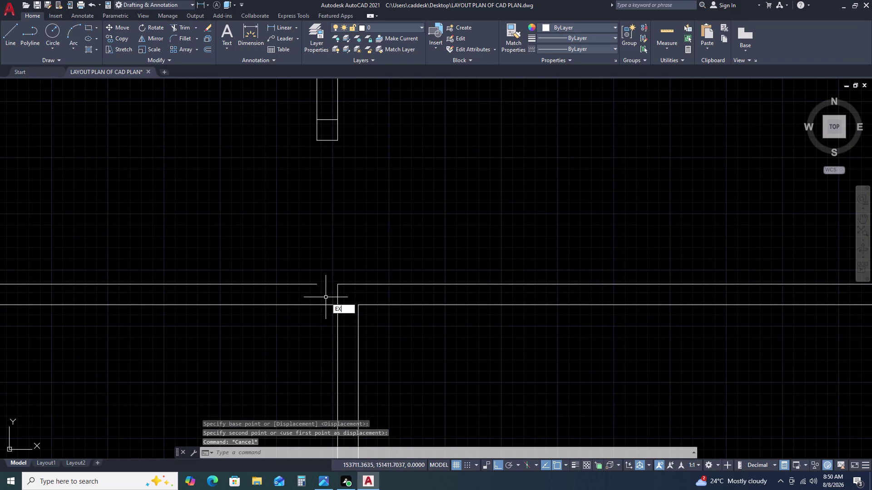
key(space)
click(316, 283)
click(287, 302)
key(Escape)
scroll(down, 3)
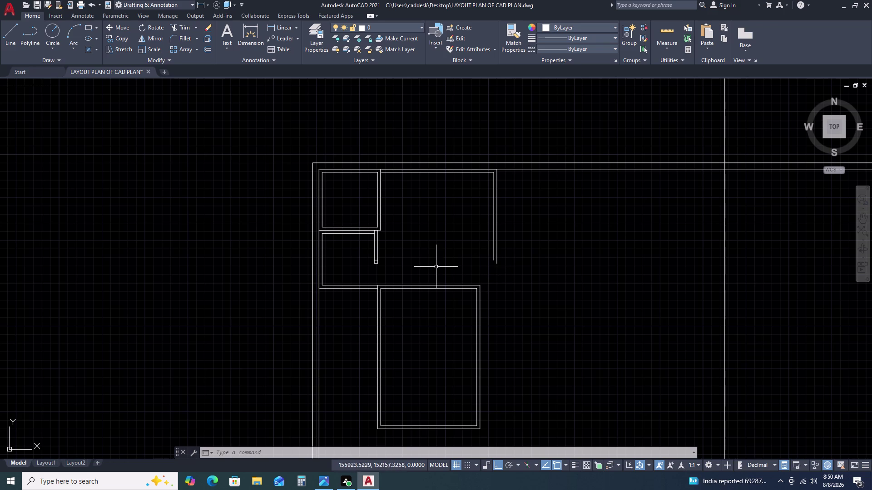
scroll(down, 3)
scroll(up, 3)
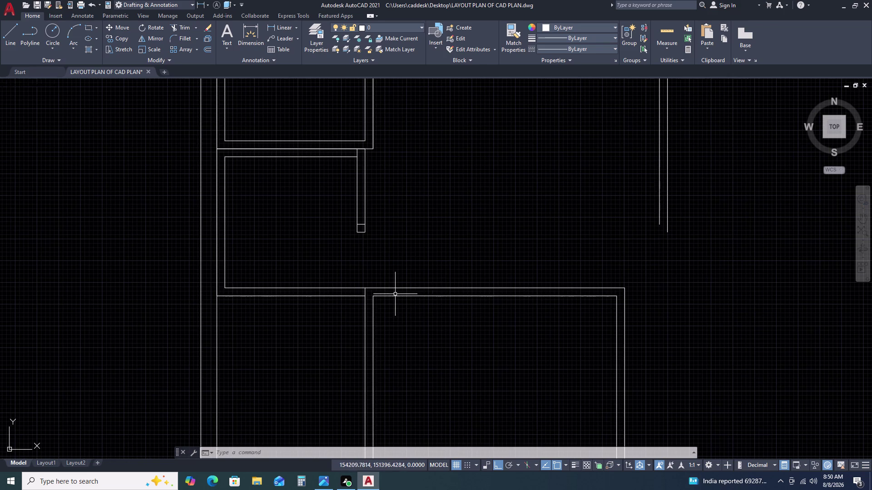
Fence-trim the crossed wall lines at the junction and two leftover segments.
text(TR)
key(space)
scroll(up, 3)
drag(393, 297, 377, 302)
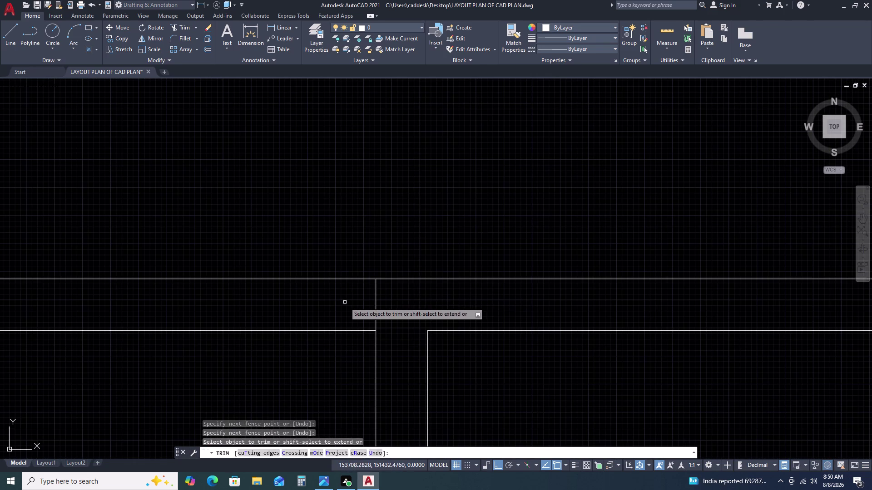
click(345, 302)
click(414, 300)
End the trim and window-select the small room's seven lines.
scroll(down, 3)
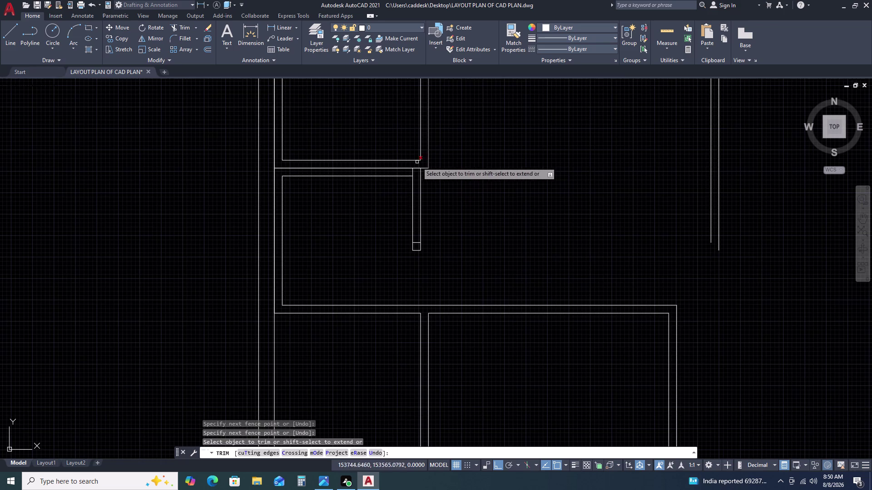
scroll(up, 3)
scroll(down, 3)
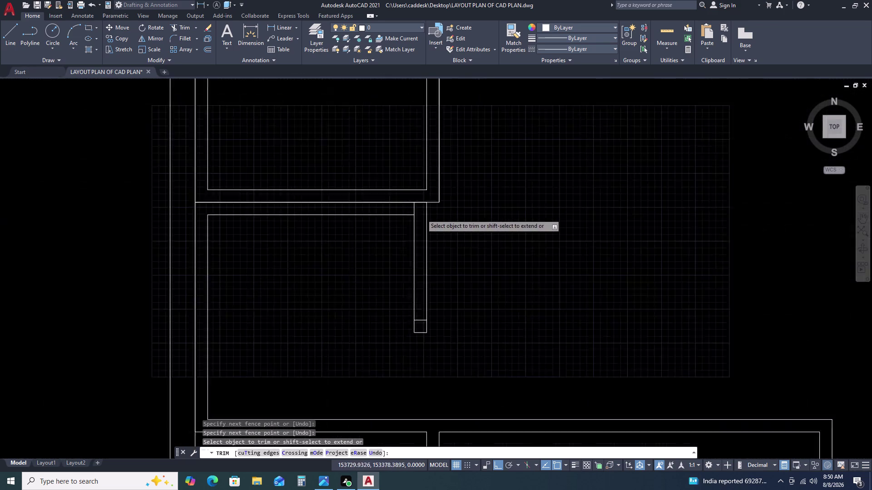
key(Escape)
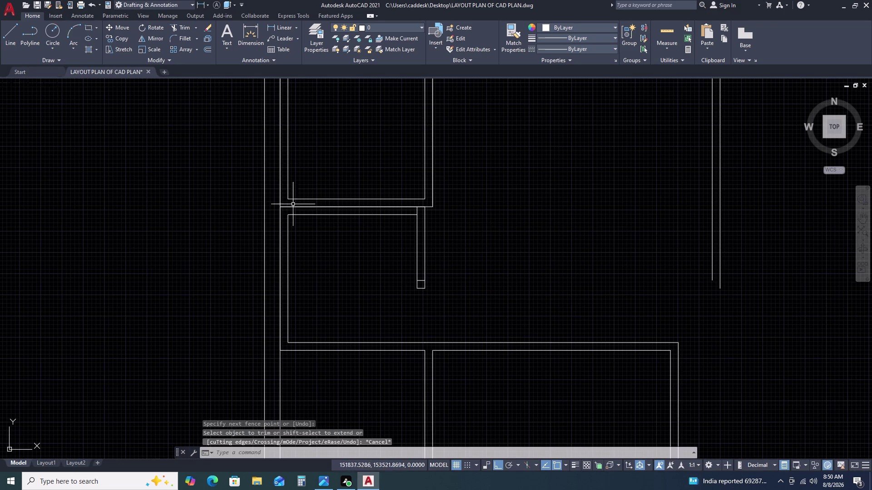
click(257, 201)
click(440, 372)
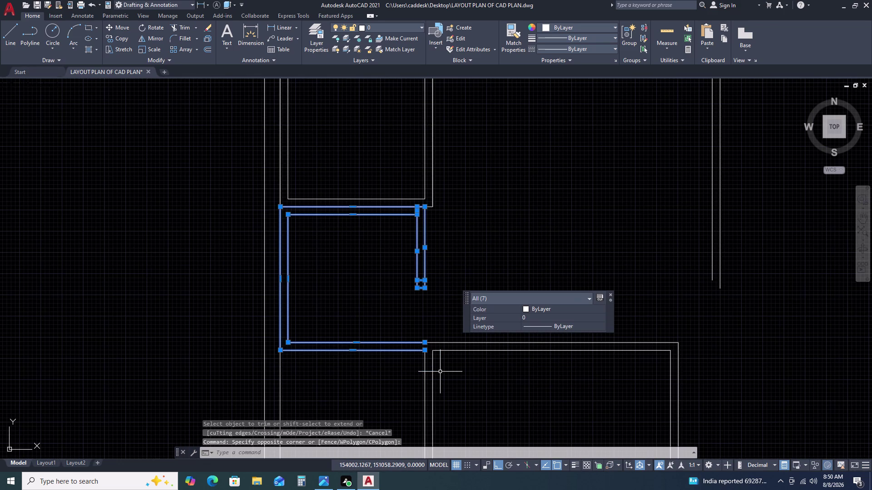
Start moving the small room from its corner, then cancel.
text(M)
key(space)
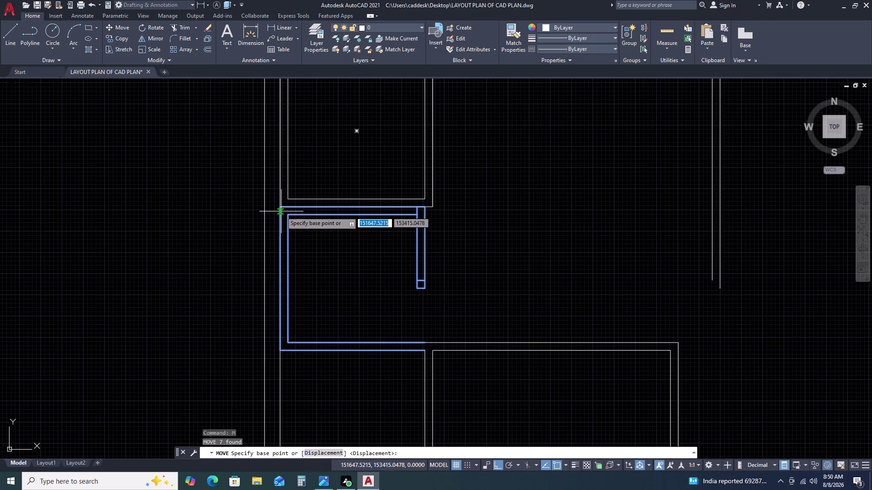
click(281, 212)
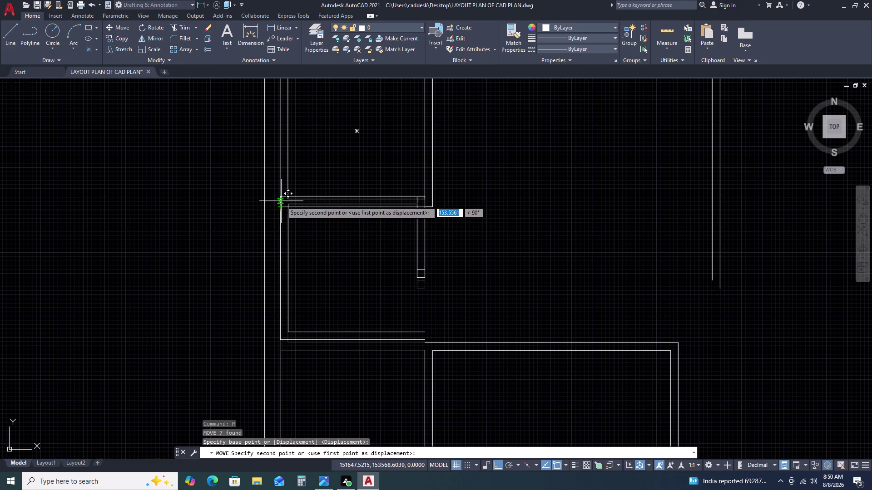
key(Escape)
Reselect the small room's lines and move them up from the top wall.
click(255, 185)
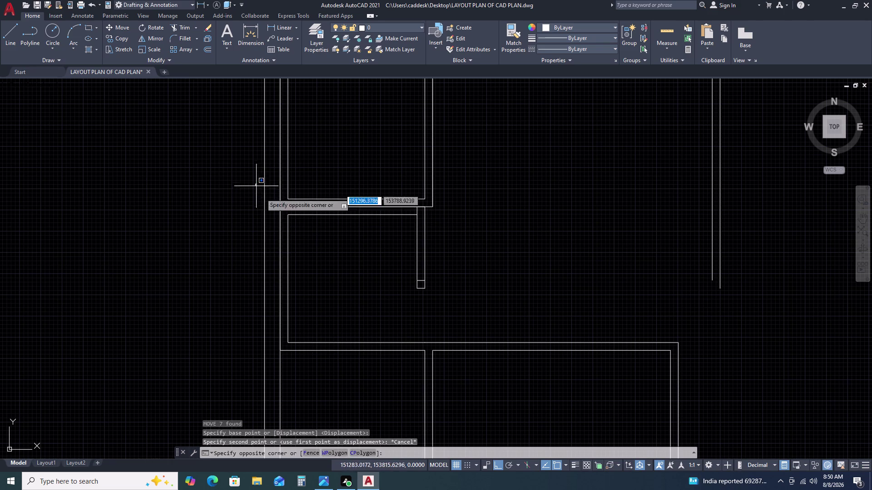
click(451, 363)
text(M)
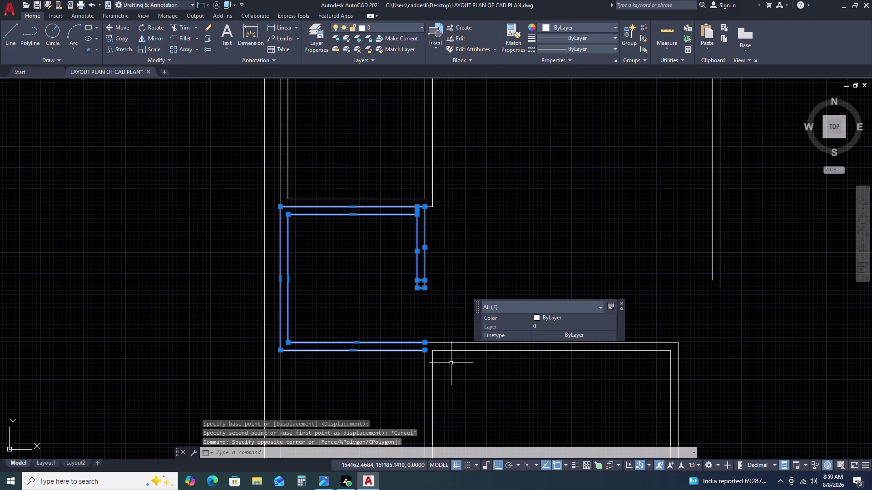
key(space)
click(354, 209)
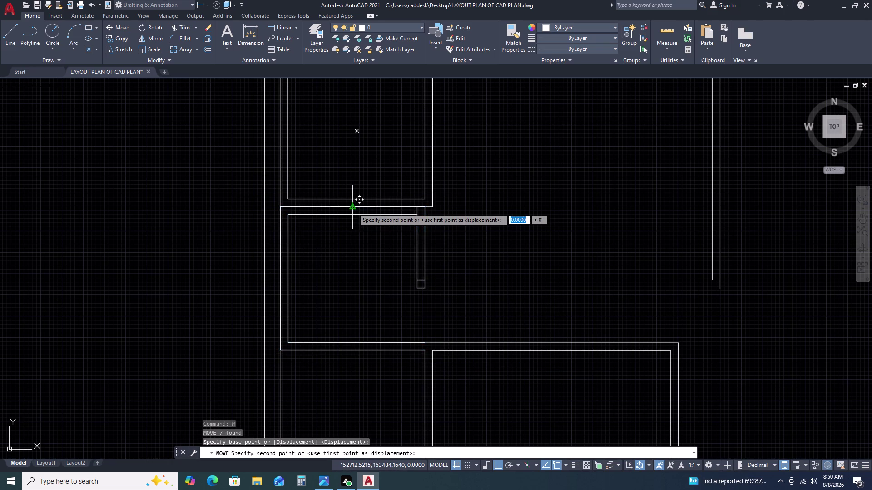
click(352, 200)
key(Escape)
scroll(down, 3)
scroll(up, 3)
Move the lower room's two outlines up 115 units against the wall above.
click(504, 239)
click(471, 308)
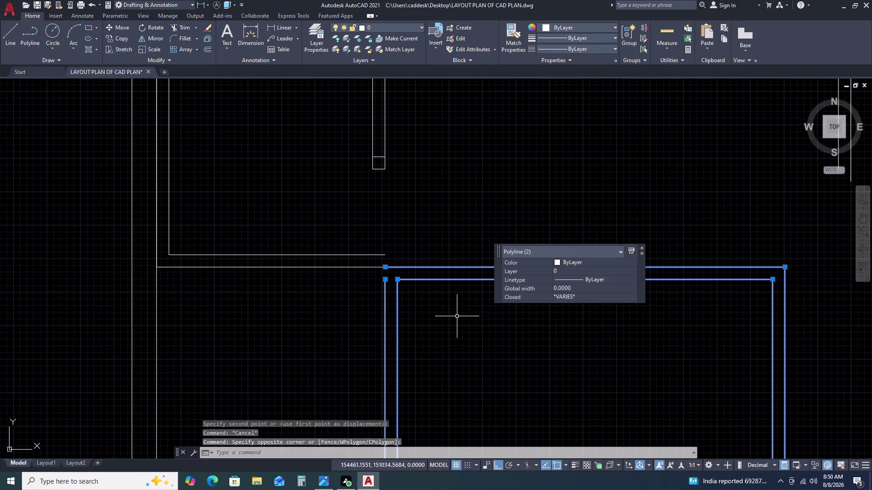
text(M)
key(space)
click(386, 266)
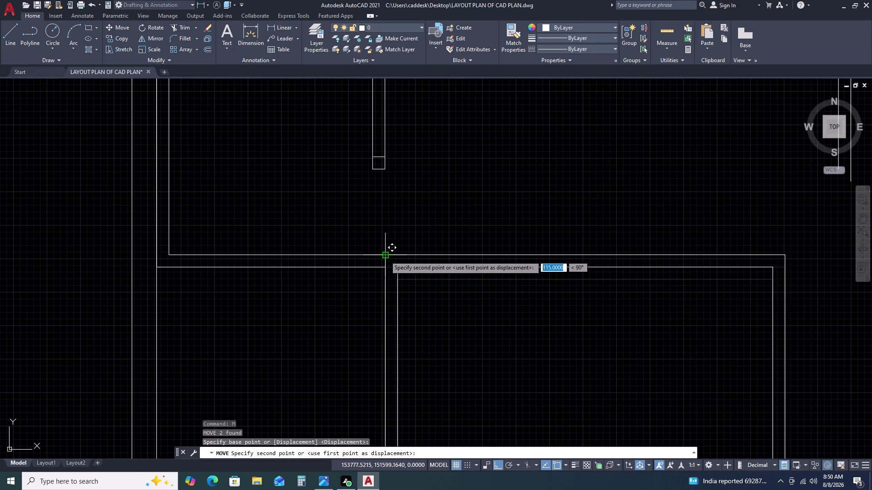
click(385, 255)
key(Escape)
scroll(down, 3)
scroll(up, 3)
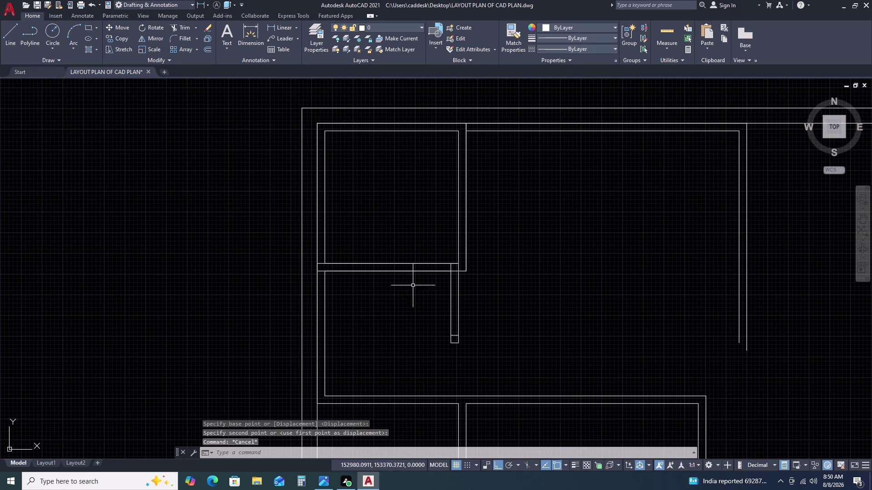
scroll(up, 3)
Trim the overlapping wall lines at the junction and around the small room.
text(TR)
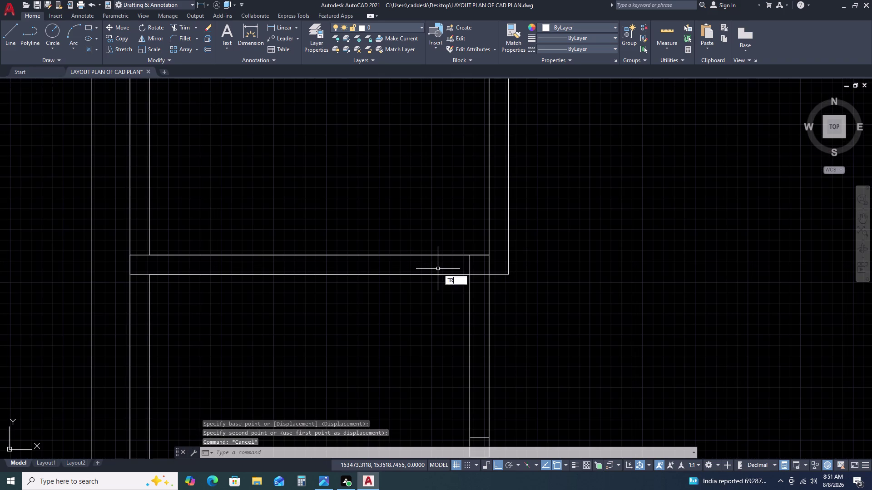
key(space)
scroll(up, 3)
scroll(up, 3)
drag(510, 235, 499, 240)
click(319, 263)
scroll(down, 3)
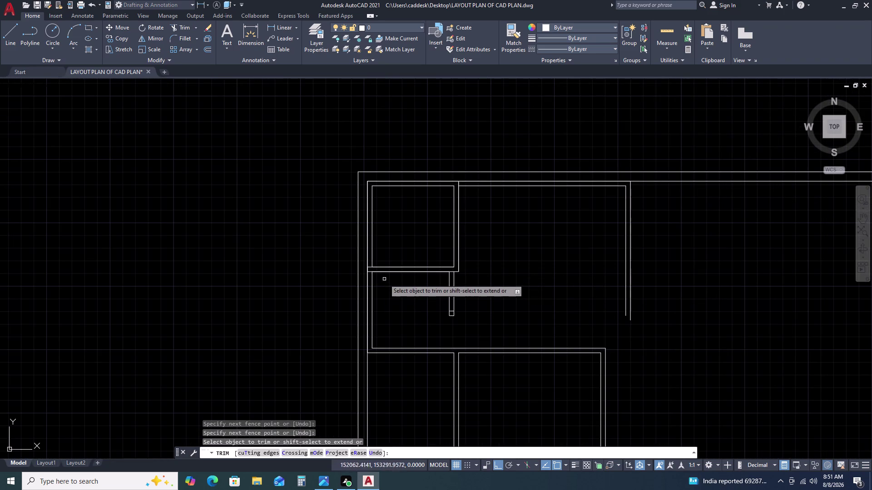
scroll(up, 3)
click(366, 246)
click(366, 296)
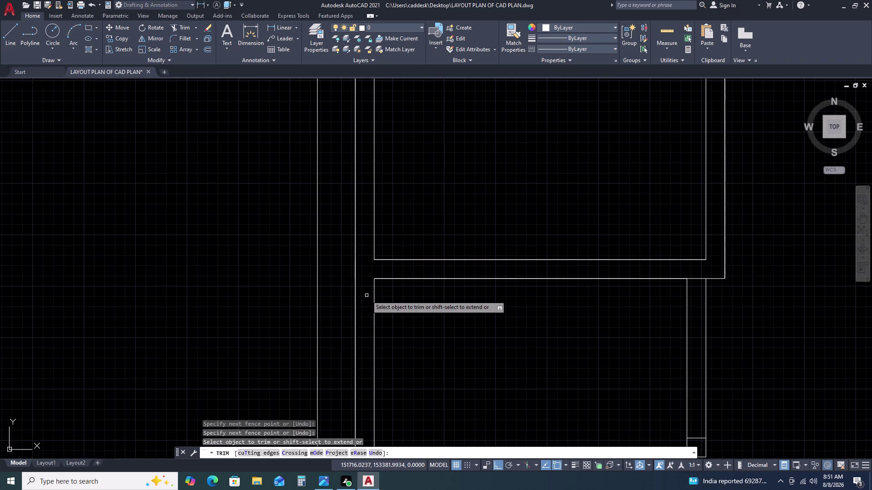
Fence-trim the lines crossing the right-hand wall junctions and a stray segment.
scroll(down, 3)
scroll(up, 3)
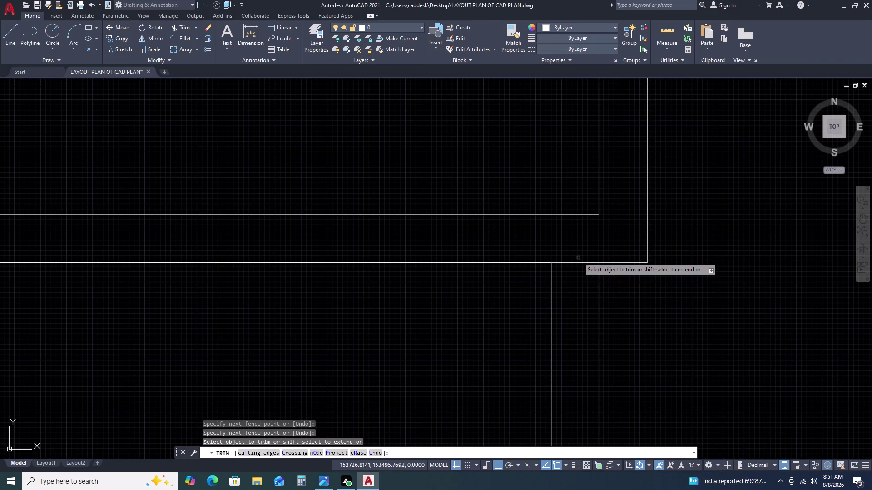
drag(578, 258, 578, 262)
click(581, 289)
scroll(down, 3)
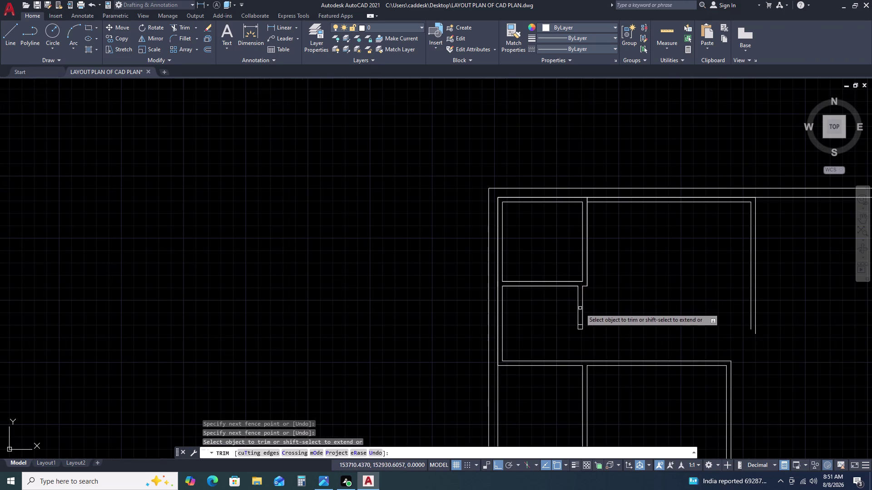
scroll(up, 3)
click(631, 158)
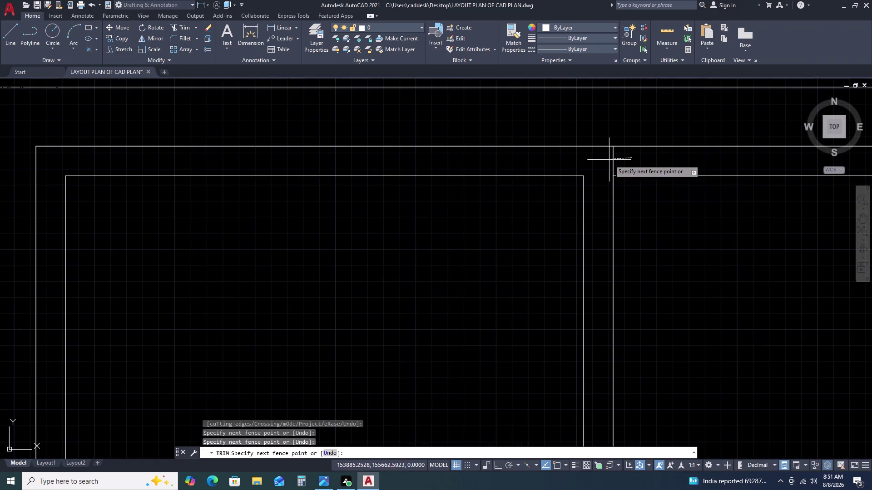
click(597, 160)
key(Escape)
Pick the small room's outline, open its polyline edit, then cancel it.
scroll(down, 3)
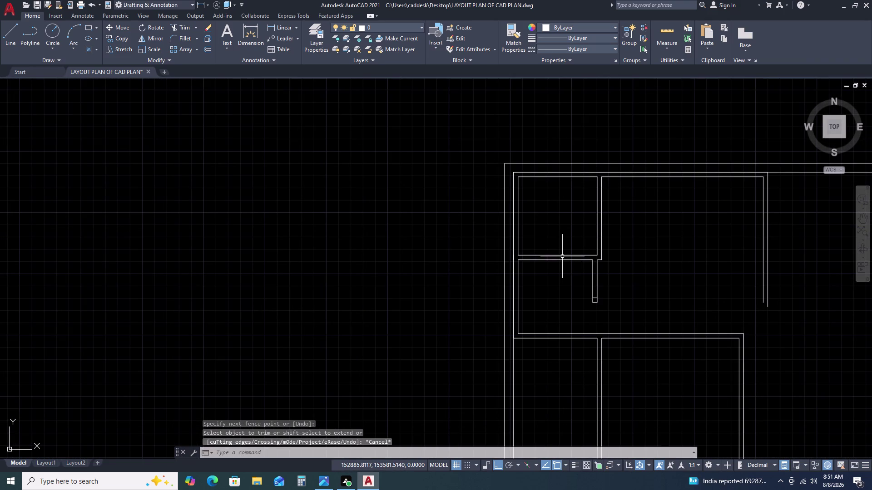
click(562, 256)
key(Delete)
double_click(559, 261)
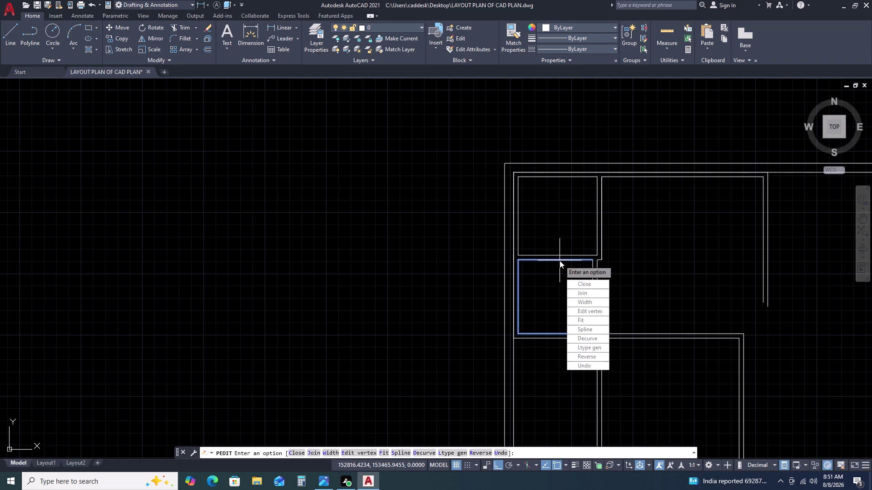
key(Delete)
key(Escape)
key(Escape)
key(Escape)
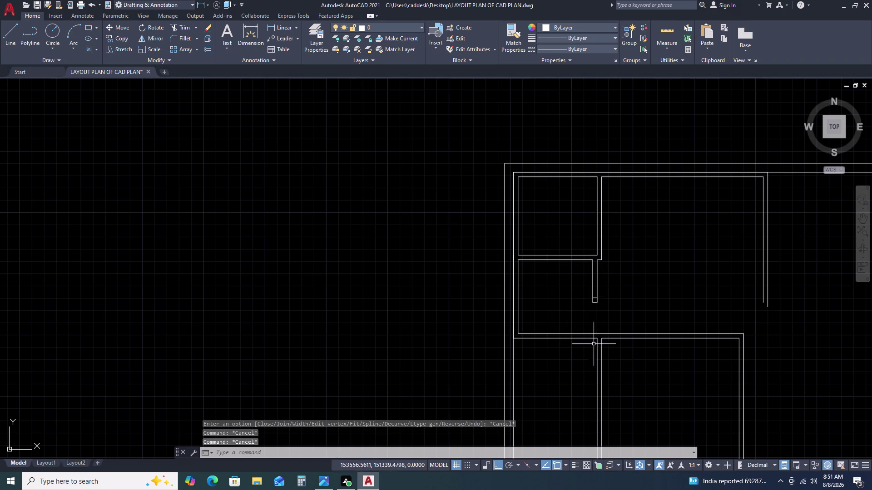
Pan to the small room and trim two overlapping wall lines at its corner.
middle_click(595, 302)
middle_drag(595, 300, 505, 264)
middle_drag(476, 248, 461, 237)
scroll(up, 3)
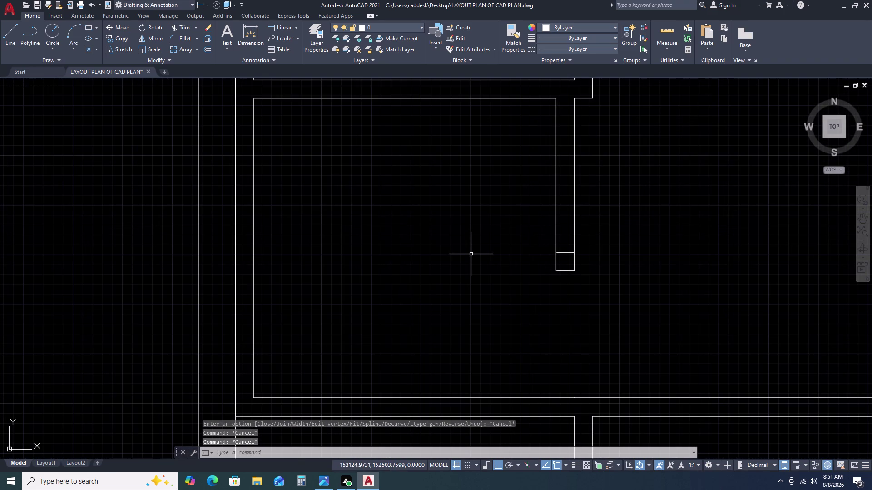
text(TR)
key(space)
click(561, 244)
click(564, 258)
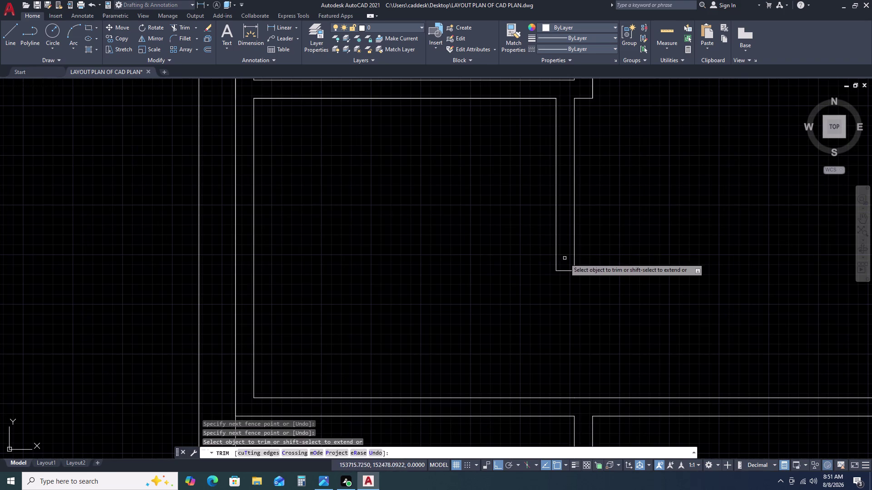
key(Escape)
Pan and zoom to view the whole room layout.
scroll(down, 3)
middle_drag(566, 278, 491, 273)
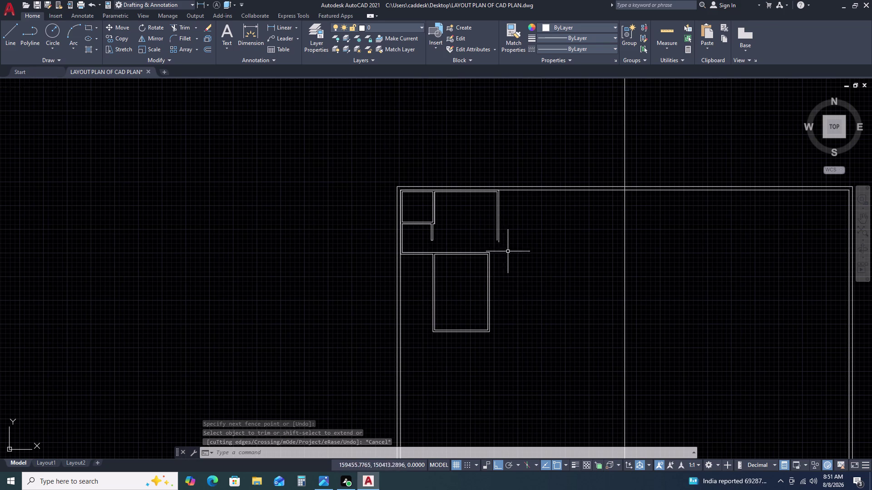
scroll(up, 3)
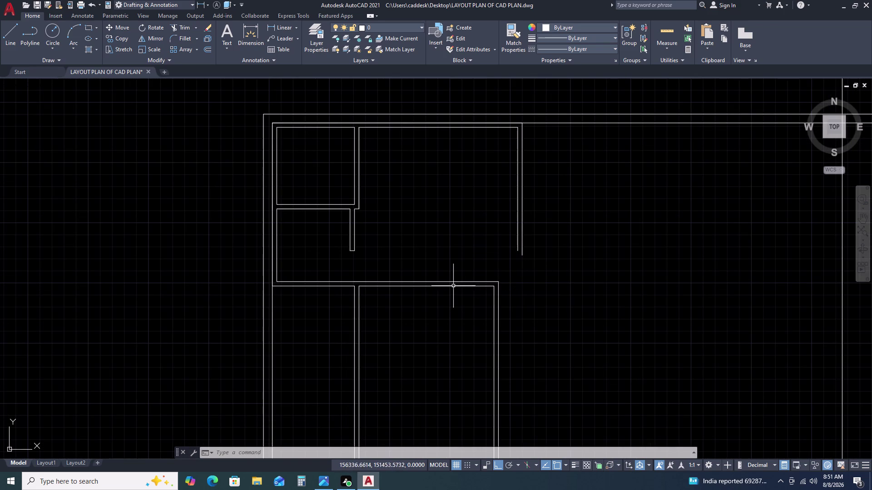
scroll(down, 3)
scroll(up, 3)
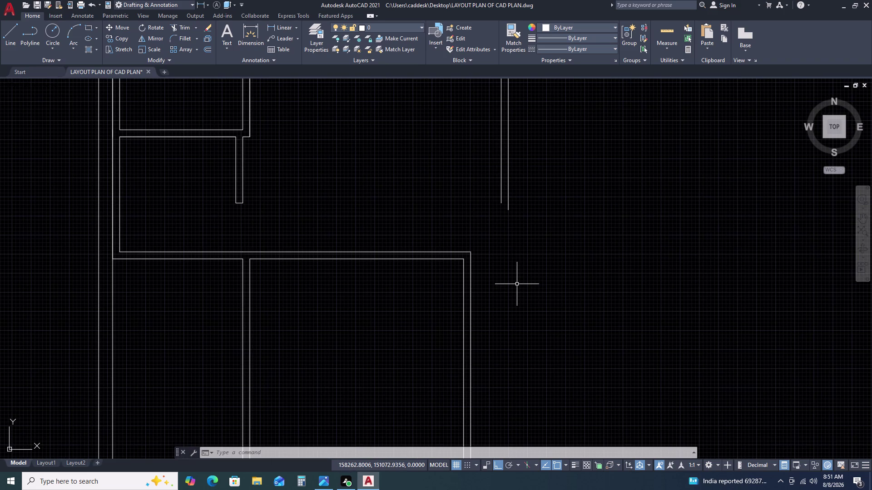
Draw a 300 by 3600 rectangle beside the lower room's right side.
text(RE)
text(C)
key(space)
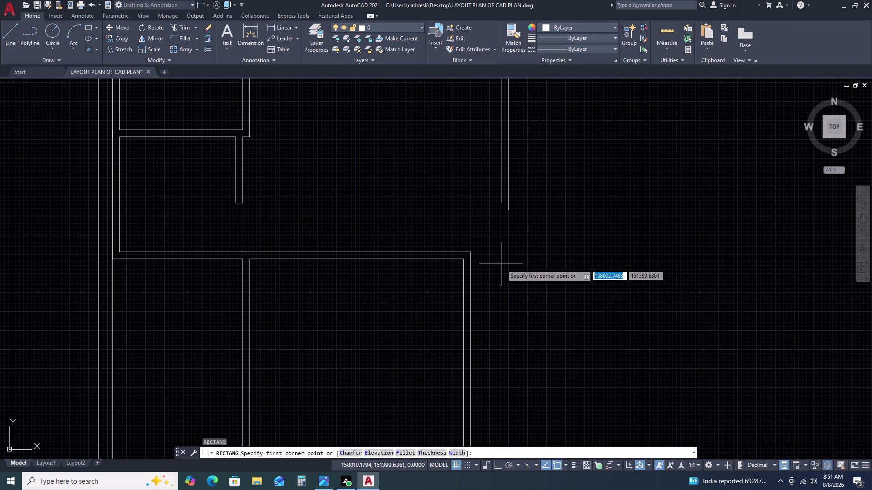
click(506, 246)
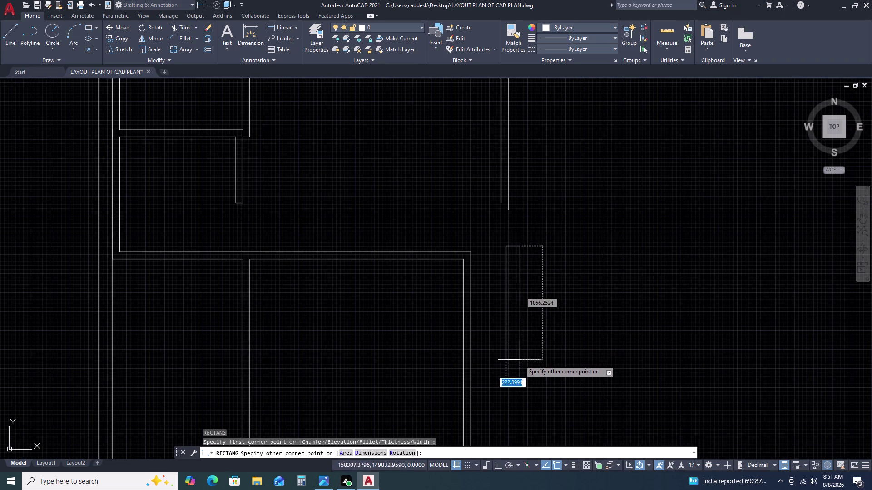
scroll(down, 3)
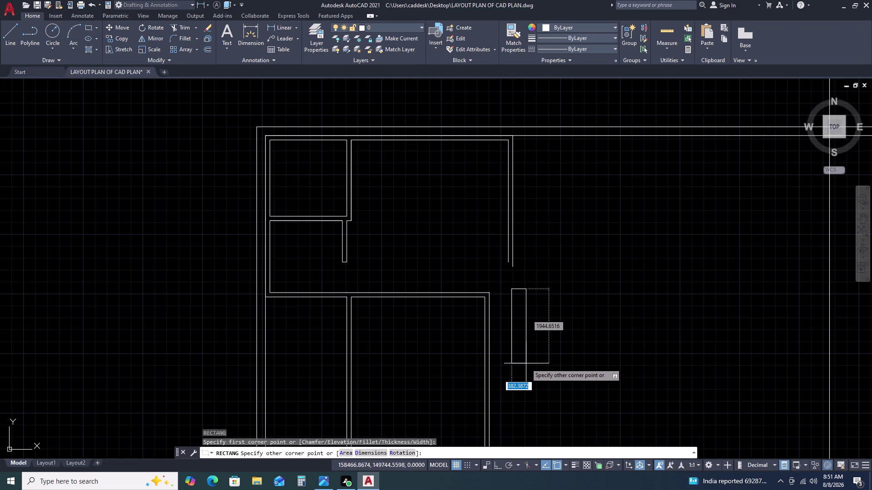
key(3)
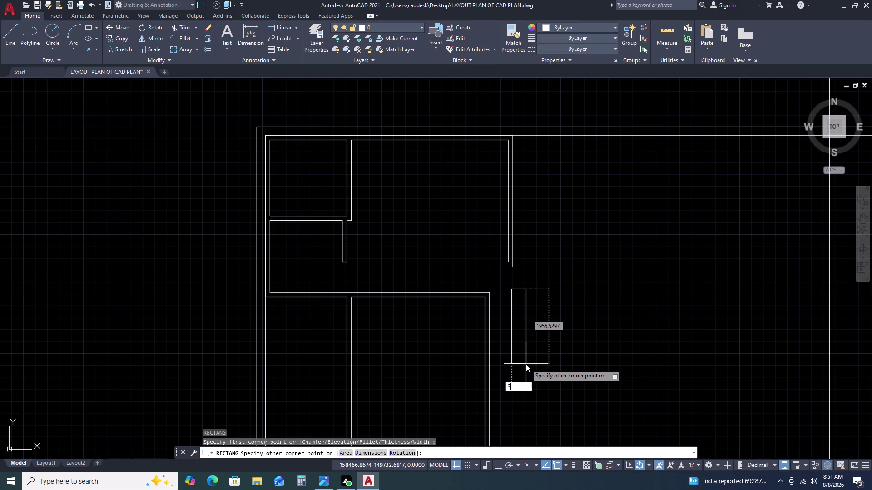
key(6)
key(BackSpace)
key(BackSpace)
text(D)
key(space)
key(3)
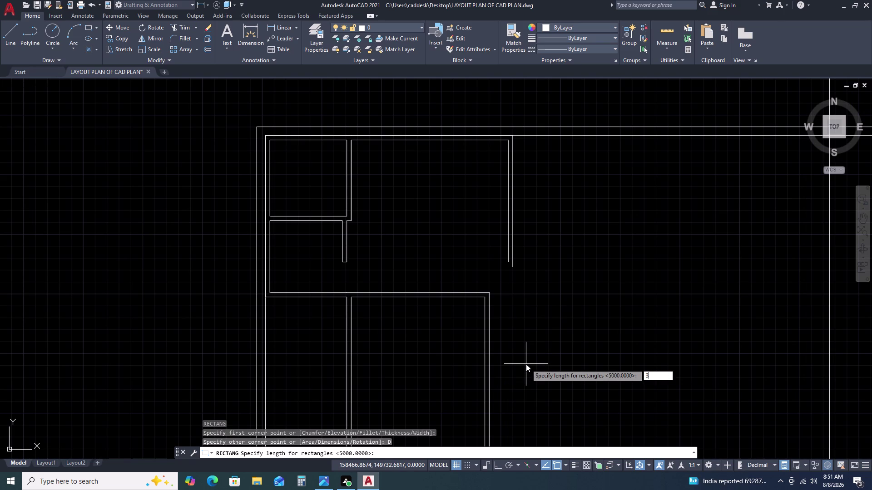
text(00)
key(space)
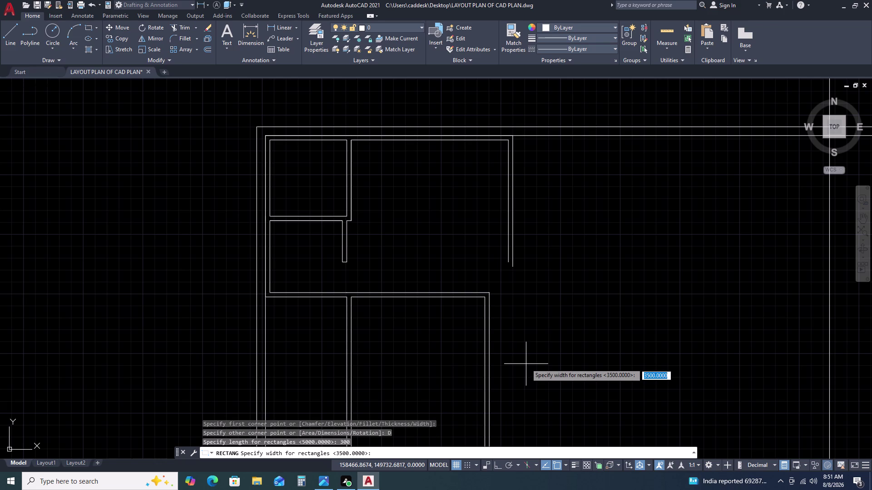
text(32)
text(00)
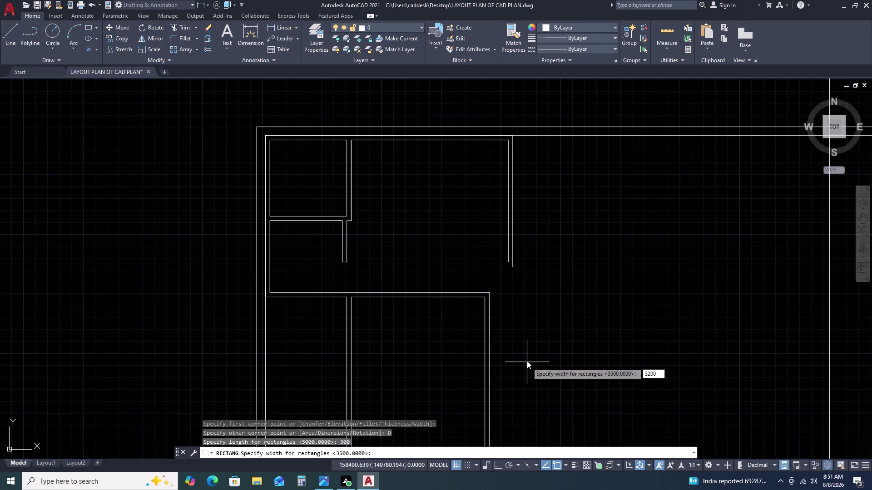
key(BackSpace)
key(BackSpace)
key(BackSpace)
key(6)
text(0)
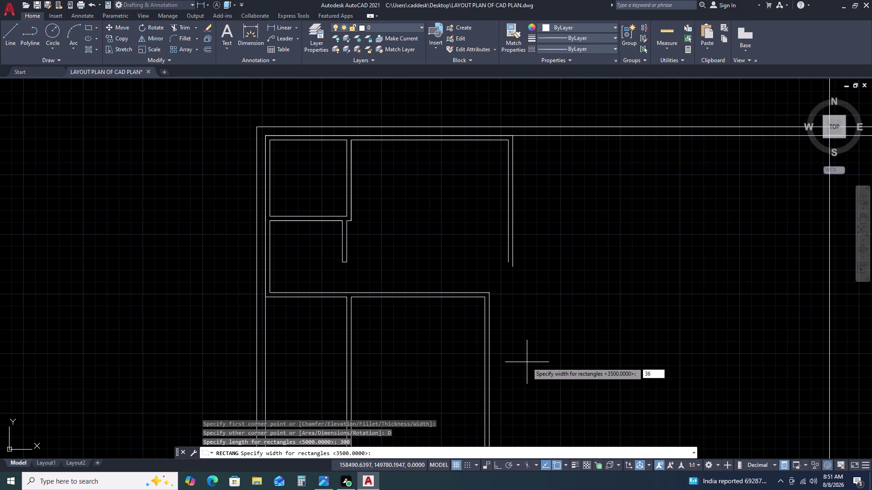
text(0)
key(space)
Select the new strip and begin moving it from its top corner.
click(531, 360)
click(537, 333)
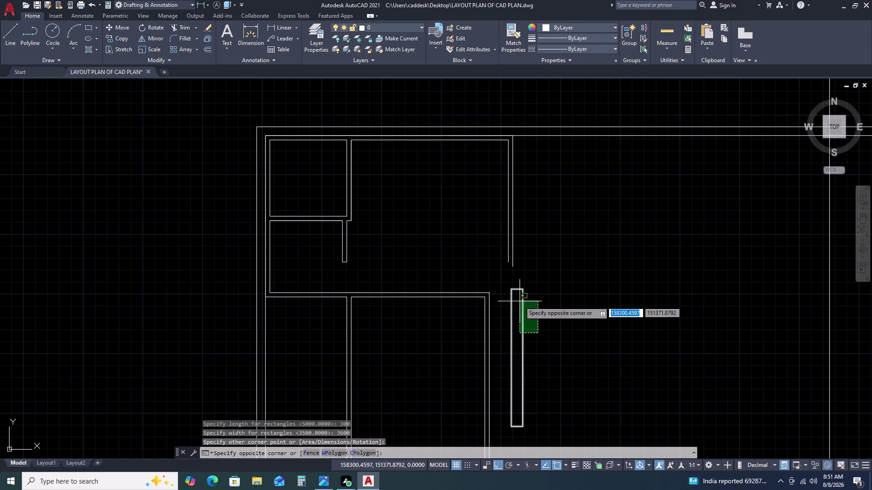
click(520, 302)
text(M)
key(space)
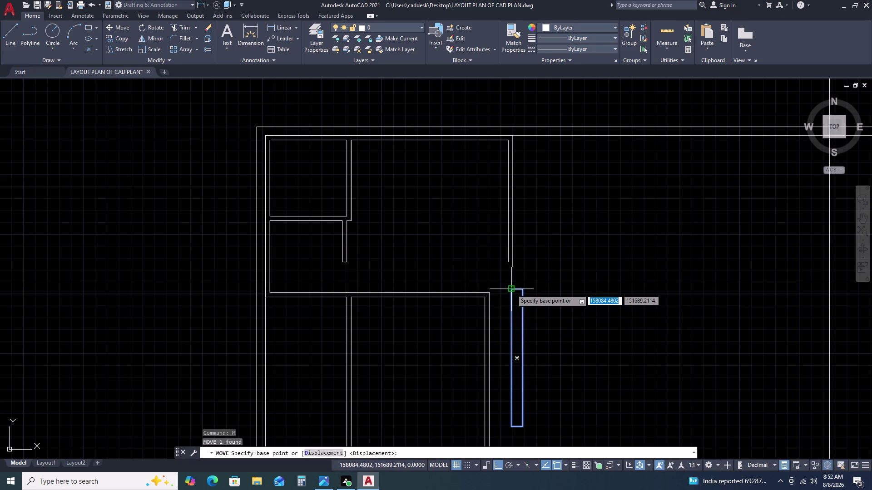
click(512, 289)
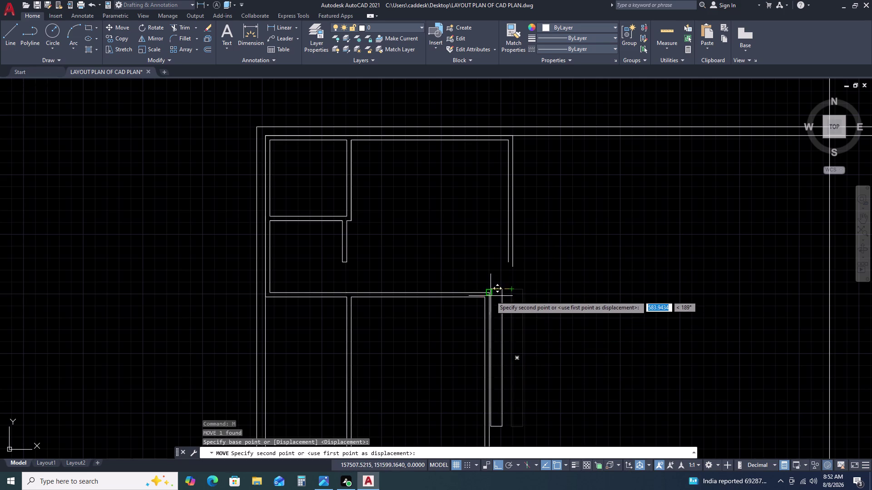
Drop the strip top-aligned against the lower room's outer right wall, then clear the selection.
click(490, 294)
scroll(up, 3)
click(517, 276)
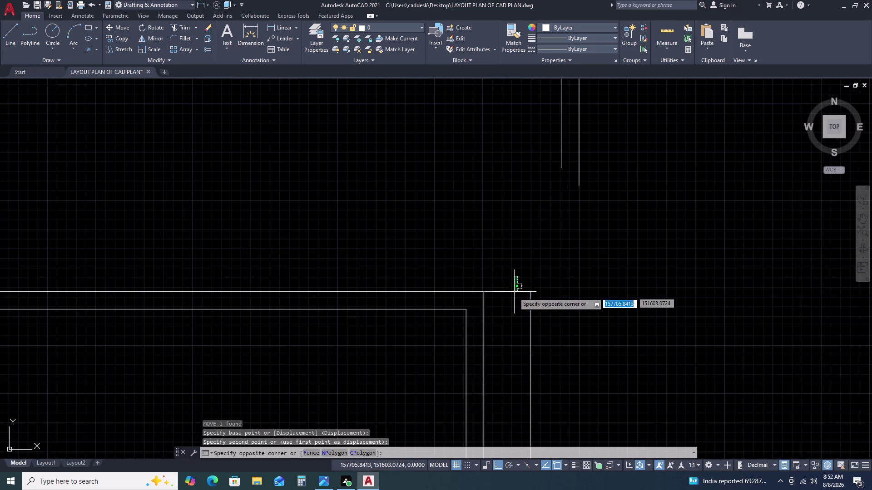
click(512, 296)
click(510, 300)
scroll(up, 3)
scroll(up, 3)
key(Escape)
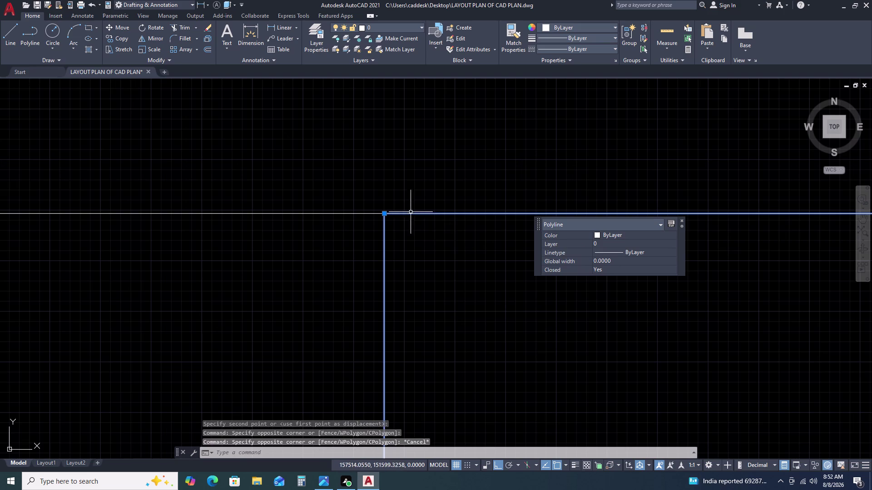
drag(415, 206, 412, 223)
double_click(402, 250)
key(Escape)
double_click(428, 211)
click(416, 230)
scroll(up, 3)
key(Escape)
Review the plan by zooming and panning, then select the upper room's right wall lines.
scroll(down, 3)
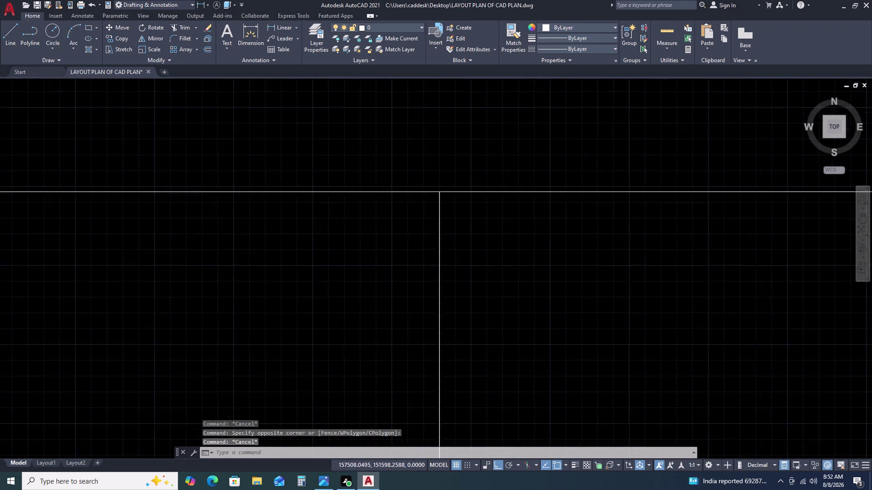
scroll(down, 3)
scroll(down, 3)
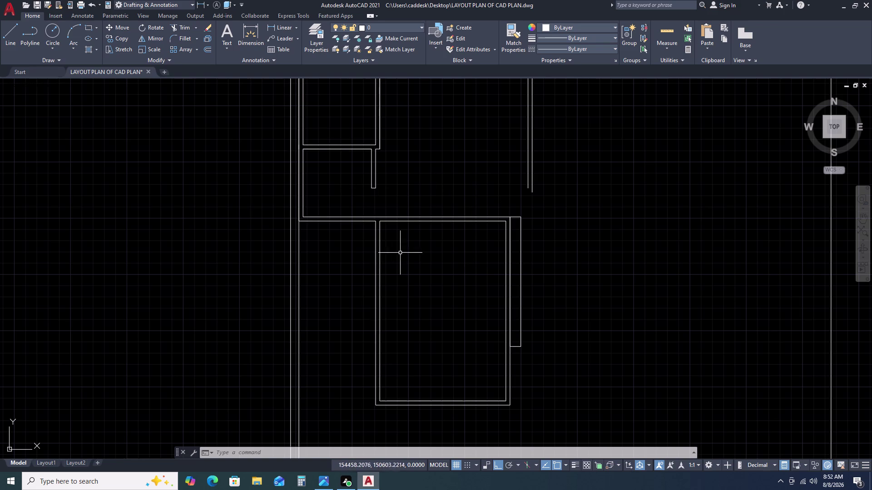
scroll(down, 3)
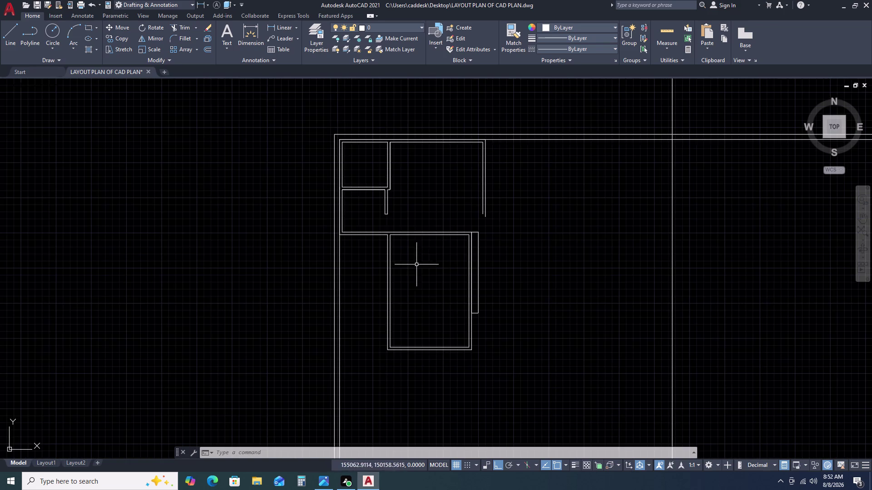
scroll(up, 3)
scroll(down, 3)
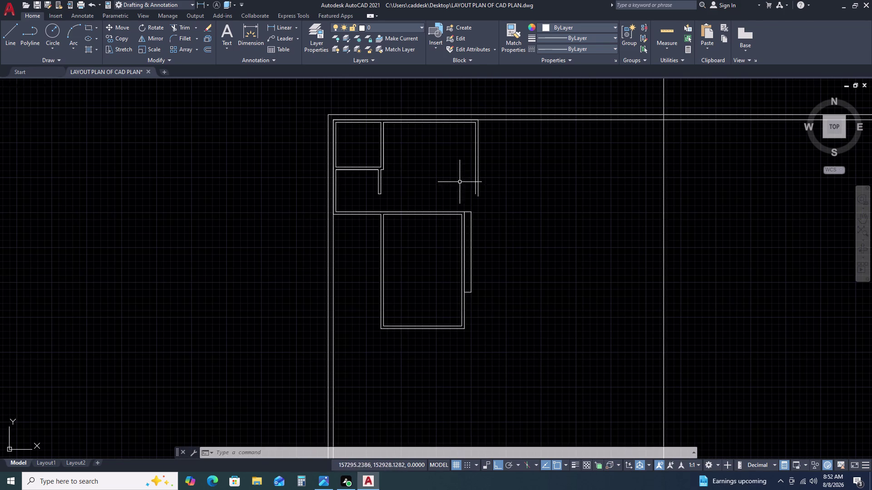
scroll(up, 3)
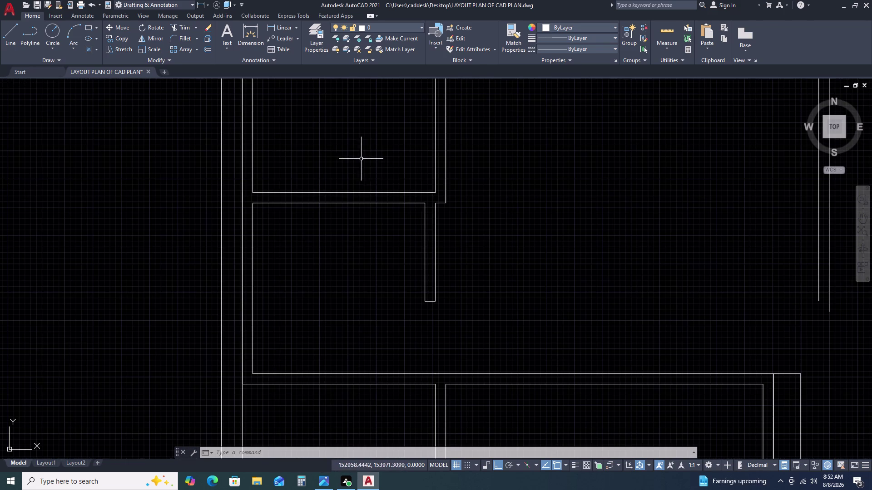
scroll(down, 3)
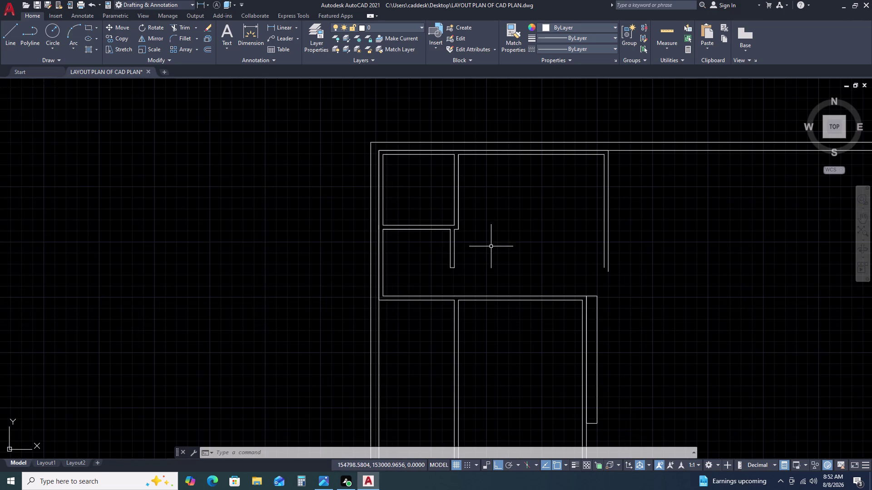
middle_drag(491, 246, 411, 249)
middle_click(367, 251)
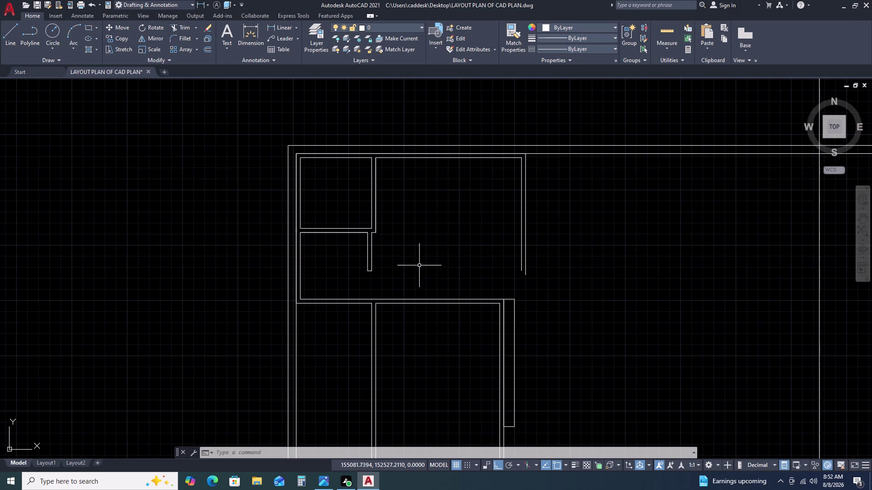
scroll(up, 3)
drag(553, 253, 524, 260)
Grip-stretch the lower ends of the upper room's double right wall upward.
double_click(487, 260)
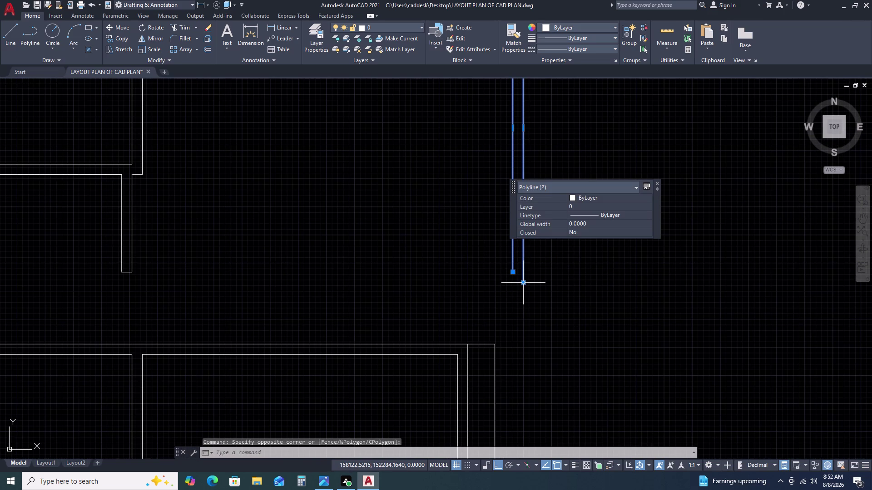
click(525, 282)
double_click(526, 129)
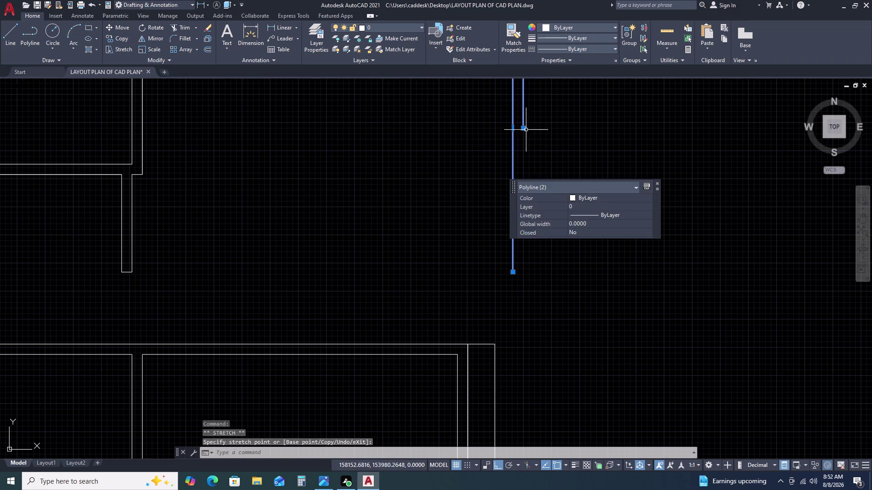
double_click(511, 275)
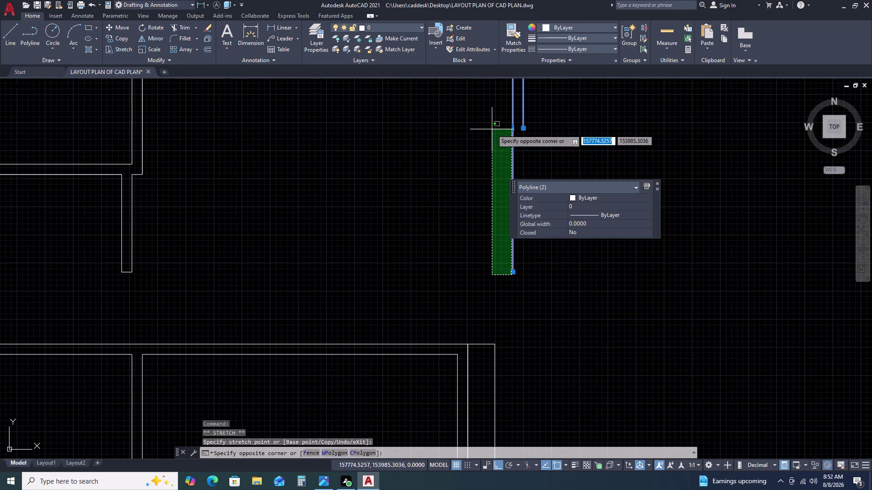
click(492, 130)
key(Escape)
click(513, 265)
click(512, 273)
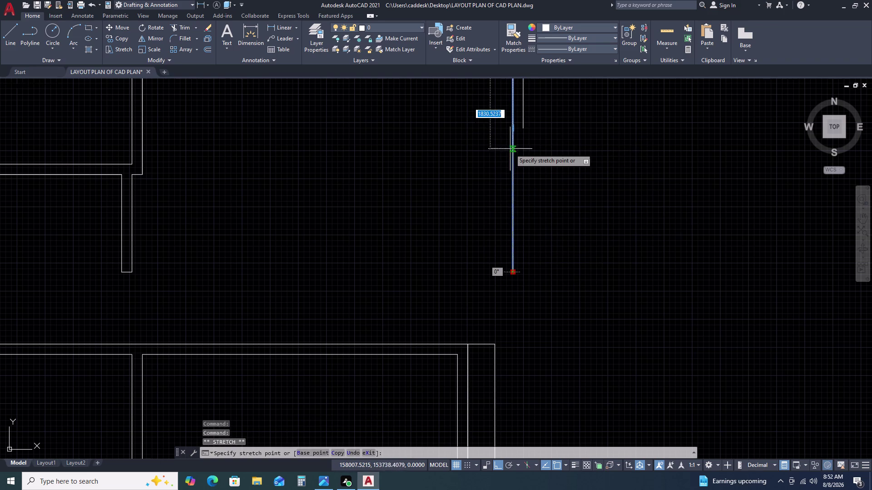
click(515, 130)
key(Escape)
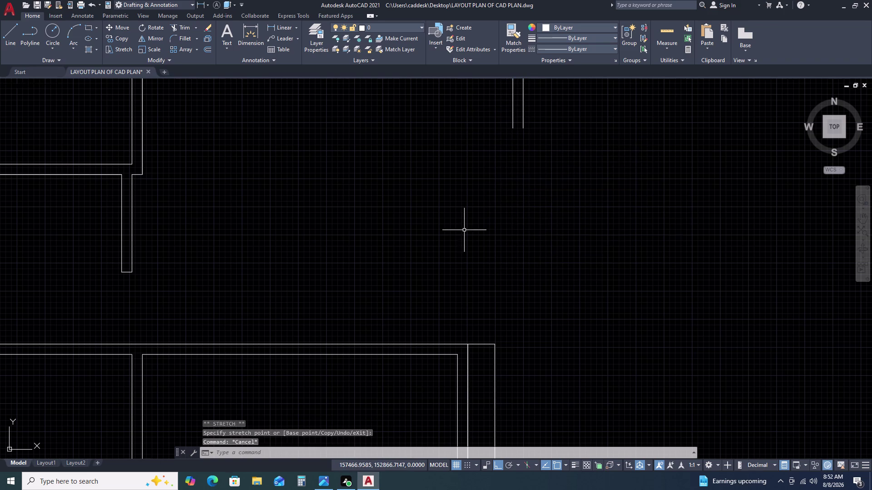
scroll(down, 3)
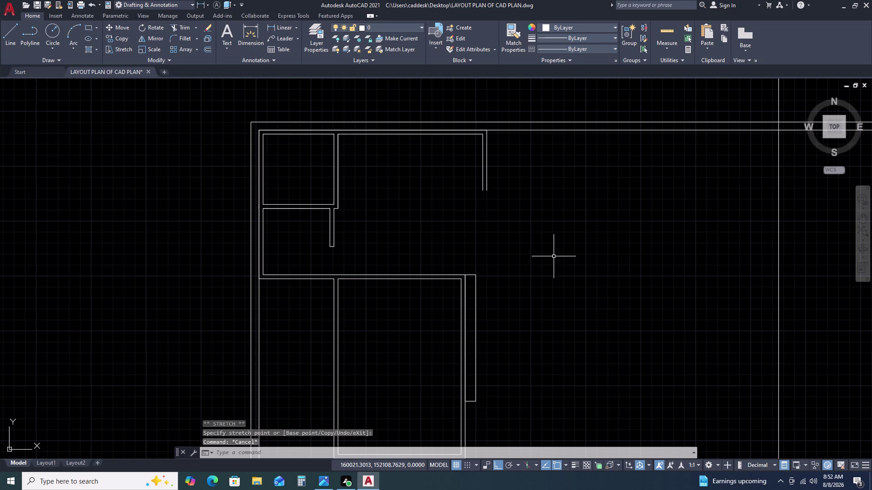
Draw a 250 by 400 rectangle to the right of the rooms, near the wall end.
key(r)
text(EC)
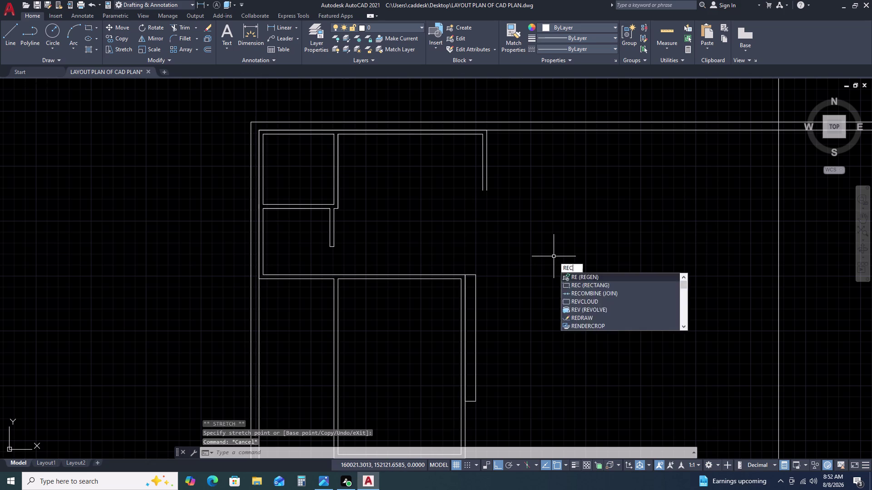
key(space)
click(501, 214)
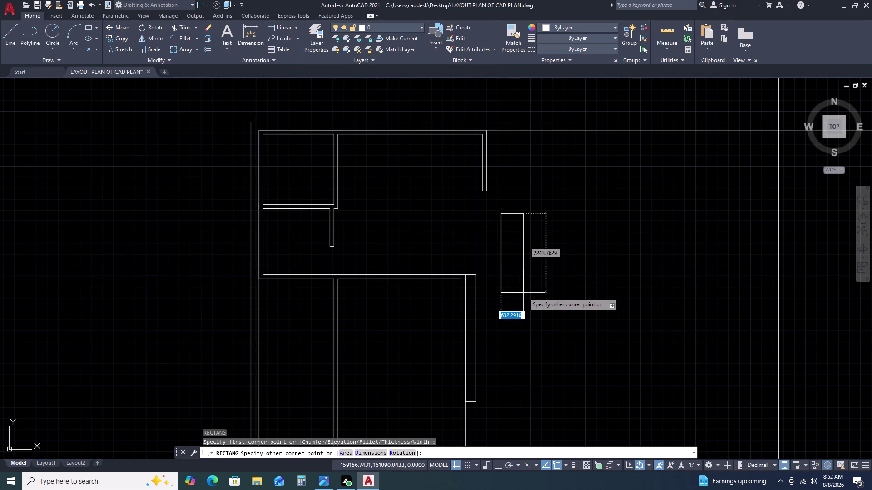
text(D C2)
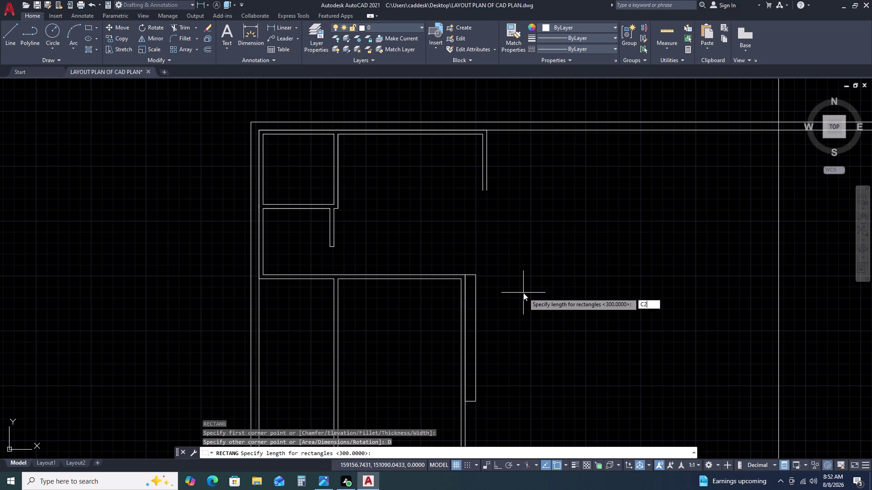
text(50)
key(BackSpace)
key(BackSpace)
key(BackSpace)
key(BackSpace)
text(25)
key(0)
key(space)
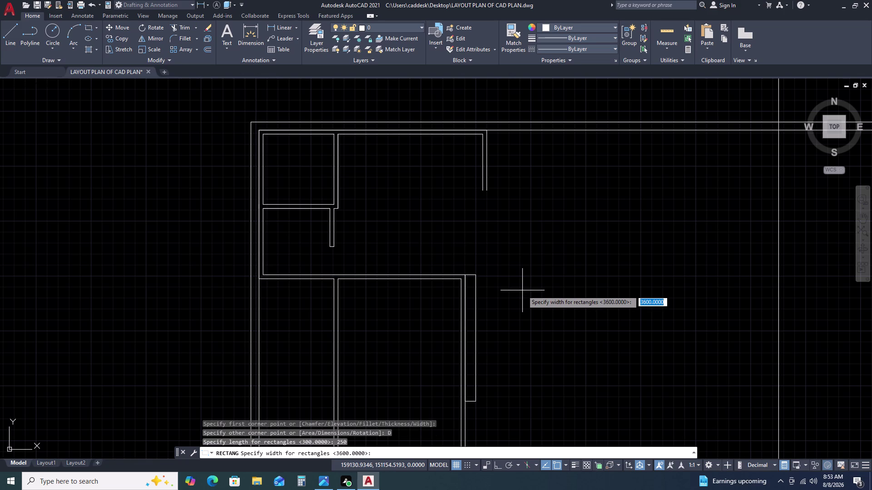
text(400)
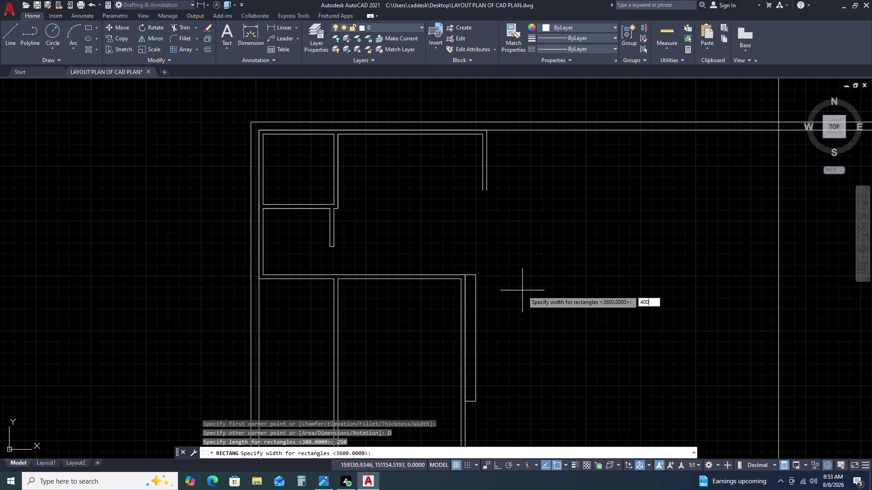
key(space)
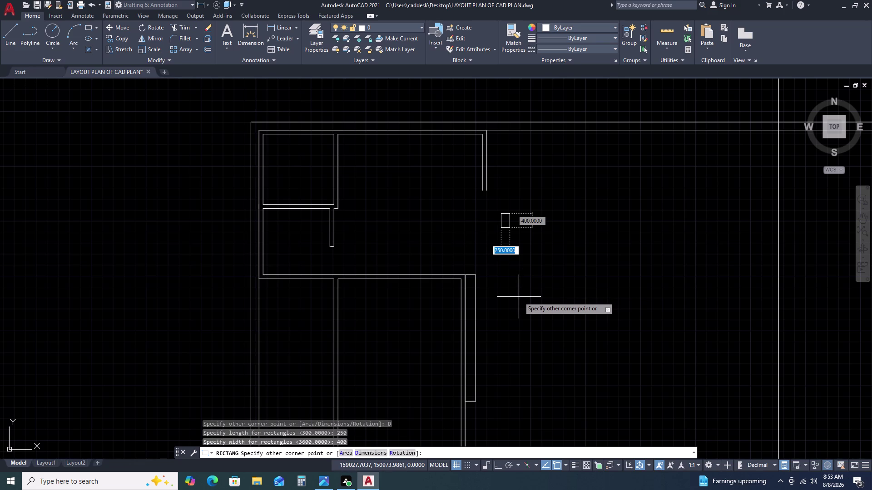
double_click(516, 276)
Select the small rectangle, dismissing the polyline editing options that appear.
scroll(up, 3)
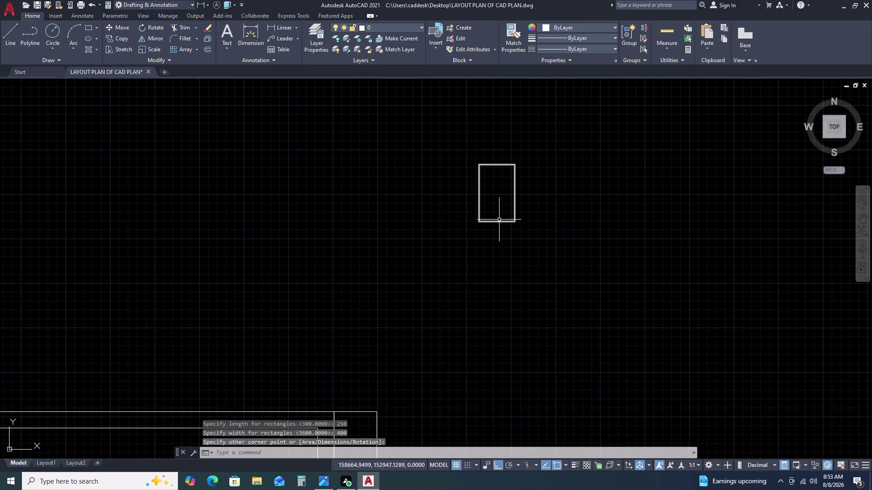
click(499, 220)
click(494, 233)
double_click(498, 223)
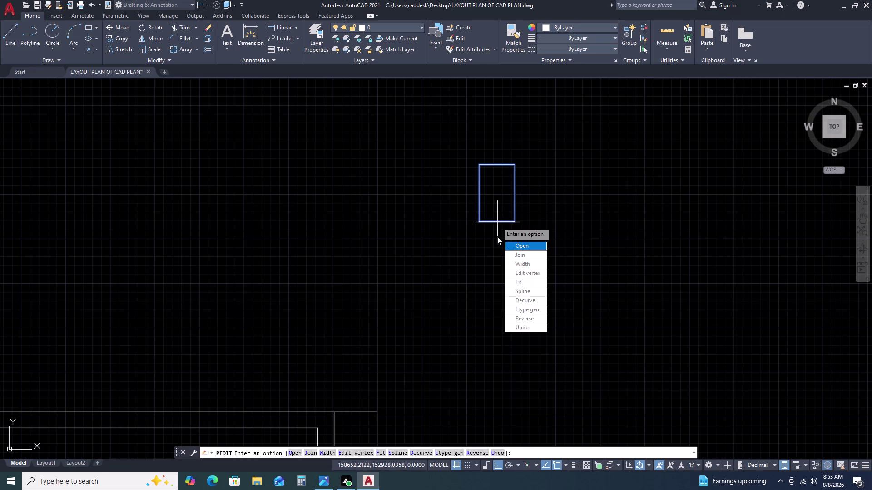
key(Escape)
key(Escape)
click(499, 219)
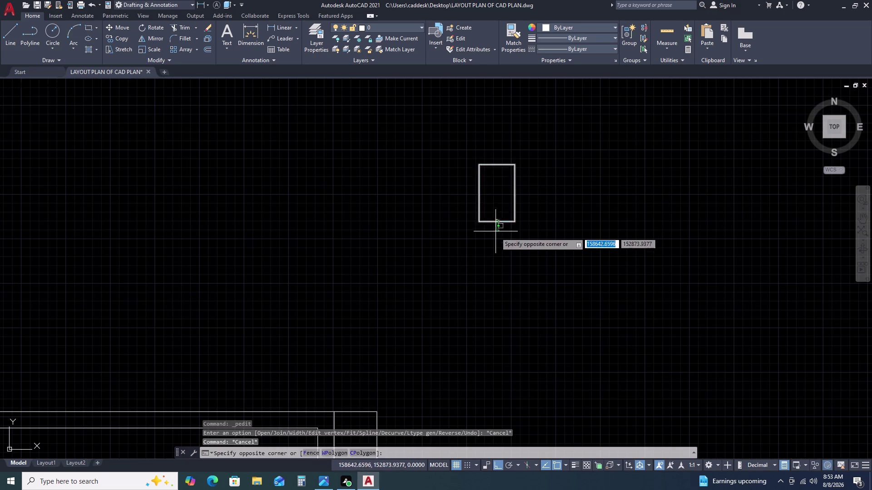
click(496, 233)
Extend the rectangle's bottom and top edges by 50 each, then deselect it.
click(497, 220)
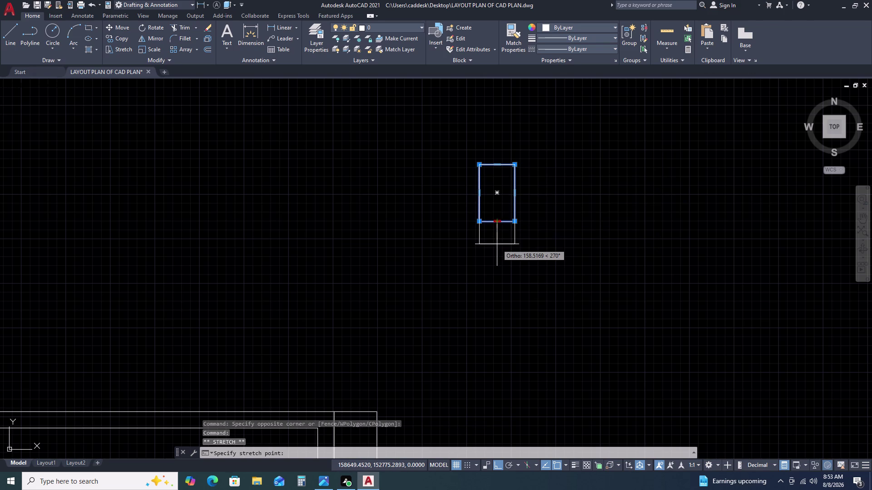
text(50)
key(space)
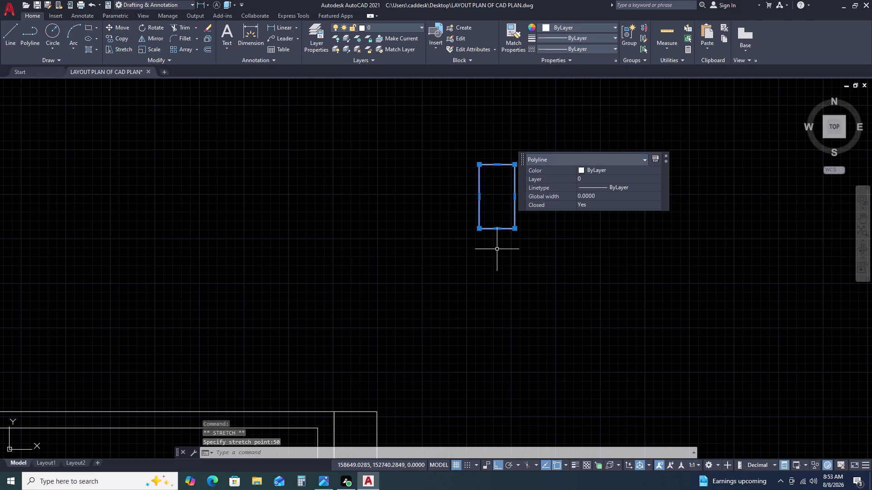
double_click(498, 166)
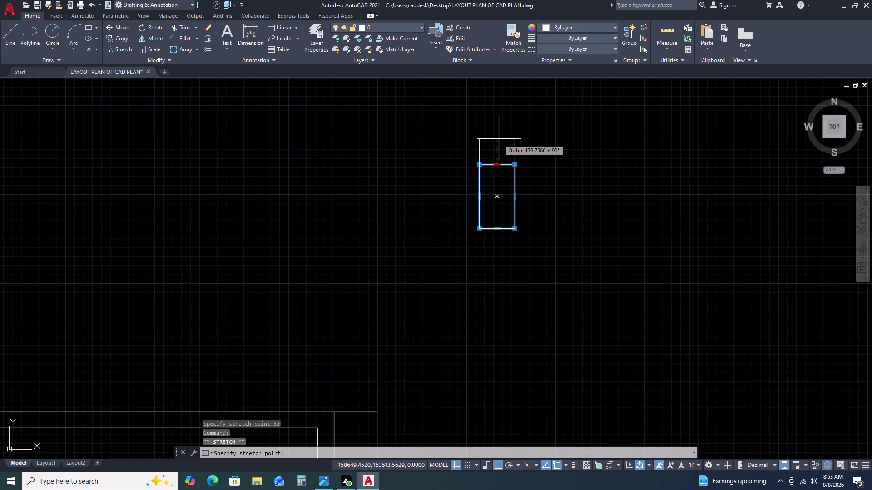
text(50)
key(space)
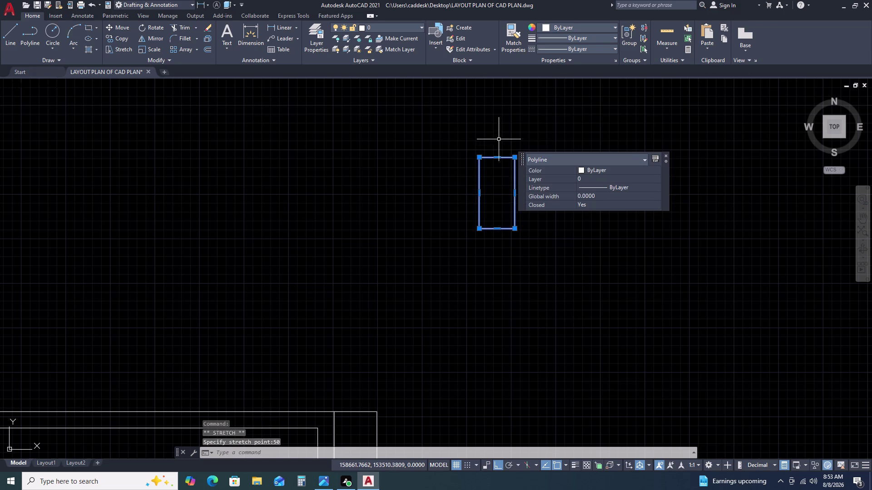
scroll(down, 3)
key(Escape)
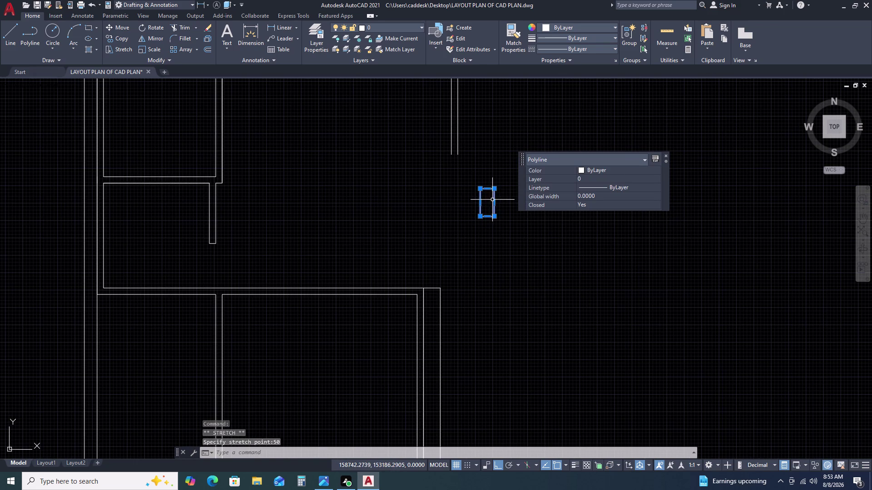
key(Escape)
key(Escape)
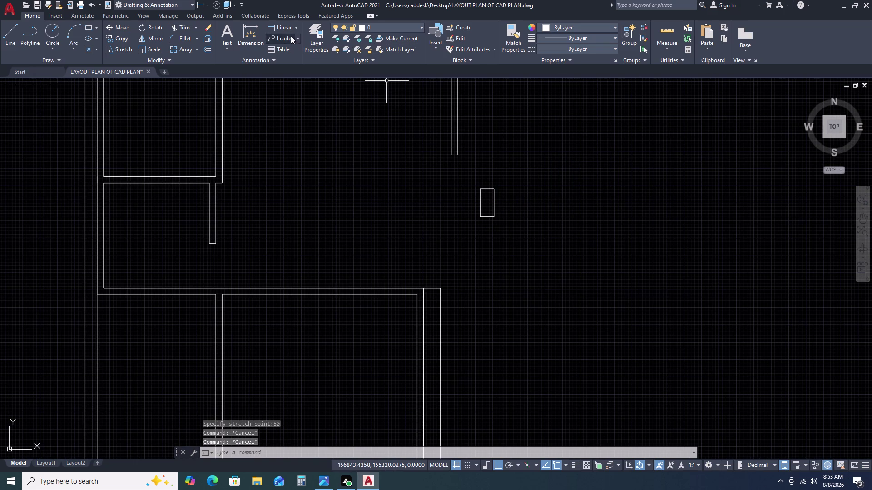
Measure the small pillar's width across its top edge with DIMLINEAR, then cancel.
click(286, 26)
scroll(up, 3)
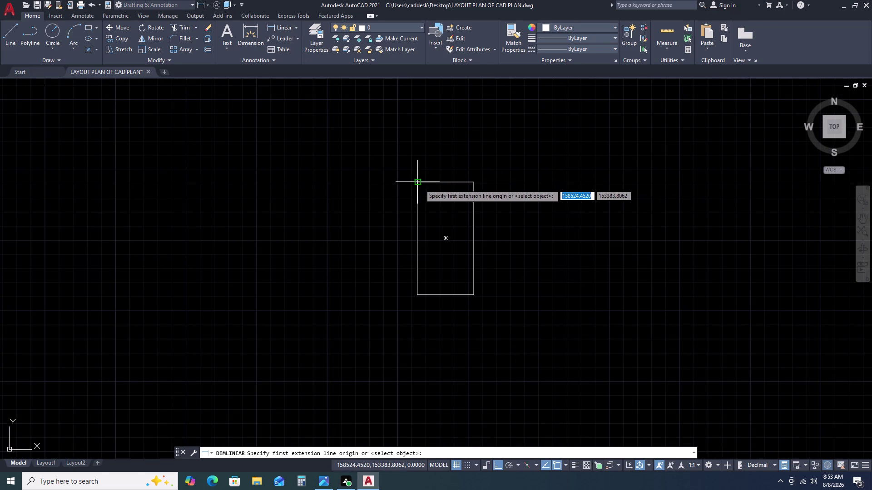
click(418, 184)
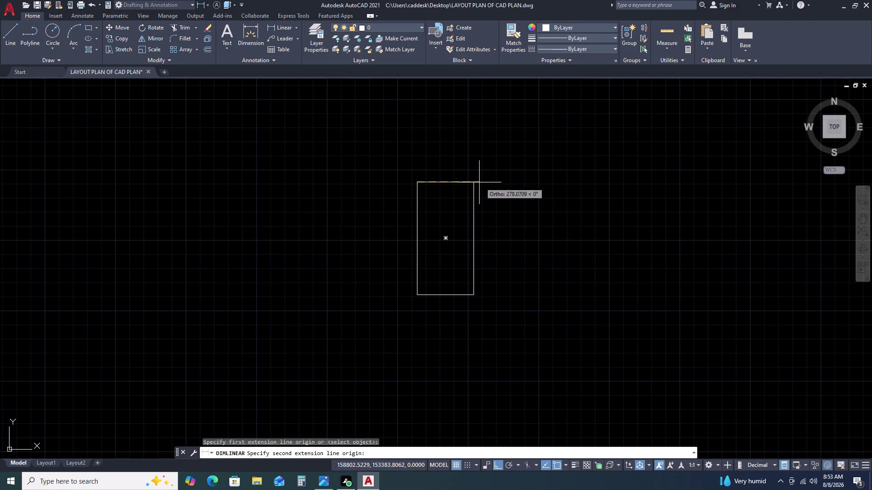
click(476, 182)
scroll(down, 3)
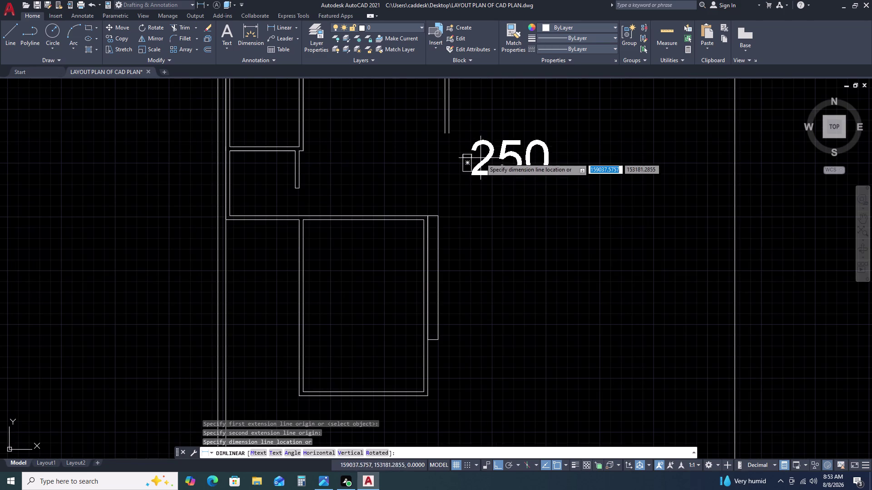
key(Escape)
Select the small pillar rectangle, then start and abandon a short line.
click(485, 139)
double_click(460, 189)
key(m)
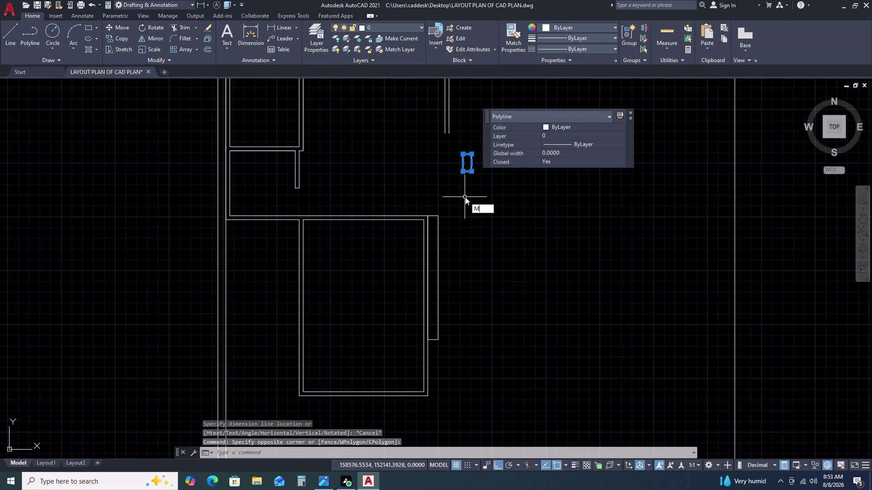
key(space)
key(Escape)
text(L)
key(space)
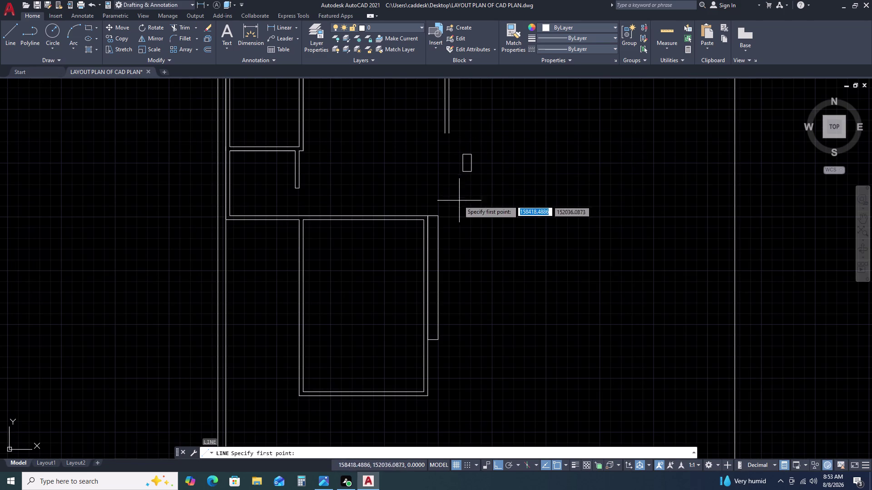
click(443, 133)
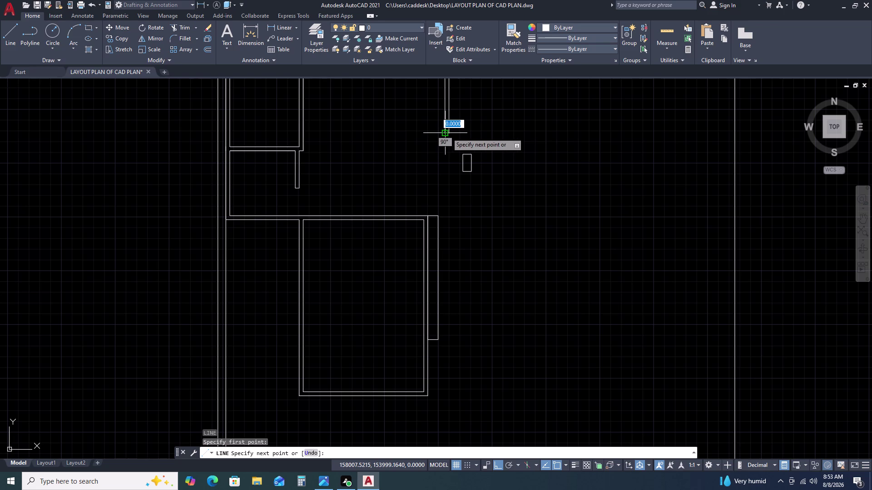
click(450, 131)
key(Escape)
Move the small pillar by its top edge to the upper-right wall's lower end.
click(470, 153)
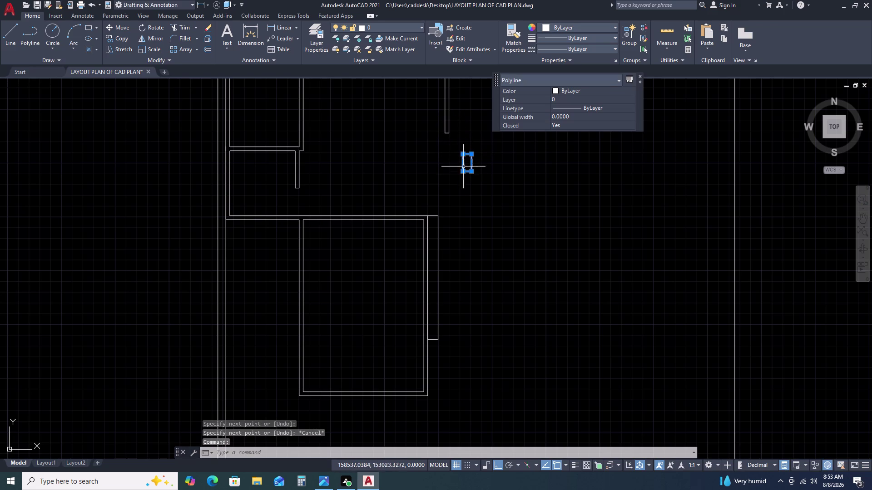
key(m)
key(space)
scroll(up, 3)
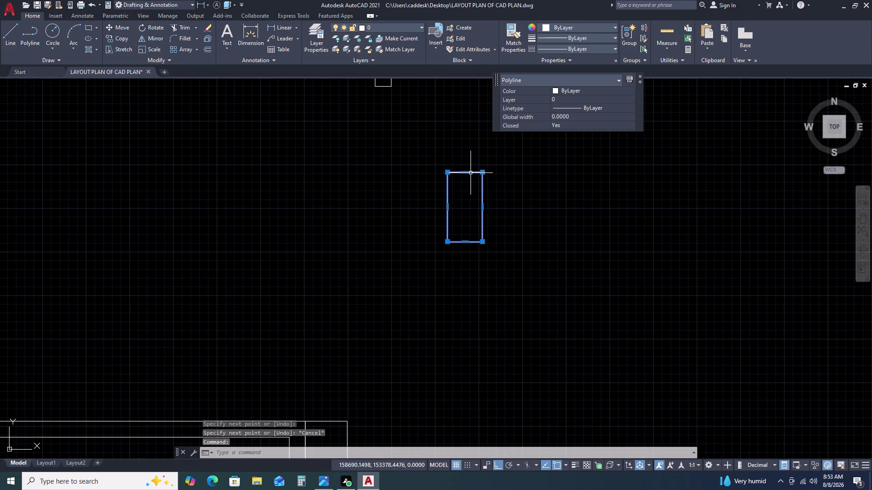
text(M)
key(space)
double_click(465, 174)
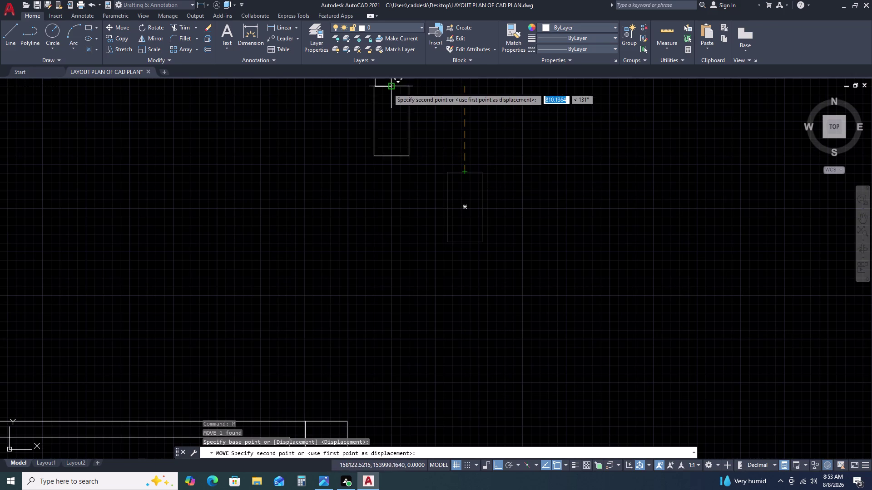
click(384, 90)
scroll(down, 3)
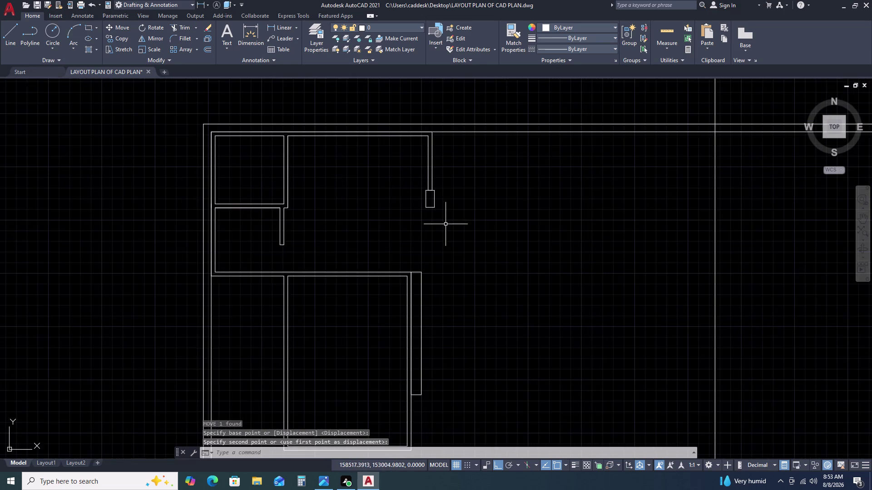
scroll(down, 3)
scroll(up, 3)
click(417, 195)
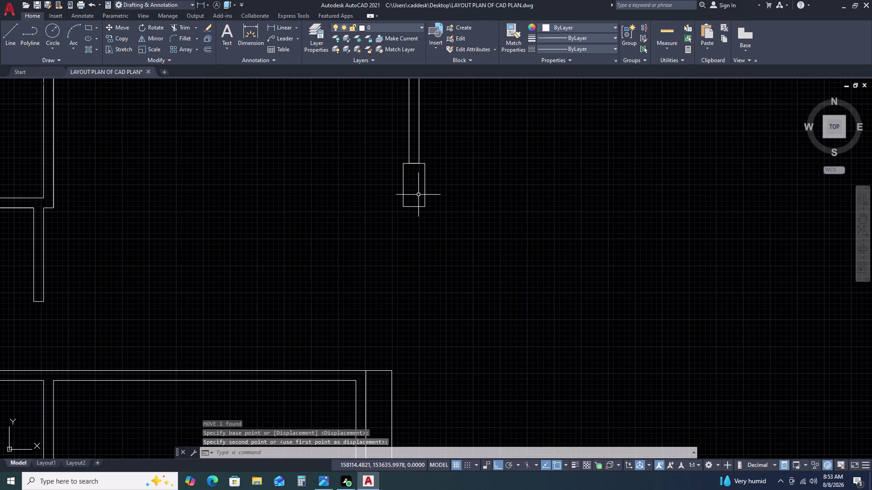
Grip-stretch the pillar's bottom edge downward by 200.
click(412, 217)
click(411, 223)
key(Escape)
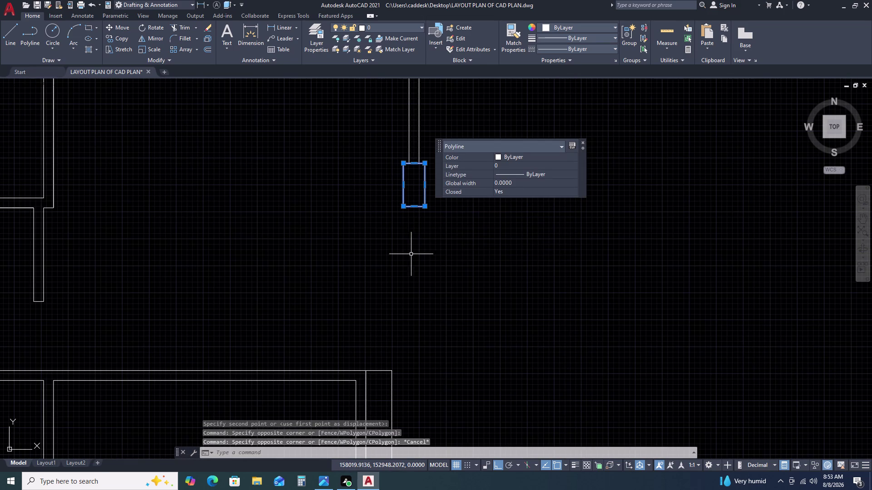
click(416, 206)
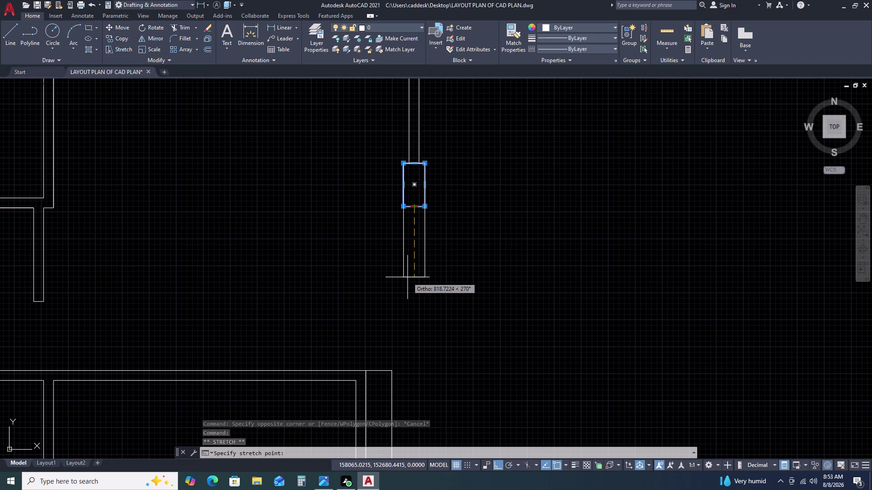
key(3)
key(BackSpace)
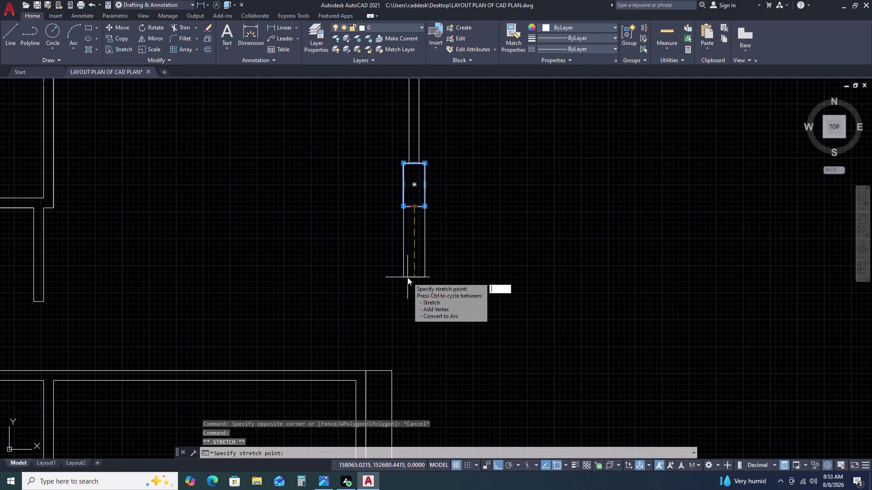
text(200)
key(space)
Clear the selection and pan the view back over the rooms.
scroll(down, 3)
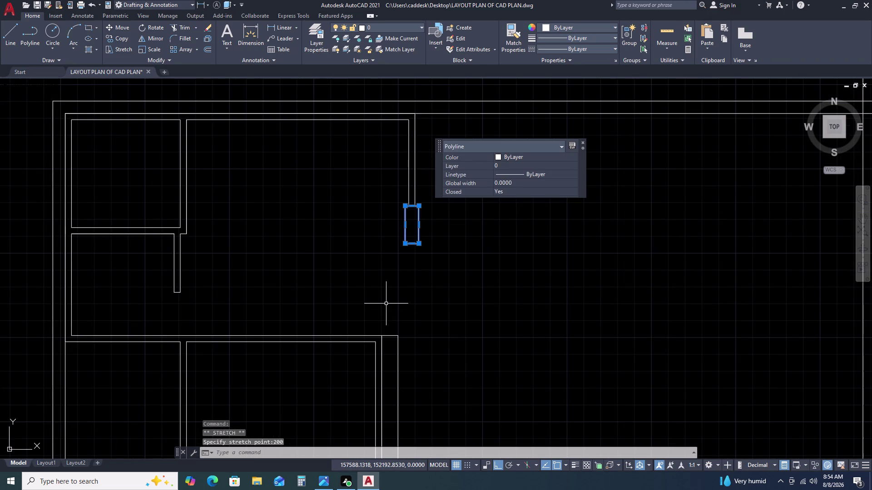
key(Escape)
scroll(up, 3)
click(399, 247)
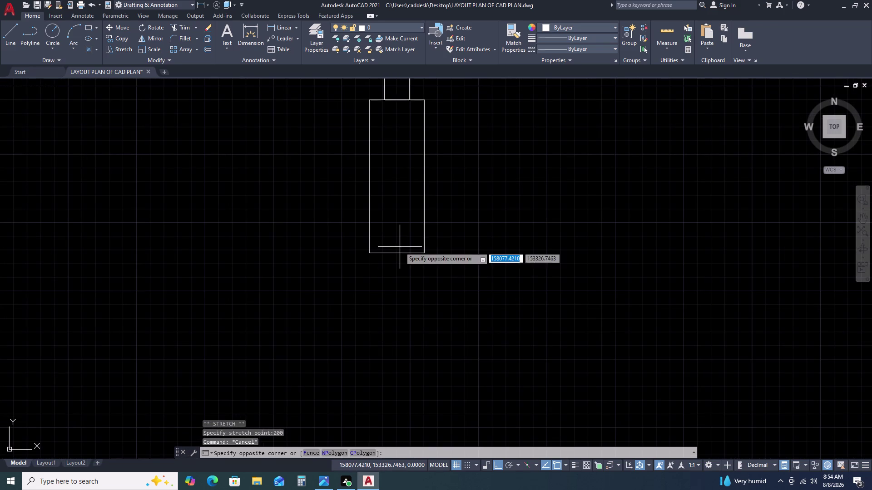
click(390, 267)
key(Escape)
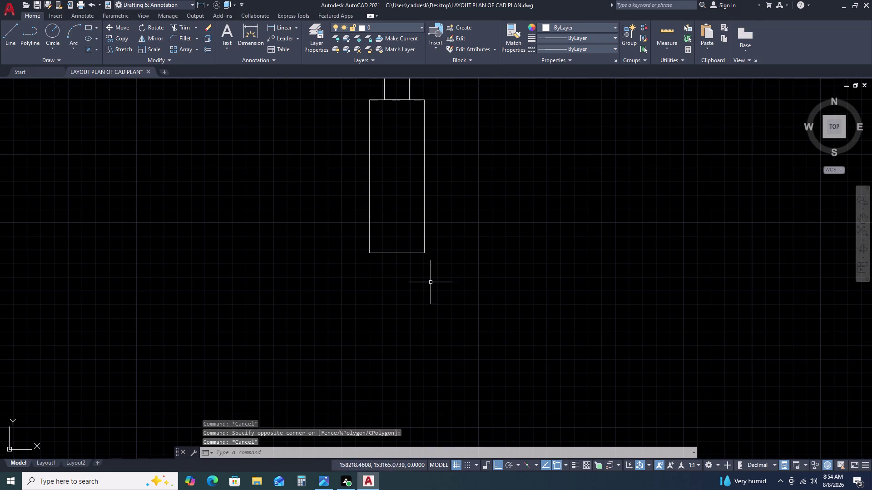
scroll(down, 3)
middle_drag(451, 301, 455, 284)
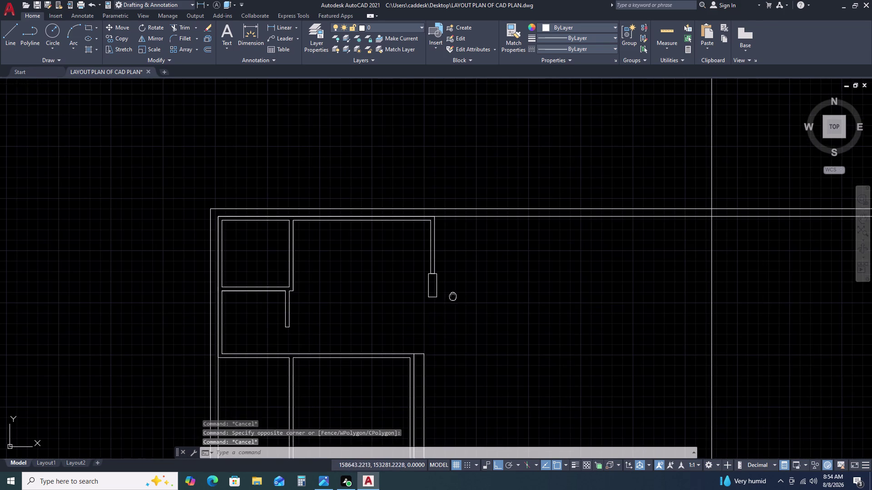
middle_drag(455, 284, 456, 279)
middle_drag(457, 275, 460, 260)
middle_drag(413, 323, 449, 266)
middle_click(450, 261)
middle_click(451, 259)
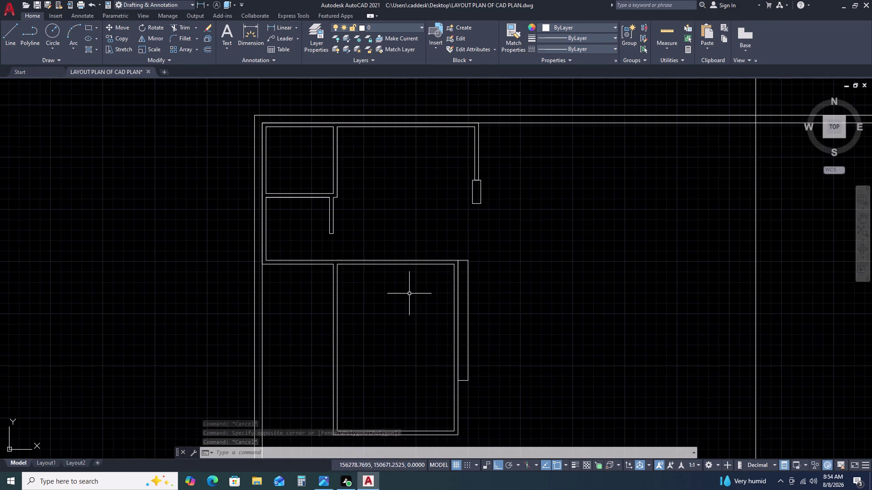
scroll(up, 3)
scroll(down, 3)
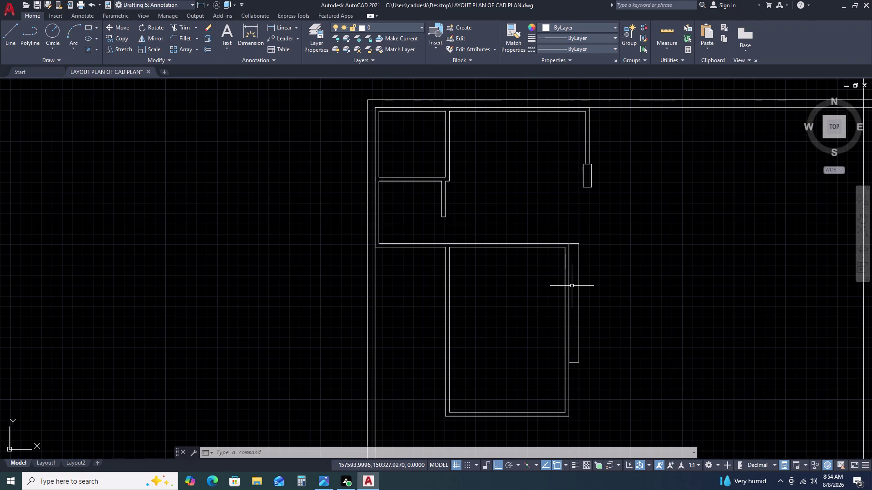
scroll(down, 3)
scroll(up, 3)
scroll(down, 3)
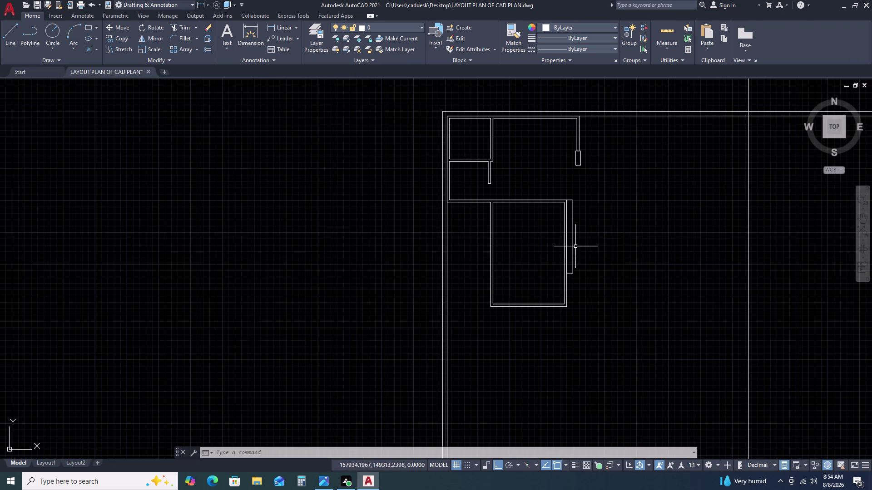
scroll(up, 3)
click(583, 191)
click(554, 221)
Select the wall strip beside the lower room and abandon moving it.
drag(553, 226, 554, 232)
key(m)
key(space)
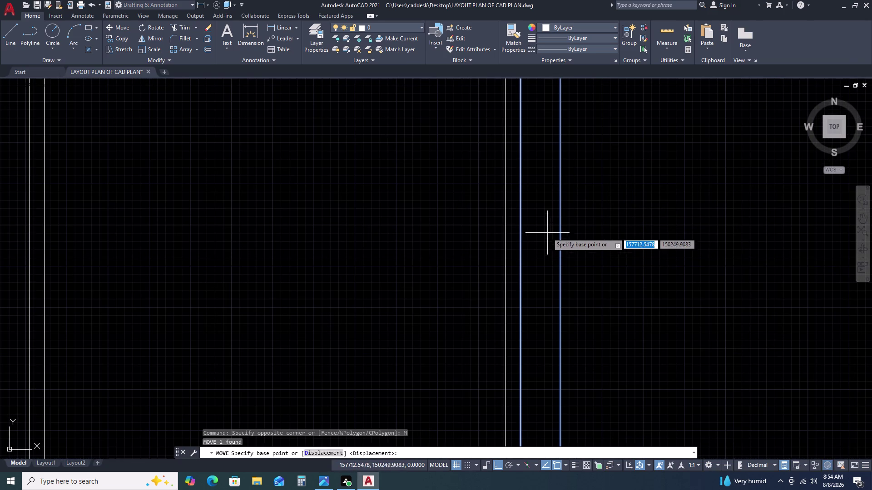
scroll(down, 3)
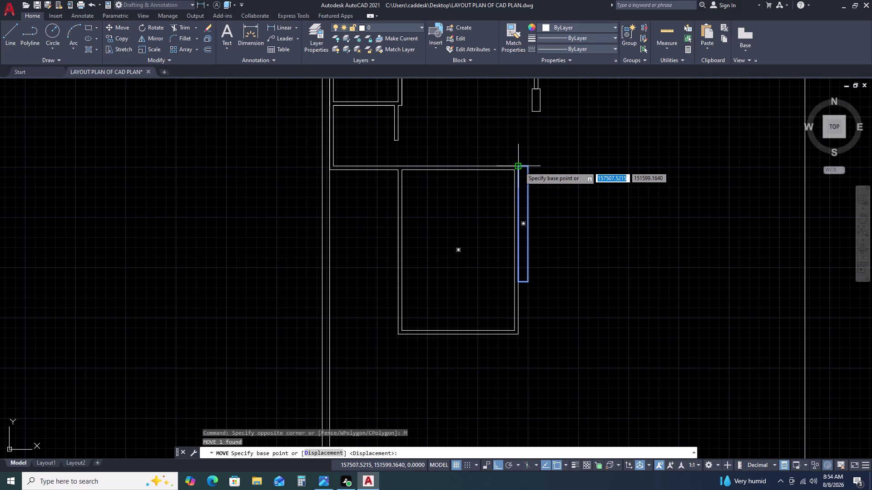
click(519, 166)
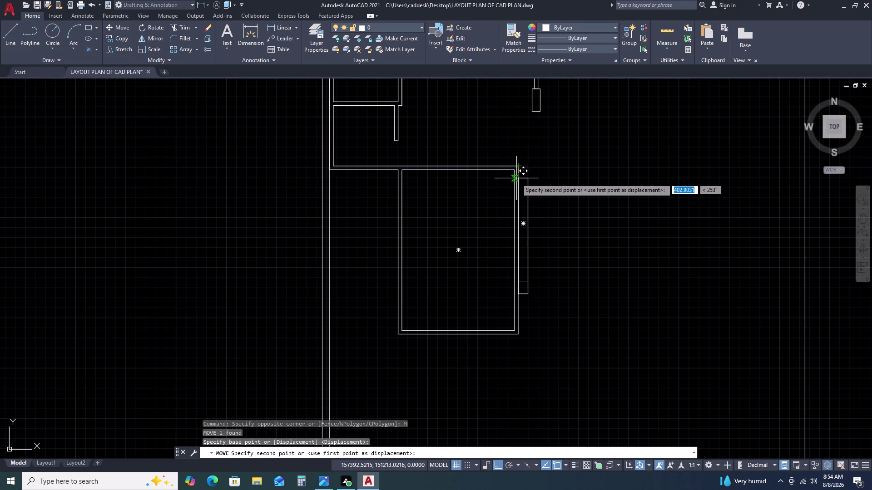
key(Escape)
key(Escape)
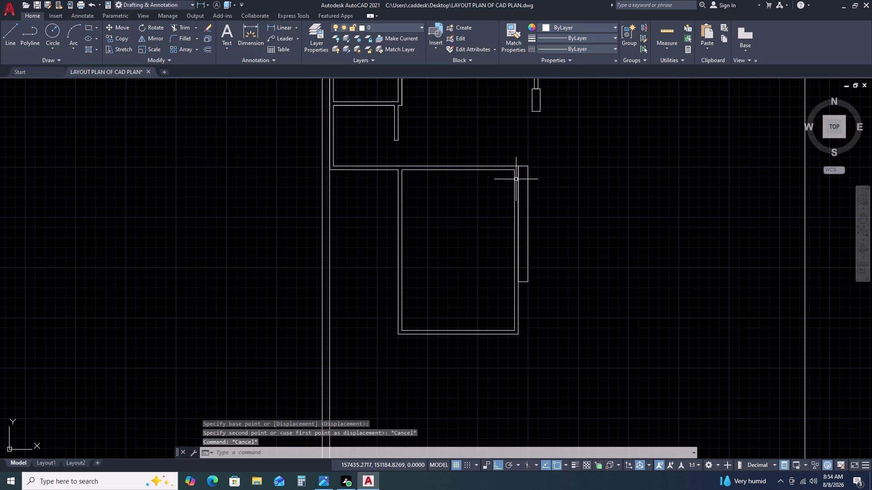
Measure the lower room's top edge and its right wall length.
click(284, 28)
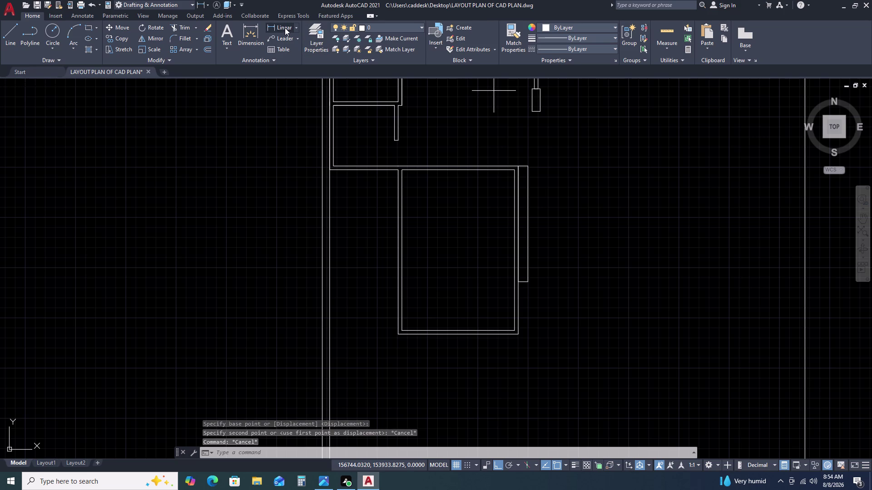
click(401, 172)
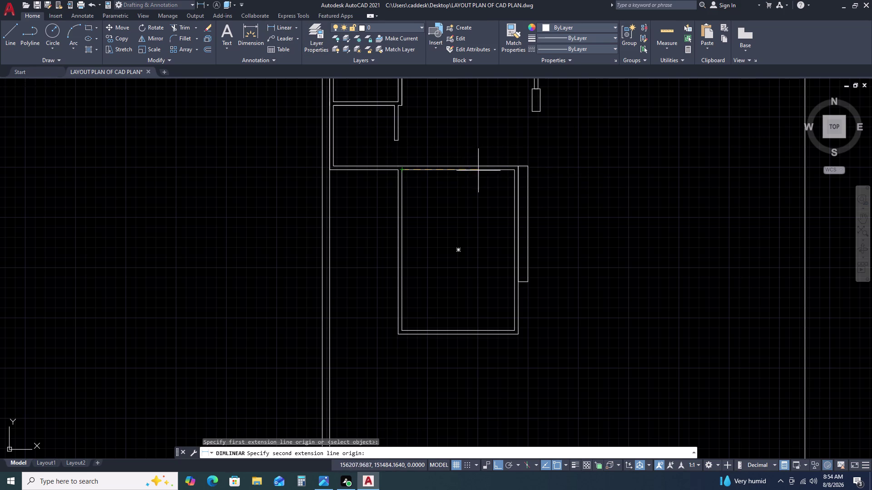
double_click(515, 171)
key(Escape)
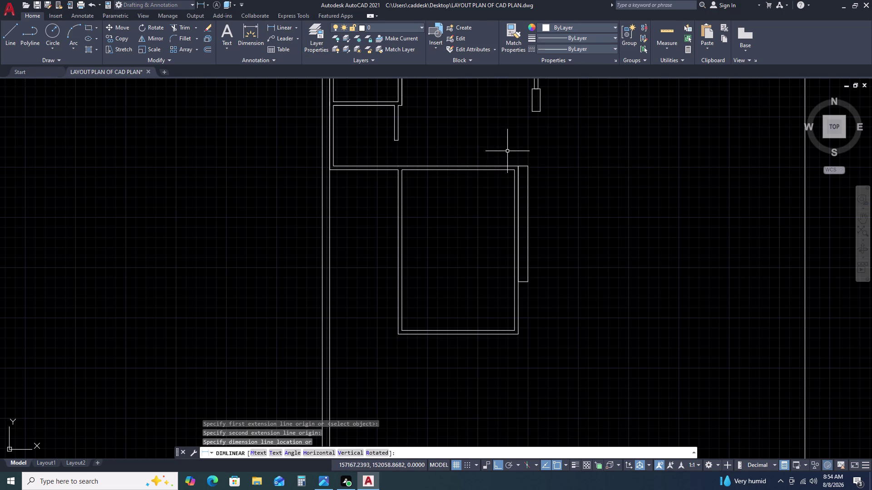
key(space)
double_click(515, 171)
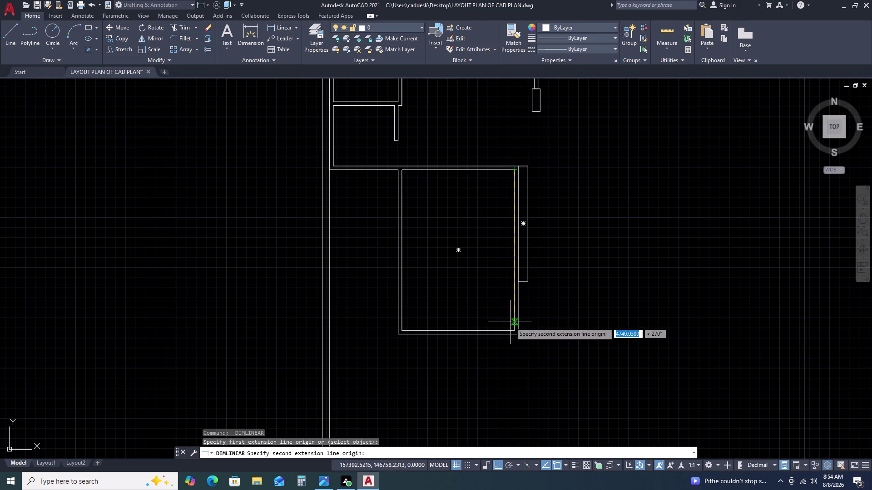
click(516, 330)
key(Escape)
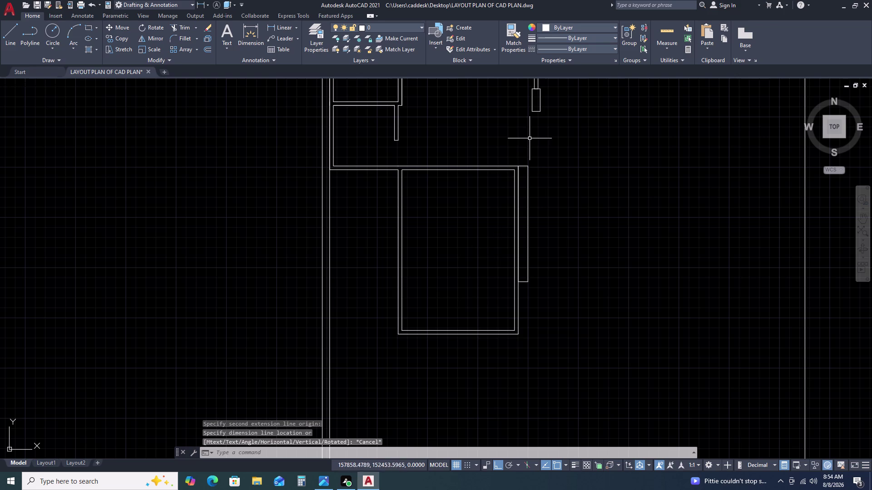
Reselect the wall strip, then window-select both outlines of the tall room.
click(527, 177)
text(M)
key(space)
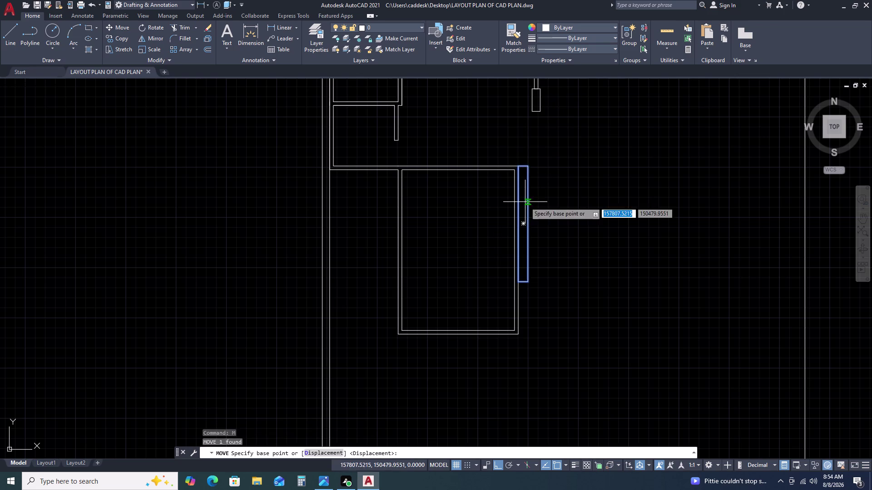
click(525, 202)
click(715, 201)
key(Escape)
drag(528, 146, 526, 153)
drag(499, 207, 495, 213)
click(494, 213)
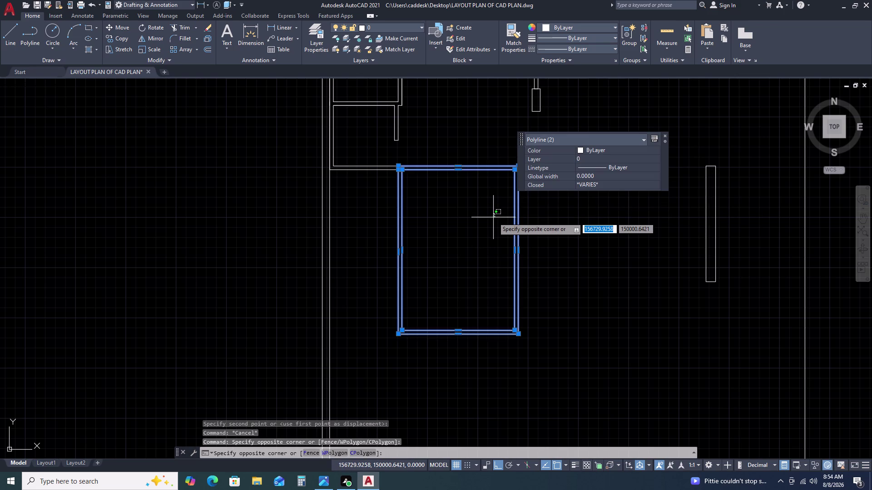
Rotate the tall room 90° about its top-left corner.
text(RO)
key(space)
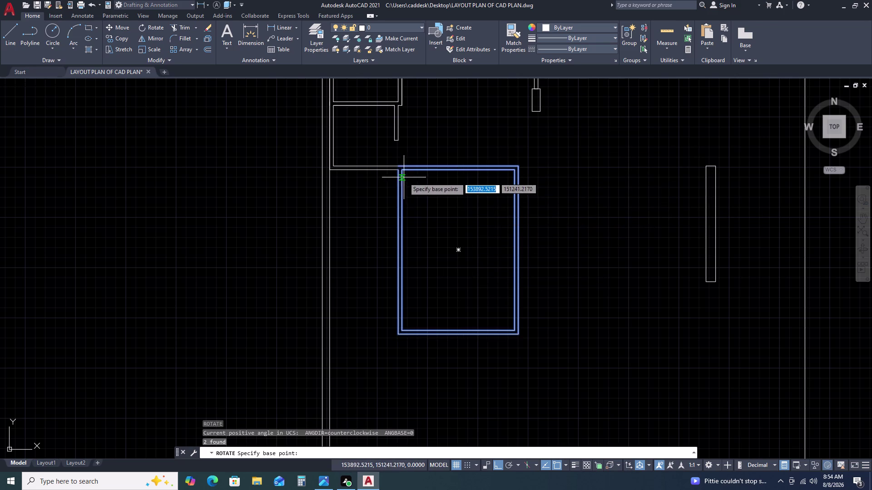
click(397, 172)
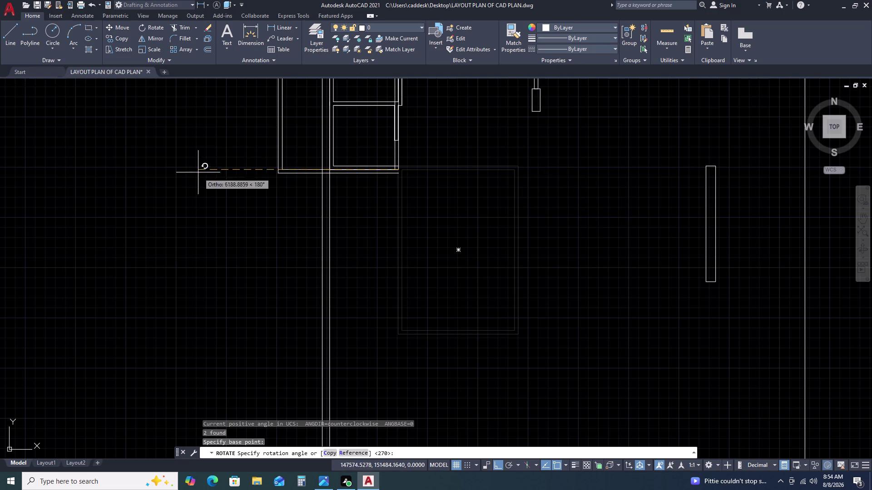
middle_drag(546, 169, 543, 170)
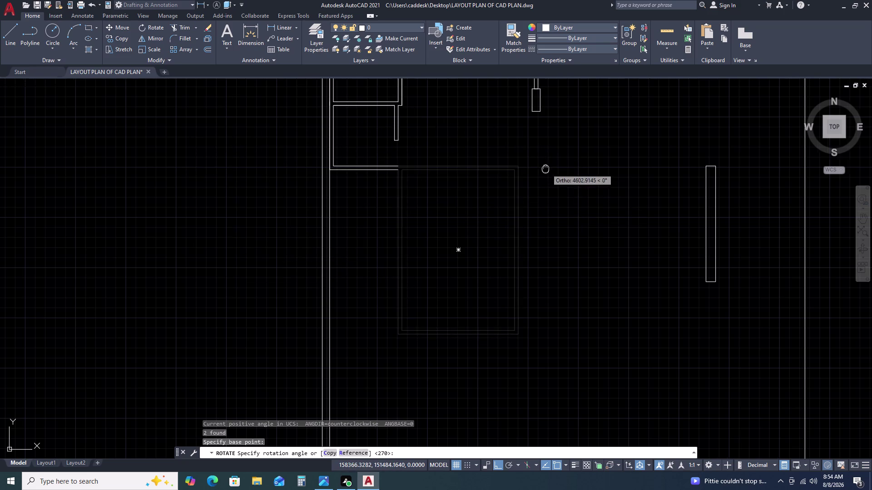
middle_drag(543, 170, 448, 212)
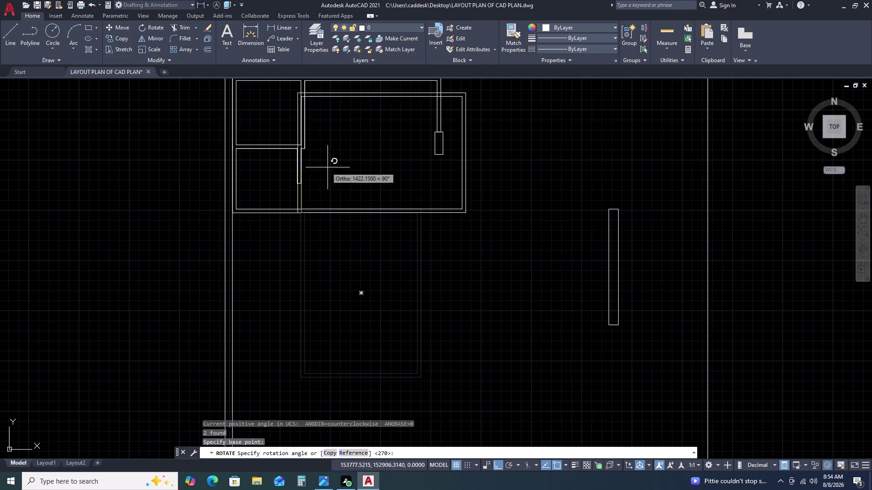
click(262, 159)
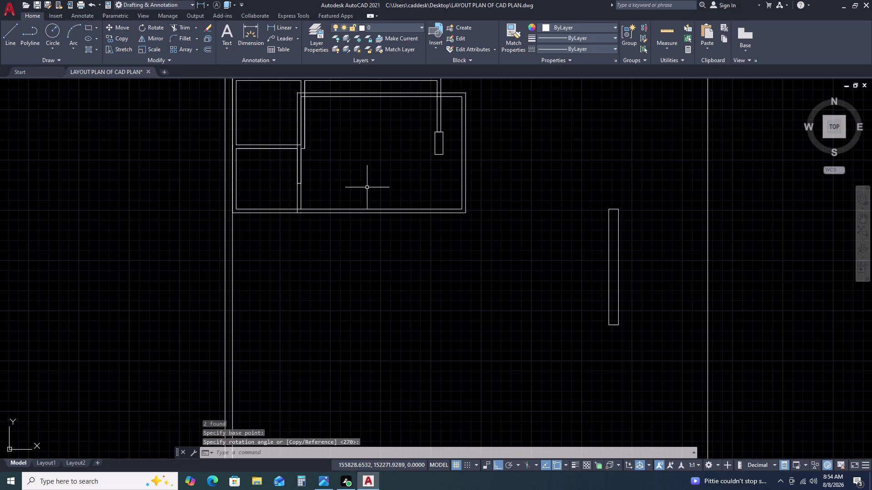
Move the rotated room by its top-left corner to sit below the upper rooms.
click(399, 186)
click(374, 233)
text(M)
key(space)
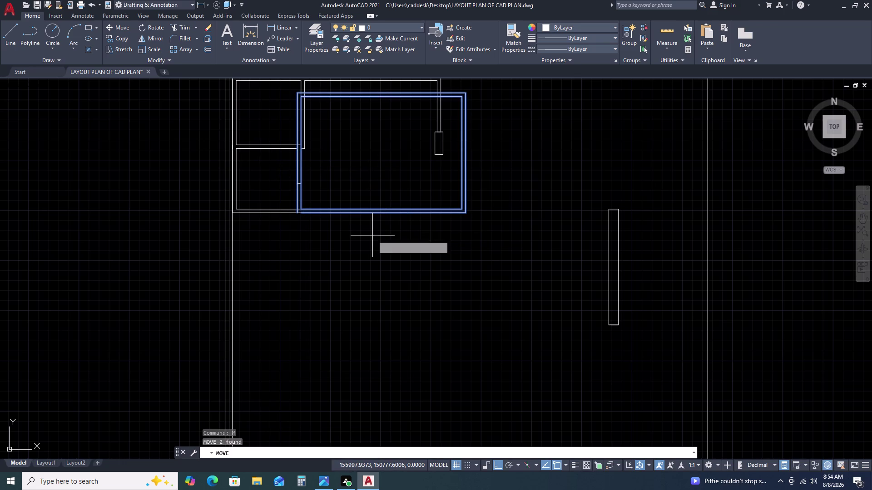
scroll(up, 3)
click(322, 109)
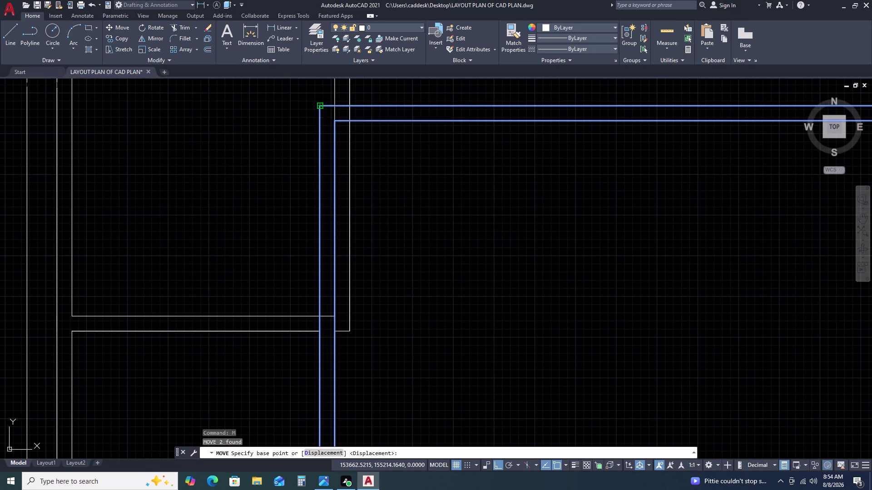
scroll(down, 3)
scroll(up, 3)
scroll(up, 3)
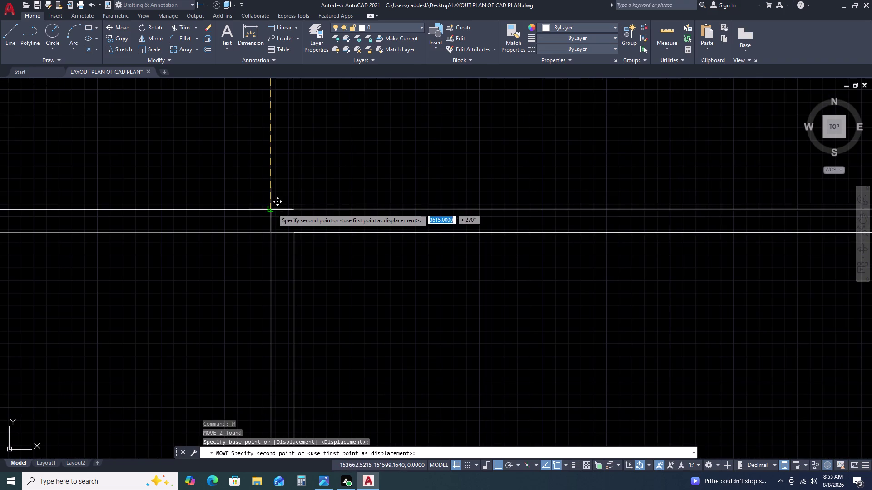
click(294, 208)
Pan to the moved room and select the standalone pillar.
scroll(down, 3)
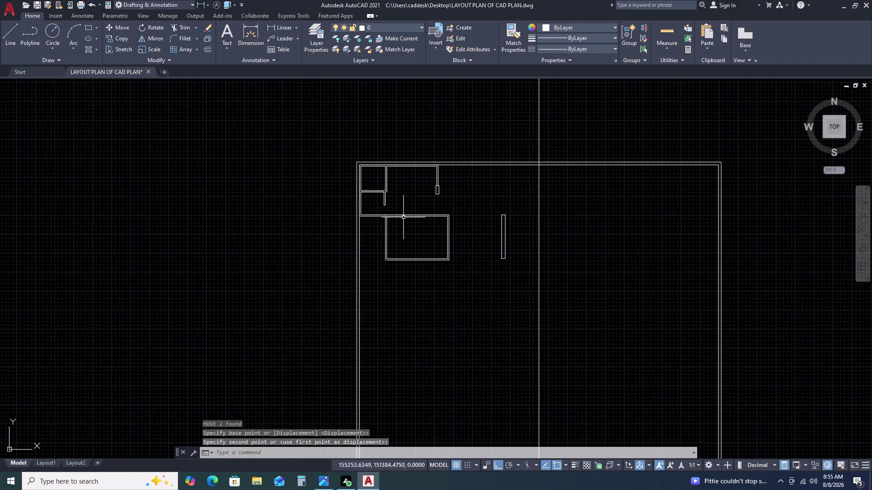
scroll(up, 3)
middle_drag(569, 196, 450, 201)
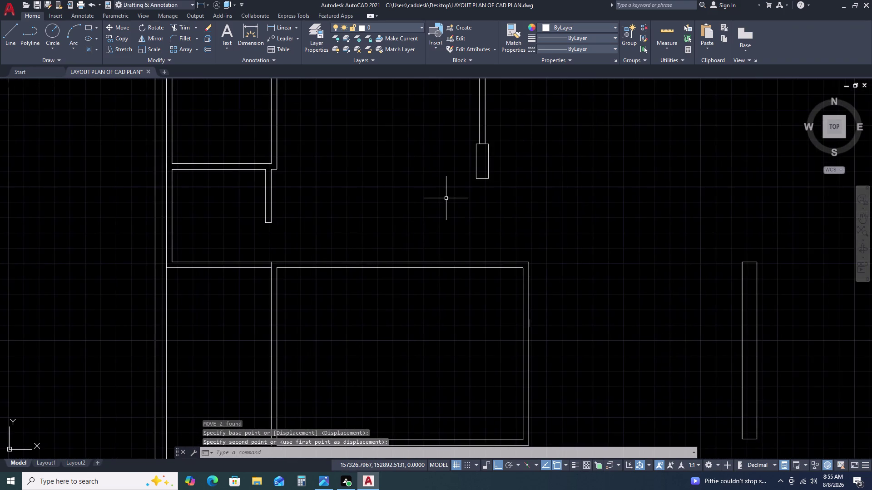
scroll(down, 3)
click(578, 238)
Move the pillar by its top corner to the lower room's top-right corner.
click(535, 226)
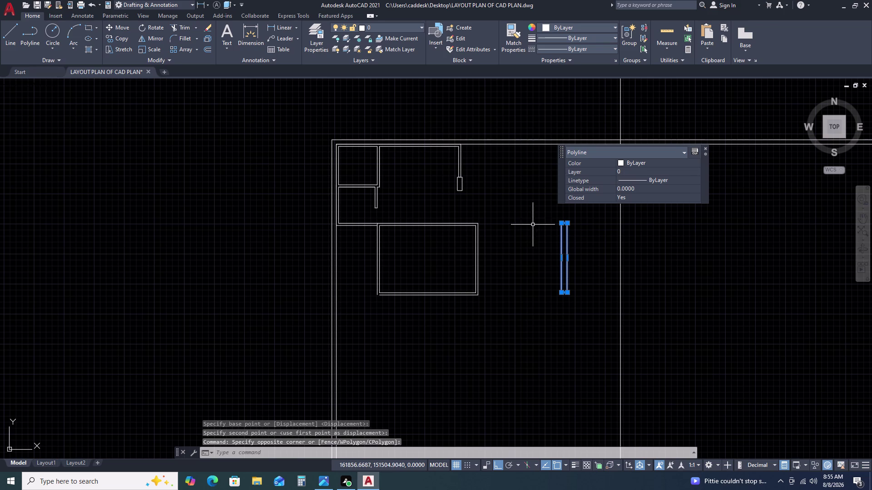
text(M)
key(space)
click(561, 225)
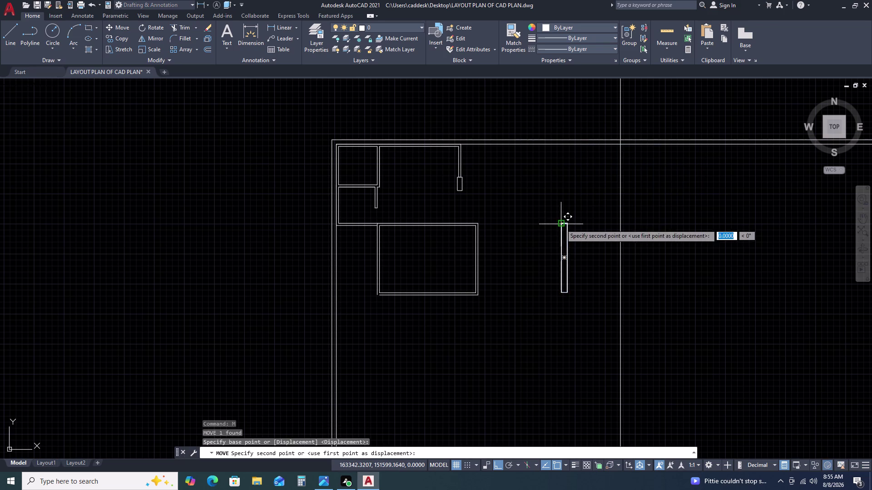
scroll(up, 3)
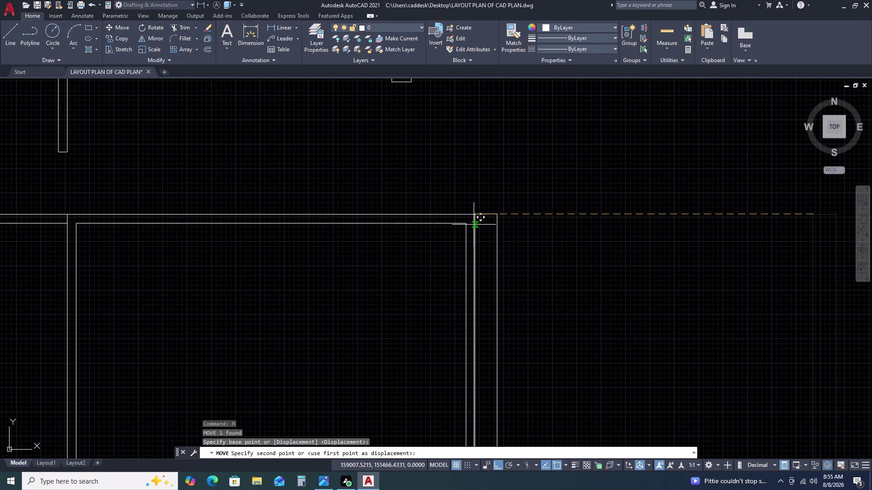
scroll(up, 3)
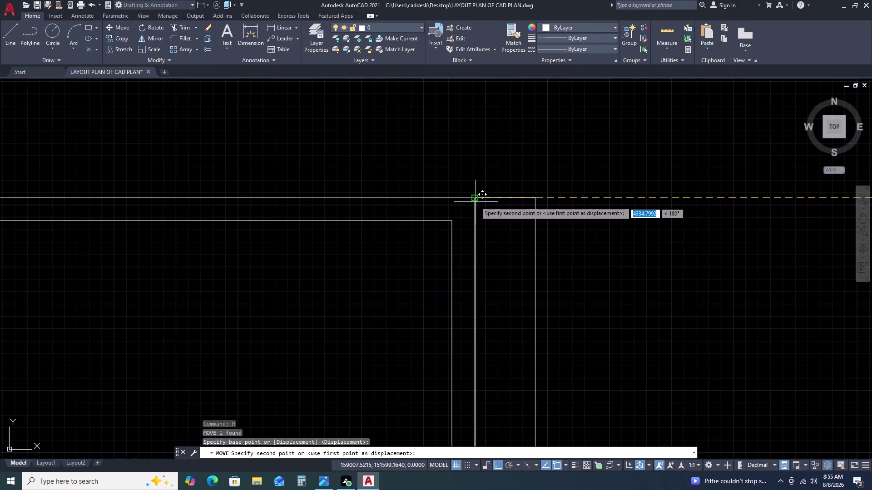
double_click(475, 199)
right_click(475, 198)
key(Escape)
scroll(down, 3)
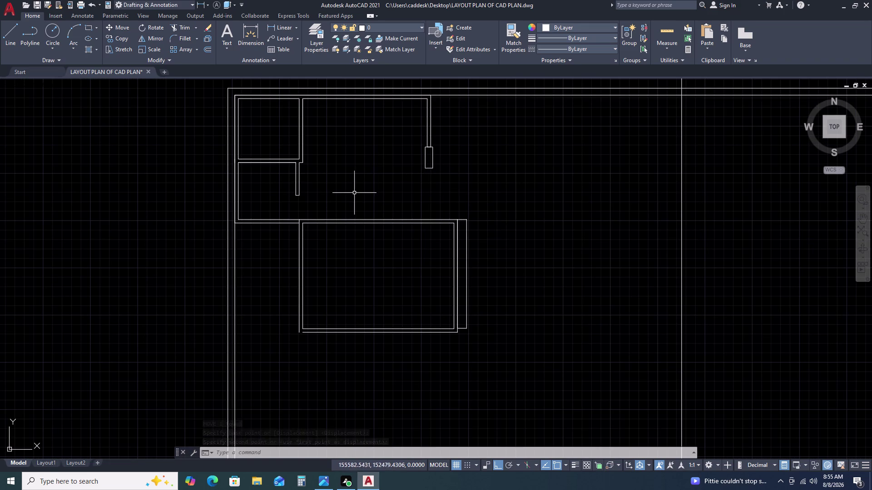
Try dimensioning the 4115 inner span of the upper room, cancelling each attempt.
key(d)
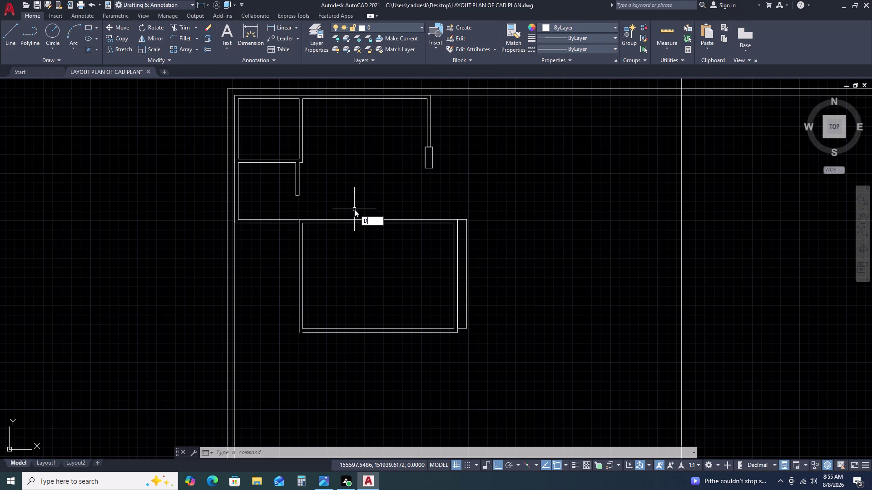
text(LI)
key(space)
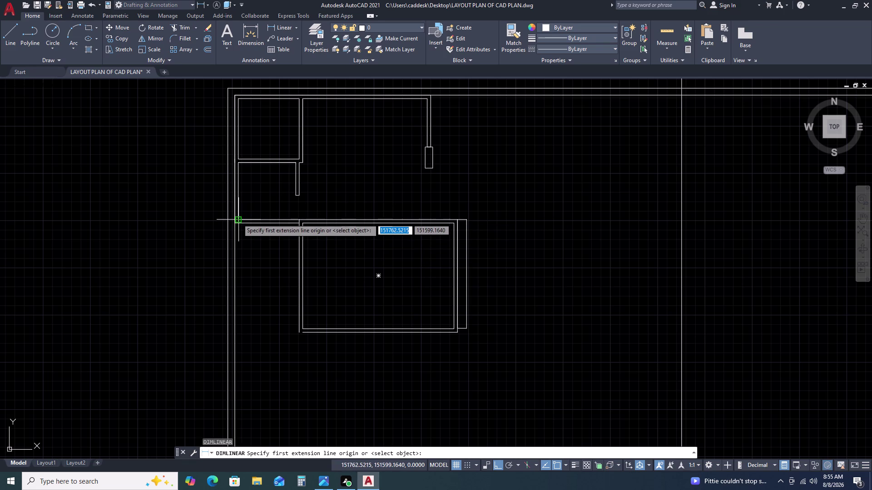
click(239, 220)
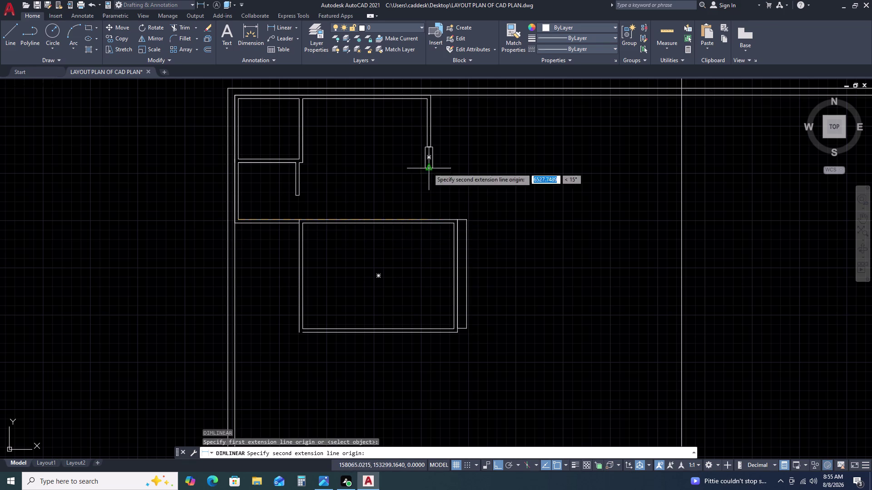
key(Escape)
key(space)
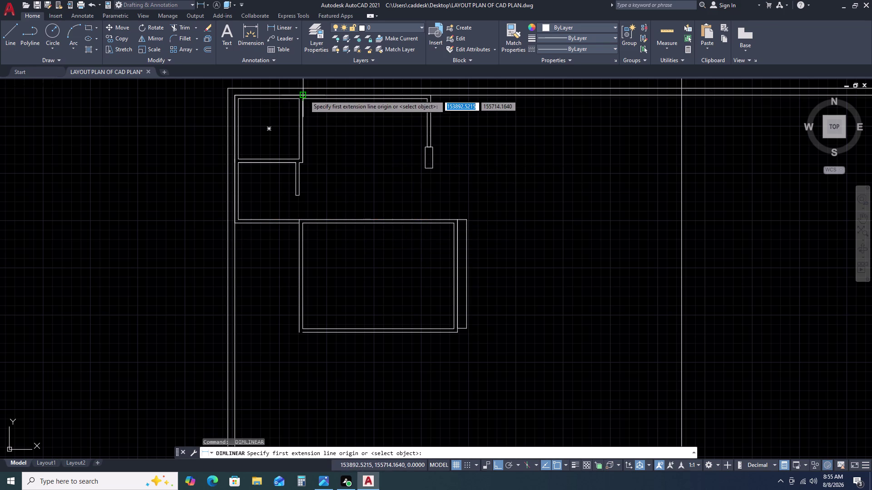
click(303, 101)
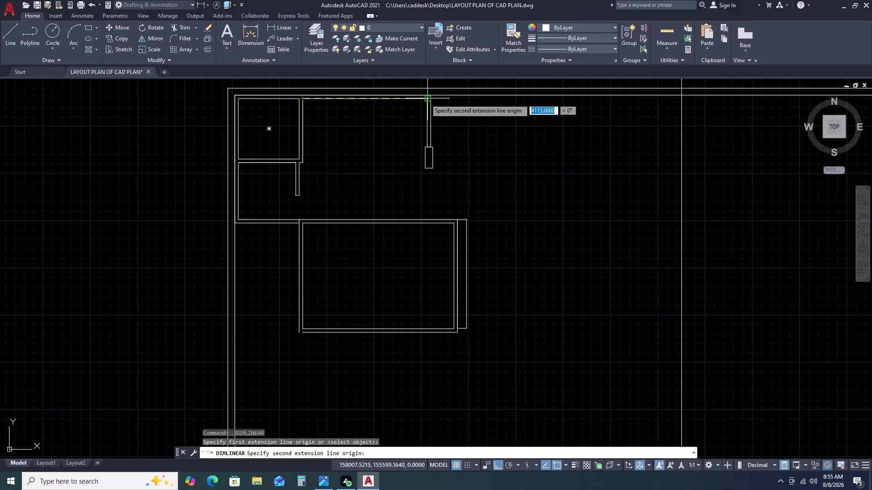
click(426, 99)
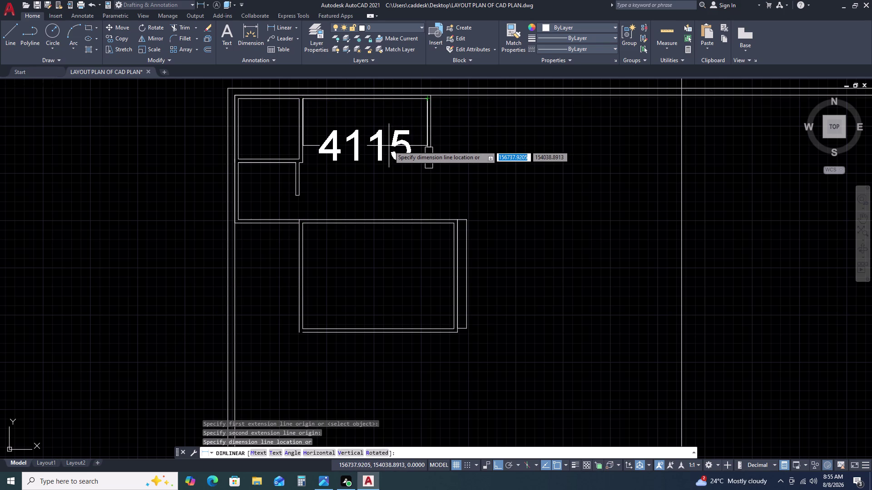
key(space)
key(space)
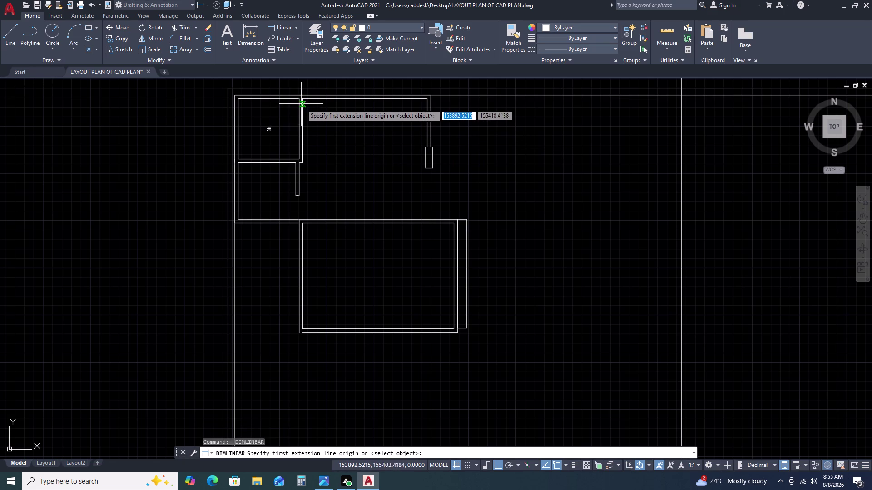
double_click(304, 100)
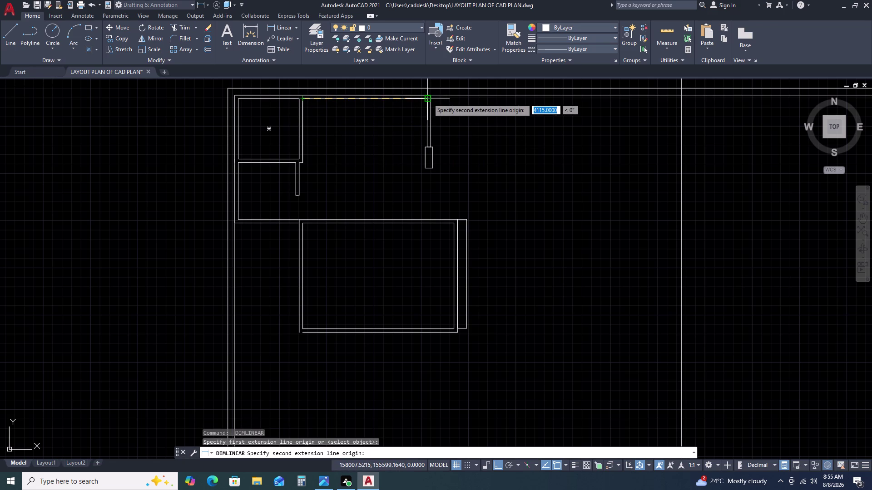
click(428, 99)
key(Escape)
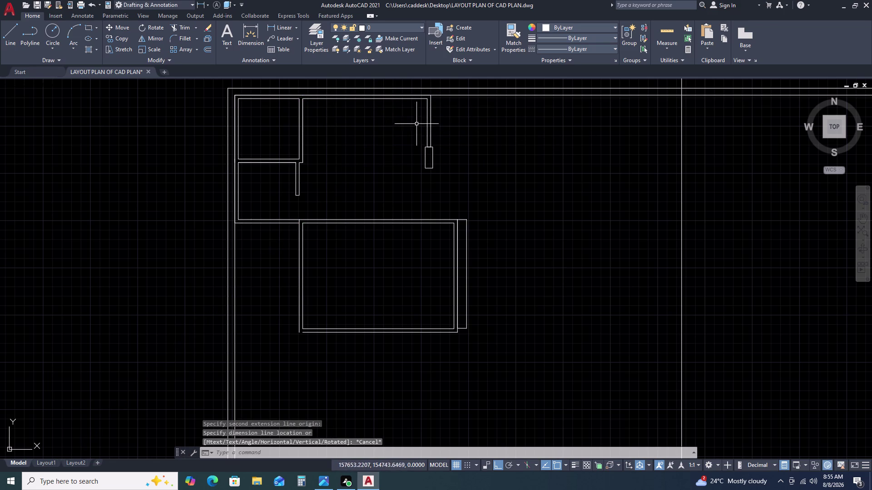
Place a 2015 linear dimension across the top room, then abandon a further dimension.
key(space)
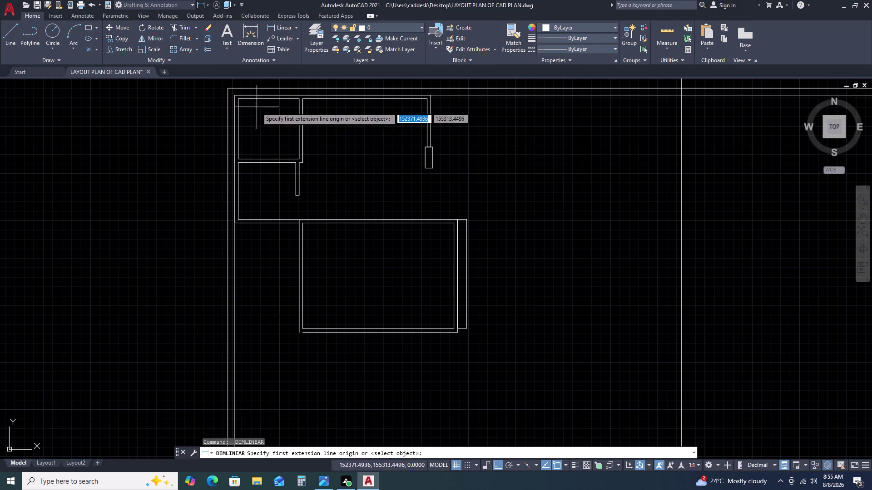
click(239, 101)
click(300, 94)
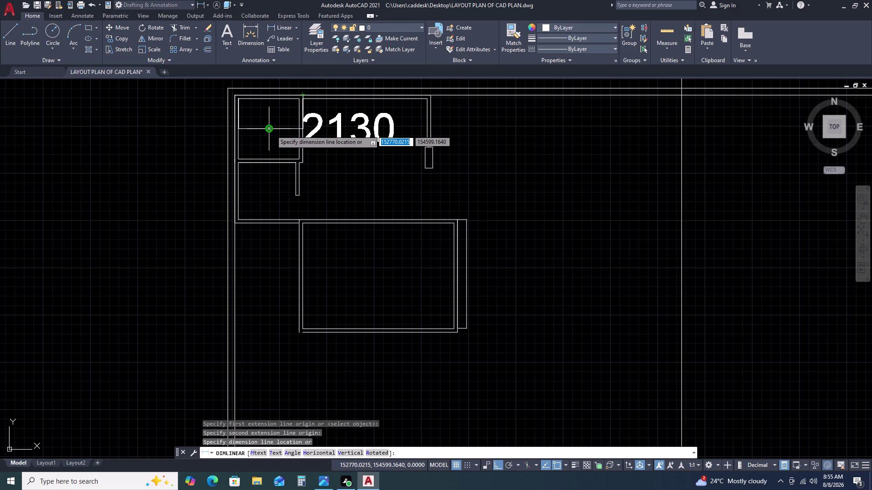
scroll(up, 3)
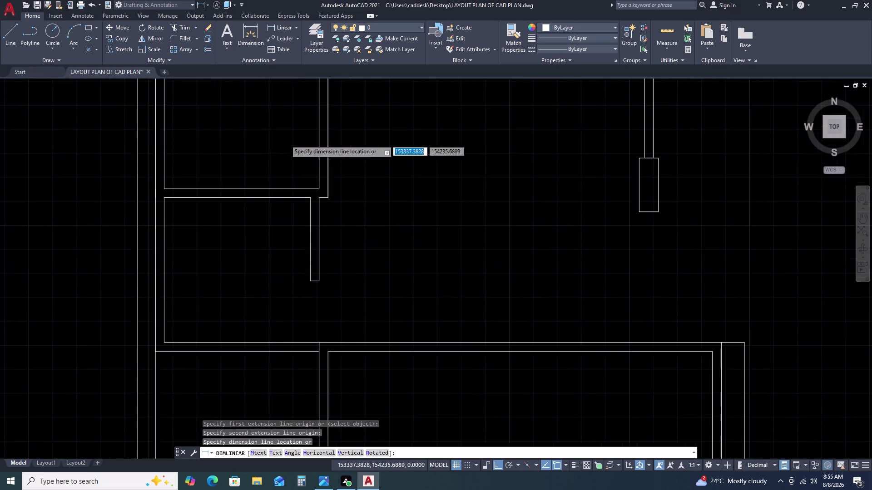
key(space)
scroll(down, 3)
key(space)
scroll(up, 3)
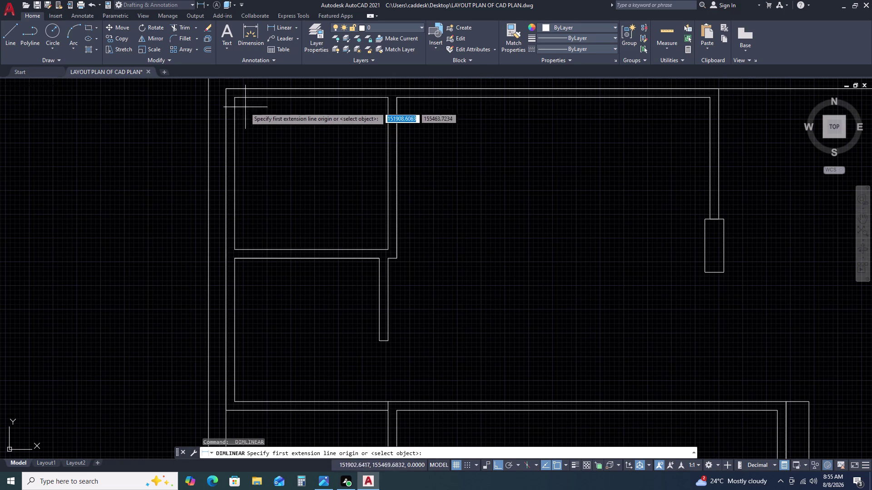
click(232, 99)
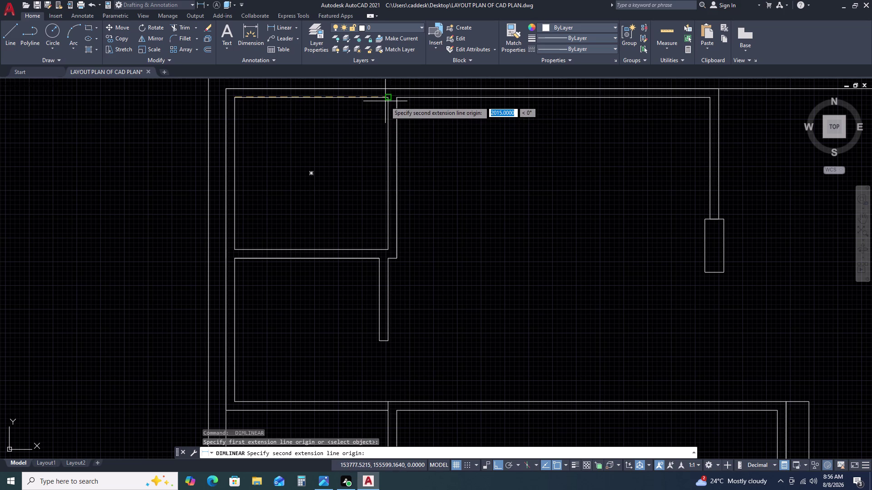
click(389, 97)
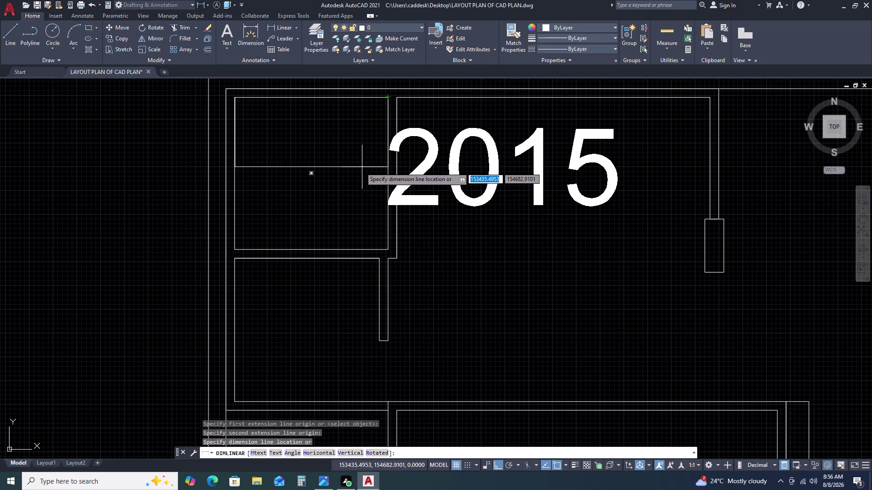
click(356, 176)
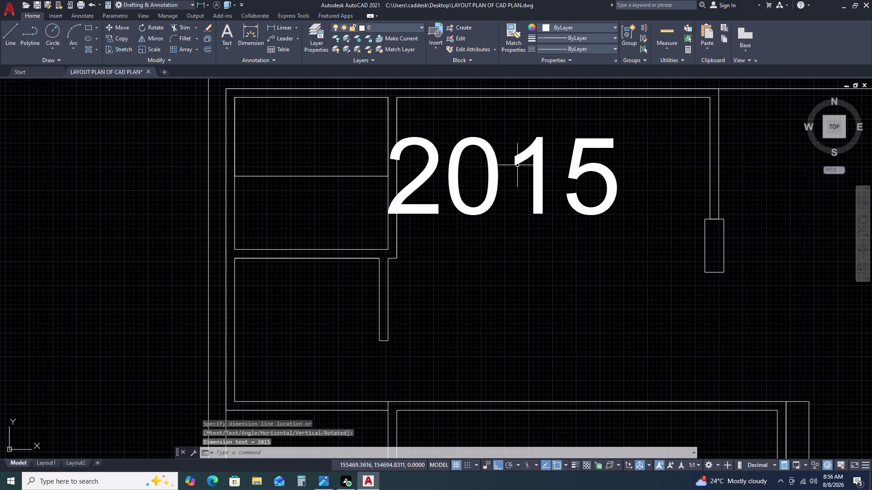
scroll(down, 3)
key(space)
double_click(441, 125)
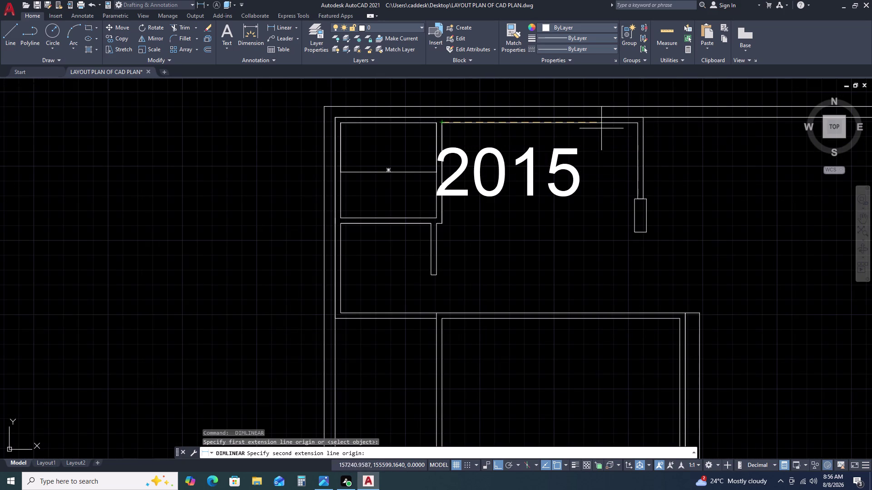
click(641, 124)
key(Escape)
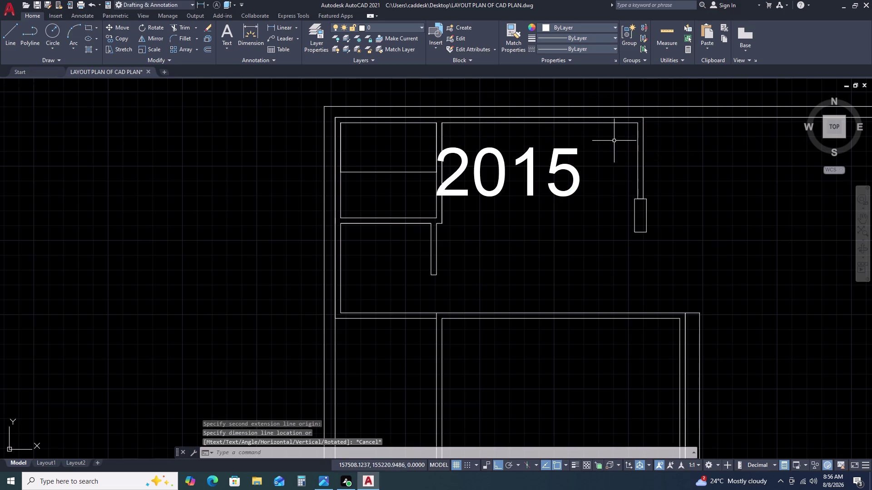
Delete the stray 2015 dimension.
click(571, 144)
double_click(531, 171)
key(Delete)
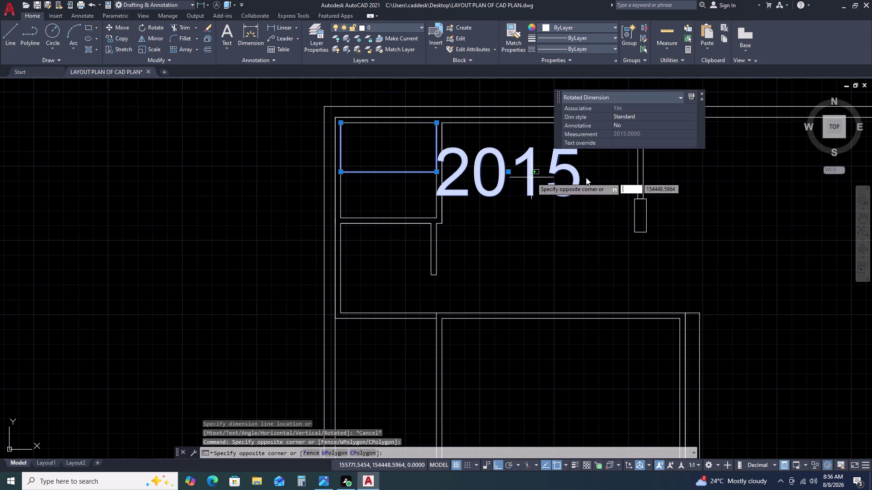
key(Escape)
key(Delete)
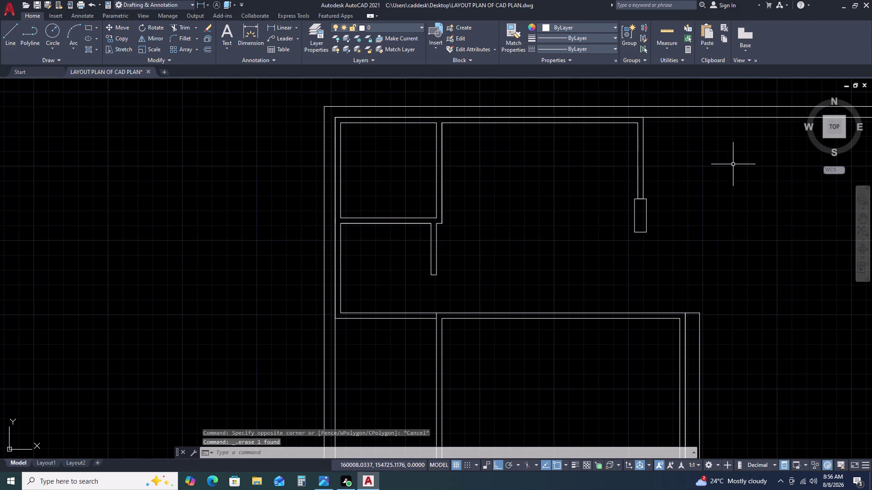
Select the upper-right room's wall lines and pillar, then clear the selection.
click(666, 144)
click(586, 212)
drag(586, 220, 584, 231)
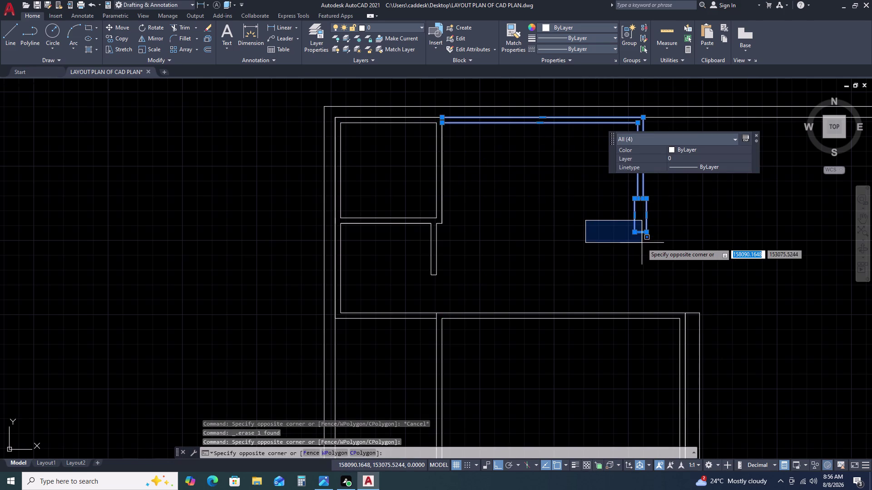
key(Delete)
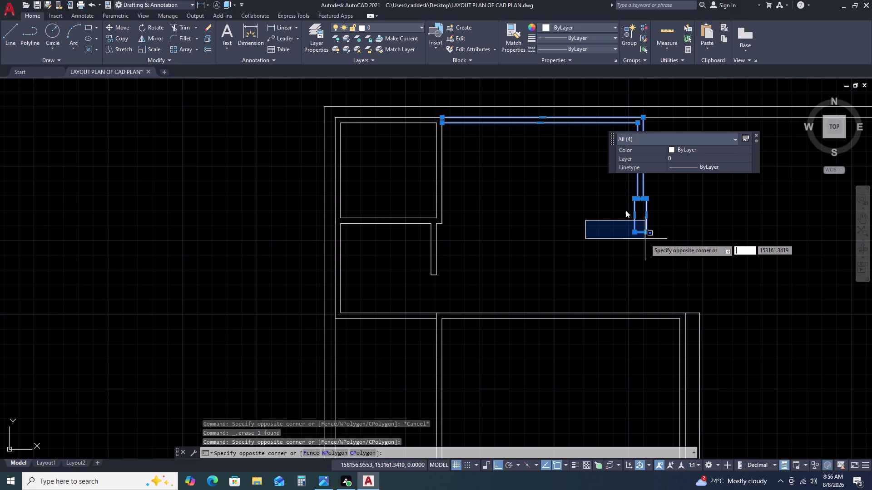
key(Escape)
key(Escape)
Move the pillar rectangle off to the right of the plan.
double_click(658, 202)
click(603, 229)
click(609, 232)
text(M)
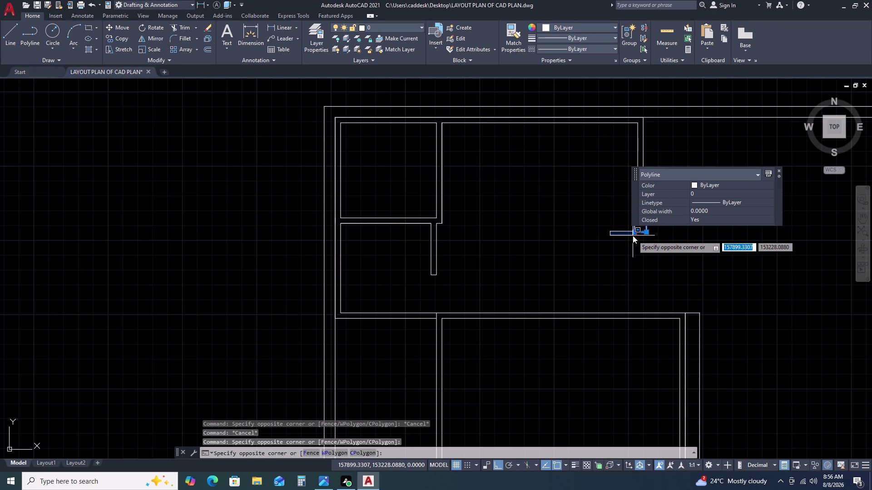
key(space)
drag(636, 238, 662, 249)
click(794, 255)
key(Escape)
Select and delete the upper-right room's inner wall lines.
drag(665, 153, 659, 158)
double_click(622, 186)
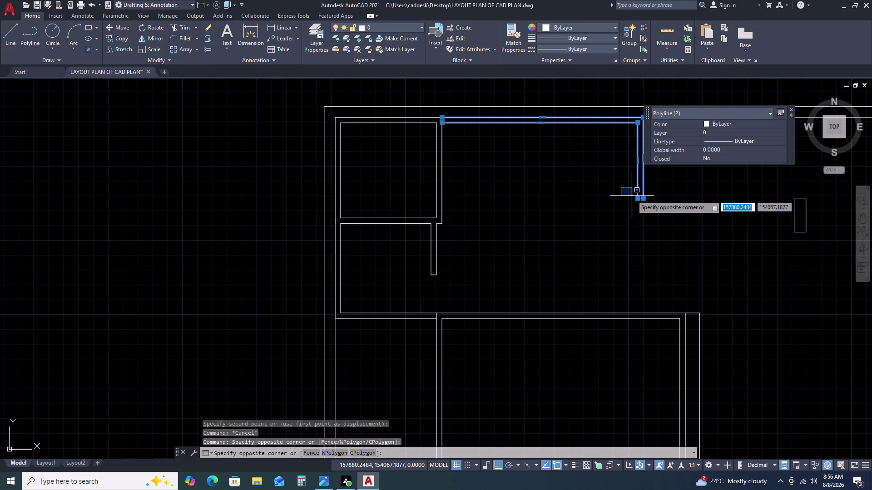
key(Delete)
key(Delete)
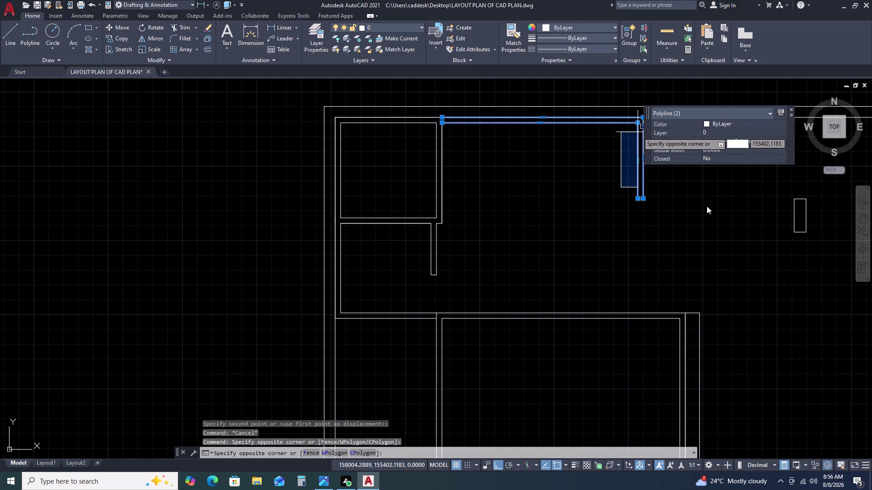
key(Delete)
key(Delete)
key(Escape)
key(Escape)
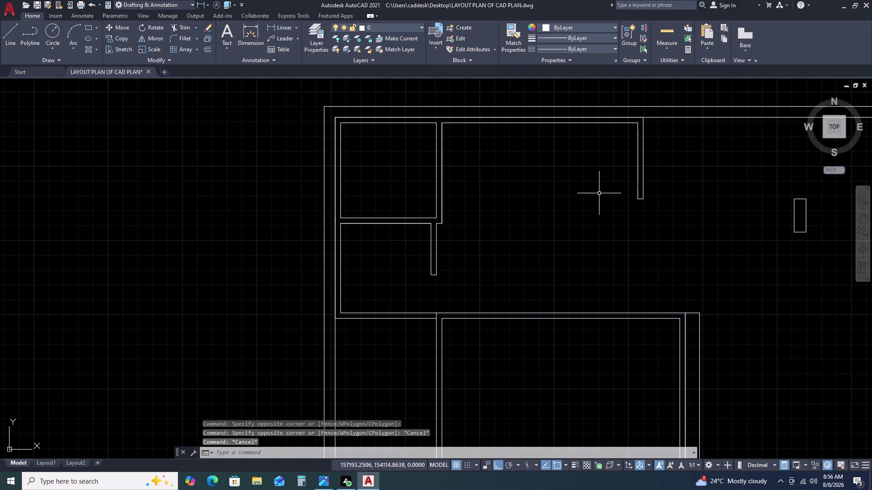
Delete the remaining two inner wall lines and the leftover short wall piece.
double_click(661, 178)
click(619, 183)
key(Delete)
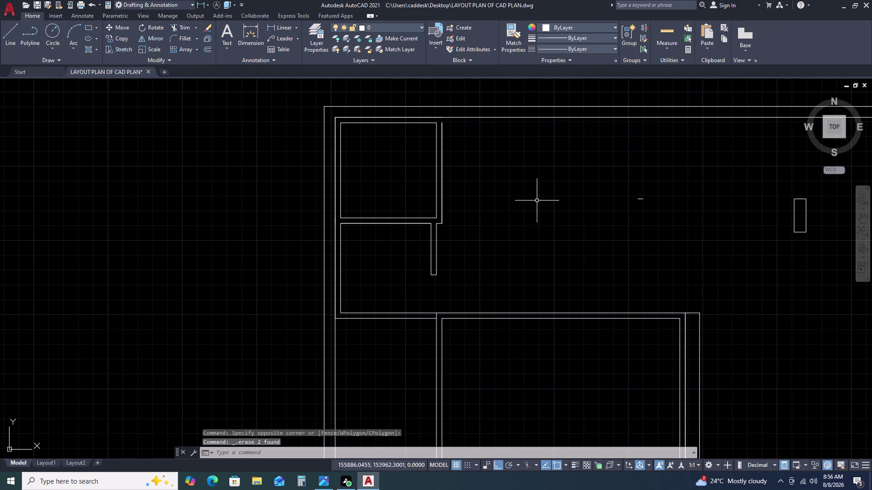
double_click(653, 184)
drag(618, 223, 622, 231)
key(Delete)
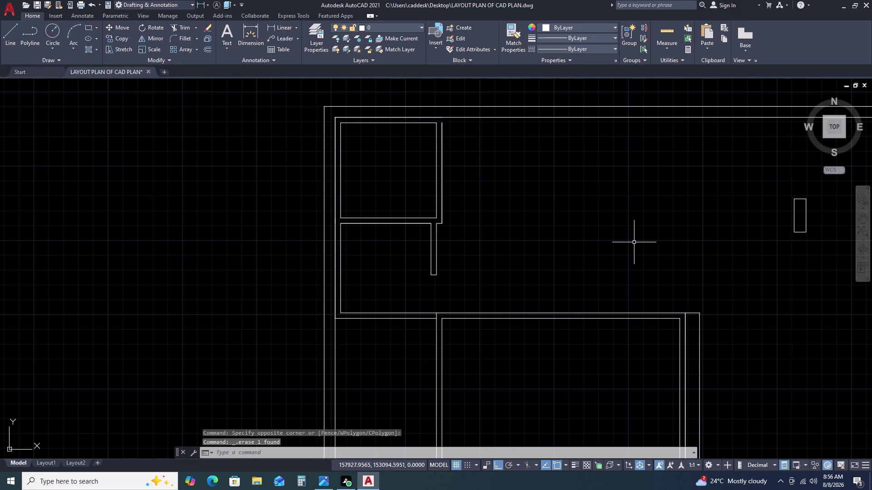
Begin a new wall line at the upper-right room's top-left corner.
key(l)
key(space)
click(442, 125)
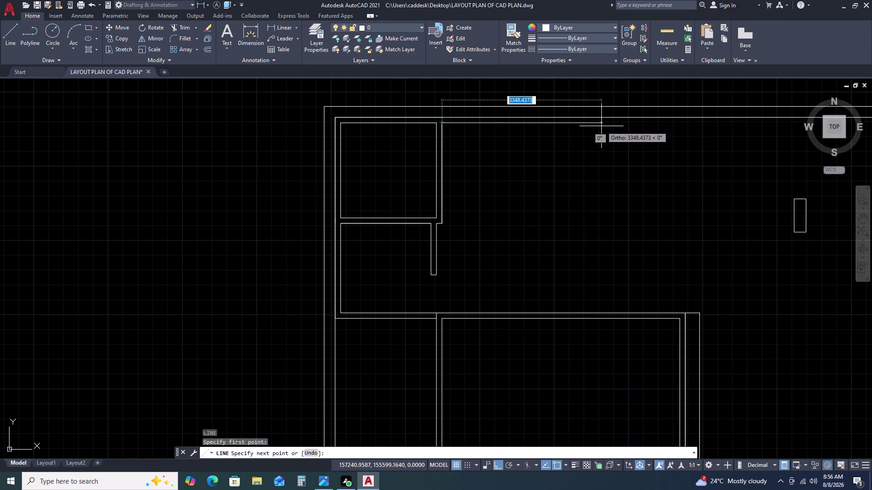
Draw the 4000 top wall and the 3200 side wall.
text(4000)
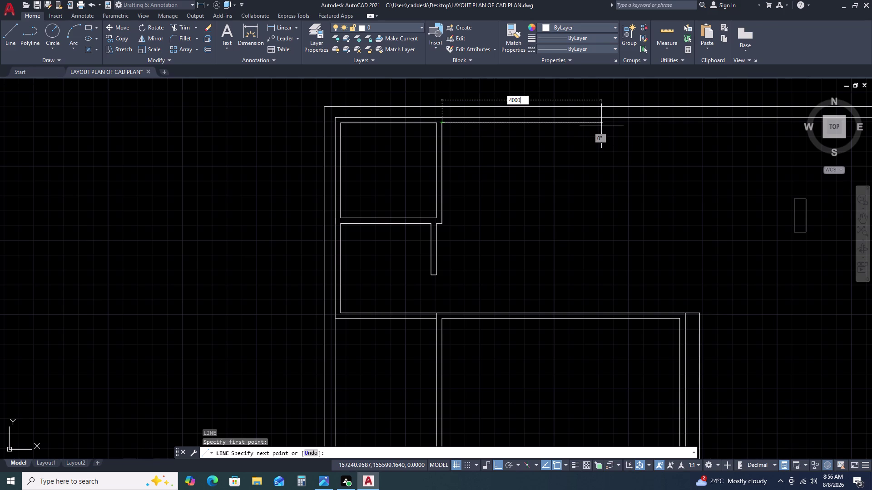
key(space)
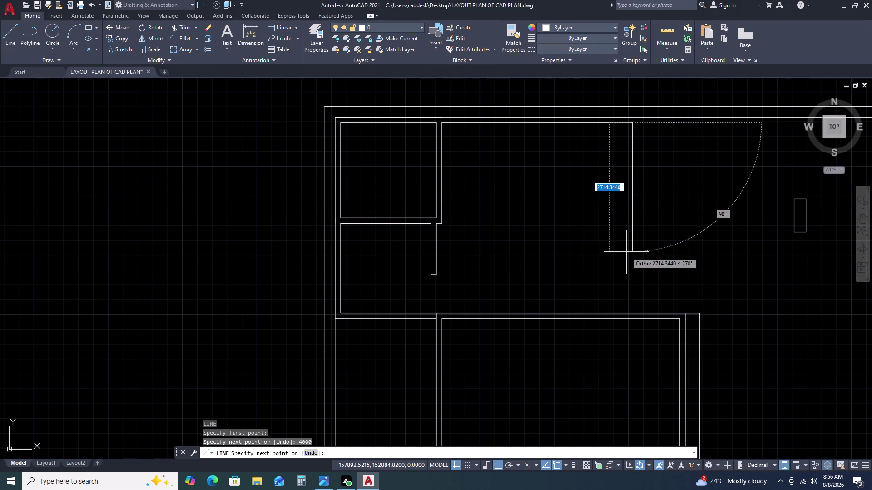
text(32)
text(0)
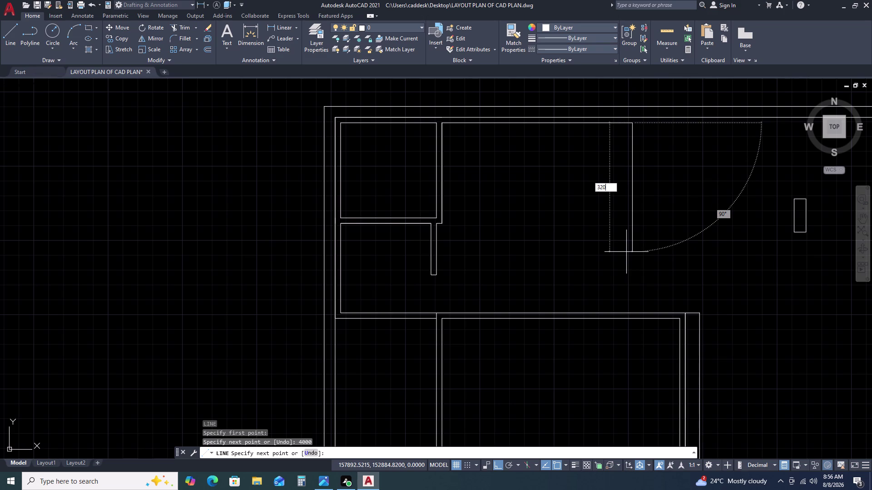
text(0)
key(space)
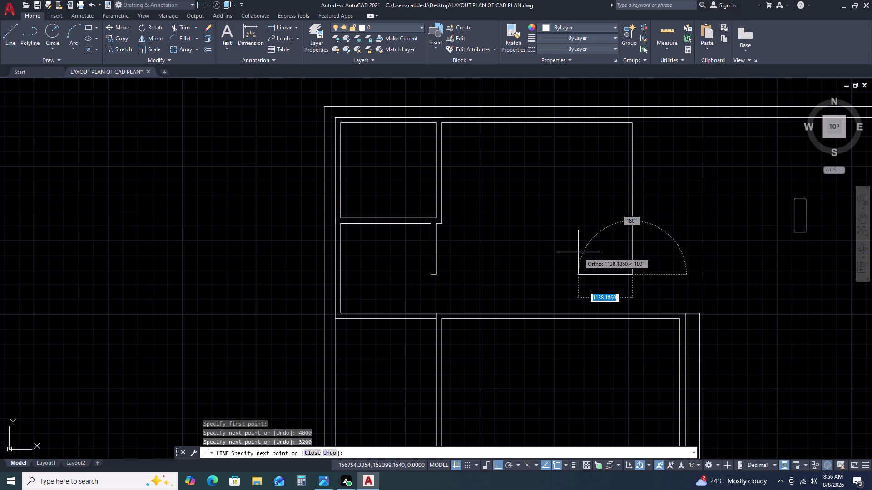
Add the 115 wall segment, redoing misdrawn attempts, and return the line to the top wall.
text(115)
key(space)
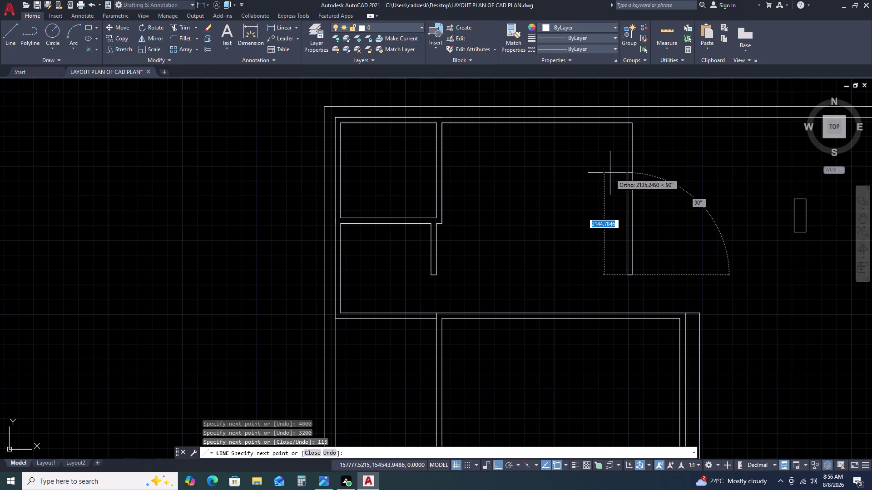
key(ctrl+z)
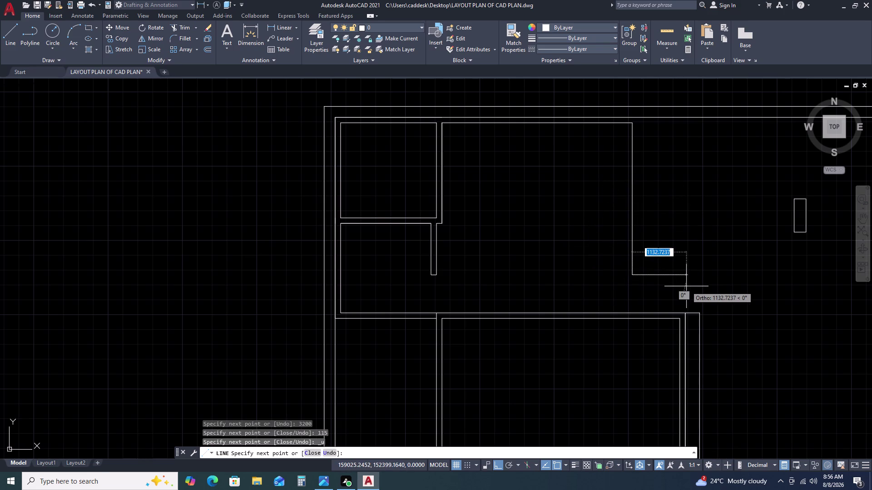
key(1)
text(15)
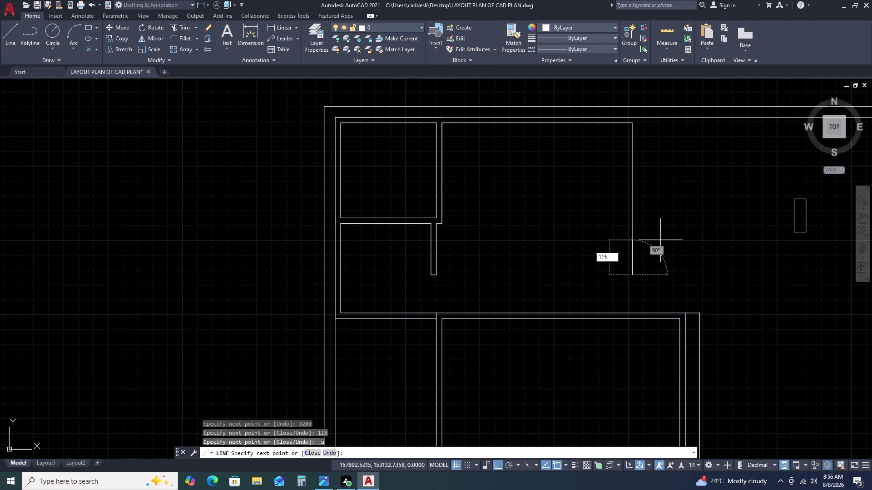
key(space)
key(ctrl+z)
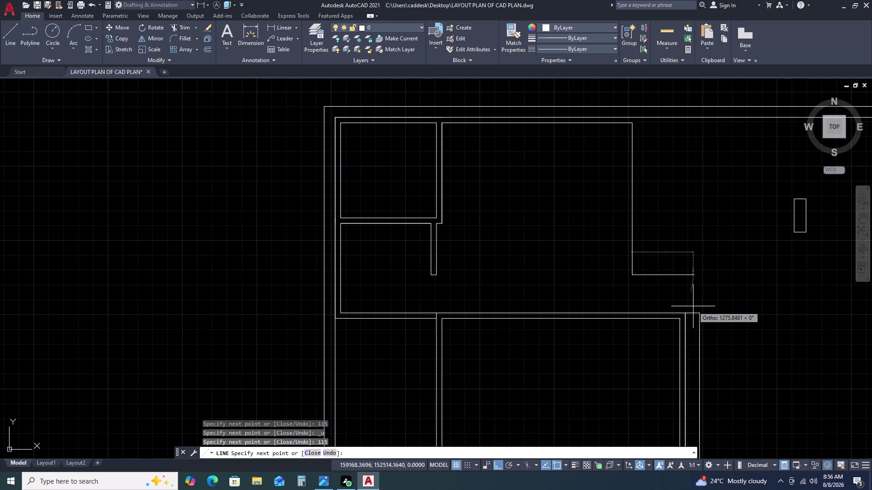
text(115)
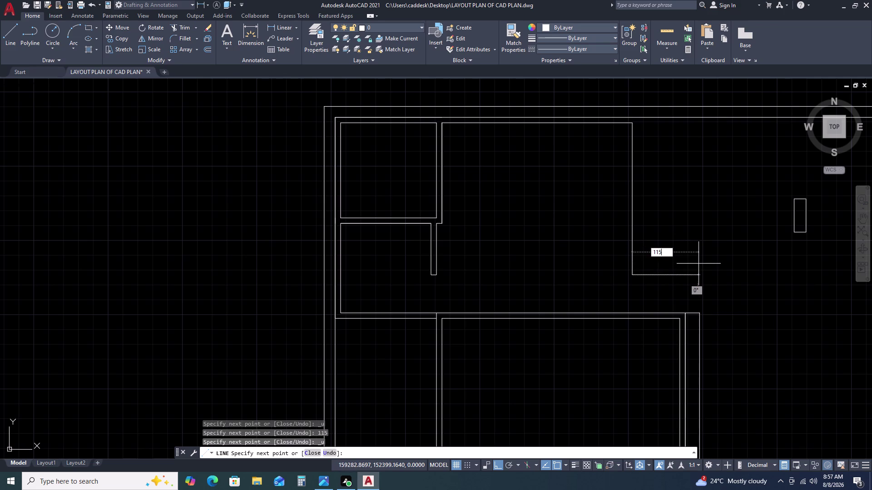
key(space)
click(637, 117)
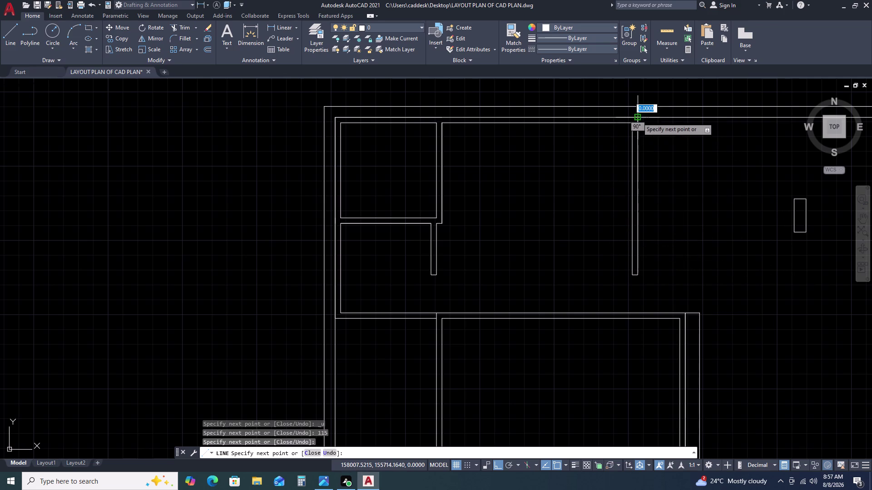
key(Escape)
scroll(down, 3)
middle_drag(672, 250, 668, 245)
Move the set-aside pillar back to the end of the new right wall.
middle_drag(659, 239, 610, 202)
middle_drag(601, 195, 596, 187)
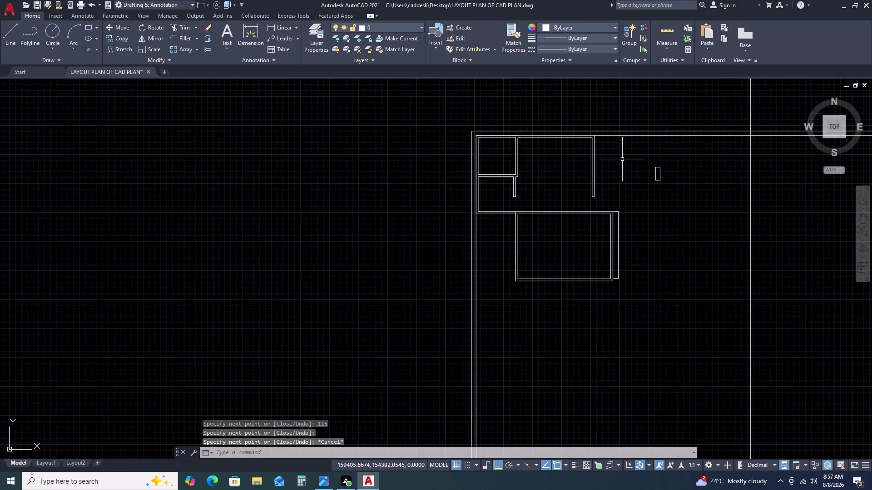
scroll(up, 3)
click(781, 192)
double_click(720, 211)
key(n)
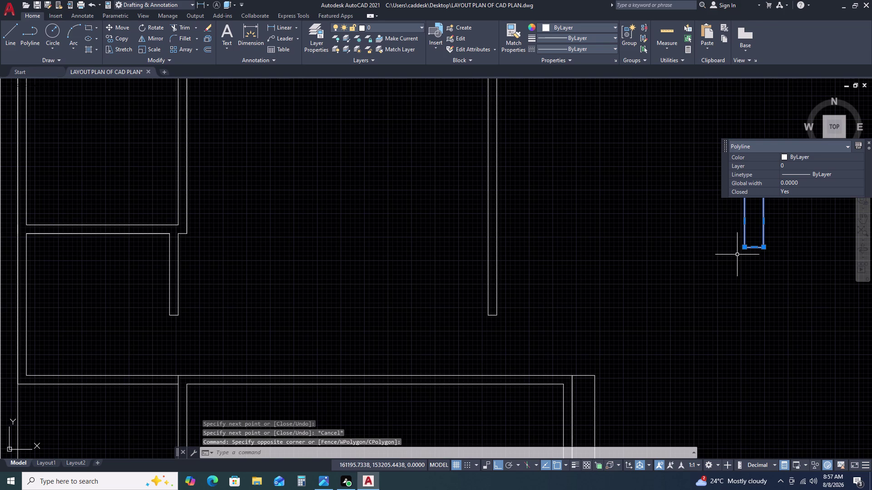
key(BackSpace)
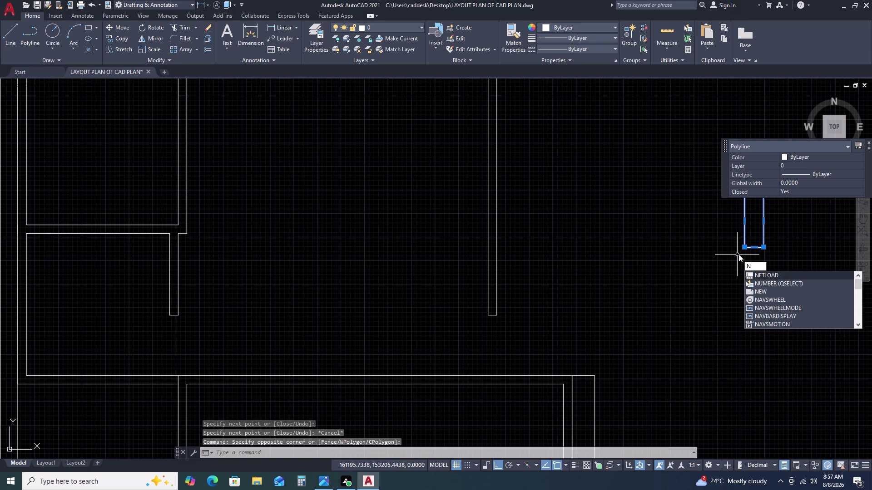
key(BackSpace)
text(M)
key(space)
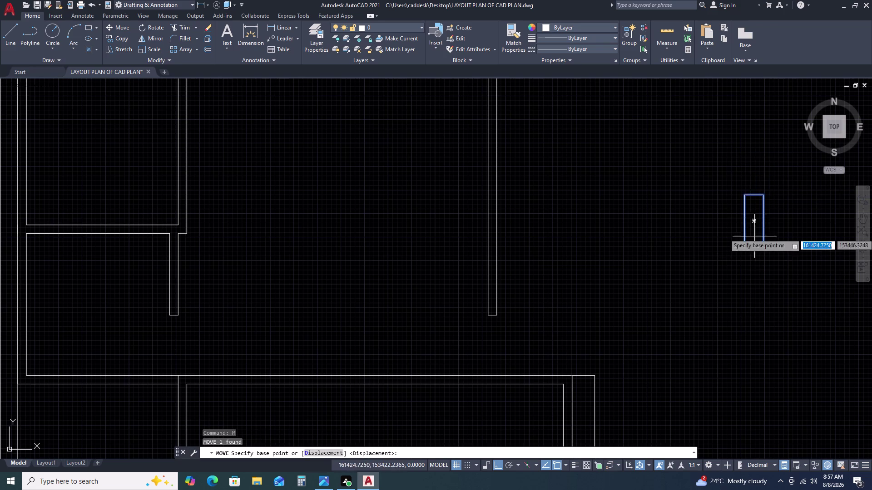
double_click(753, 196)
key(F8)
scroll(up, 3)
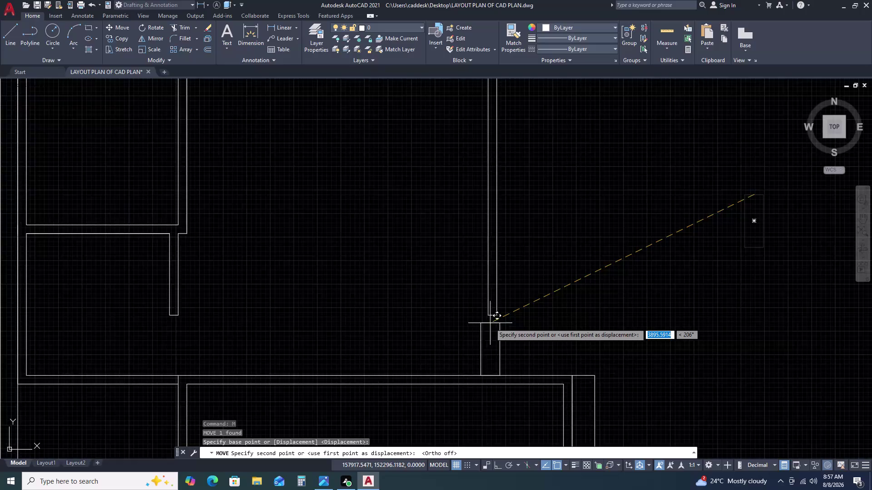
scroll(up, 3)
click(509, 250)
scroll(down, 3)
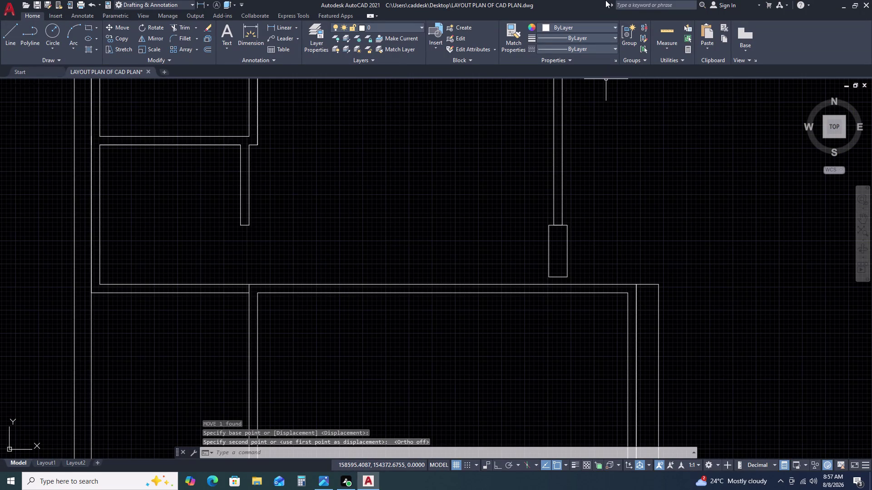
scroll(down, 3)
Select the lower room's wall lines, then clear the selection.
middle_drag(564, 235, 562, 228)
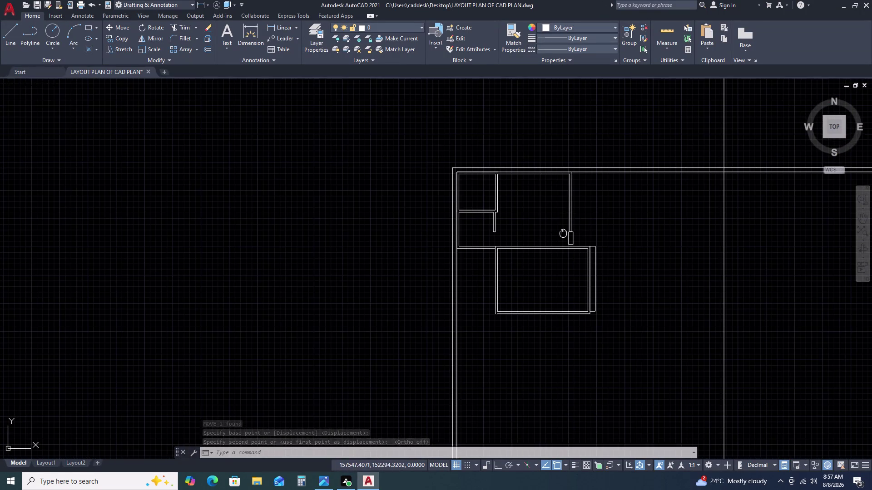
middle_drag(562, 228, 563, 203)
middle_click(563, 199)
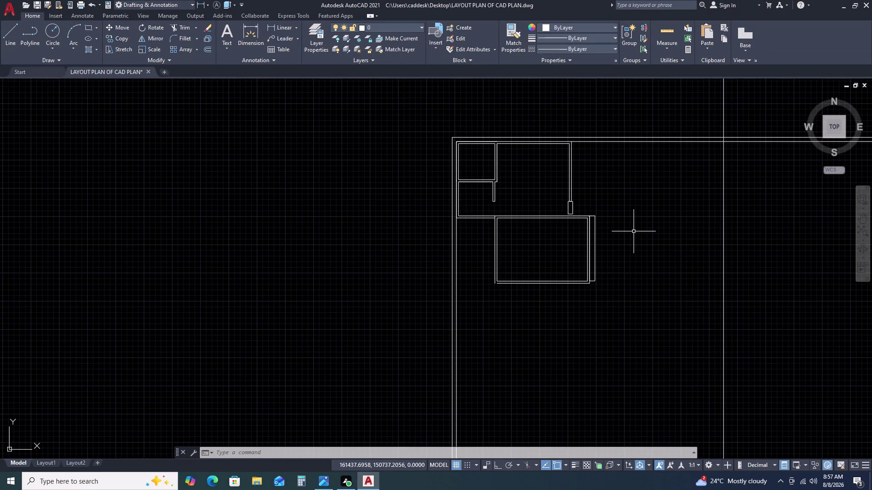
double_click(607, 209)
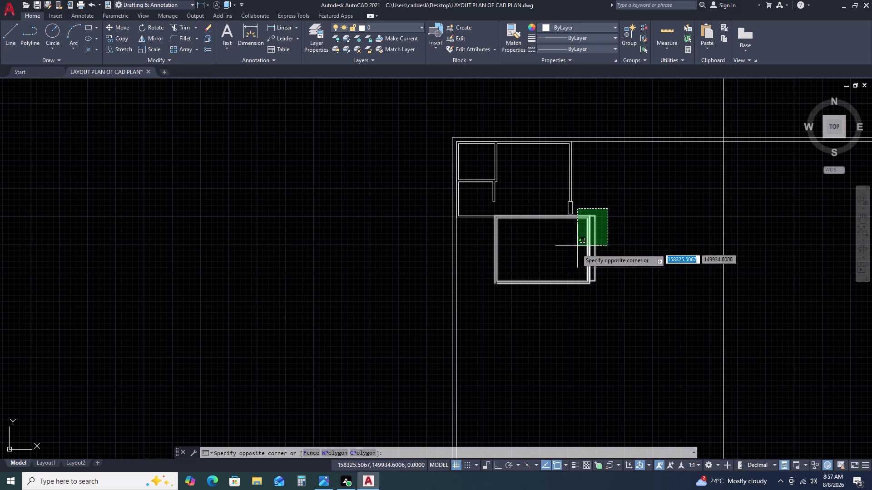
click(575, 259)
scroll(up, 3)
middle_drag(590, 226, 528, 231)
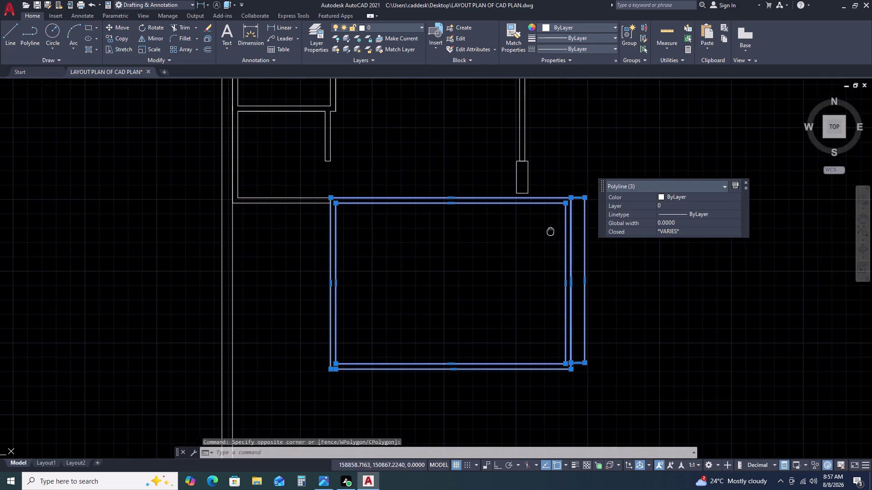
middle_drag(528, 232, 526, 231)
key(Escape)
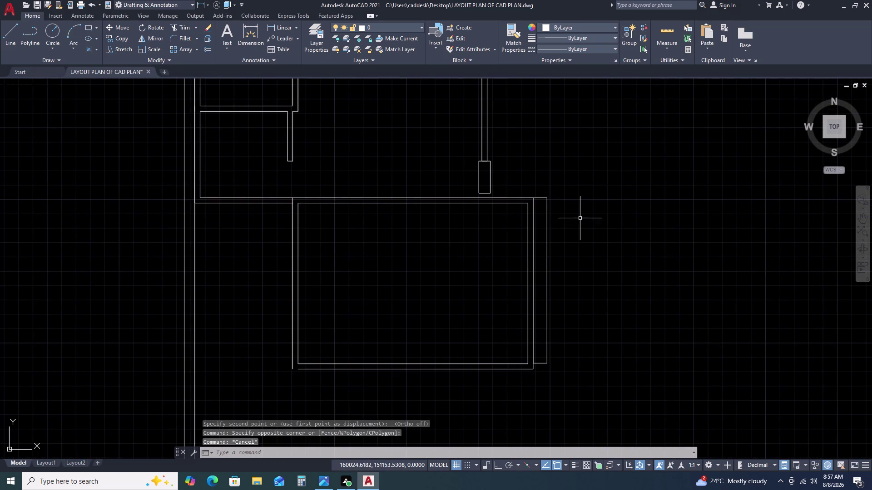
Start a rectangle right of the lower room, using the Dimensions option.
key(r)
key(e)
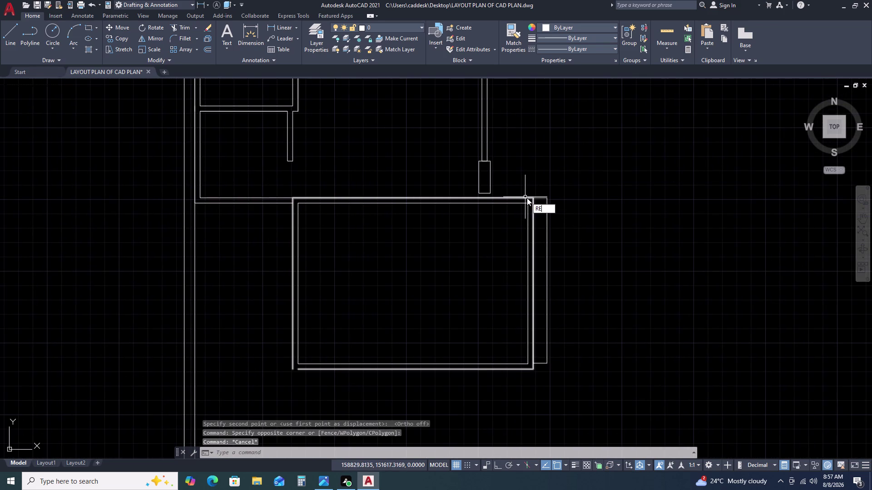
key(c)
key(space)
click(578, 159)
text(D)
key(space)
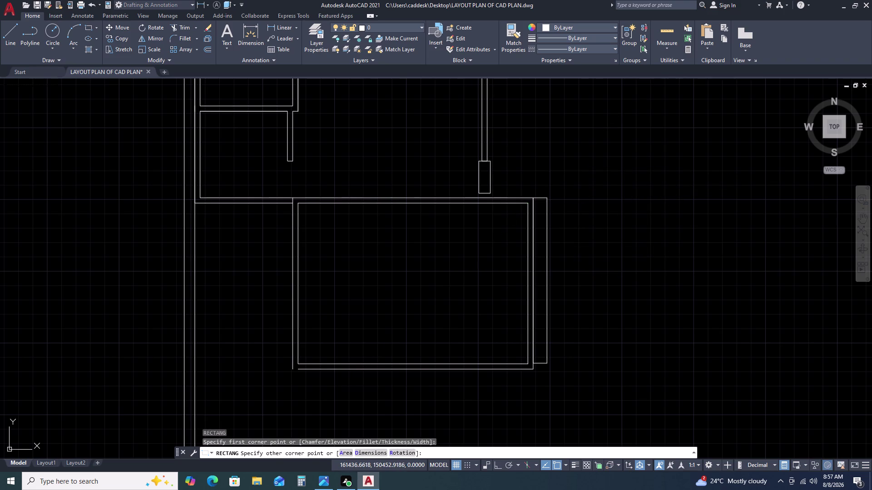
Give the rectangle length 300 and width 600 and set its orientation.
key(3)
text(00)
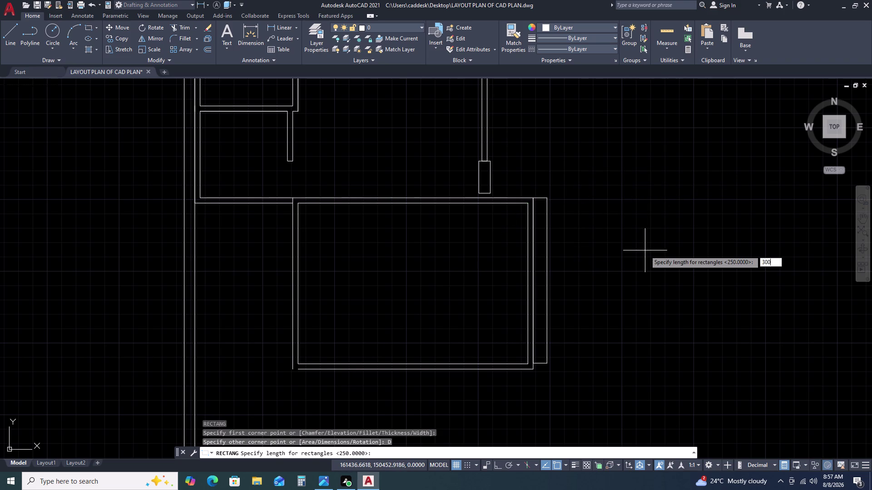
key(space)
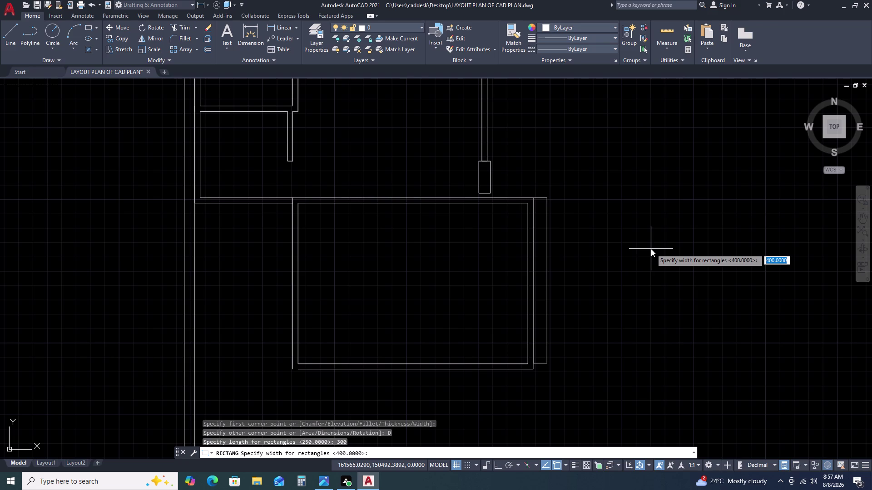
text(600)
key(space)
click(657, 265)
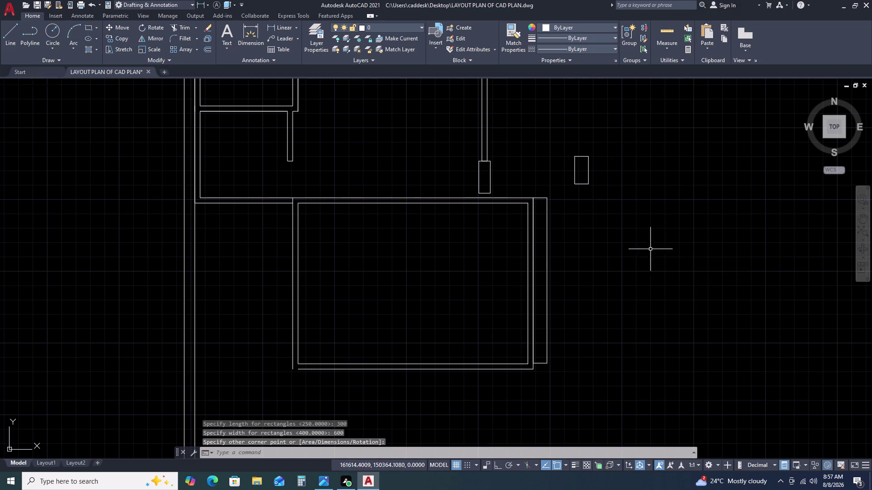
scroll(up, 3)
click(591, 178)
Move the new 300 by 600 rectangle onto the lower room's upper right corner.
click(538, 216)
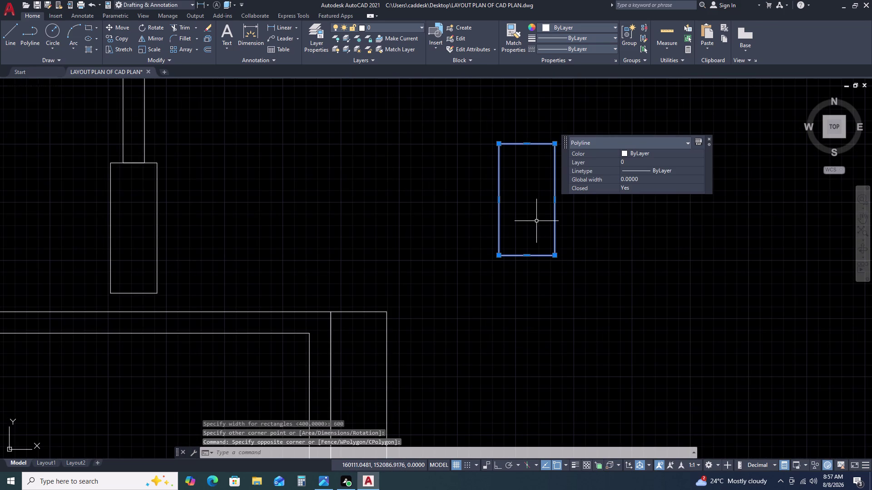
key(m)
key(space)
click(496, 143)
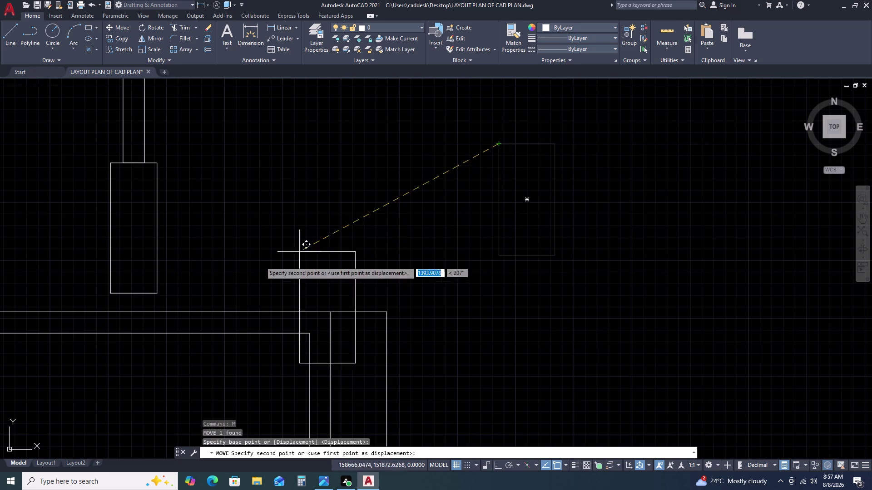
scroll(up, 3)
scroll(down, 3)
scroll(up, 3)
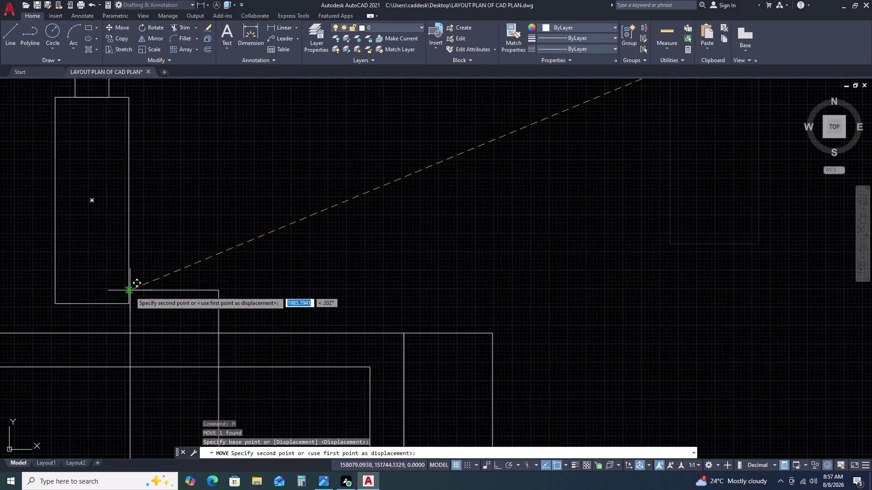
click(125, 314)
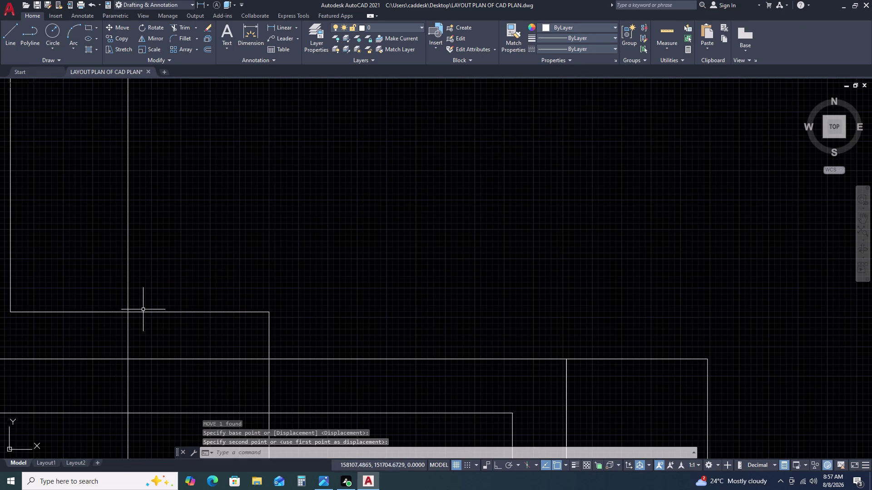
scroll(down, 3)
scroll(down, 3)
scroll(down, 3)
scroll(up, 3)
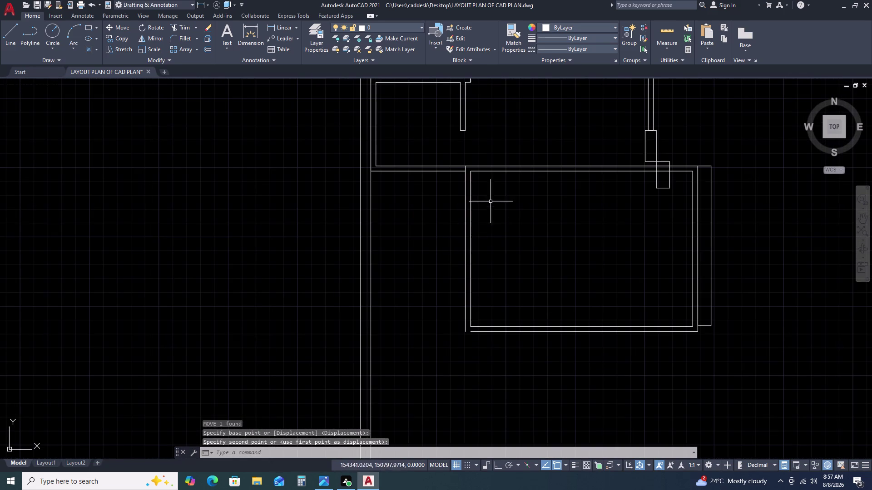
Select the lower room's three wall polylines and start a move, then cancel it.
double_click(539, 145)
click(479, 248)
click(776, 229)
drag(776, 228, 772, 229)
double_click(689, 265)
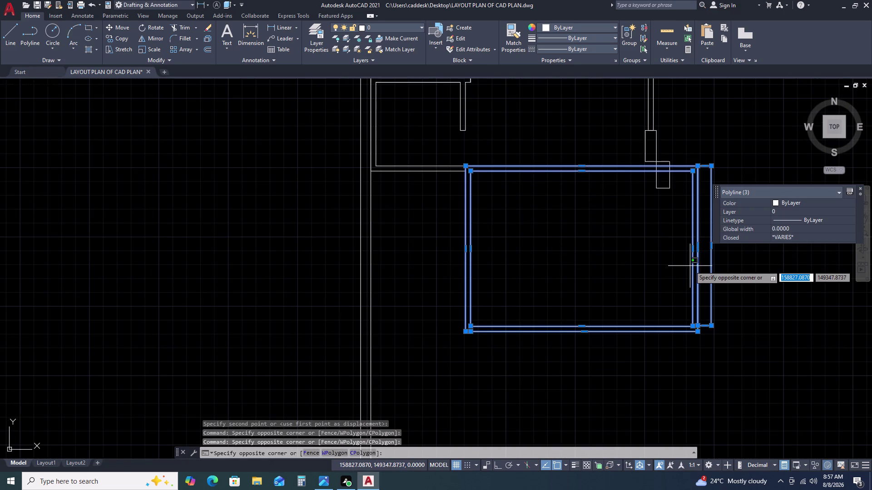
text(M)
key(space)
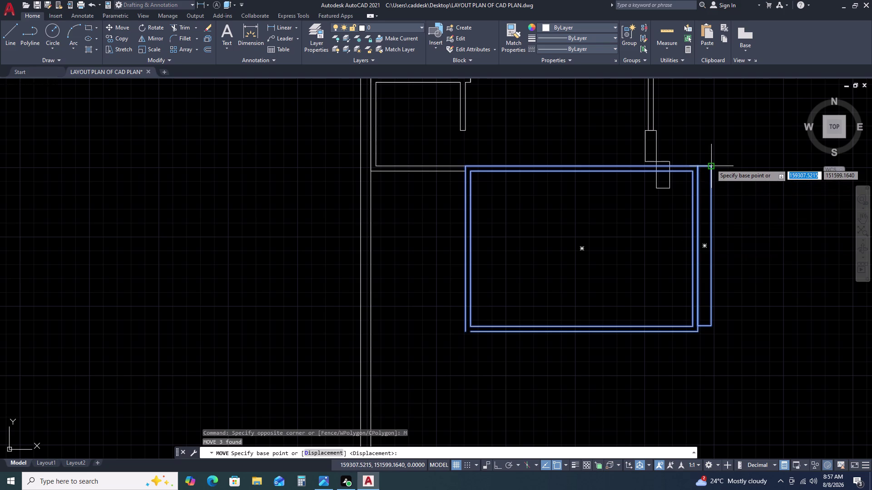
click(712, 163)
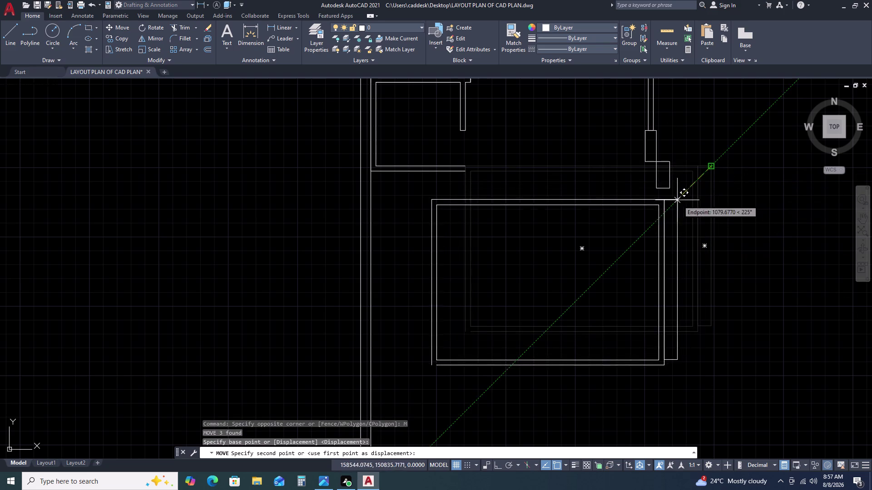
scroll(up, 3)
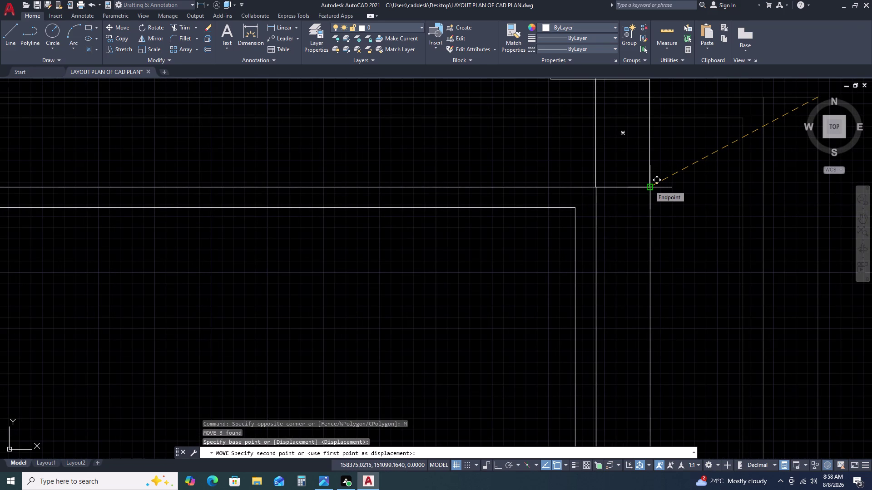
scroll(down, 3)
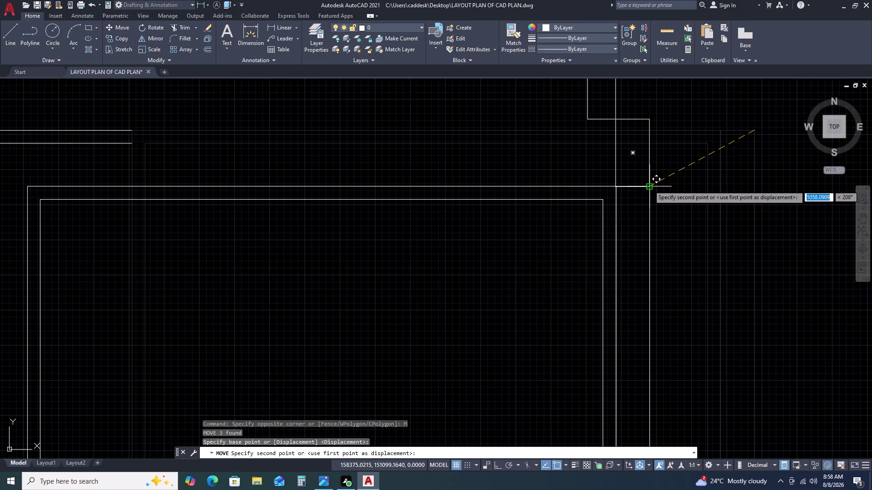
scroll(down, 3)
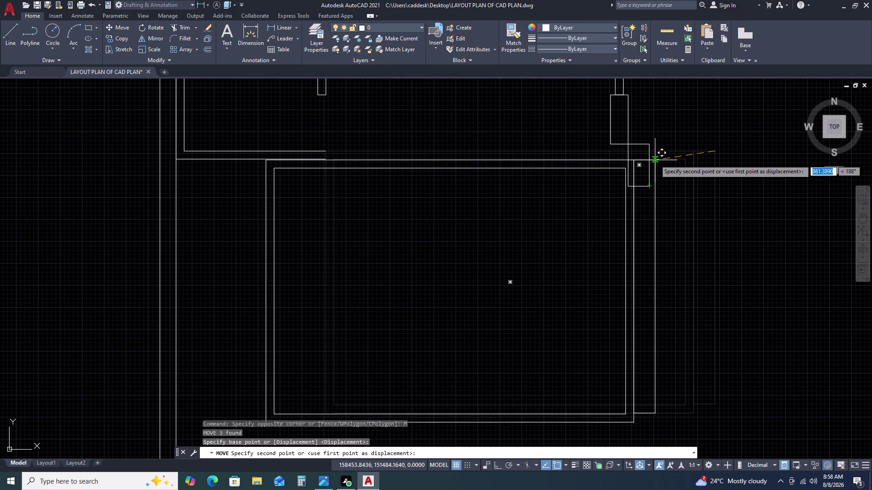
key(Escape)
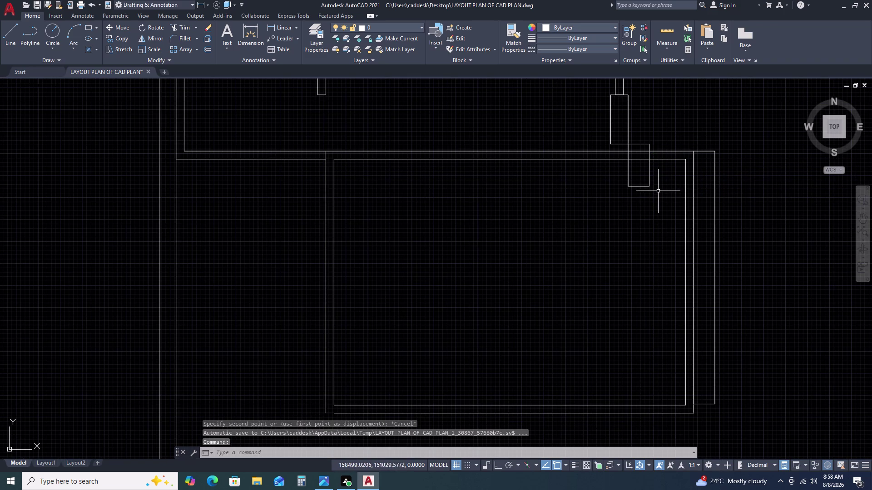
Reselect the room's three walls and move them to a new corner position.
click(731, 181)
click(690, 216)
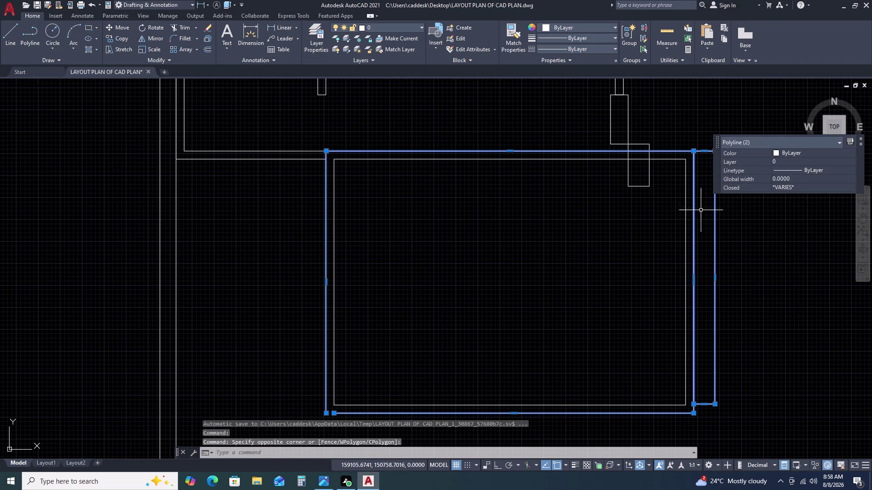
click(704, 208)
double_click(667, 226)
text(M)
key(space)
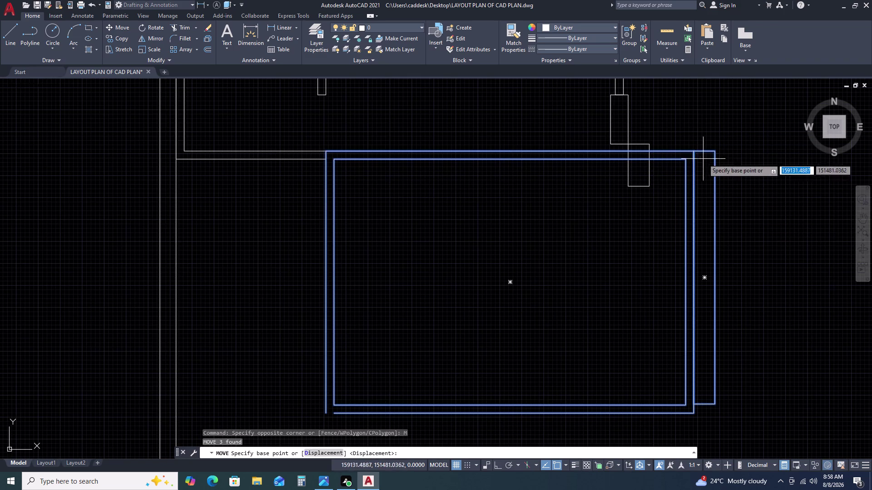
double_click(713, 154)
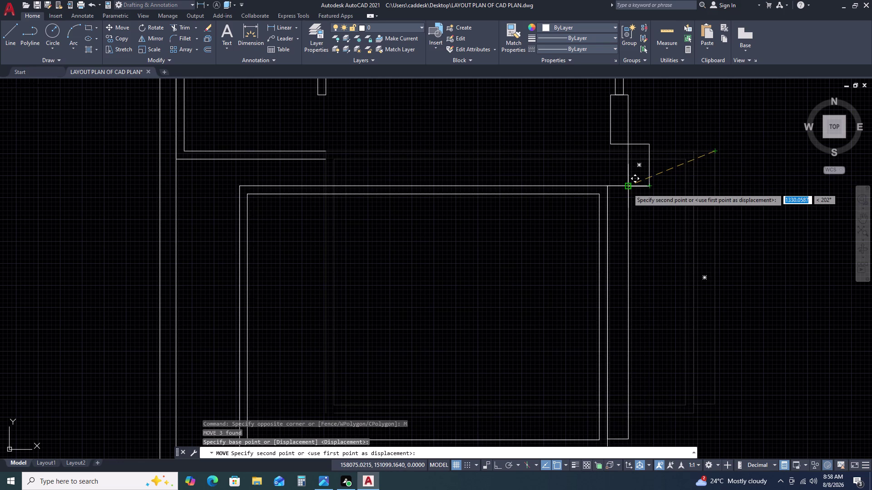
click(628, 189)
scroll(down, 3)
scroll(up, 3)
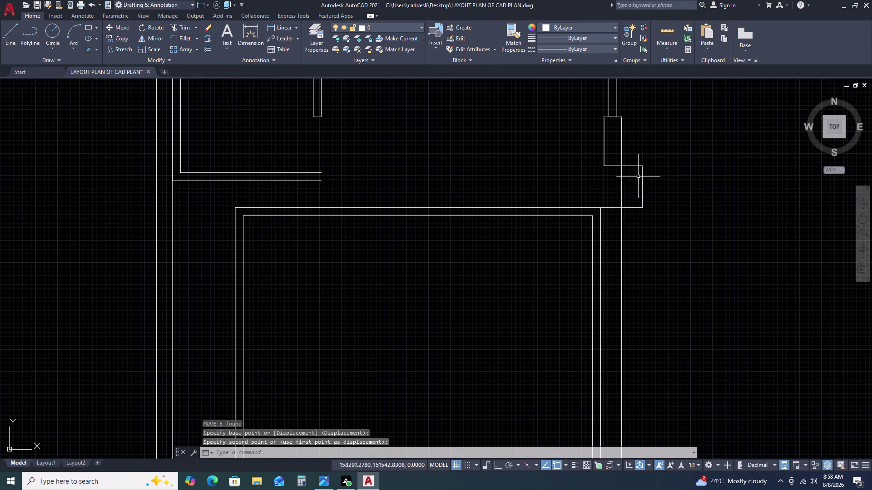
Move the room walls up against the upper wall line, then turn Ortho on.
click(593, 191)
double_click(559, 257)
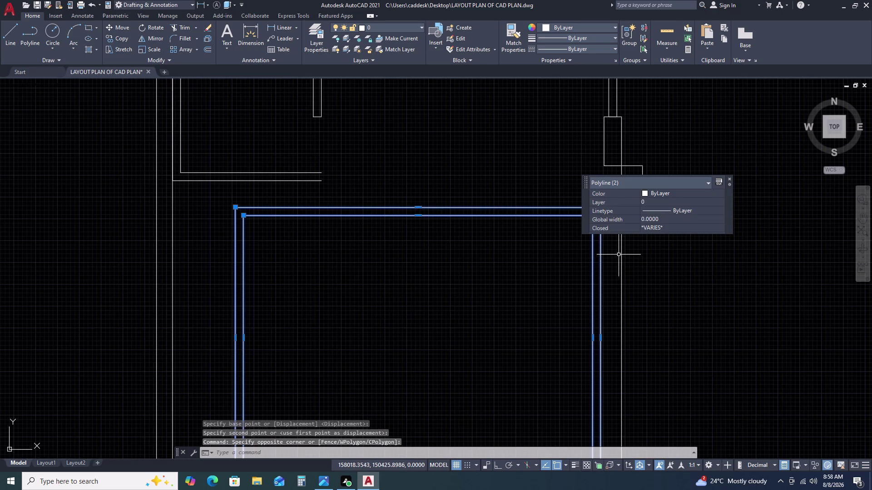
text(M)
key(space)
key(Escape)
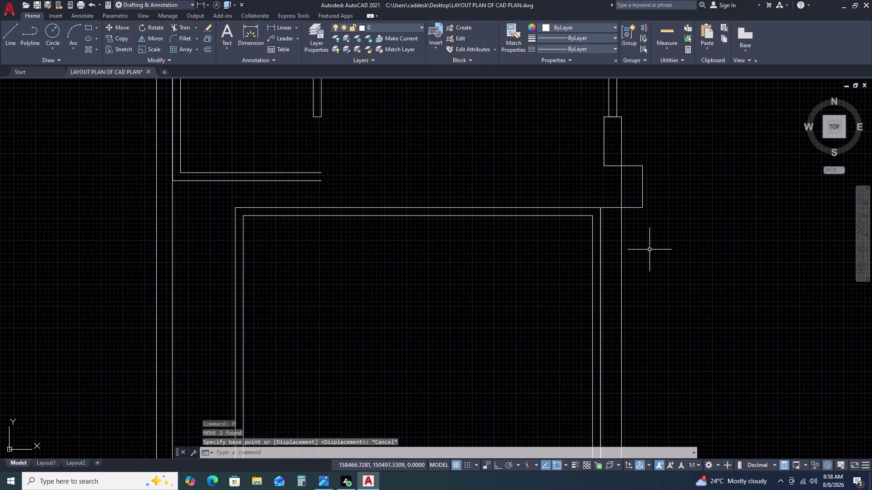
click(652, 249)
click(590, 277)
text(M)
key(space)
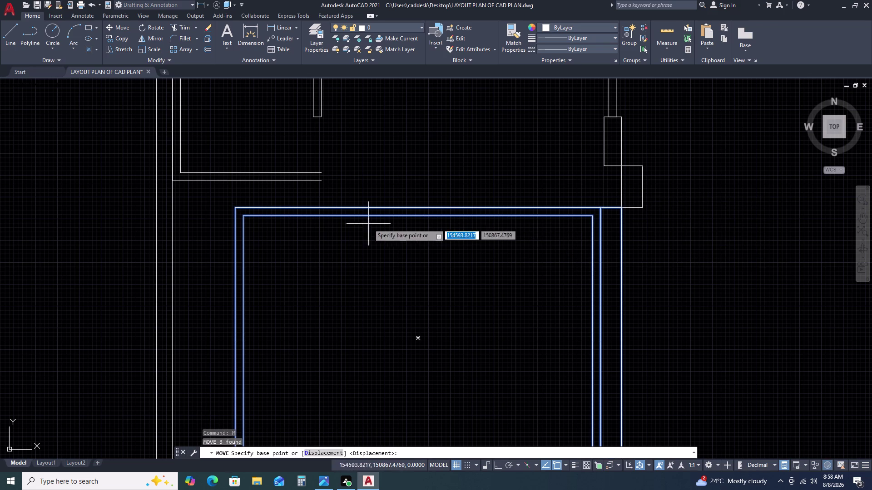
double_click(237, 207)
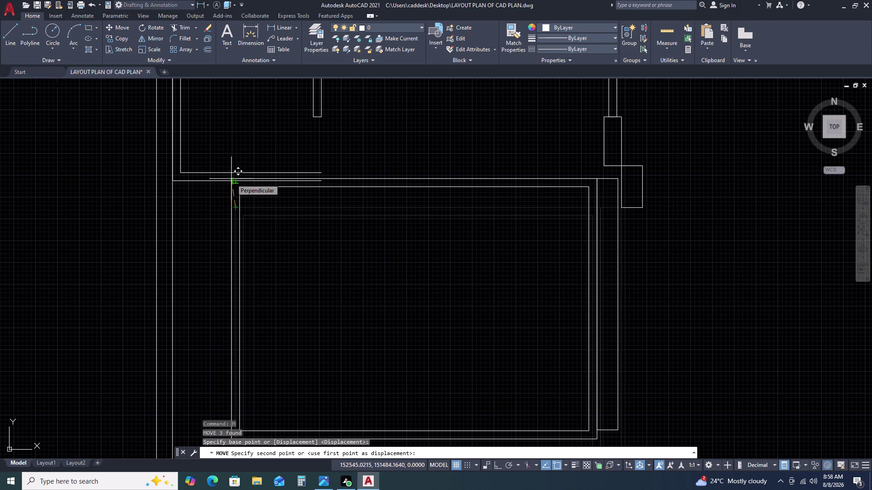
click(233, 175)
key(F8)
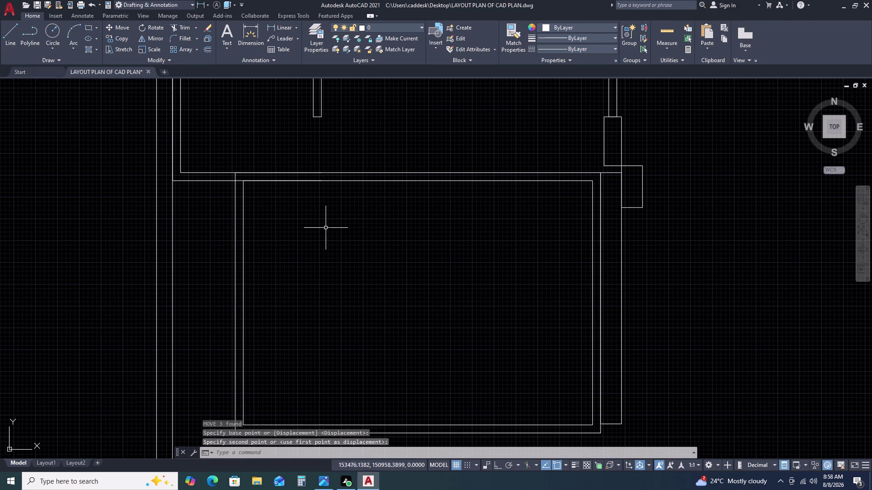
scroll(down, 3)
scroll(up, 3)
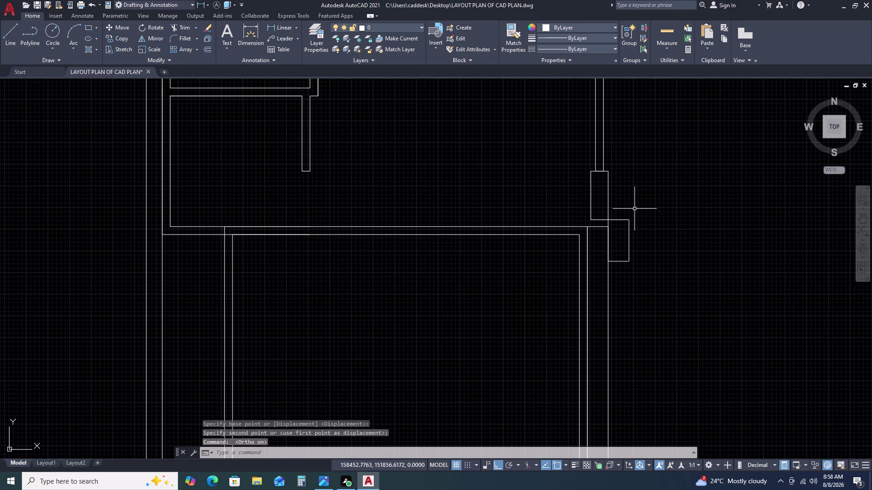
scroll(down, 3)
scroll(up, 3)
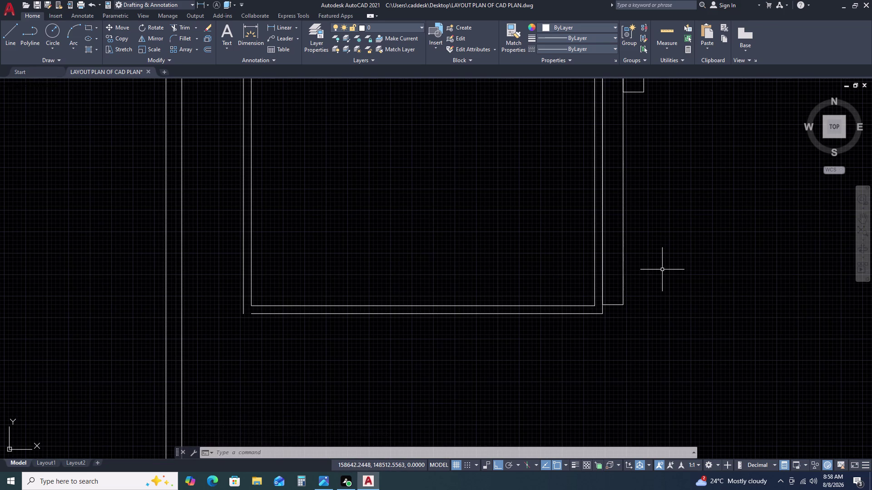
Window-select the two small pillar rectangles on the right-hand wall.
scroll(down, 3)
scroll(up, 3)
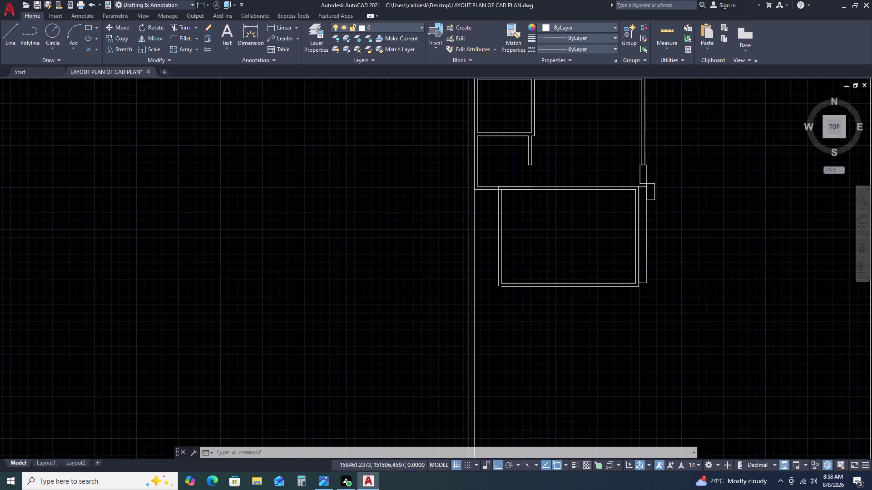
middle_drag(653, 187, 654, 194)
middle_drag(653, 207, 651, 286)
middle_click(650, 288)
scroll(down, 3)
scroll(up, 3)
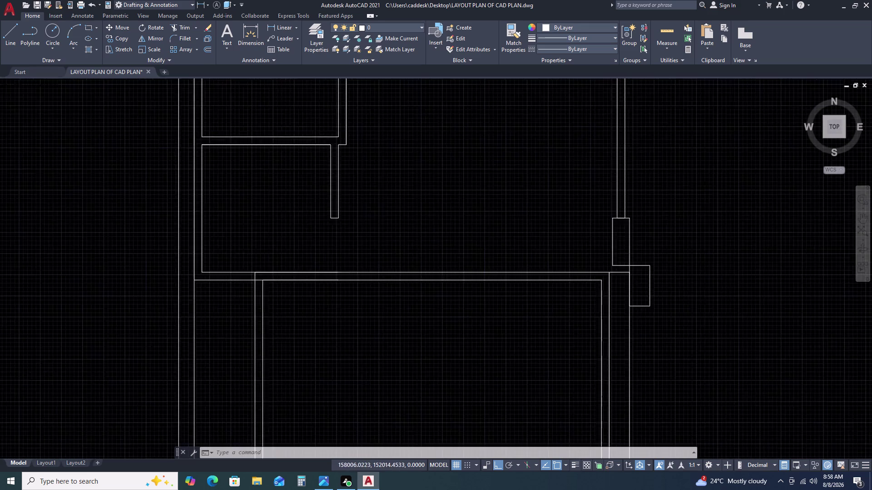
scroll(up, 3)
drag(665, 305, 660, 295)
click(629, 241)
key(Escape)
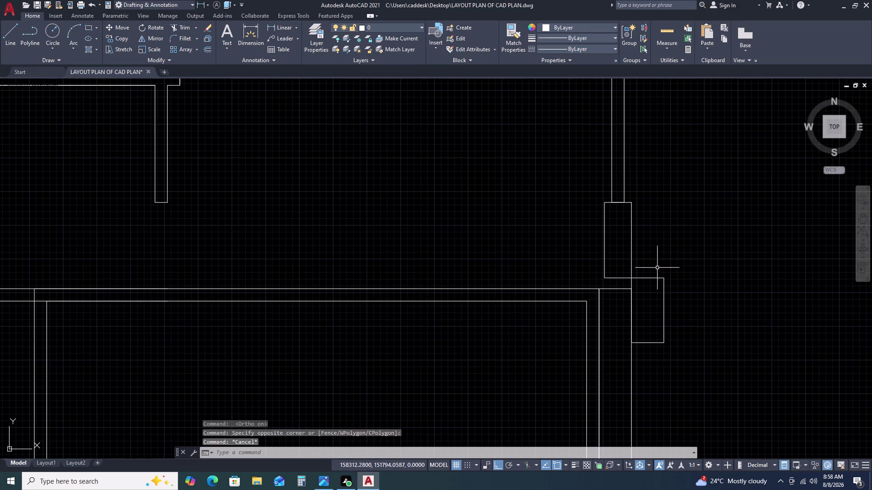
drag(671, 280, 667, 275)
click(622, 242)
Move both pillar rectangles higher up the wall, near its end.
text(M)
key(space)
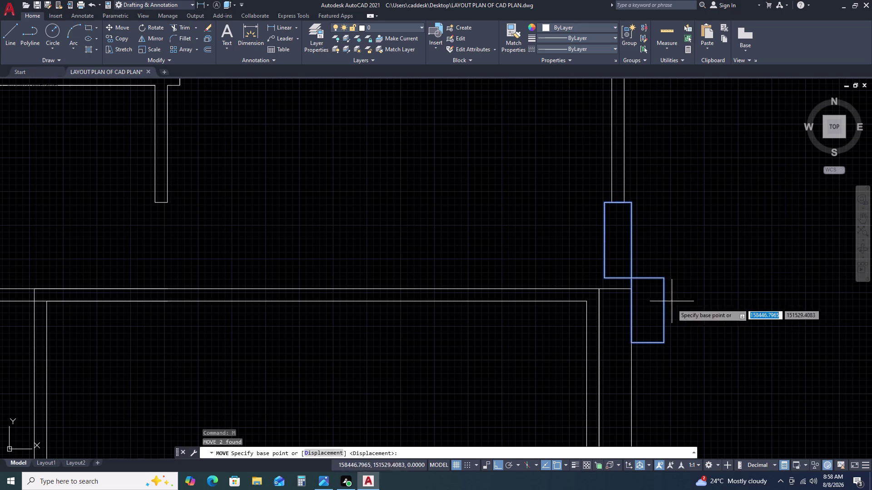
double_click(630, 344)
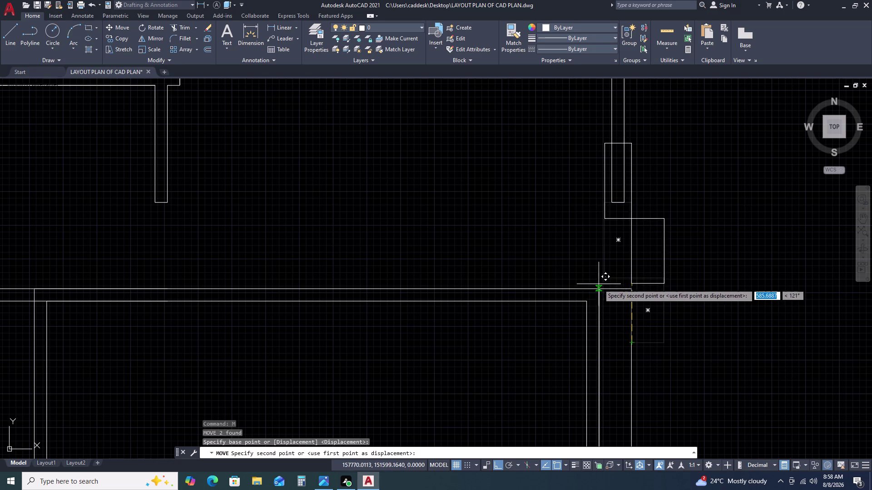
click(597, 288)
scroll(down, 3)
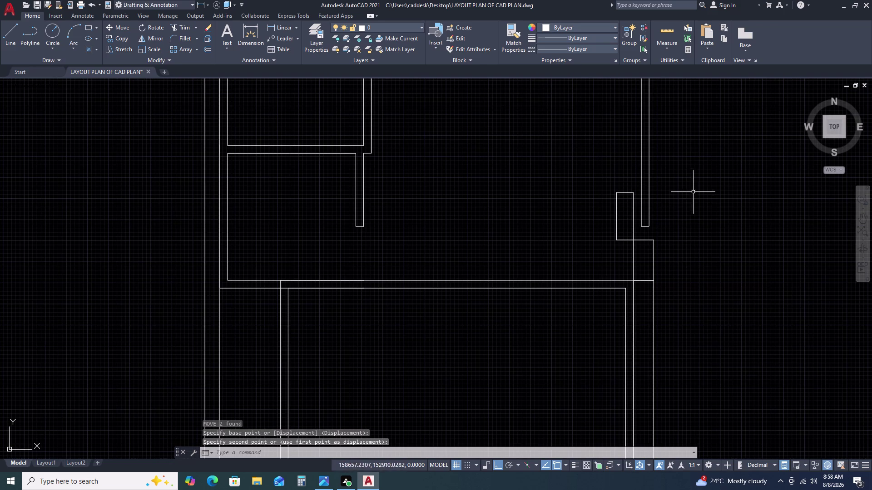
scroll(down, 3)
middle_click(688, 179)
middle_drag(688, 178, 688, 270)
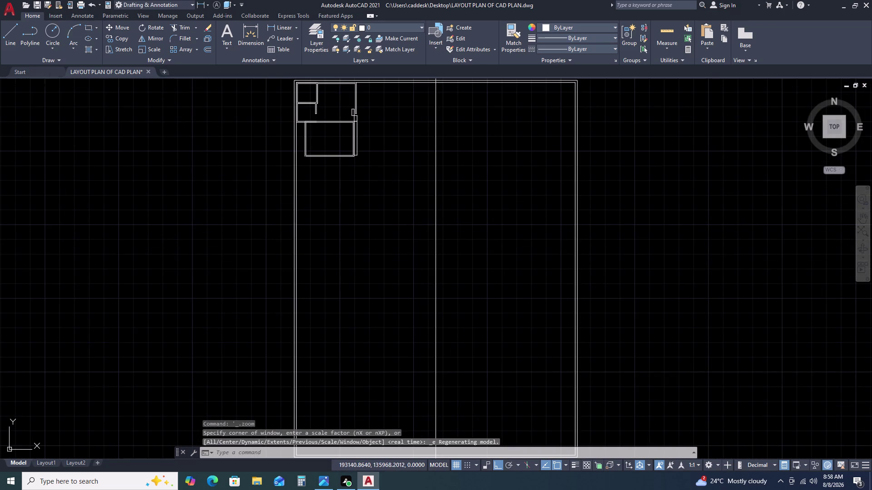
scroll(down, 3)
scroll(up, 3)
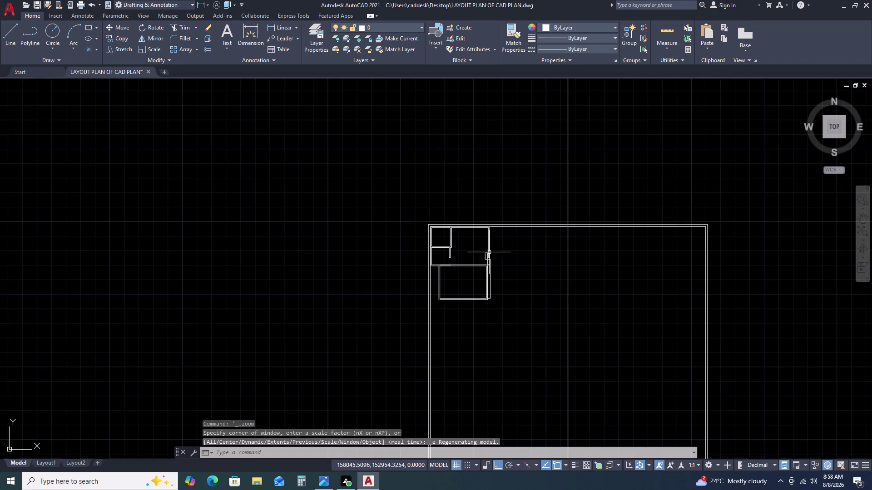
scroll(up, 3)
scroll(down, 3)
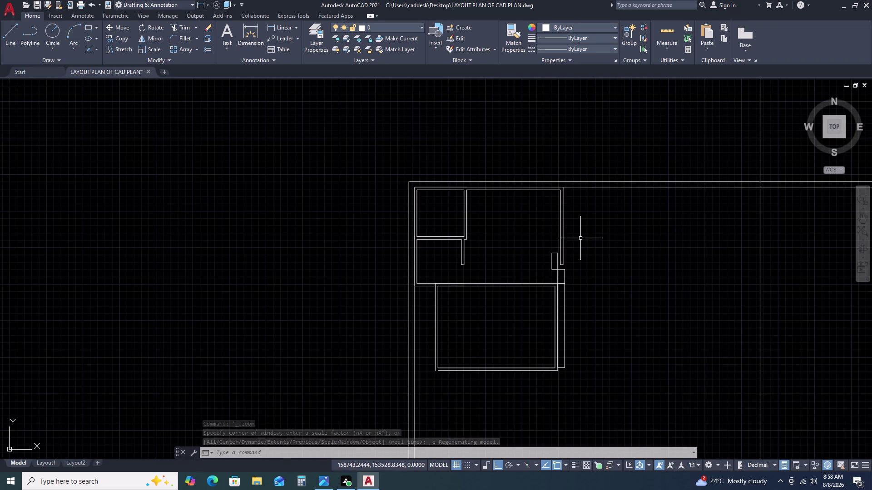
drag(580, 239, 576, 235)
click(561, 218)
click(562, 216)
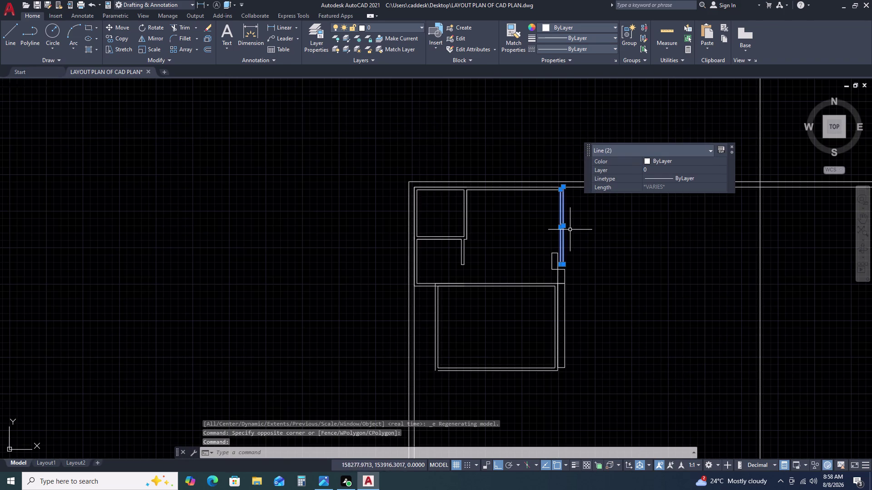
key(m)
key(space)
scroll(up, 3)
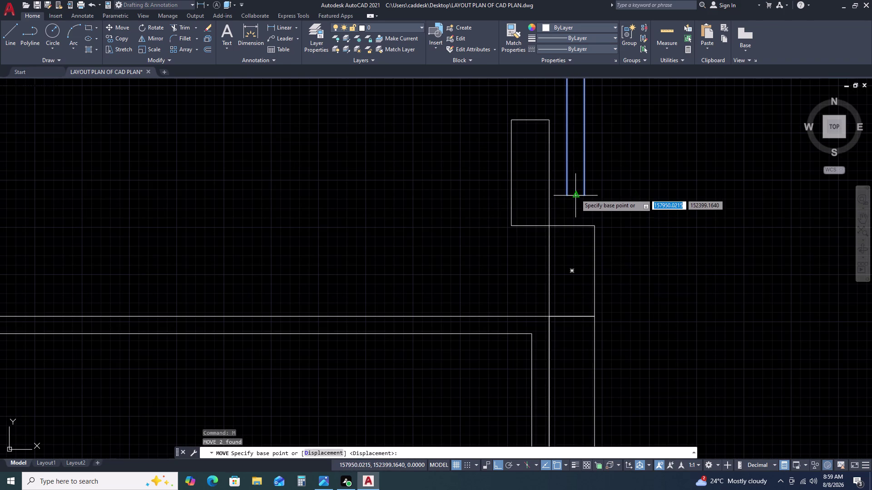
key(Escape)
click(580, 193)
double_click(571, 206)
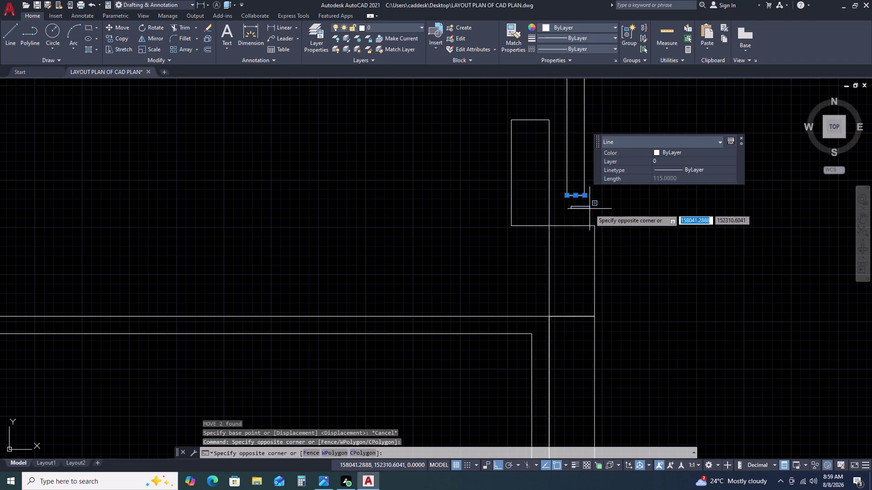
scroll(down, 3)
key(Escape)
key(Escape)
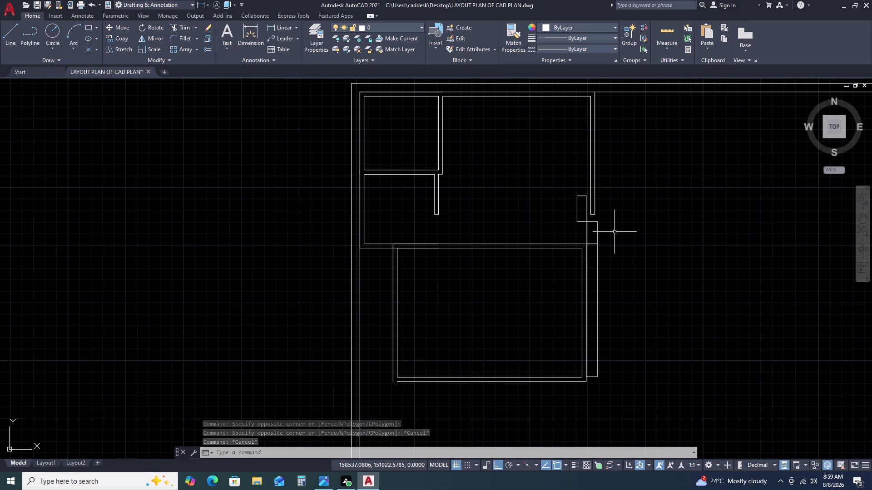
double_click(614, 156)
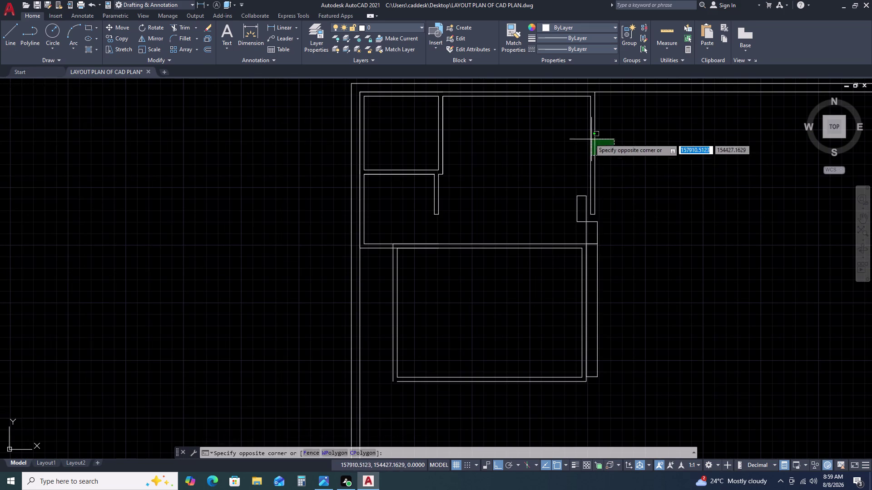
drag(583, 134, 580, 130)
key(Escape)
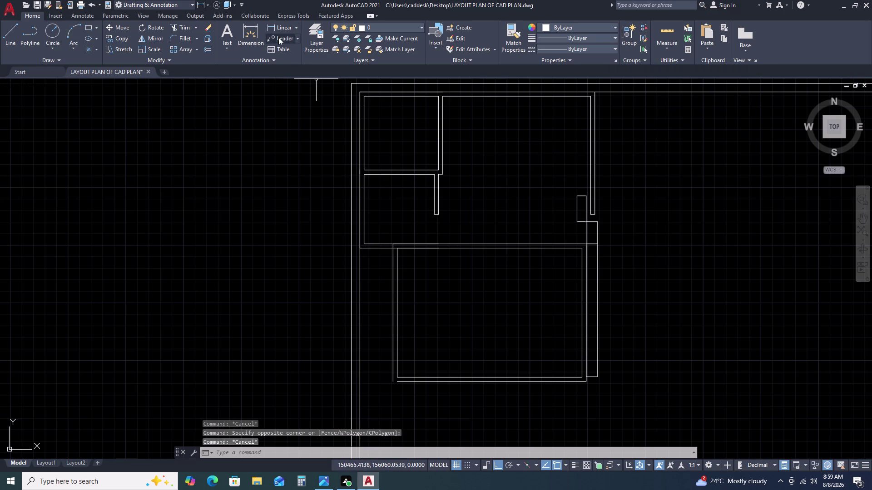
click(276, 30)
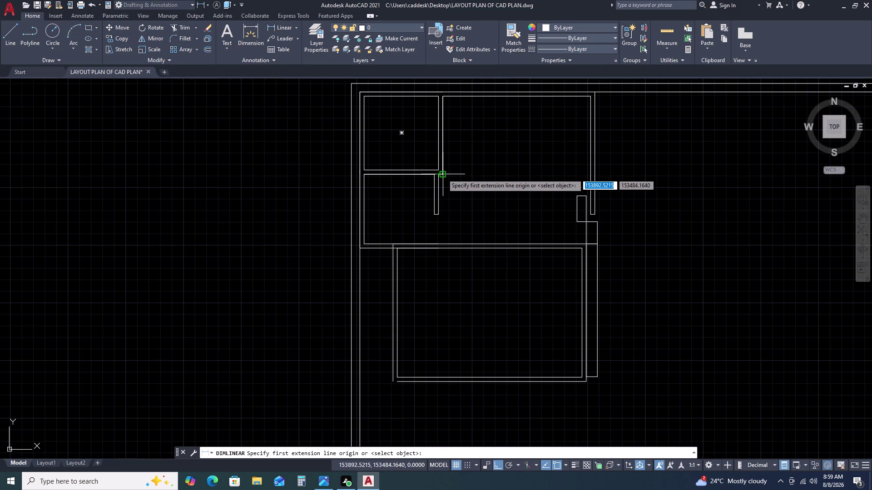
click(442, 174)
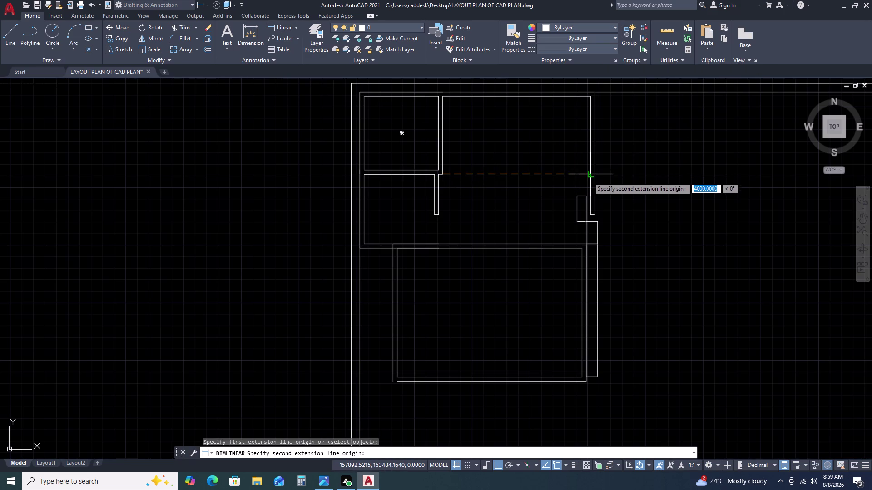
double_click(588, 177)
key(Escape)
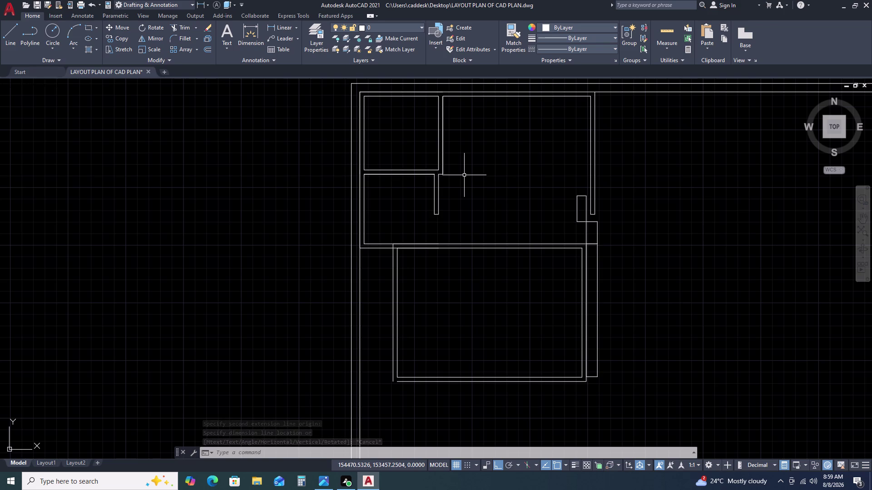
key(space)
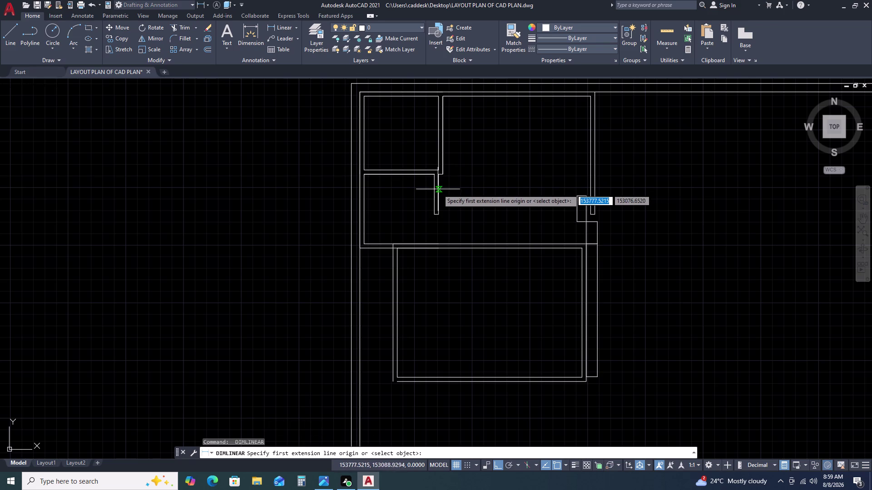
double_click(438, 190)
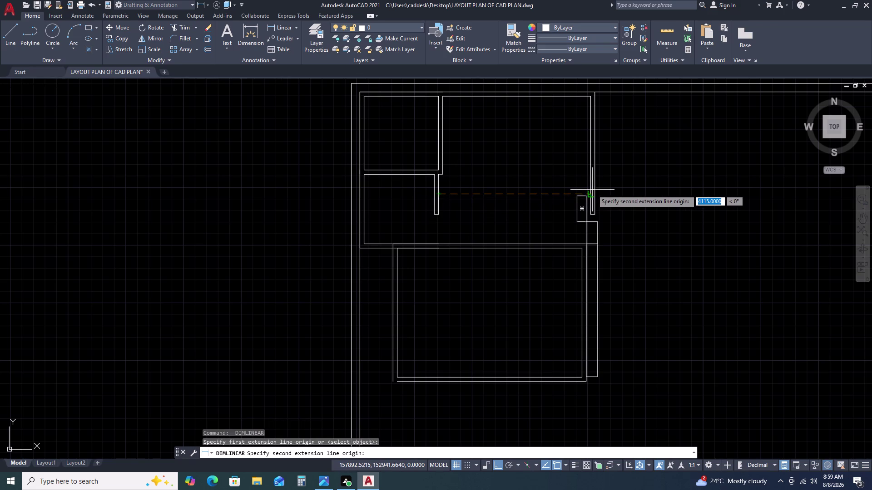
click(589, 194)
key(Escape)
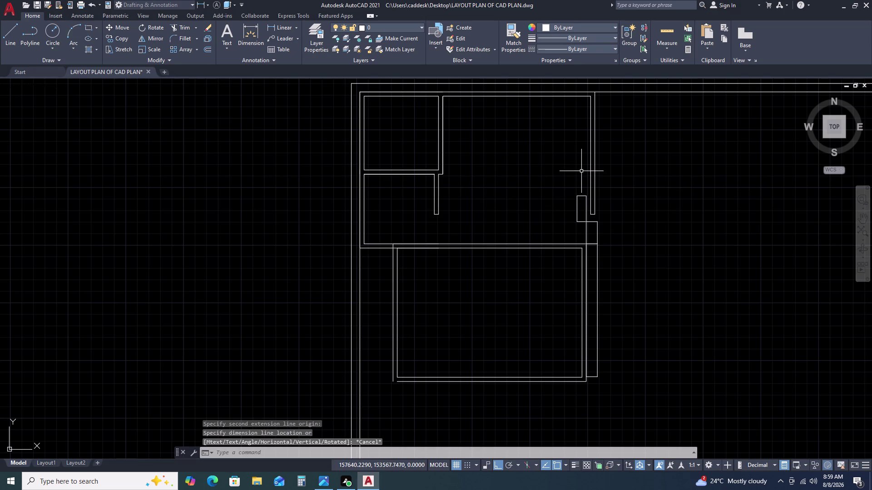
scroll(down, 3)
scroll(up, 3)
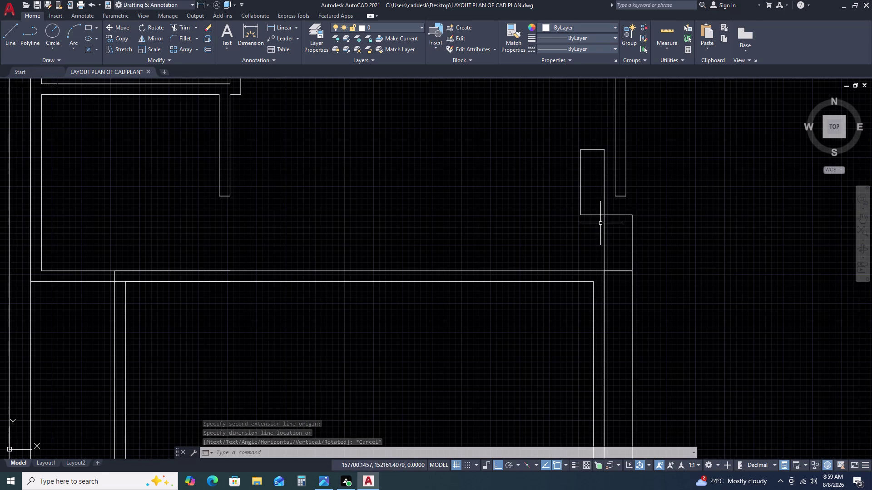
Move the tall pillar rectangle lower, beside the wall.
double_click(610, 148)
click(559, 174)
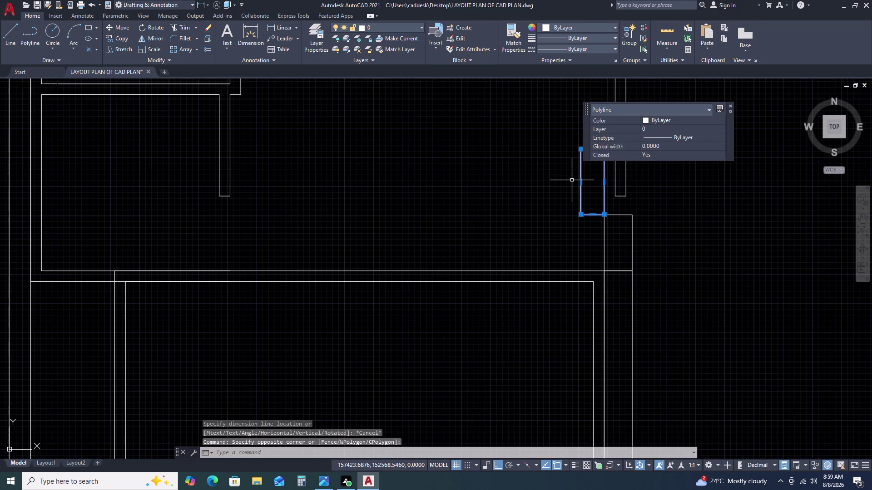
key(m)
key(space)
click(591, 148)
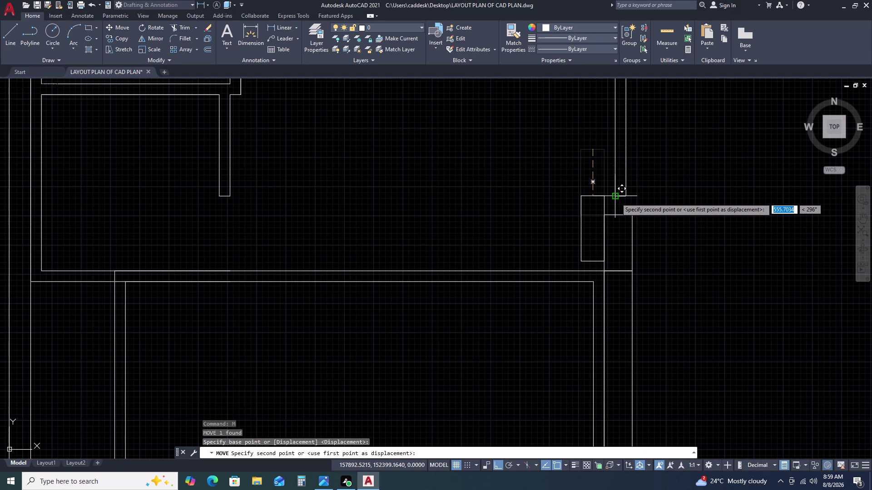
click(620, 197)
scroll(down, 3)
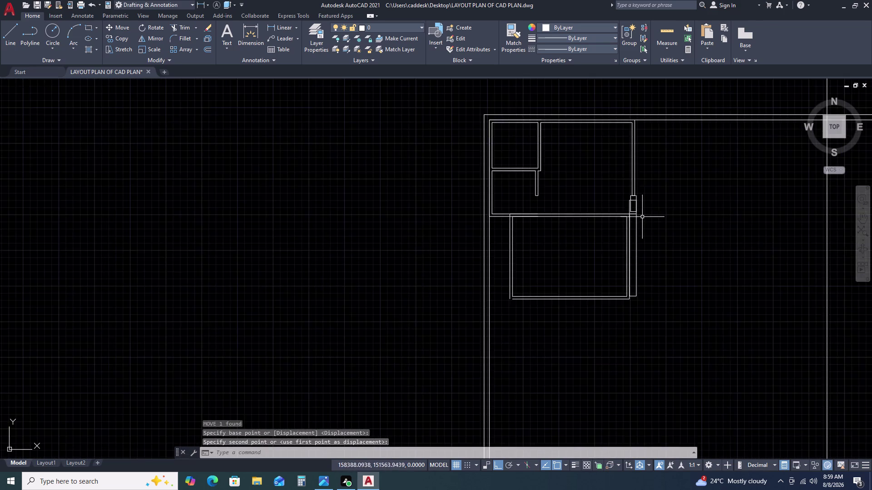
scroll(up, 3)
scroll(up, 3)
Move the tall pillar rectangle straight down the wall again.
drag(490, 297, 487, 291)
click(460, 256)
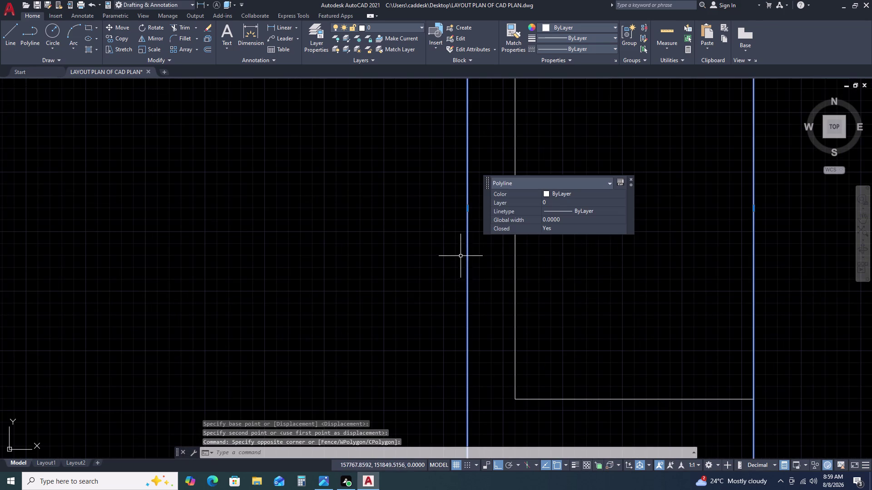
text(M)
key(space)
scroll(down, 3)
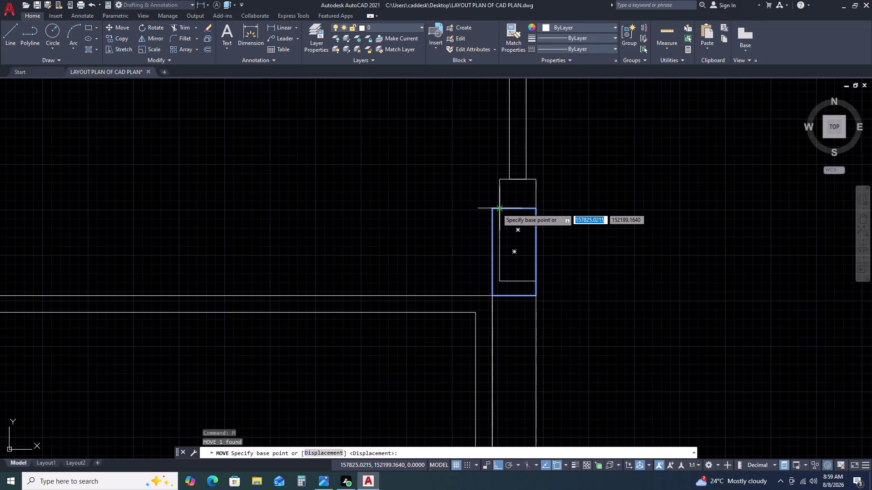
click(491, 210)
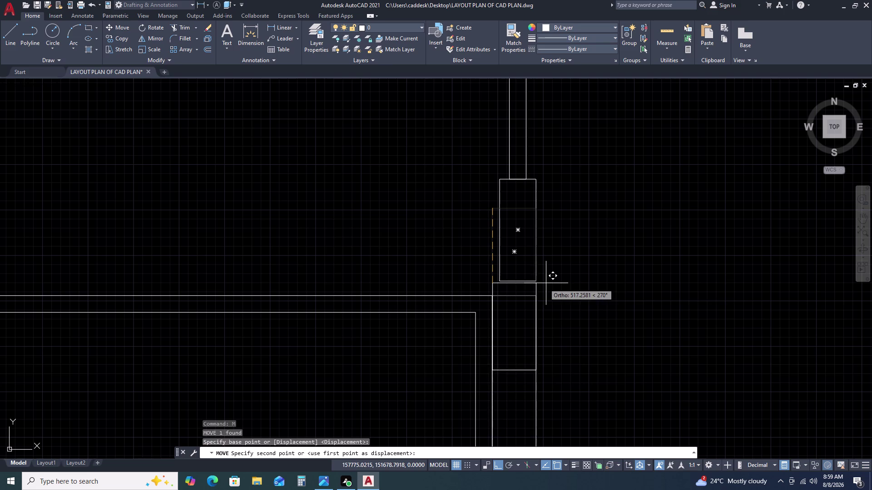
click(538, 283)
scroll(down, 3)
scroll(down, 3)
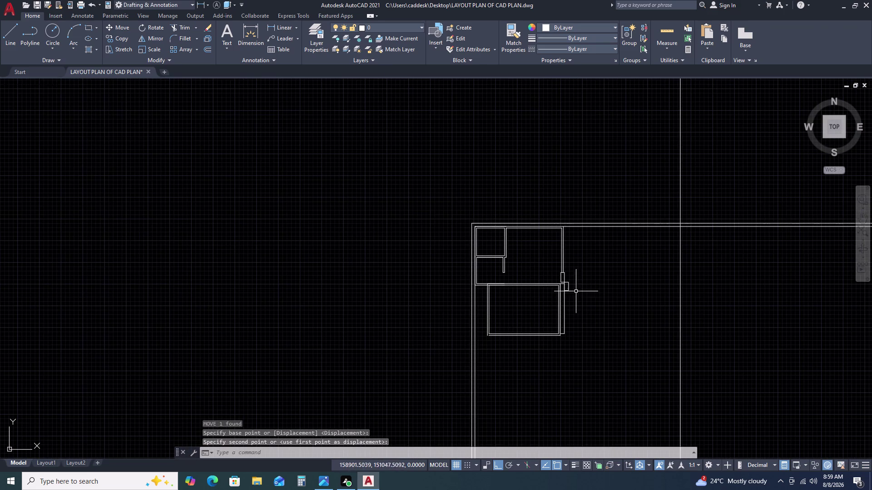
middle_click(574, 297)
middle_drag(572, 292, 564, 272)
middle_drag(561, 266, 560, 262)
scroll(up, 3)
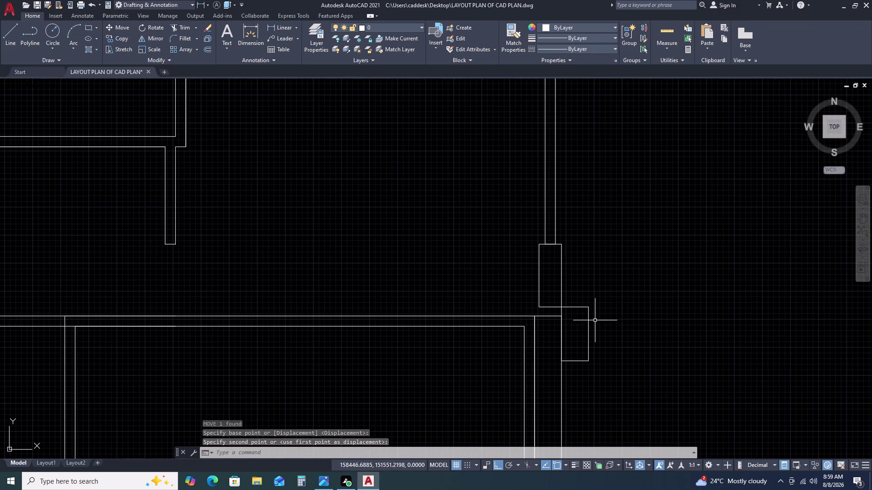
Move both pillar rectangles together up along the wall.
drag(594, 321, 586, 307)
click(562, 255)
key(Escape)
drag(580, 306, 575, 292)
click(561, 269)
text(M)
key(space)
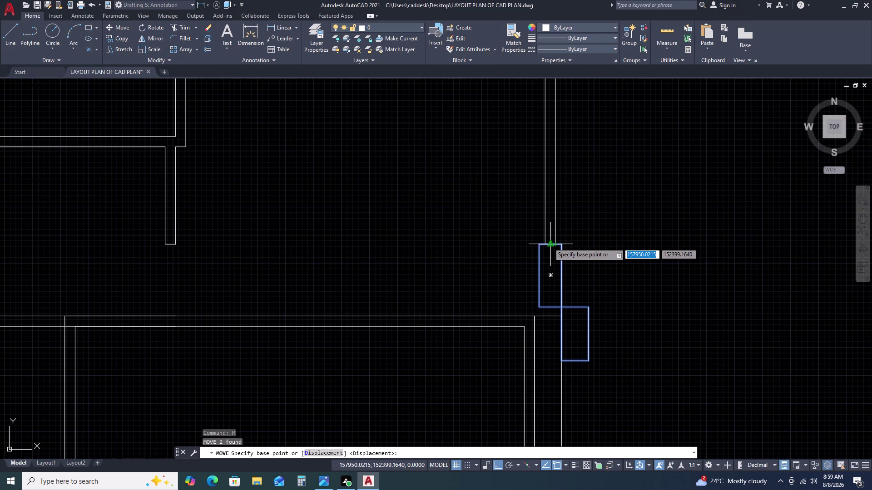
click(548, 243)
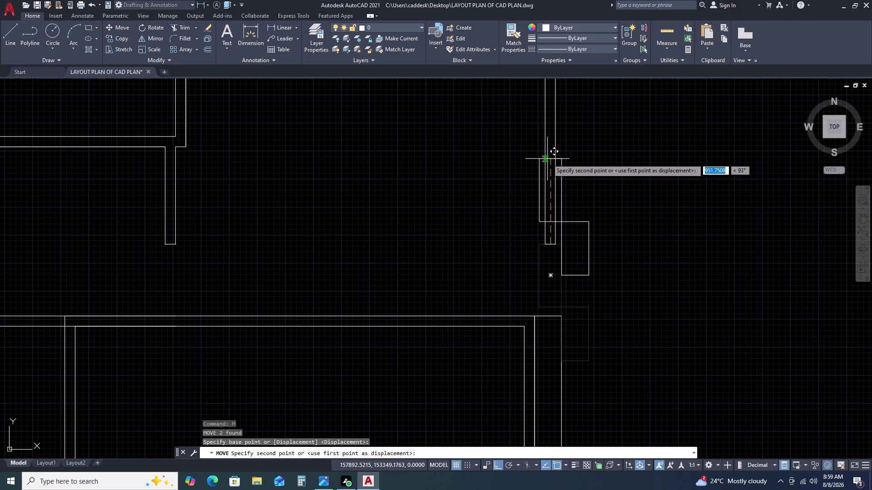
click(547, 159)
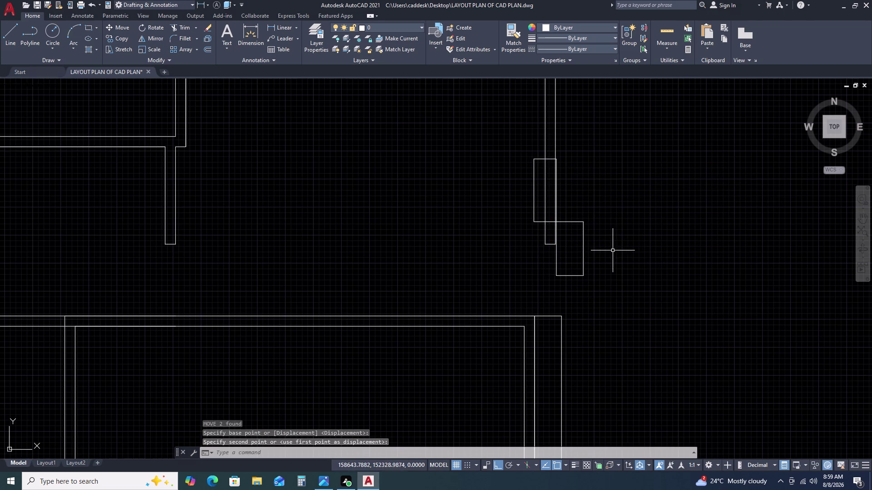
Move the narrow wall rectangle beside the upper room's right side.
click(529, 140)
click(616, 307)
scroll(up, 3)
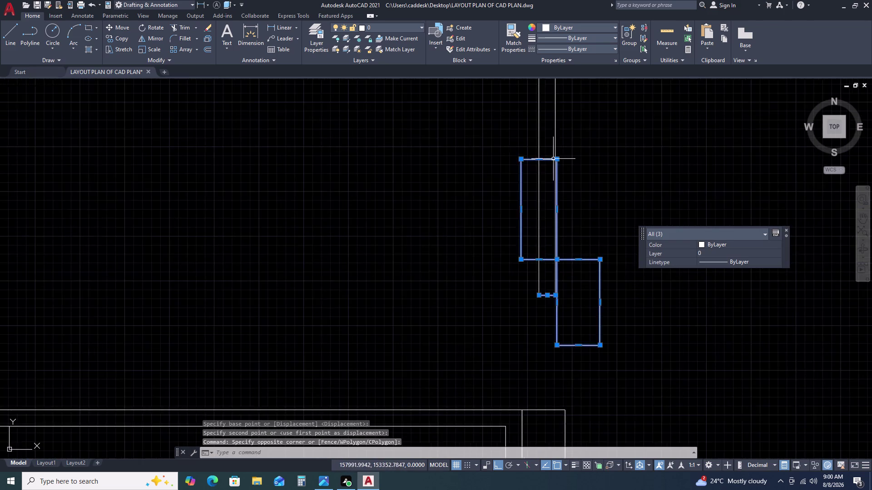
scroll(up, 3)
text(M)
key(space)
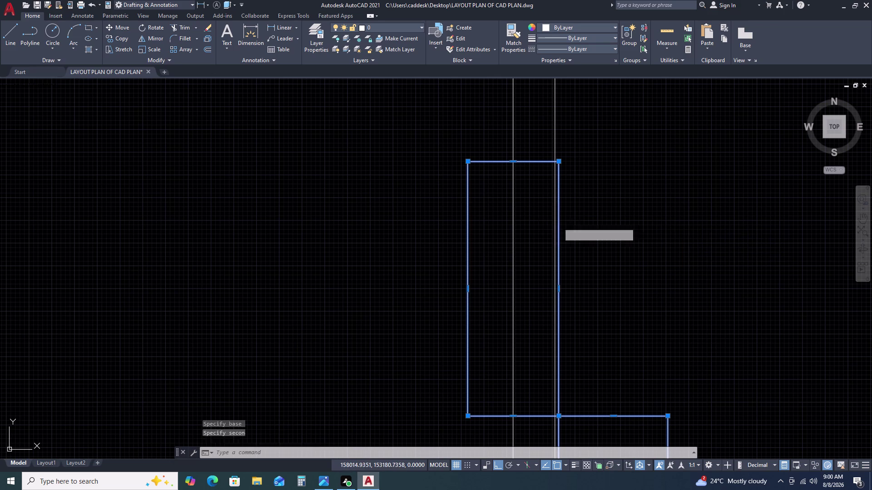
click(512, 162)
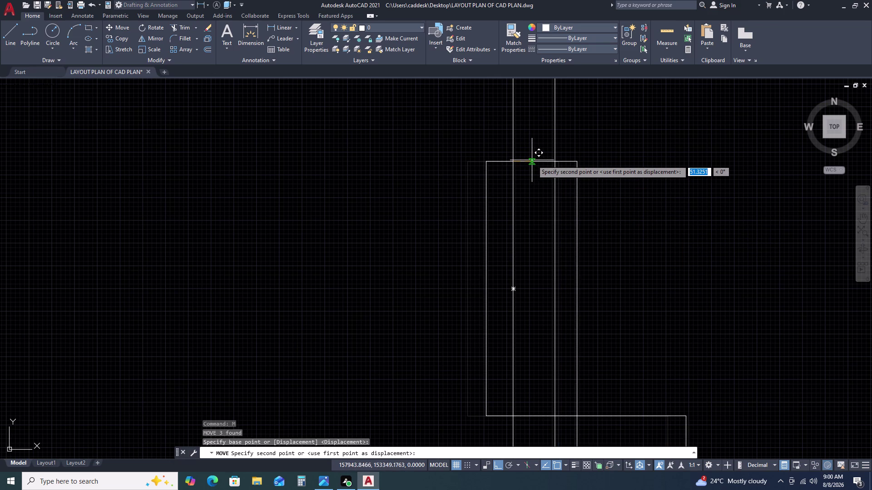
double_click(533, 163)
scroll(down, 3)
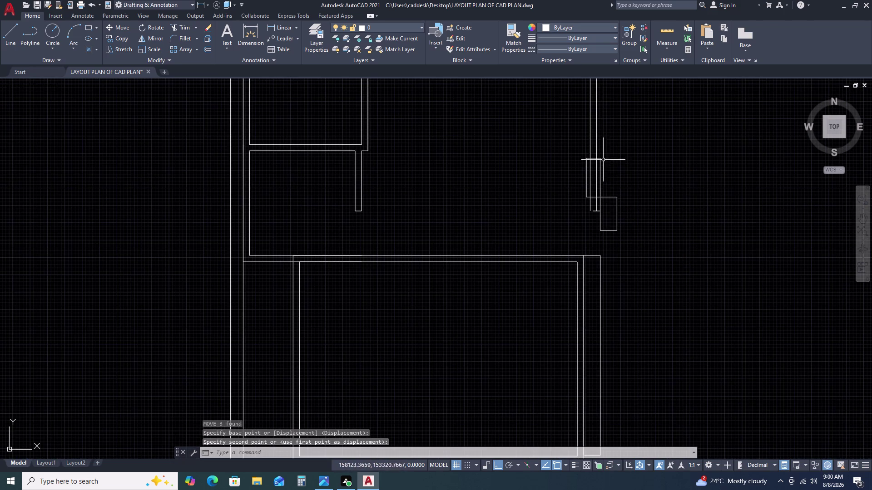
scroll(up, 3)
Erase the three leftover line segments at the wall end.
double_click(667, 157)
click(613, 176)
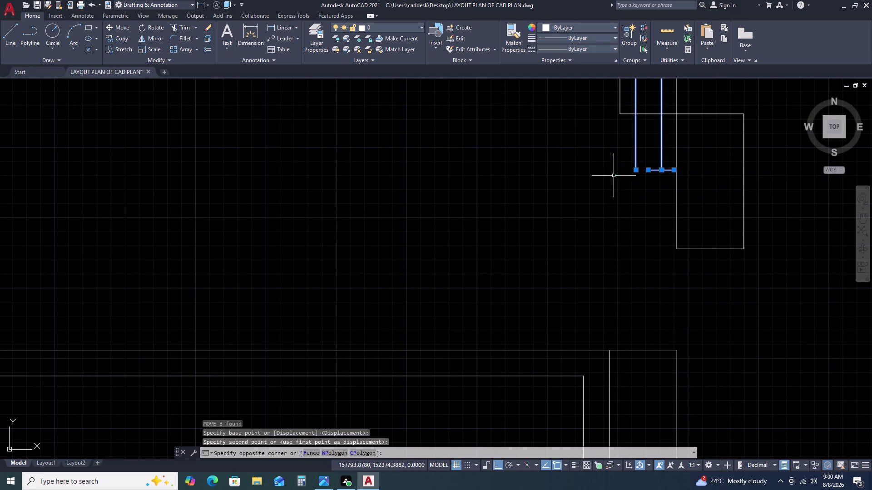
key(Delete)
scroll(down, 3)
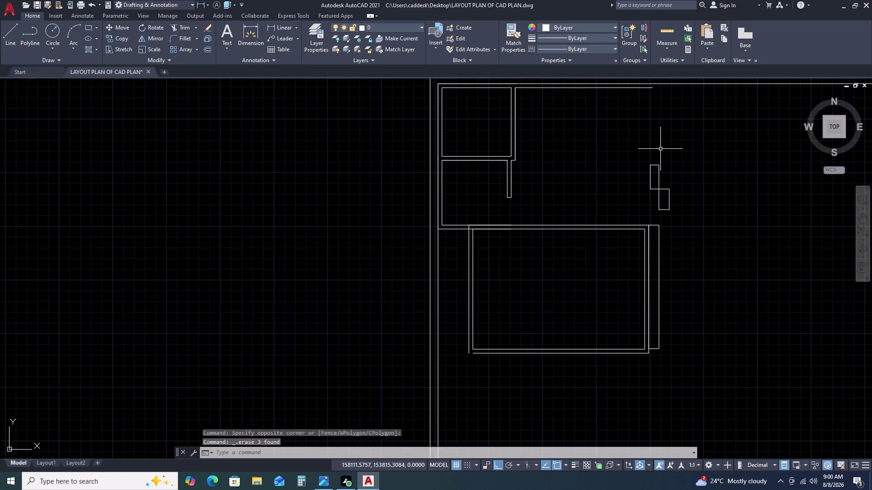
Draw a vertical wall line from the top boundary down to the small rectangle.
middle_click(660, 149)
middle_drag(644, 166, 608, 194)
key(l)
key(space)
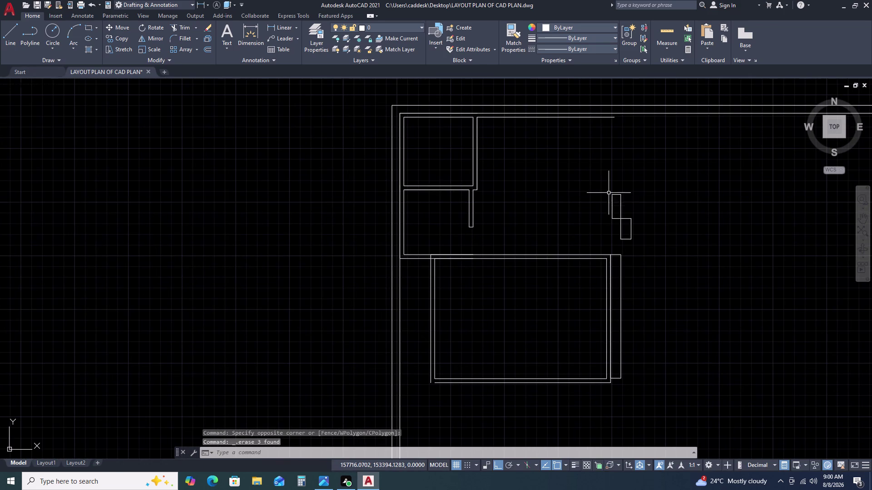
click(615, 120)
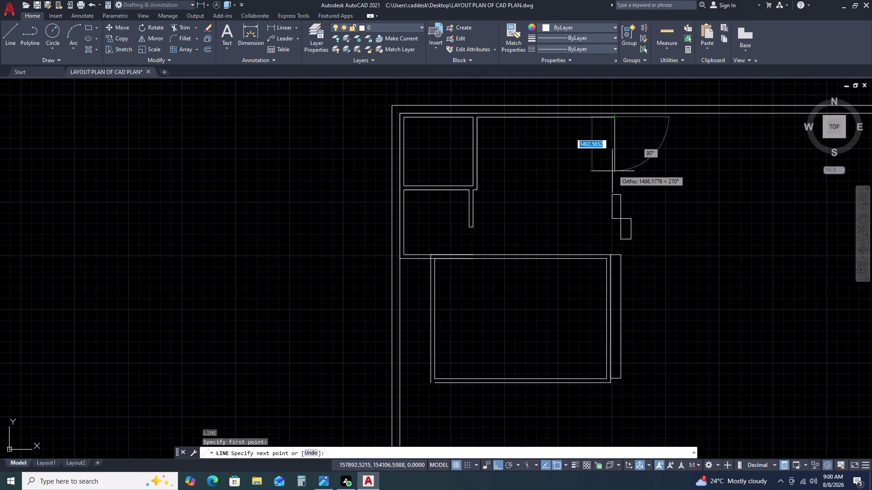
scroll(up, 3)
double_click(610, 185)
key(Escape)
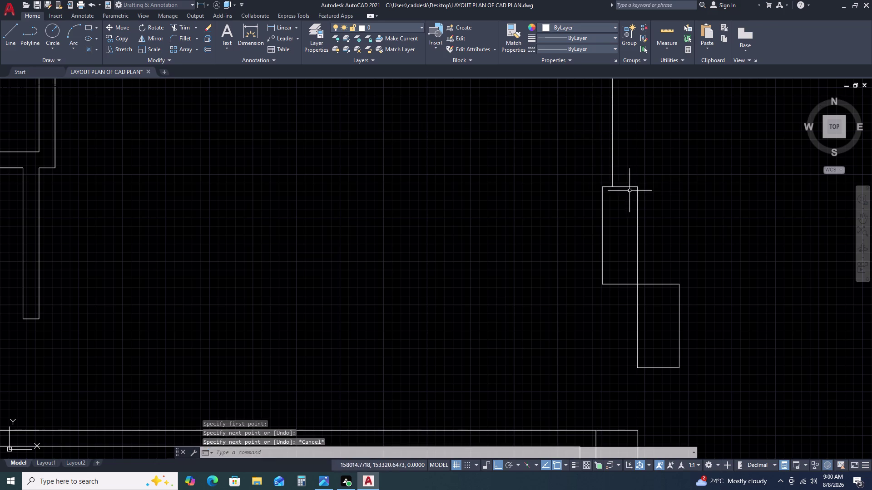
scroll(down, 3)
key(space)
scroll(up, 3)
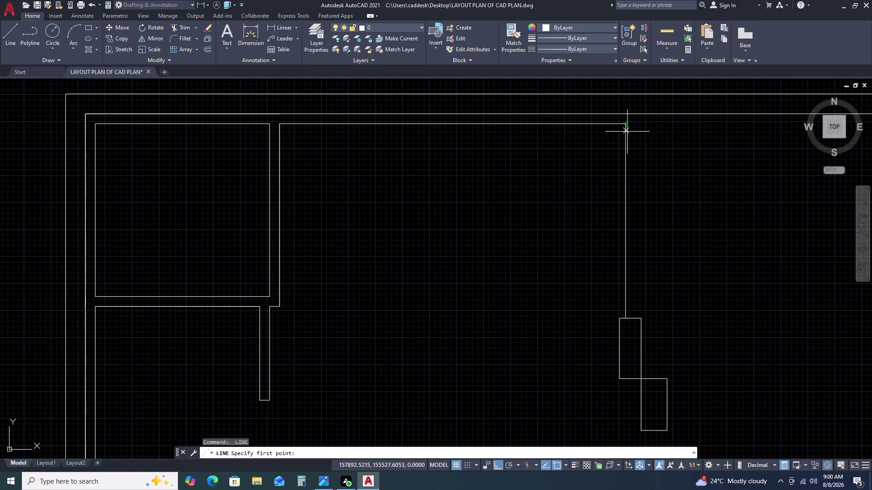
key(Escape)
click(635, 177)
click(580, 196)
Offset the wall line 115 to the right.
key(o)
key(space)
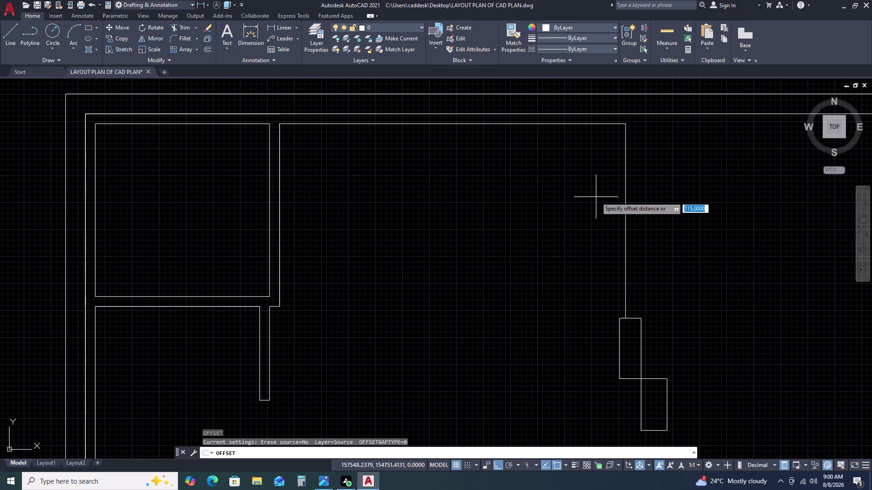
text(11)
key(5)
key(space)
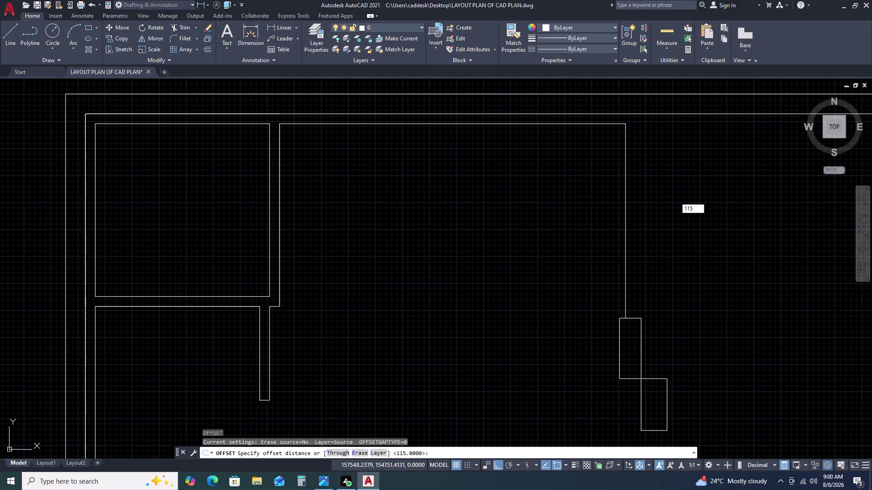
click(649, 191)
key(Escape)
Extend the offset wall line up to the top boundary and review the upper rooms.
key(e)
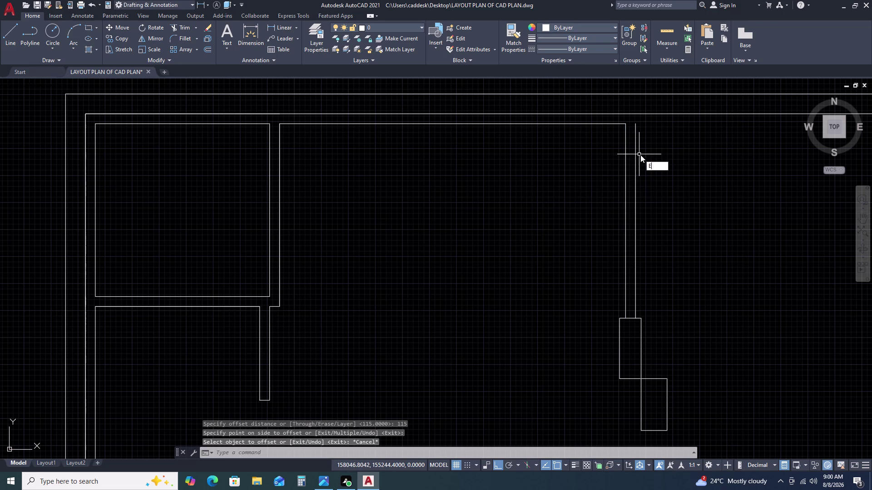
text(X)
key(space)
click(635, 133)
key(Escape)
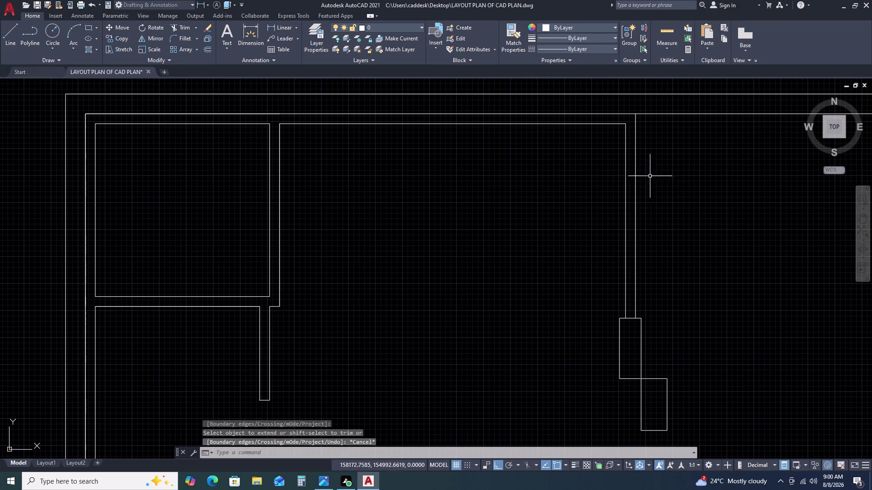
scroll(down, 3)
scroll(up, 3)
scroll(down, 3)
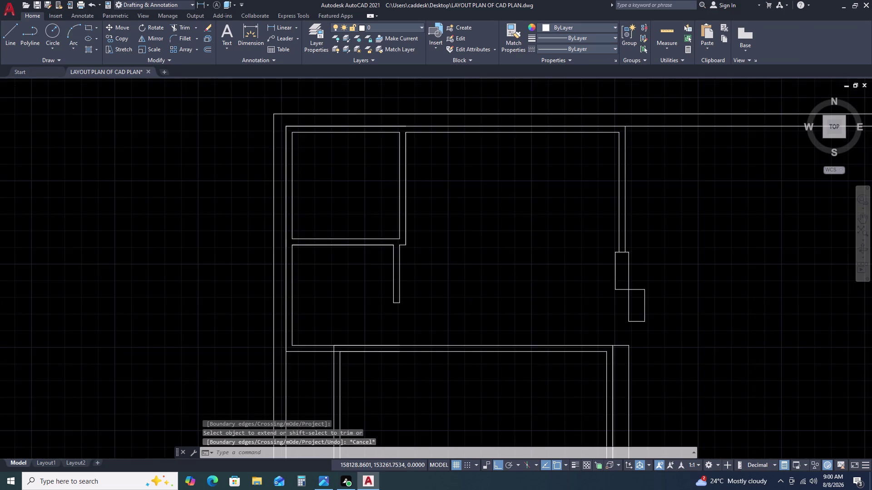
middle_drag(631, 335, 638, 300)
middle_click(639, 299)
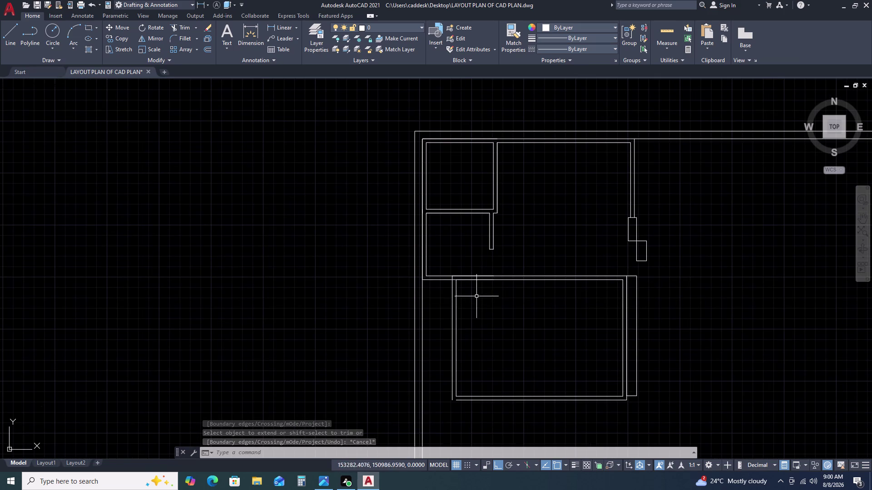
scroll(up, 3)
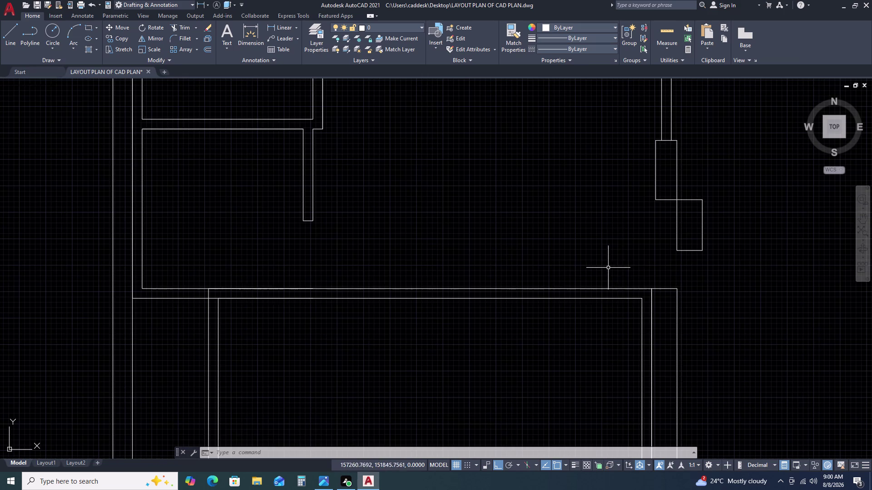
scroll(down, 3)
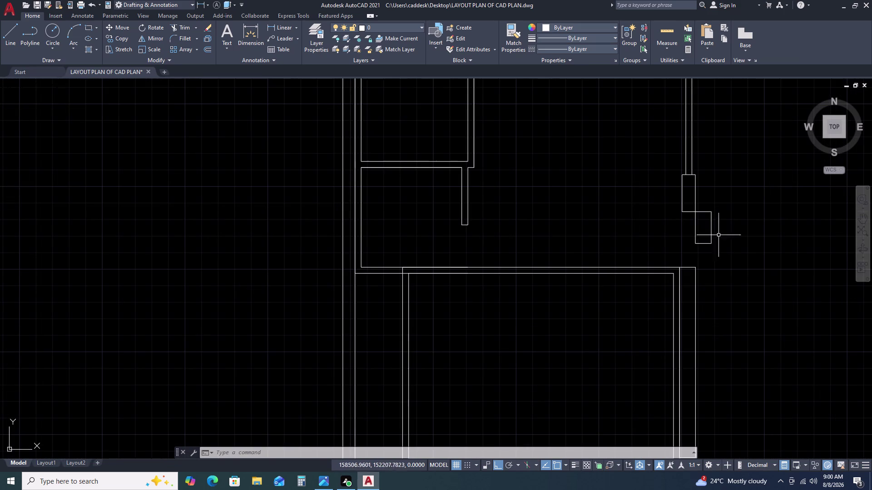
scroll(up, 3)
Stretch the small rectangle's bottom-edge midpoint grip down to the lower room's wall.
double_click(702, 243)
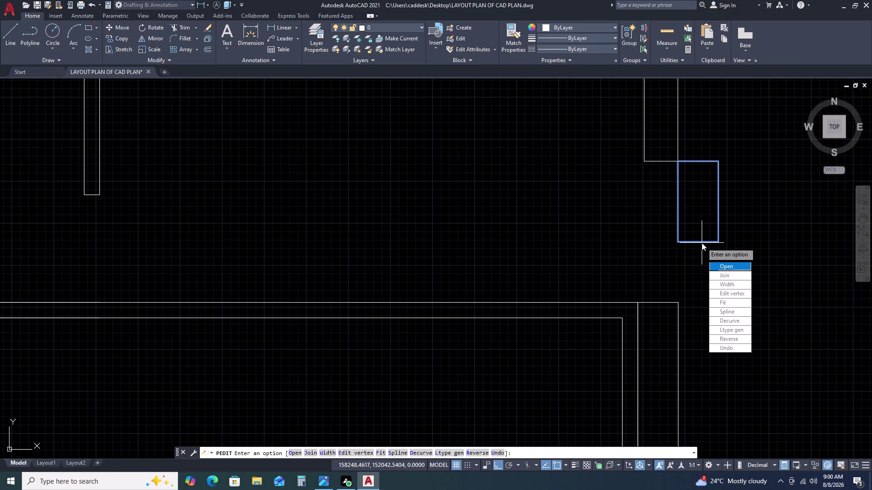
key(Escape)
double_click(699, 242)
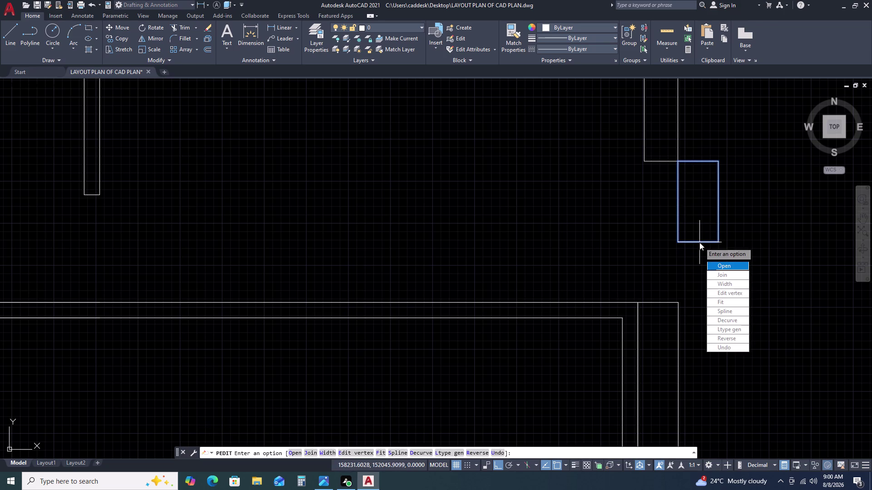
key(Escape)
key(Escape)
key(Escape)
click(699, 241)
click(698, 245)
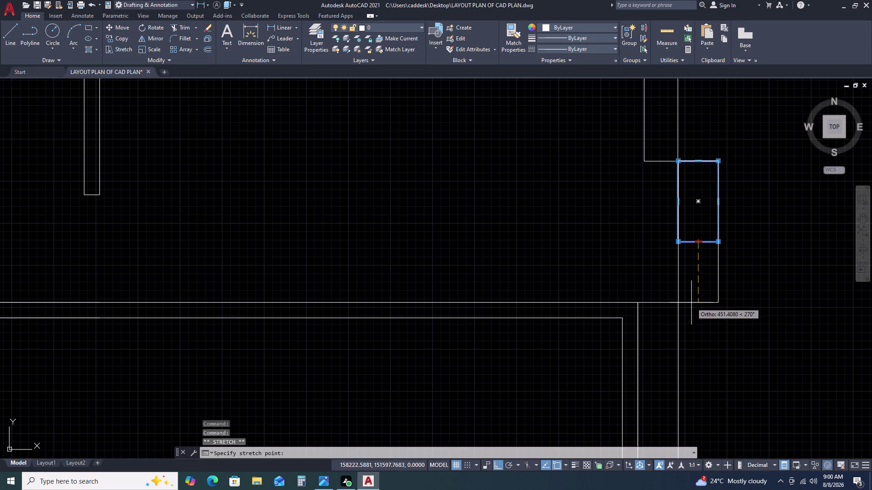
click(691, 303)
key(Escape)
Select the lower room's wall outlines for moving with M.
scroll(down, 3)
scroll(down, 3)
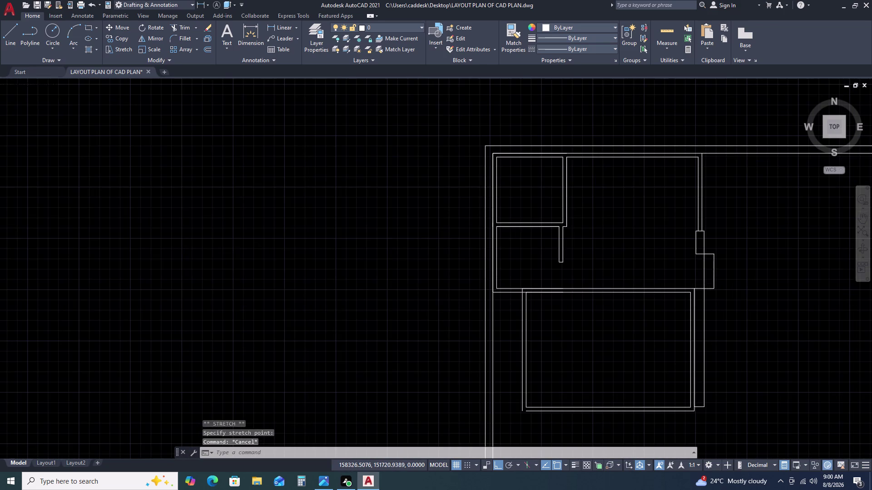
drag(719, 308, 711, 313)
click(685, 323)
text(M)
key(space)
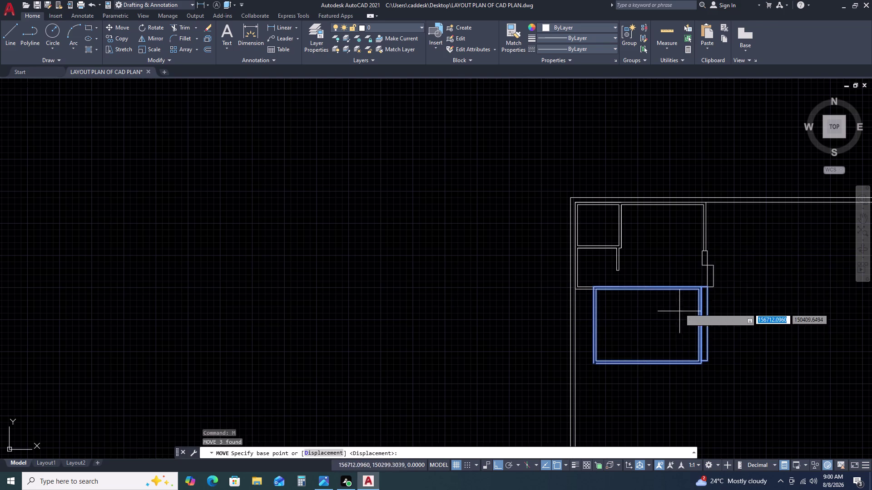
scroll(up, 3)
middle_drag(728, 288, 719, 288)
middle_drag(612, 272, 599, 268)
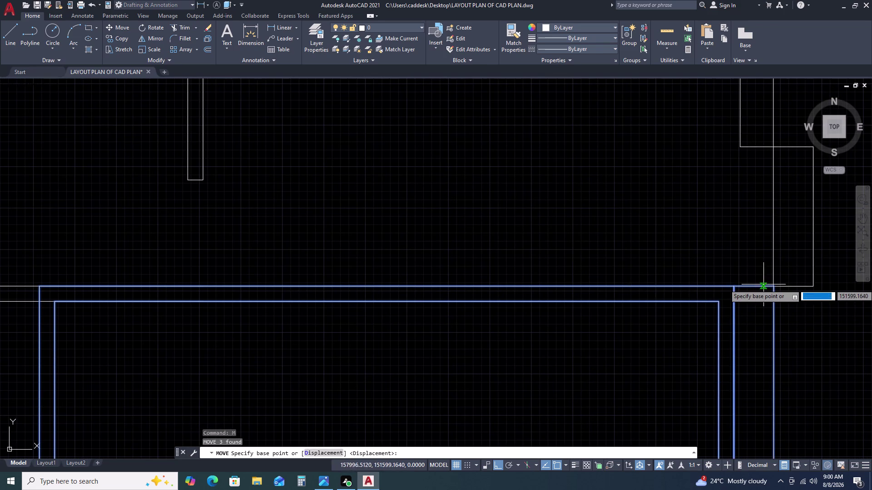
click(773, 286)
click(815, 285)
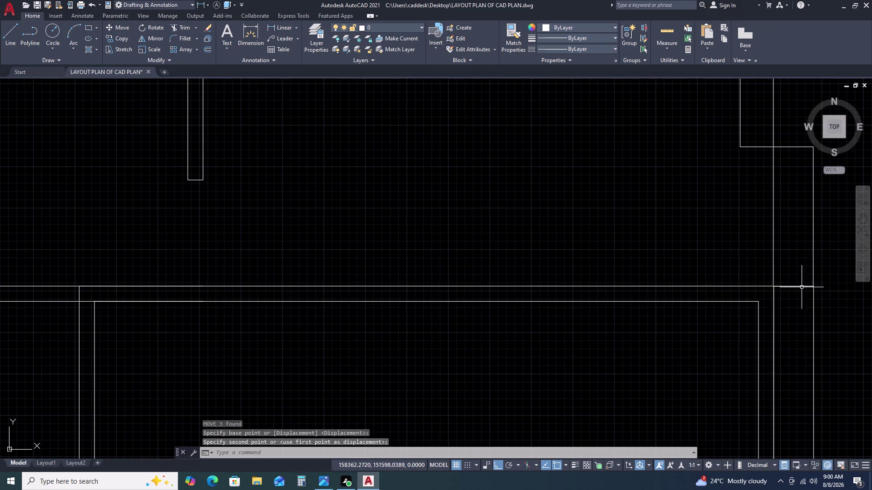
scroll(down, 3)
scroll(up, 3)
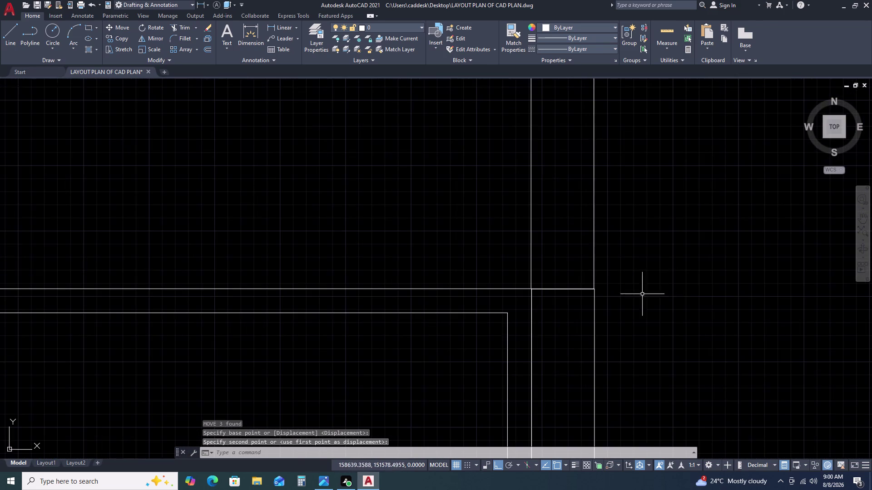
scroll(up, 3)
scroll(up, 3)
scroll(down, 3)
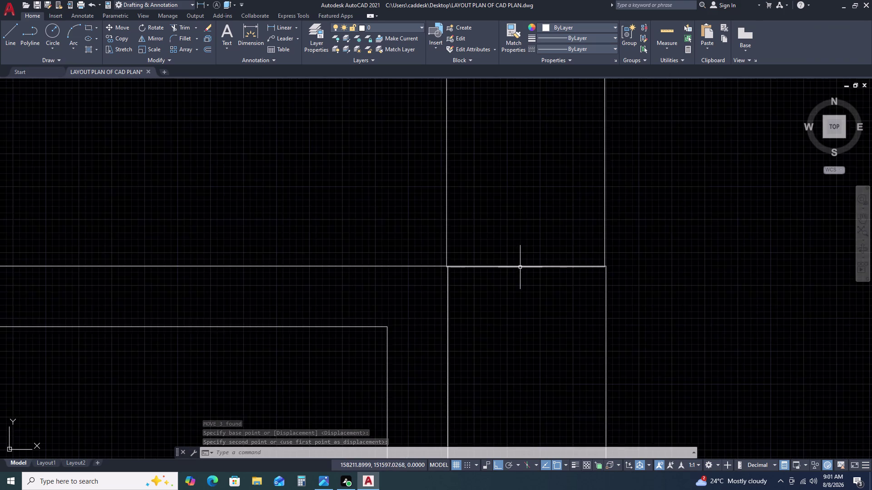
scroll(up, 3)
click(505, 330)
scroll(down, 3)
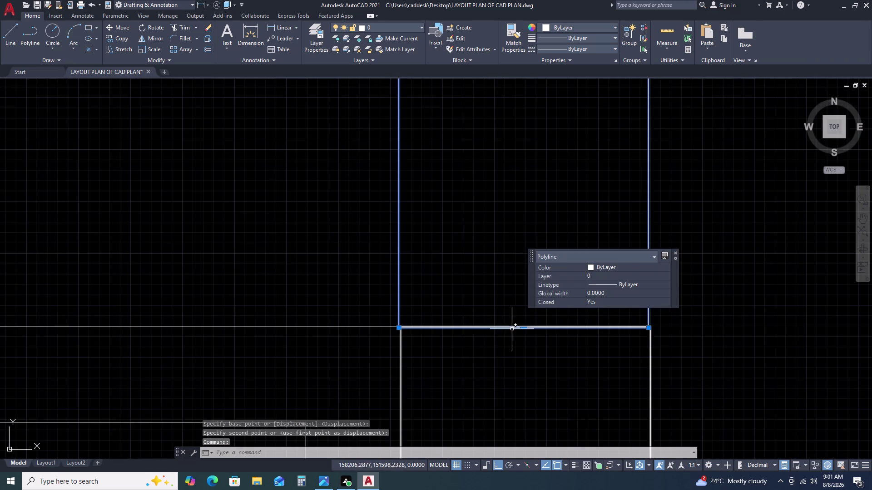
scroll(up, 3)
middle_drag(503, 301, 380, 249)
middle_click(367, 242)
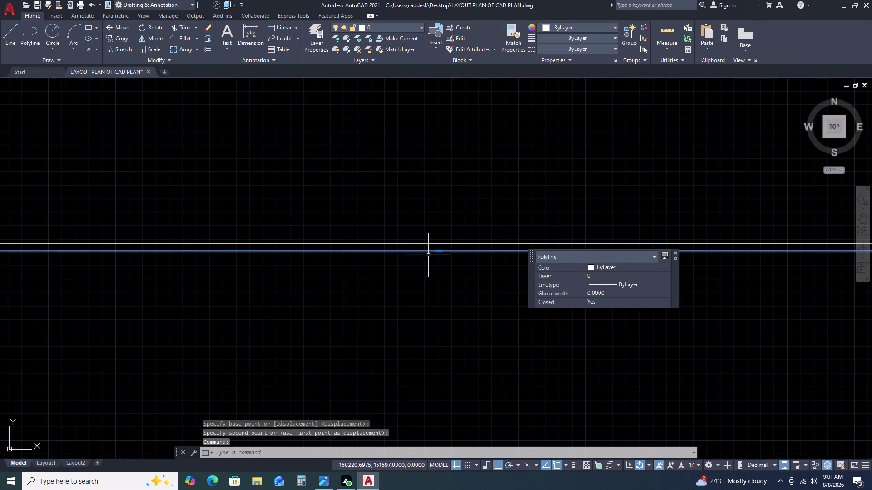
click(440, 251)
click(439, 244)
key(Escape)
scroll(down, 3)
scroll(up, 3)
scroll(up, 3)
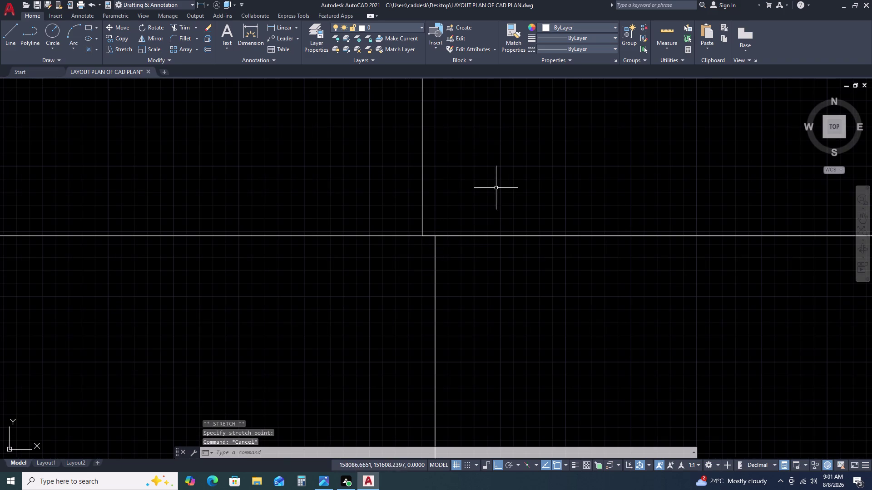
drag(491, 187, 469, 188)
click(424, 190)
click(414, 191)
click(437, 190)
drag(444, 189, 439, 187)
click(416, 188)
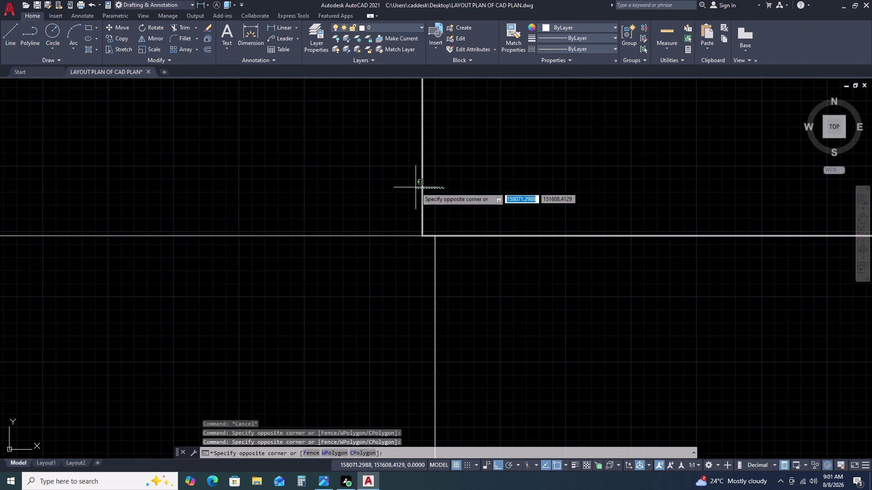
scroll(down, 3)
middle_drag(504, 204, 437, 236)
key(Escape)
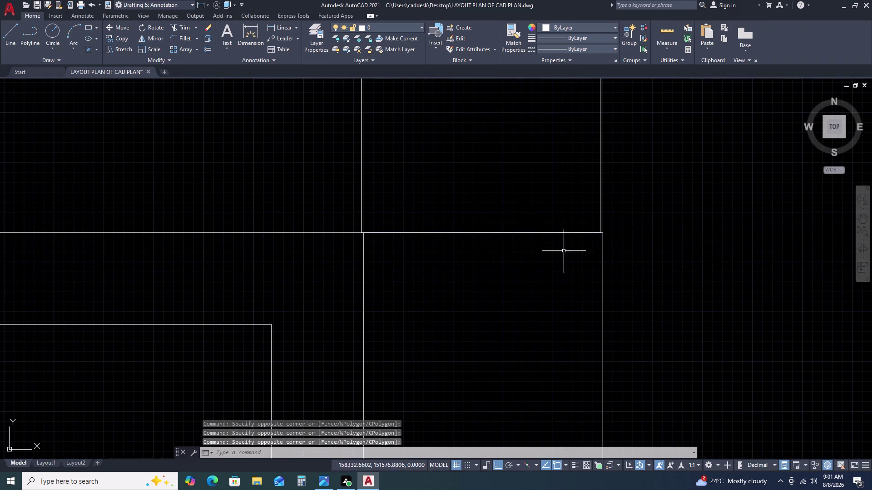
drag(658, 297, 622, 302)
click(212, 395)
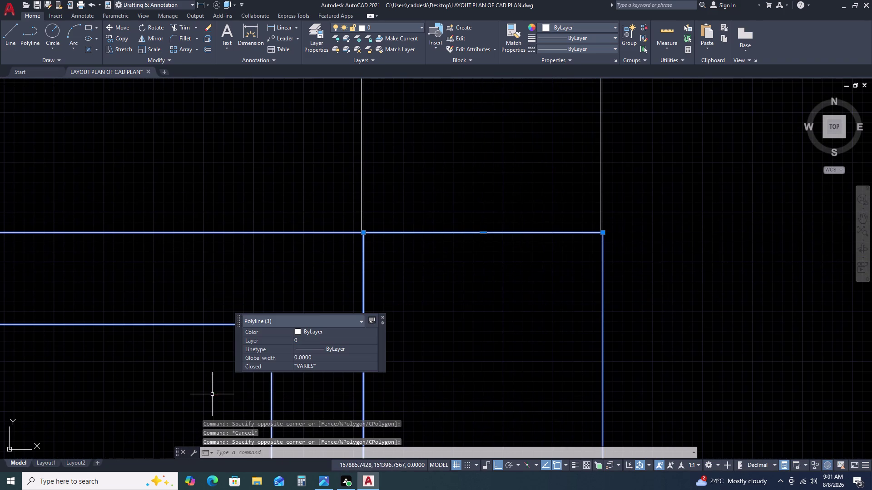
text(M)
key(space)
scroll(up, 3)
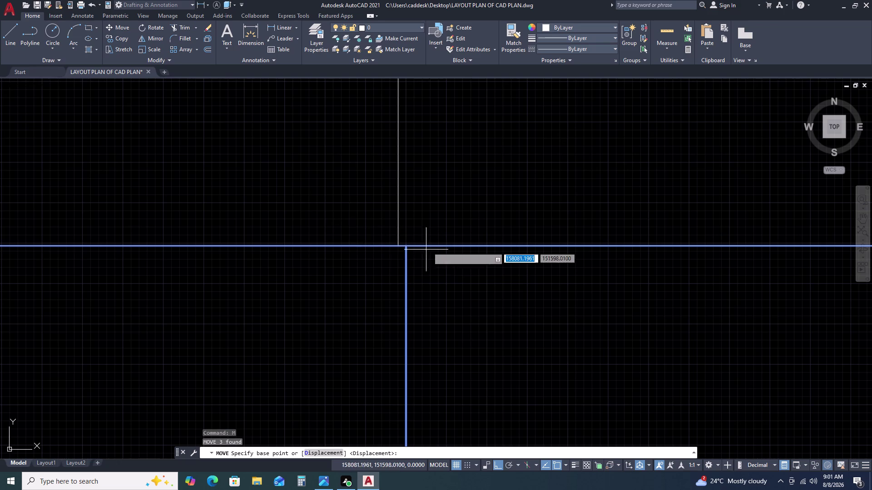
scroll(up, 3)
click(336, 274)
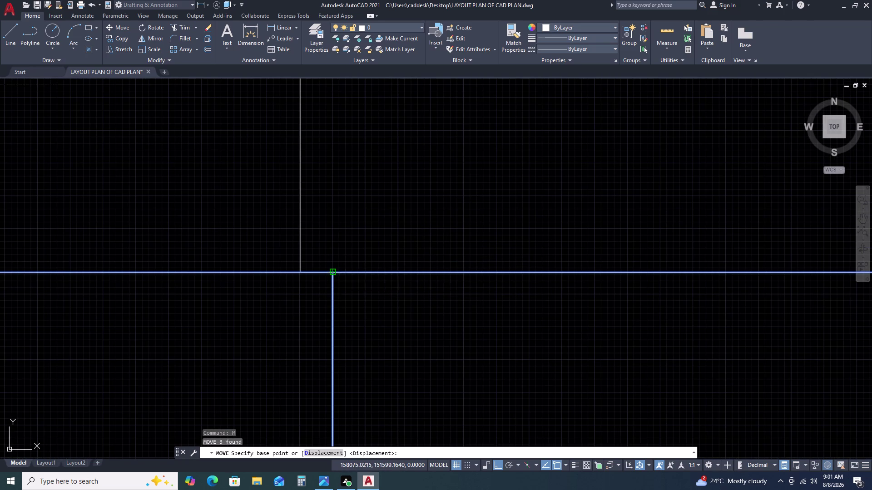
click(302, 274)
key(Escape)
scroll(down, 3)
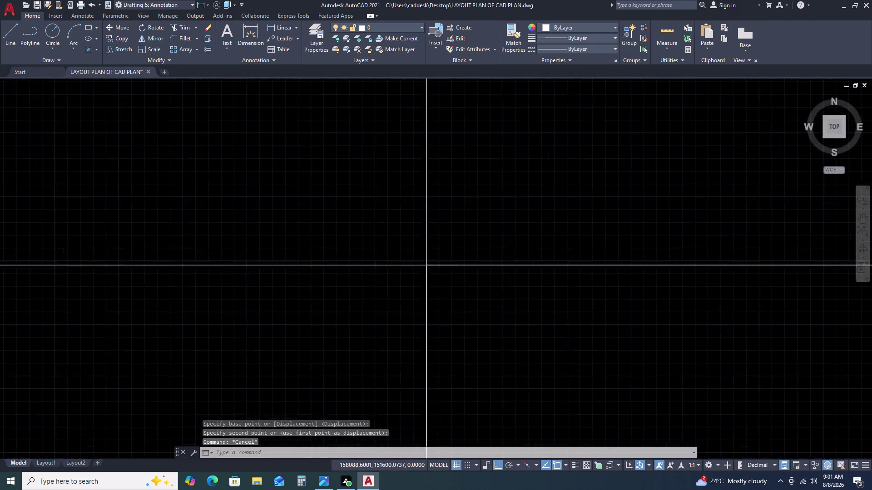
scroll(down, 3)
scroll(down, 3)
scroll(up, 3)
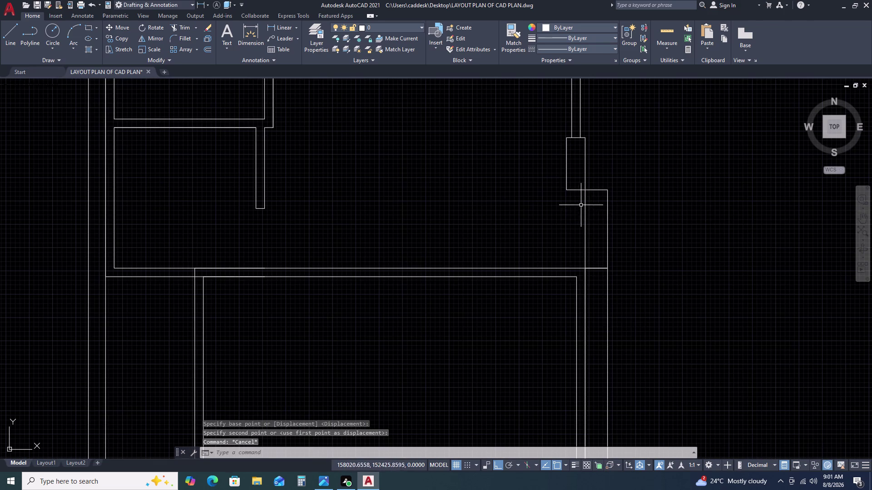
scroll(up, 3)
scroll(down, 3)
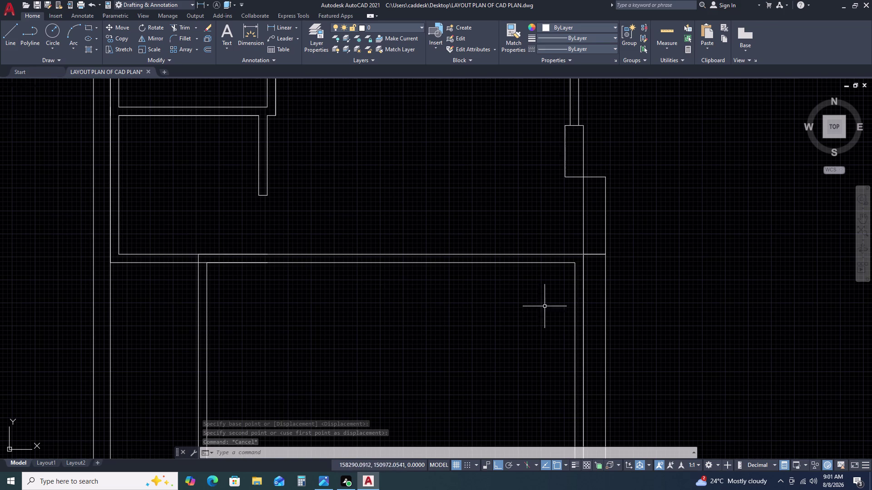
scroll(down, 3)
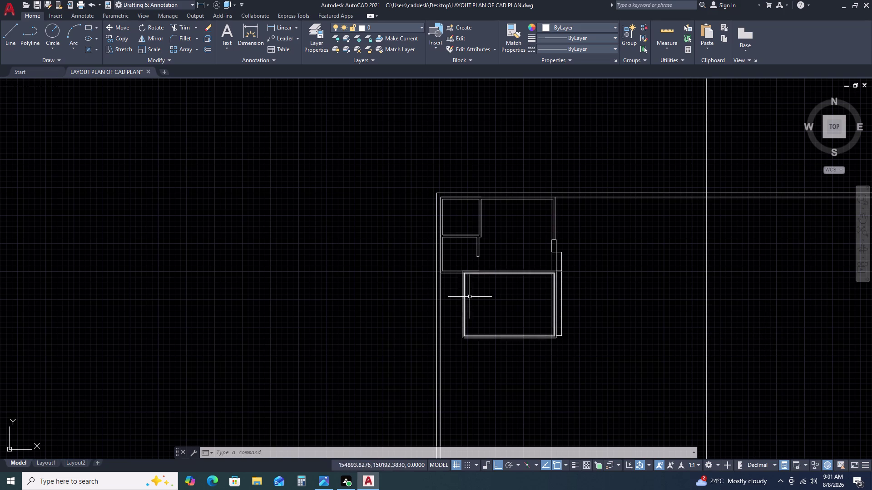
scroll(up, 3)
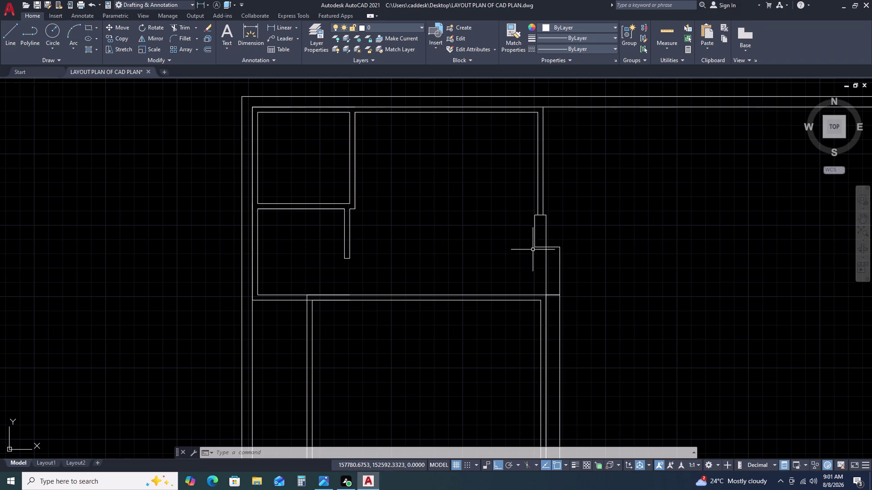
scroll(up, 3)
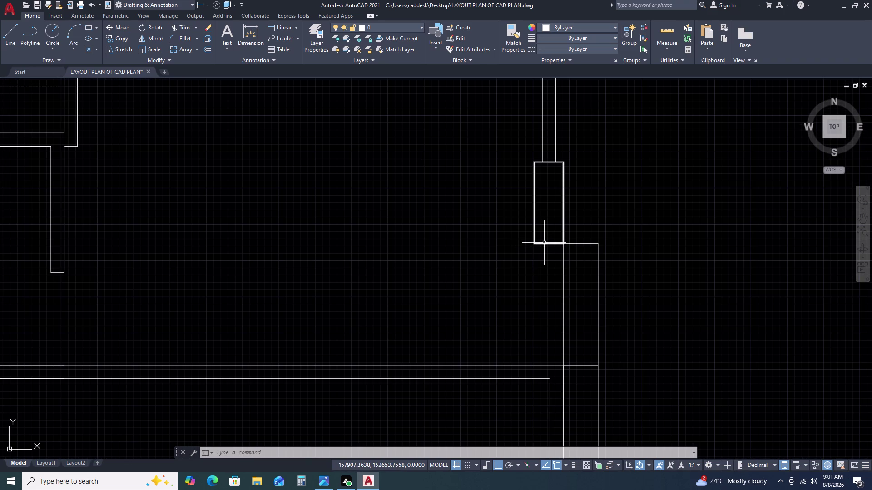
click(544, 245)
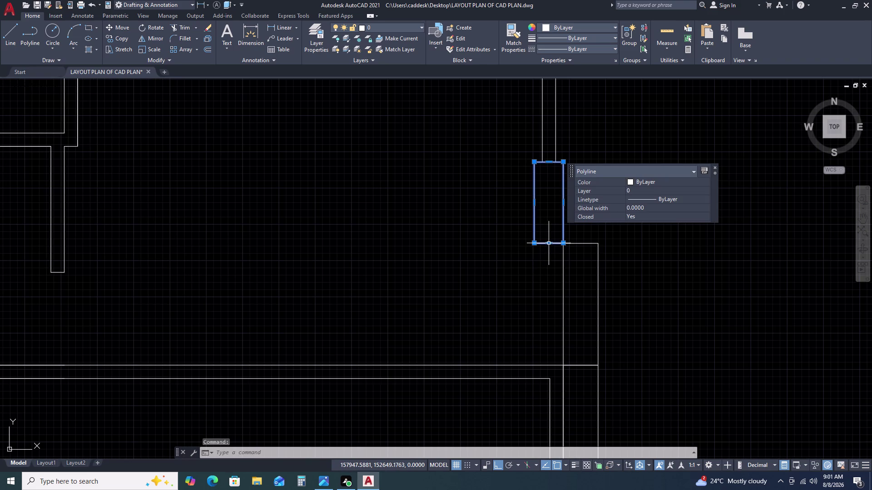
Grip-stretch the pillar downward and move the adjacent wall outline's corner to meet it.
click(547, 243)
click(550, 260)
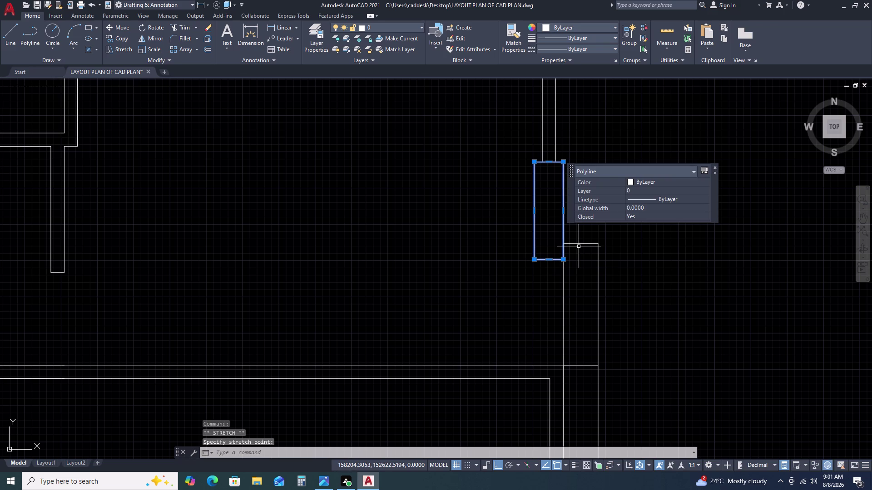
click(578, 245)
click(563, 244)
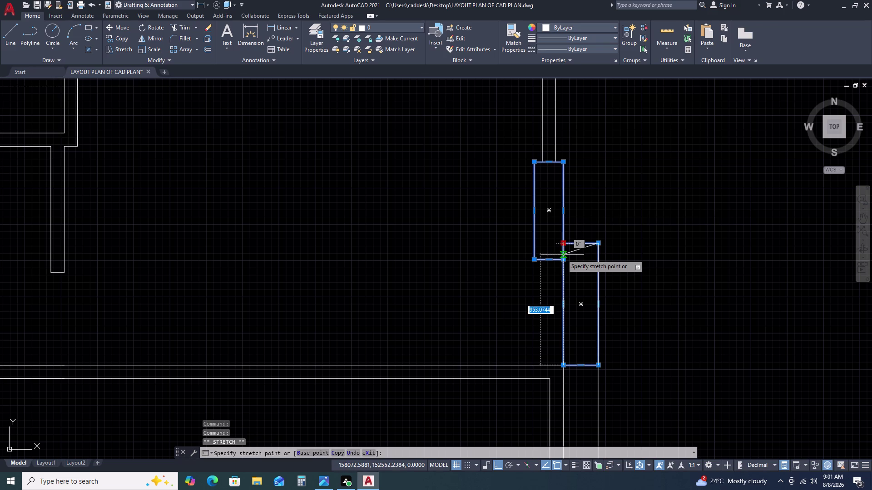
click(562, 256)
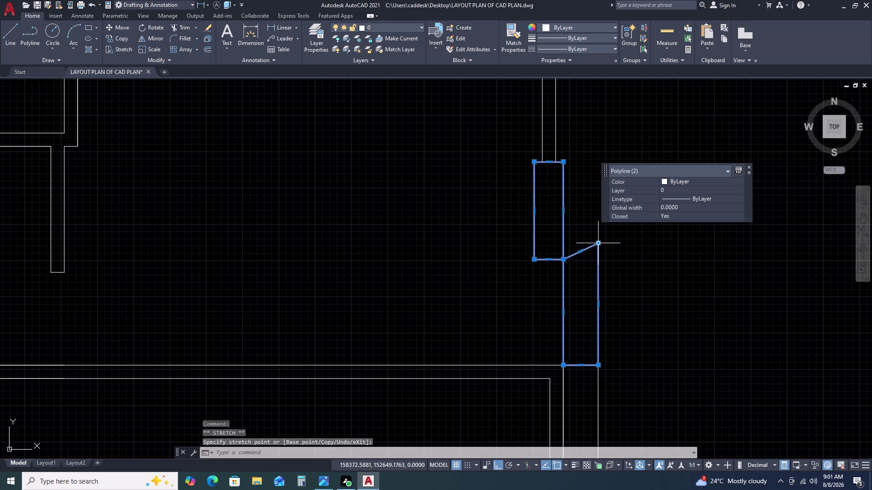
click(598, 244)
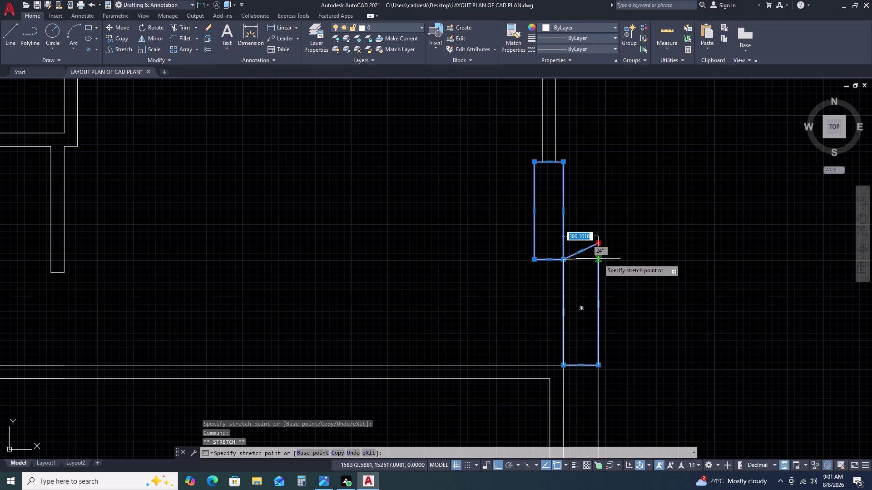
click(598, 259)
scroll(up, 3)
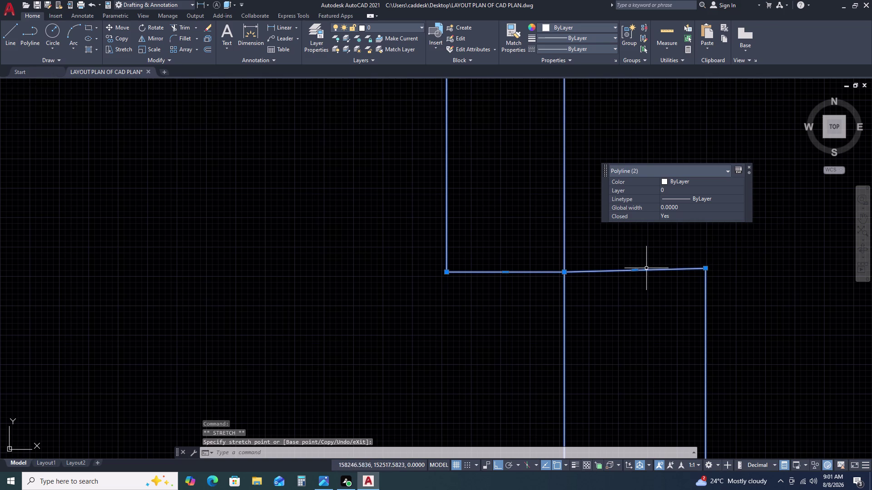
key(Escape)
Explode the wall outline beside the pillar into separate lines.
double_click(695, 269)
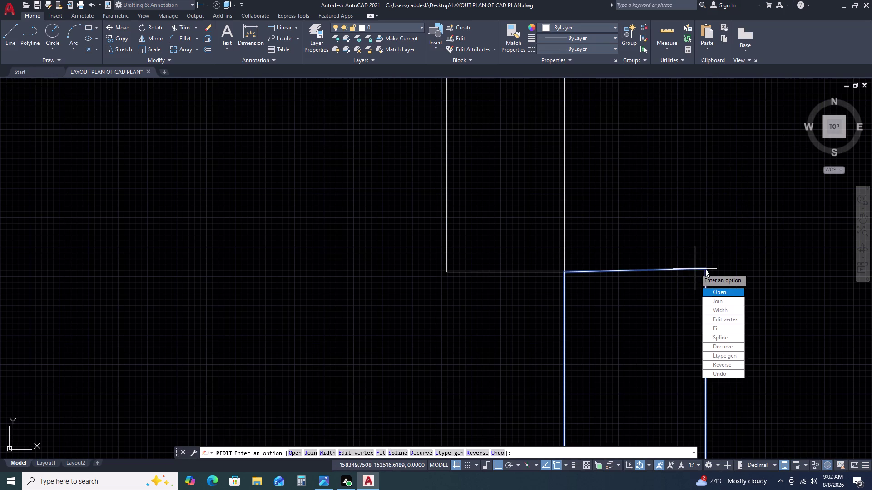
key(Escape)
click(678, 270)
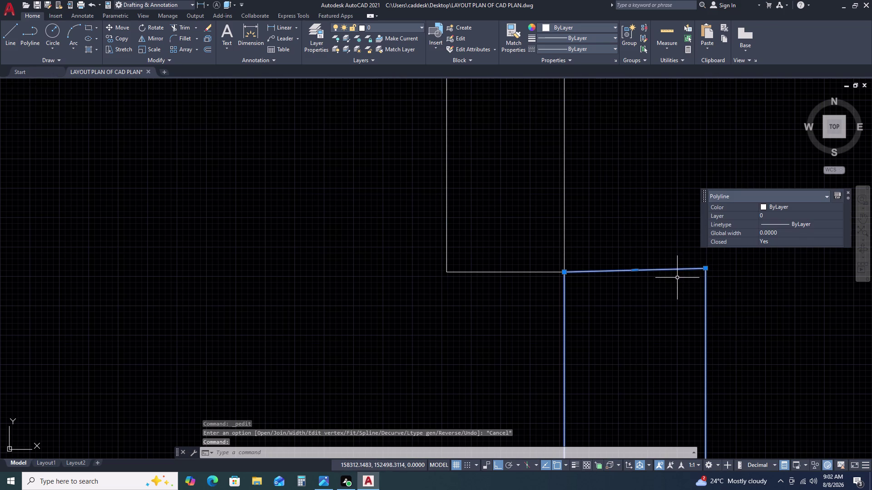
text(X)
key(space)
text(L)
key(space)
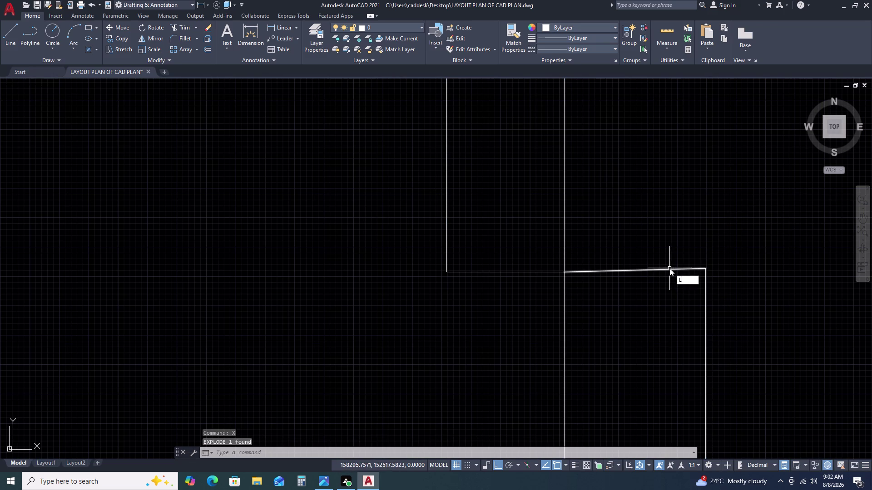
click(564, 274)
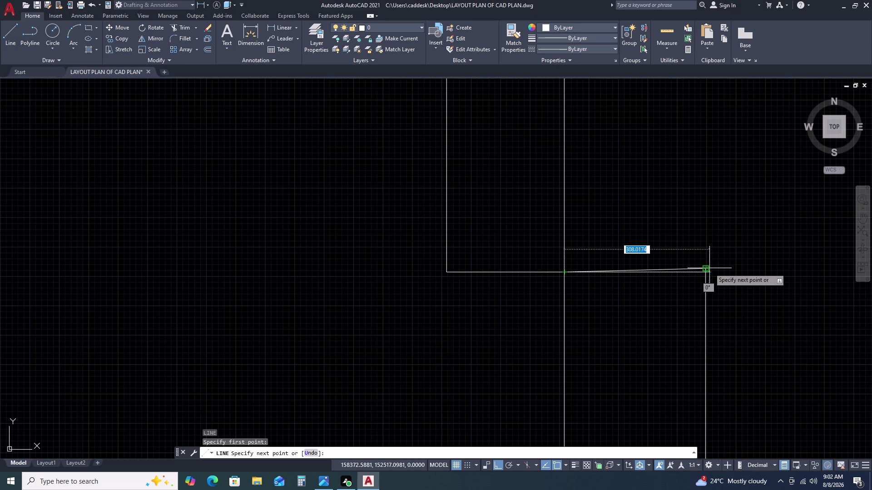
Erase the two slanted wall lines with a window selection.
click(707, 271)
key(Escape)
scroll(up, 3)
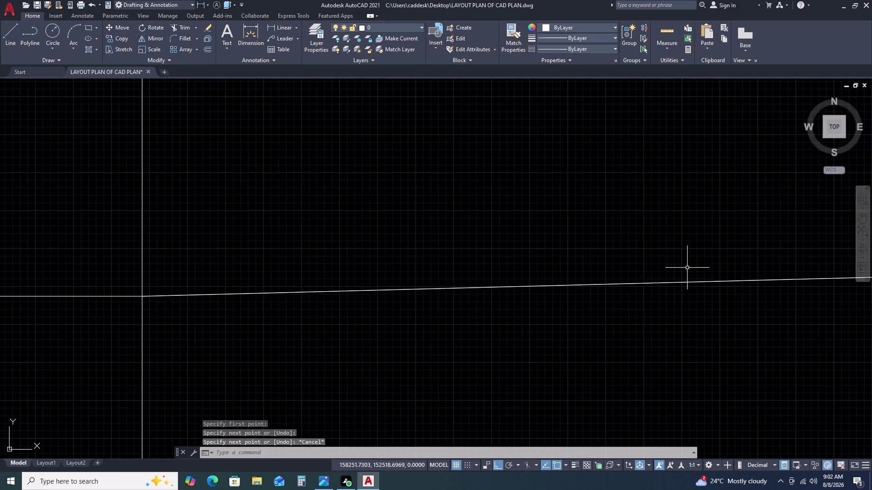
scroll(up, 3)
middle_drag(686, 271, 345, 249)
scroll(down, 3)
click(492, 245)
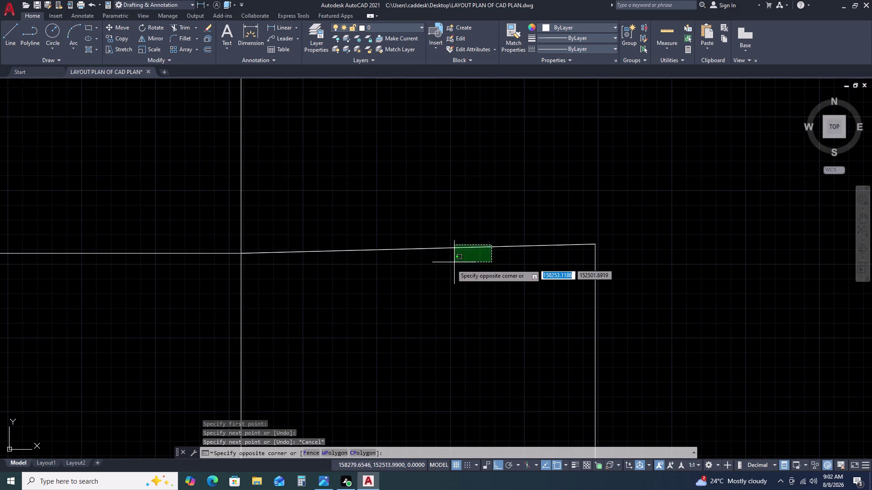
click(451, 265)
key(Delete)
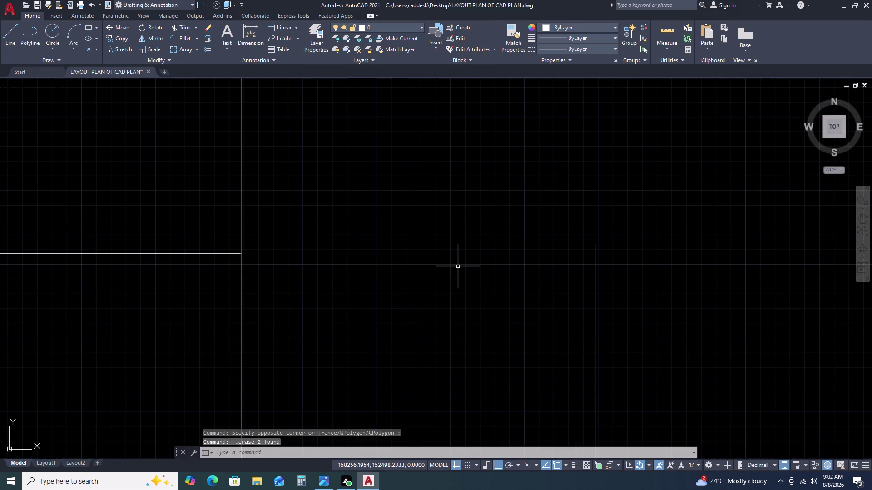
Draw a horizontal wall line over to the right wall and trim its overhanging end.
key(l)
key(space)
click(240, 254)
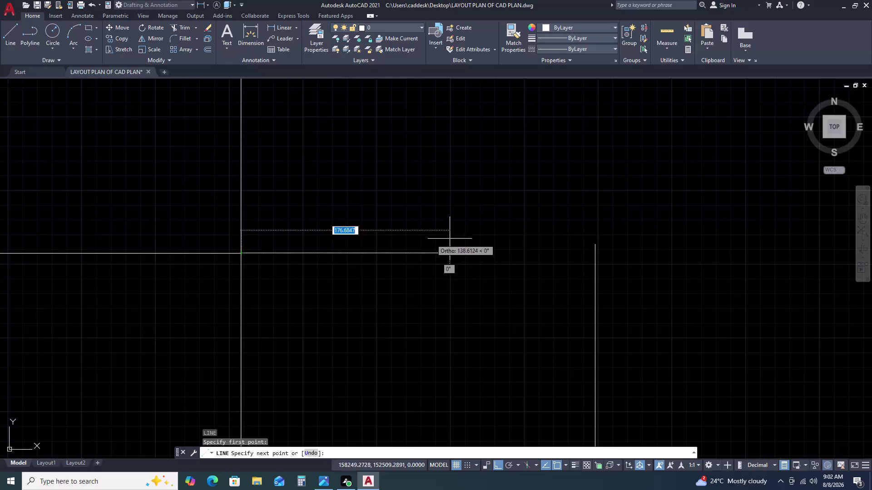
click(595, 254)
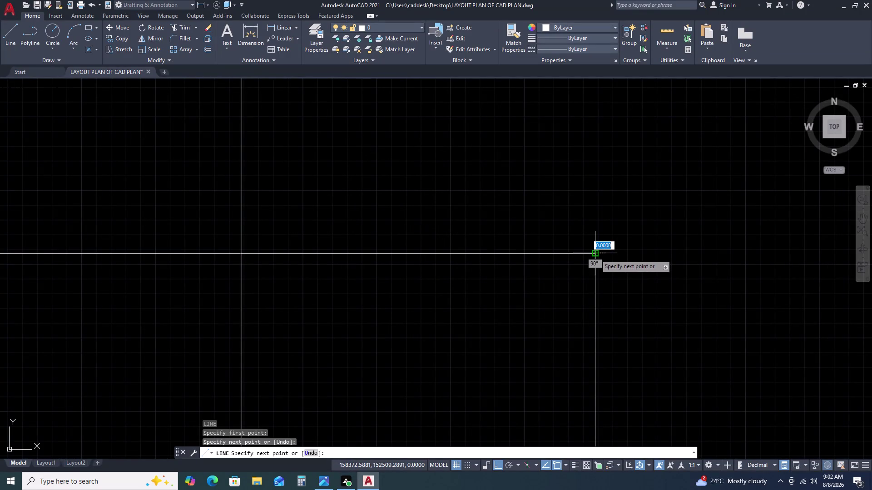
key(Escape)
text(TR)
key(space)
scroll(up, 3)
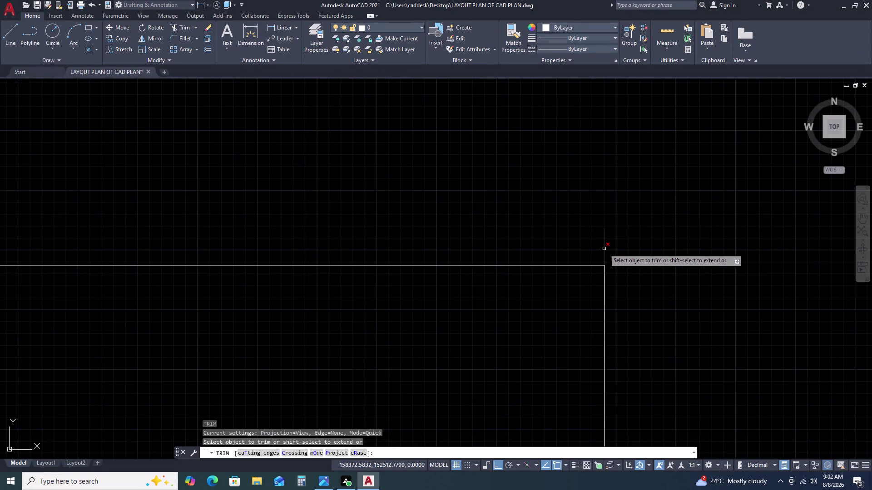
click(604, 249)
key(Escape)
Delete the leftover wall line at the junction below the pillar.
scroll(down, 3)
scroll(down, 3)
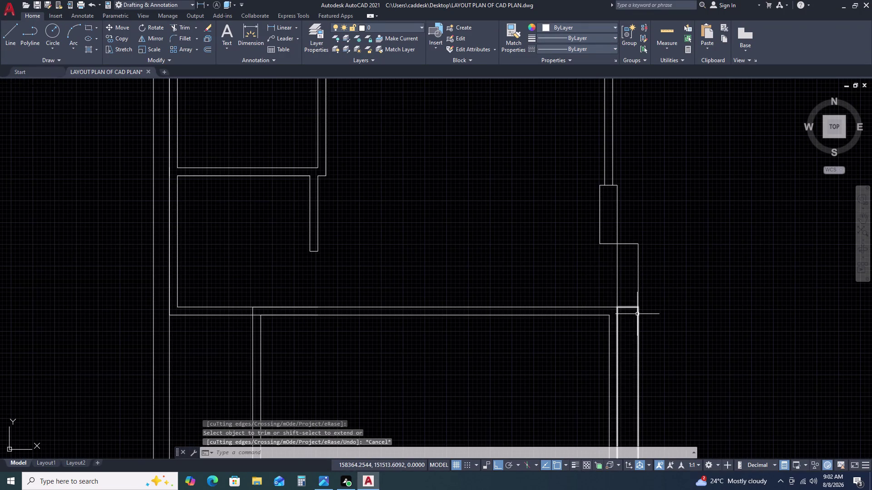
middle_drag(637, 315, 605, 278)
scroll(up, 3)
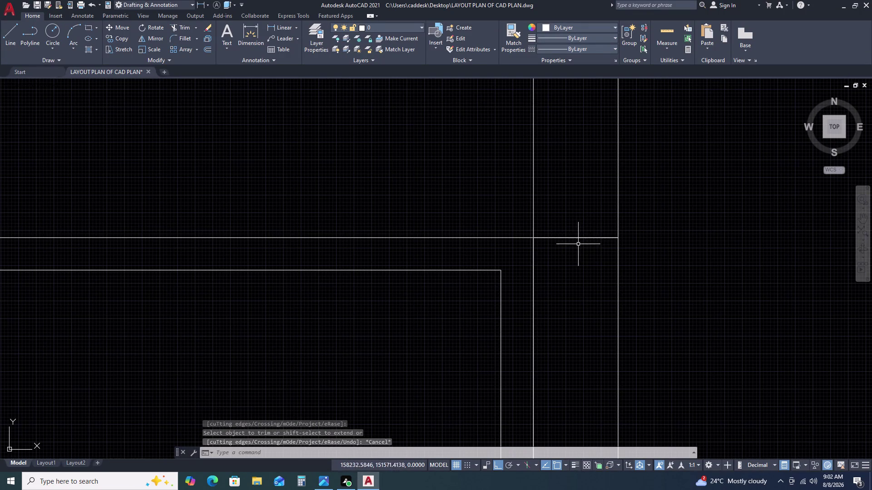
click(578, 237)
key(Delete)
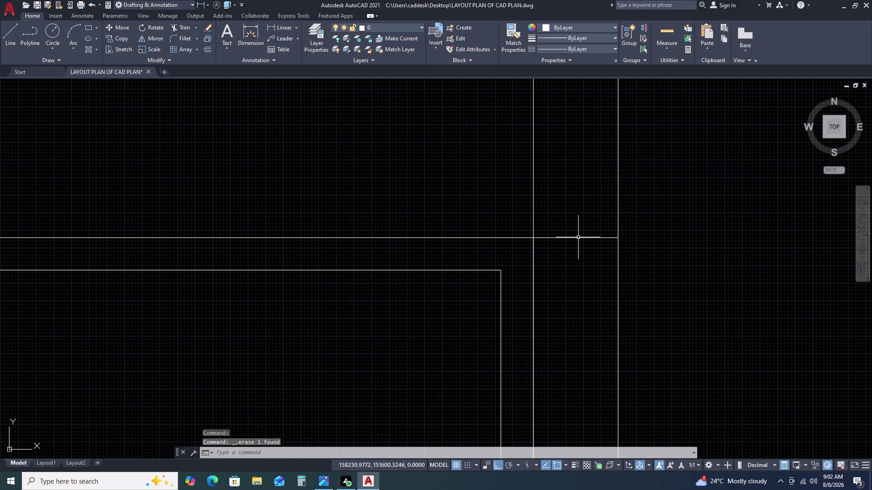
scroll(down, 3)
Trim the wall lines between the two rooms using a fence selection.
key(t)
text(R)
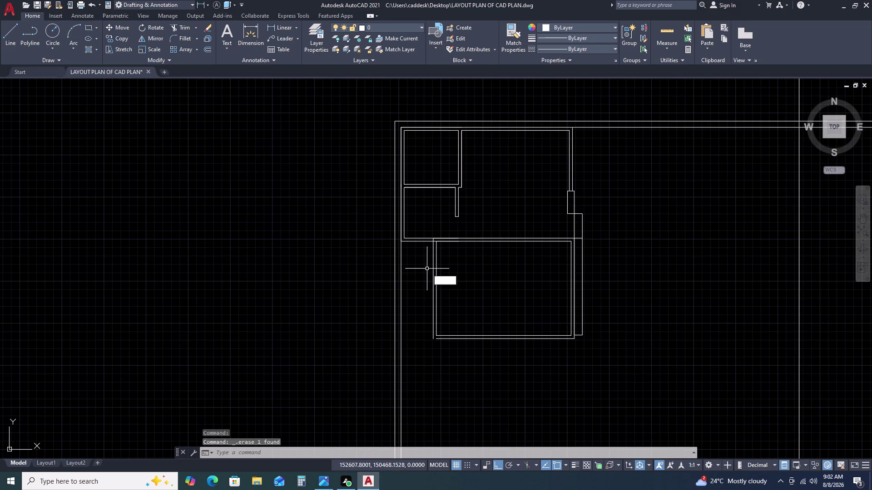
key(space)
scroll(up, 3)
scroll(down, 3)
scroll(up, 3)
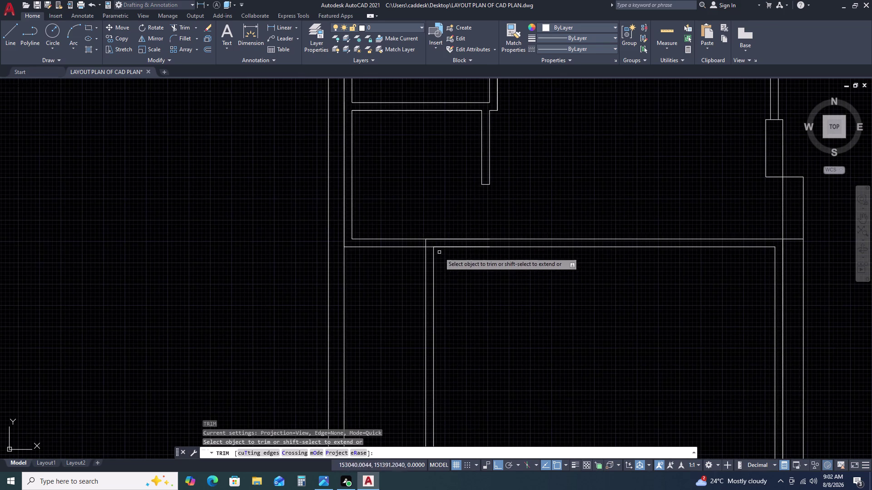
scroll(up, 3)
click(370, 306)
click(425, 312)
click(414, 320)
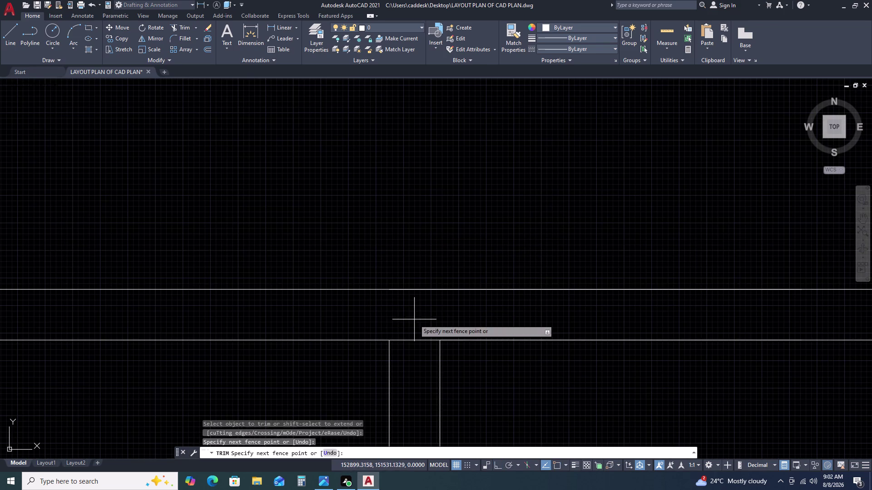
drag(414, 320, 412, 327)
click(414, 356)
click(468, 290)
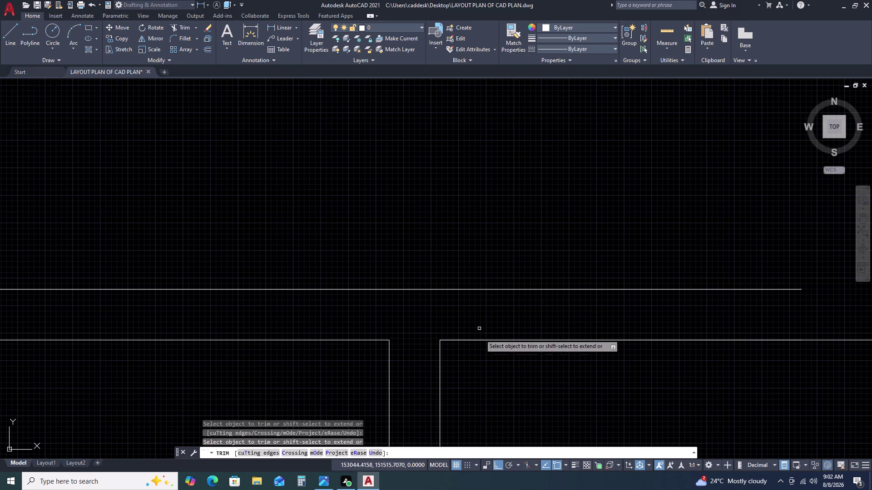
scroll(down, 3)
scroll(down, 3)
key(Escape)
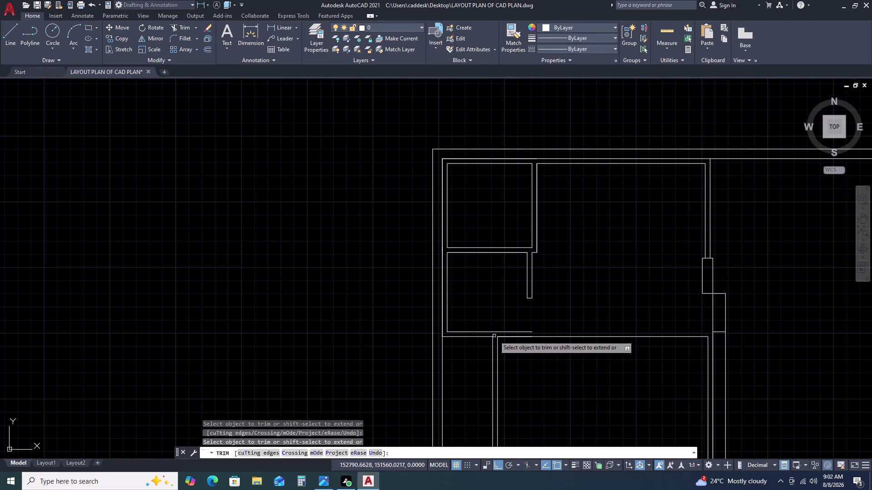
Undo the last trim and explode the lower room's outer outline.
key(ctrl+z)
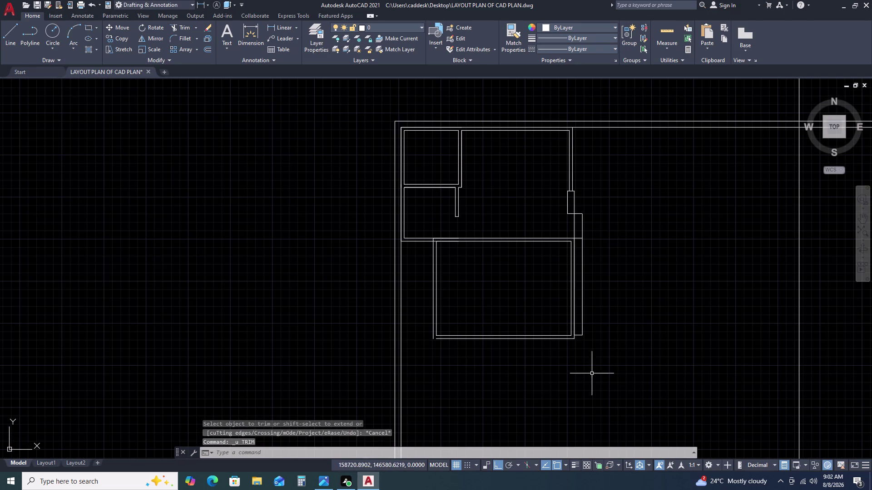
click(446, 238)
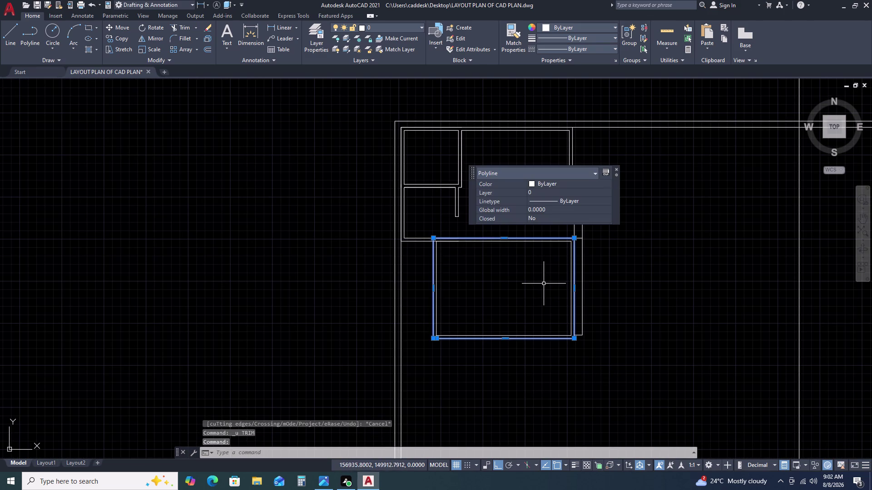
key(x)
key(space)
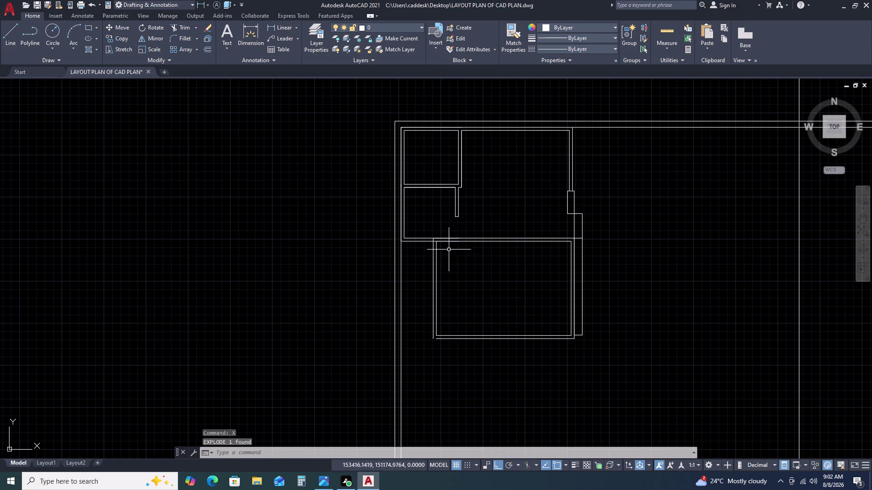
click(439, 240)
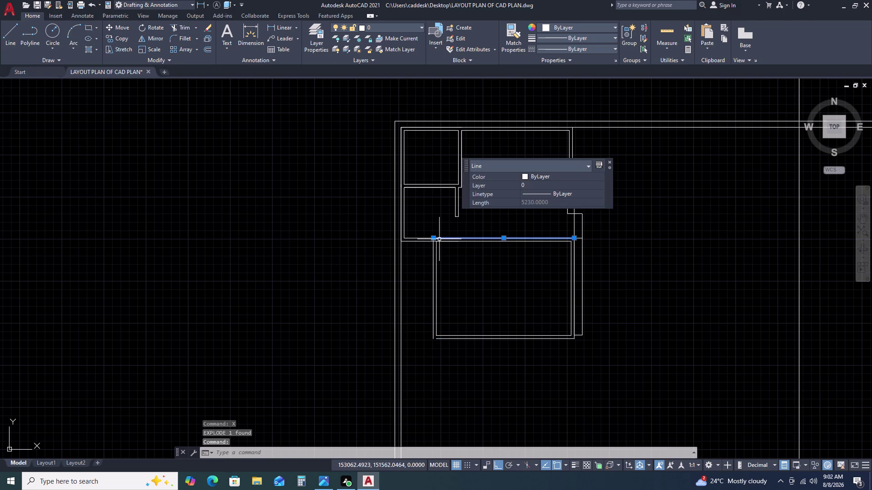
key(Escape)
Check the exploded lines by selecting the top-left corner lines and the long top wall.
click(425, 232)
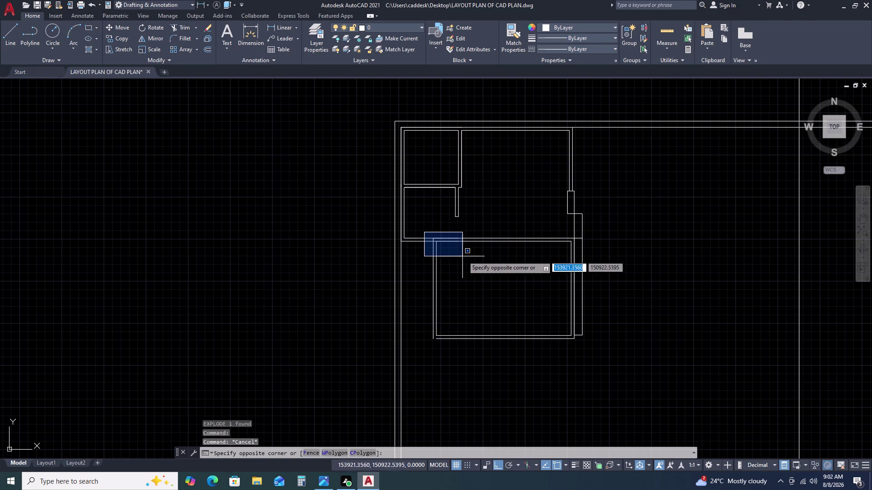
click(469, 255)
scroll(up, 3)
click(414, 212)
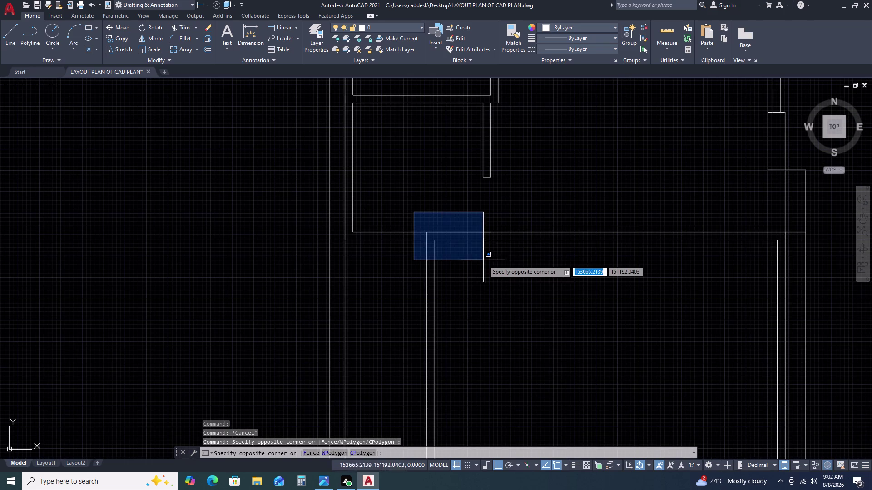
click(495, 259)
drag(447, 263, 434, 264)
click(418, 266)
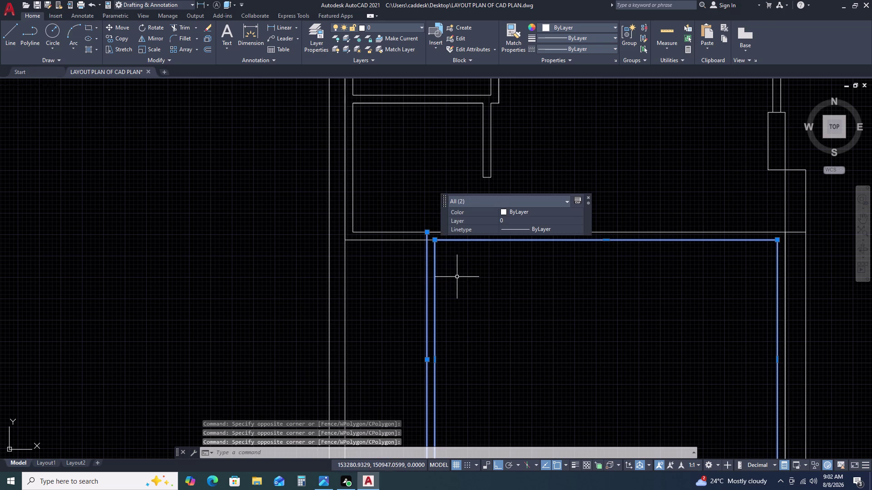
key(Escape)
scroll(up, 3)
click(443, 236)
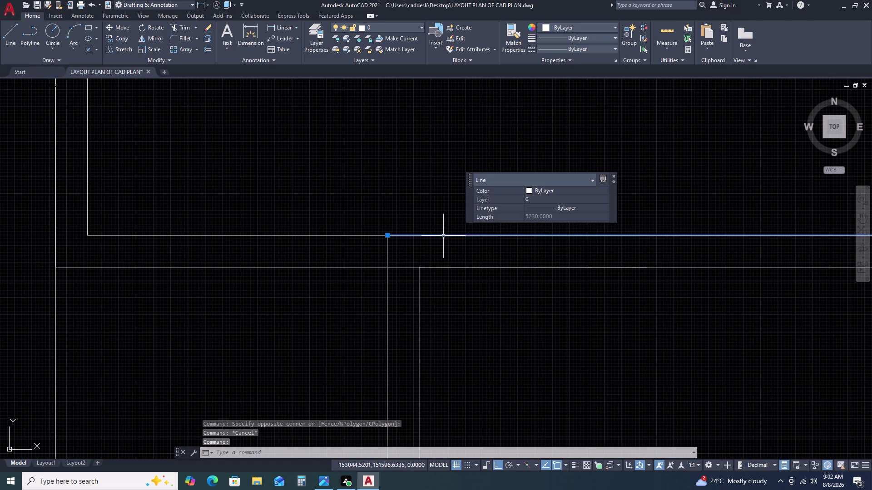
key(Escape)
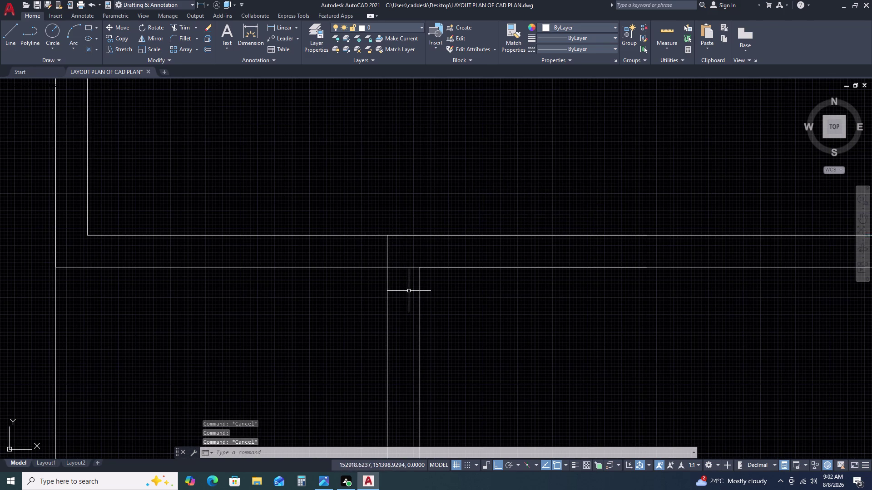
scroll(down, 3)
middle_drag(434, 305, 387, 205)
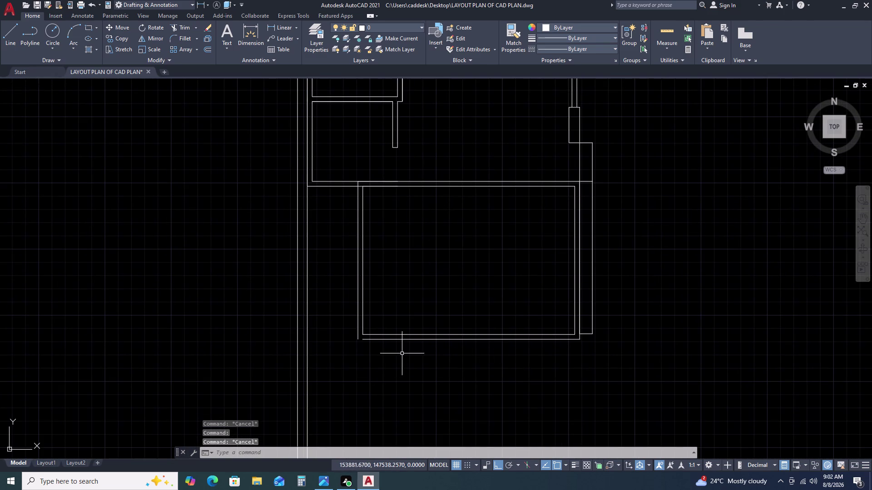
Fillet two outer wall lines of the lower room into a clean corner, then view the plot.
text(F)
key(space)
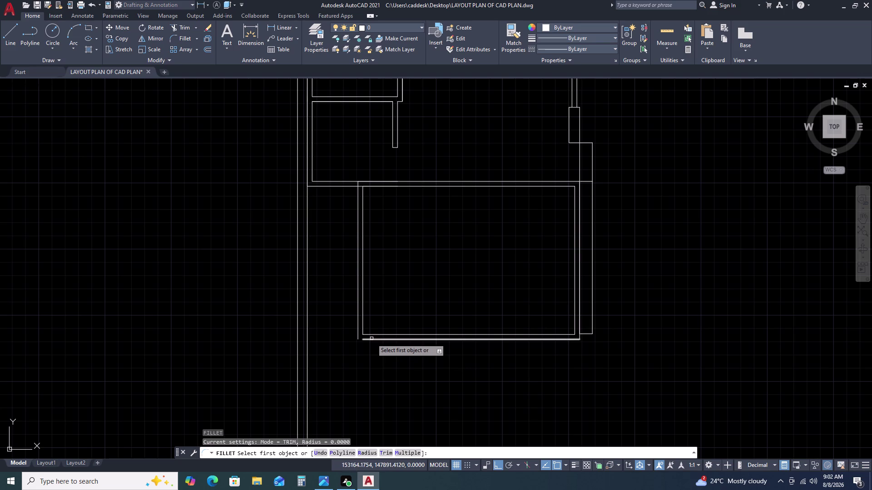
double_click(371, 339)
double_click(357, 336)
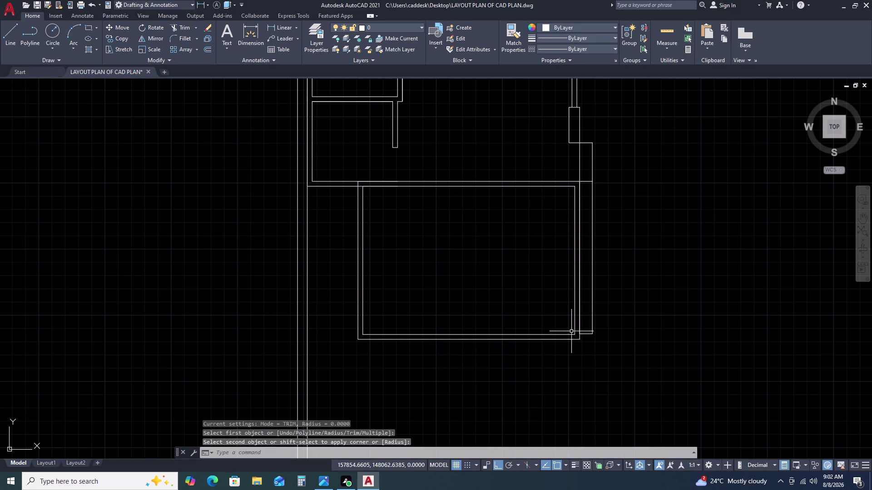
key(Escape)
scroll(down, 3)
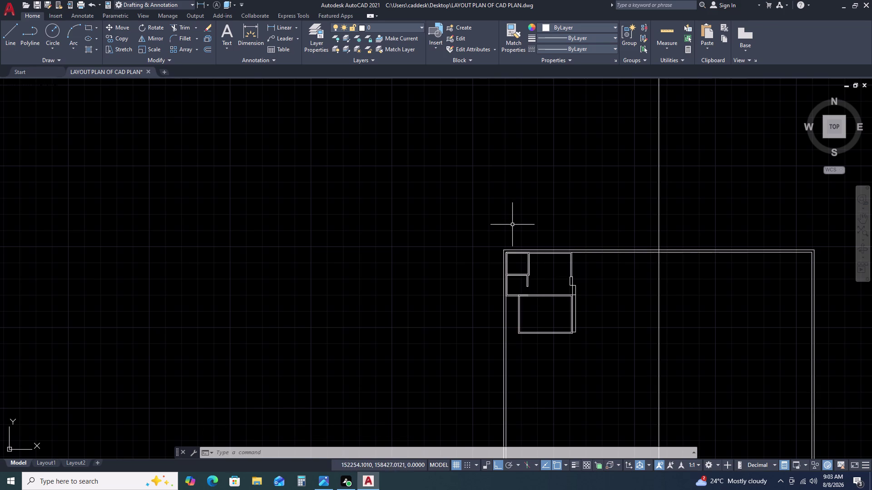
middle_drag(632, 307, 389, 198)
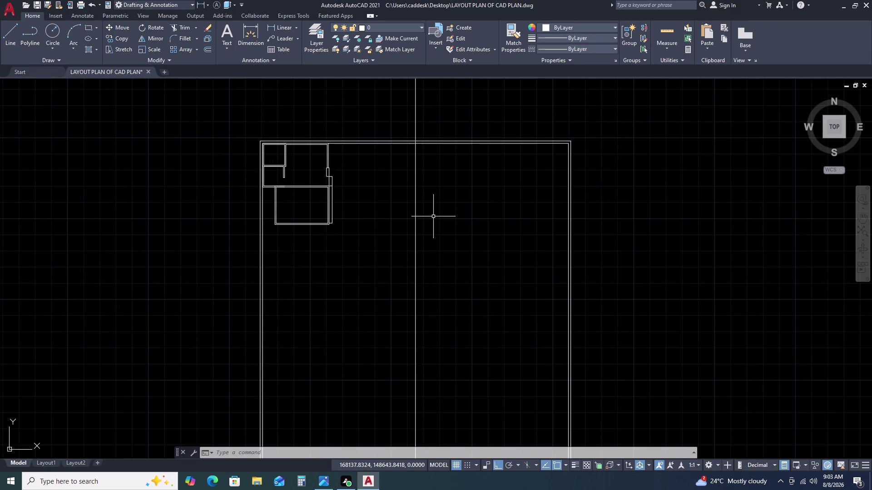
Add a 5356 linear dimension along the plot's top edge with DLI.
text(DLI)
key(space)
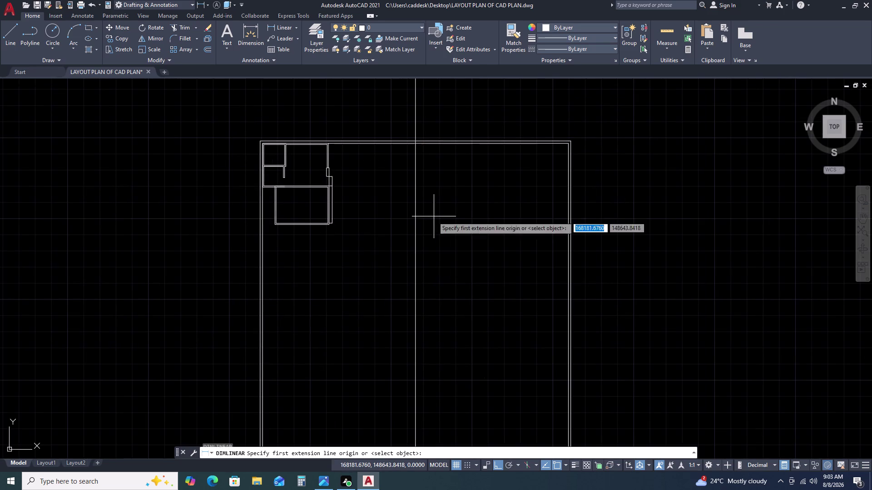
click(416, 145)
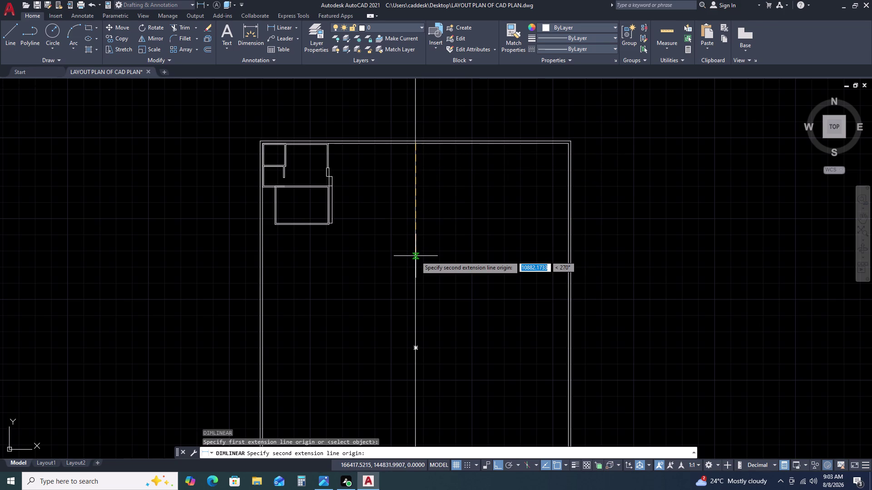
key(5)
key(3)
key(3)
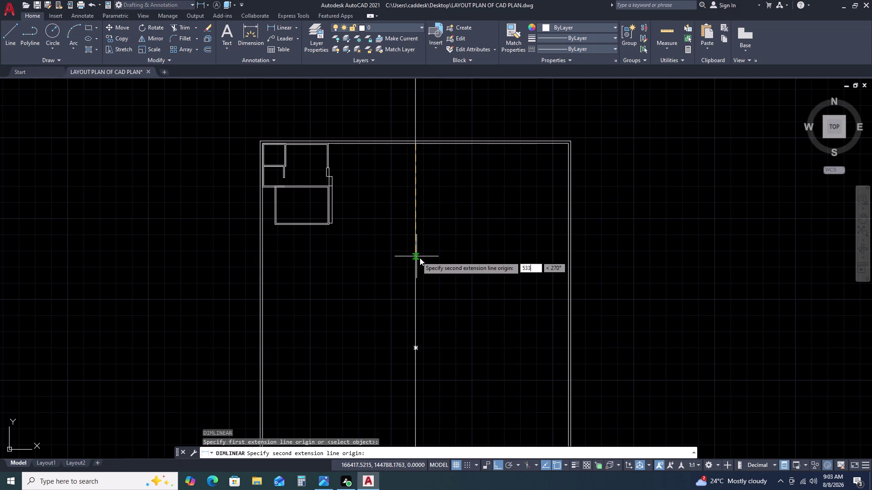
key(BackSpace)
key(5)
key(6)
key(space)
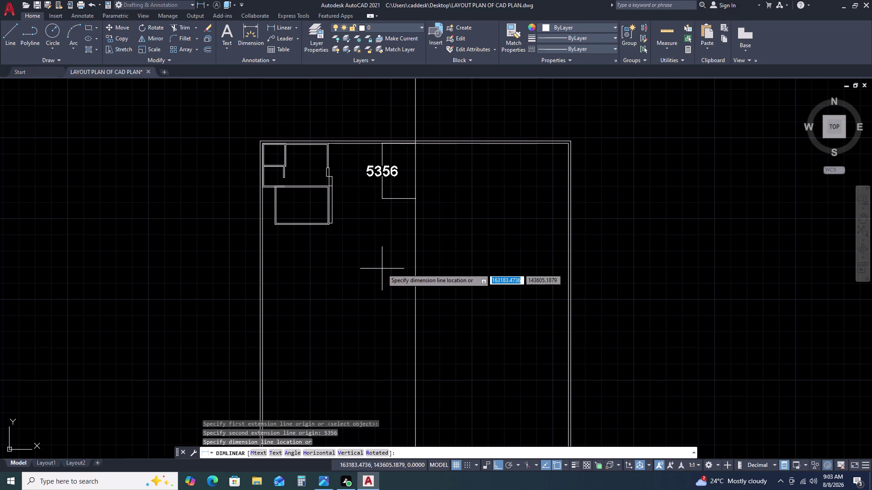
click(382, 269)
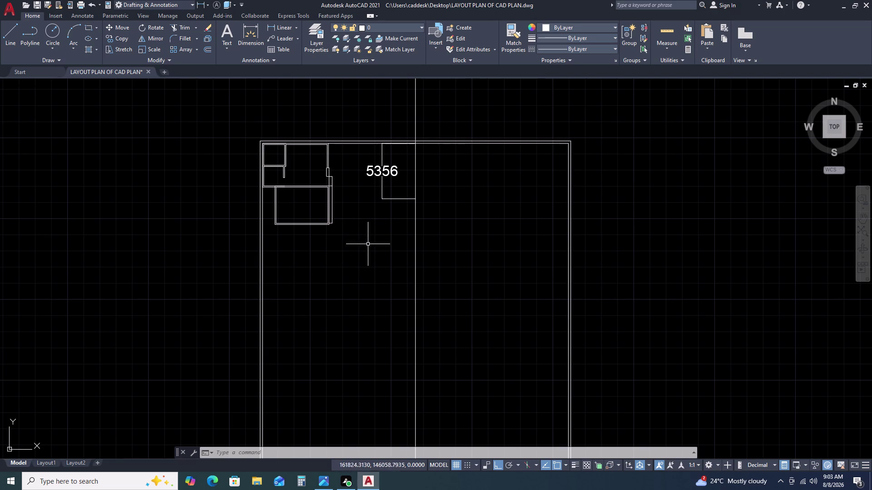
Erase the narrow strip beside the lower room.
scroll(up, 3)
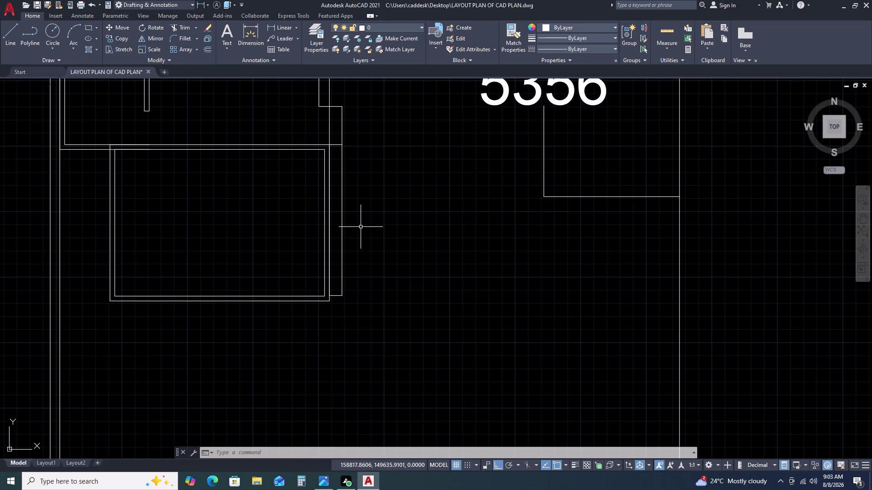
click(362, 229)
click(341, 198)
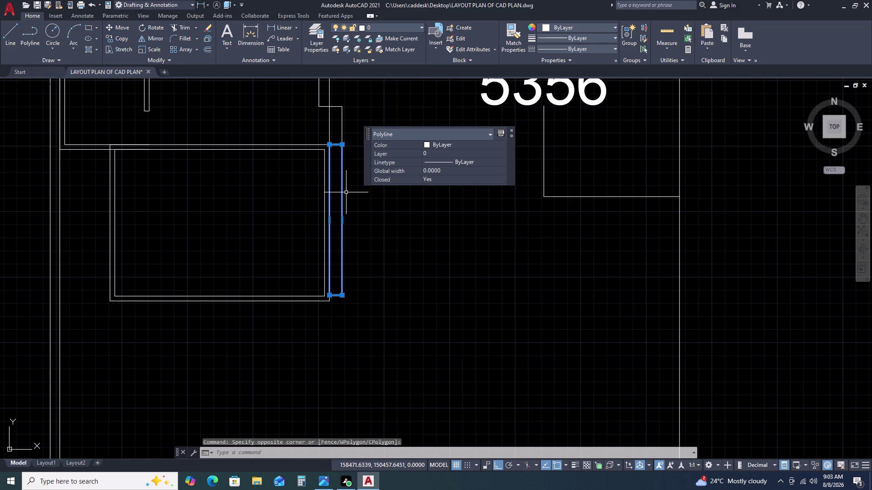
key(Delete)
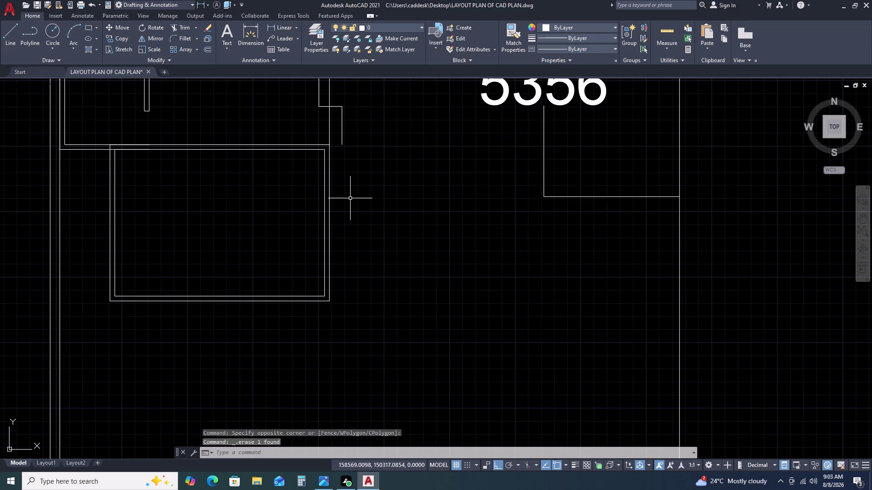
Begin a dimensioned rectangle near the lower room, then cancel it.
key(r)
key(e)
text(C)
key(space)
click(355, 194)
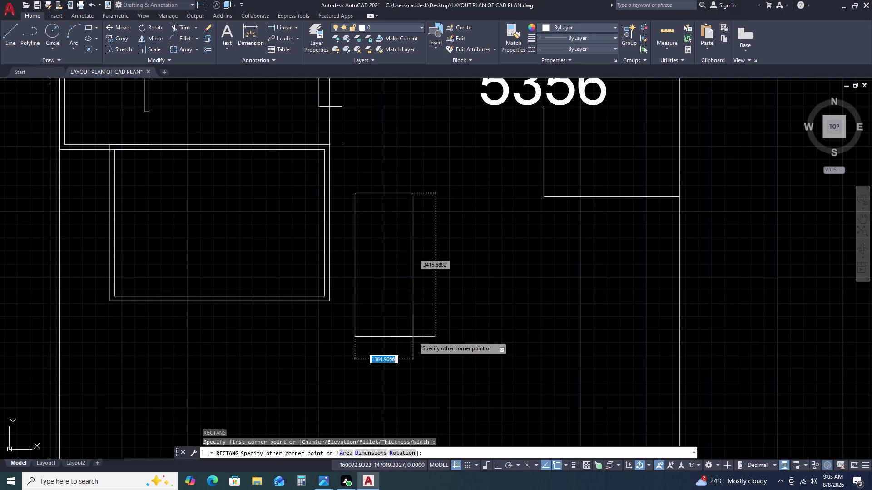
text(D)
key(space)
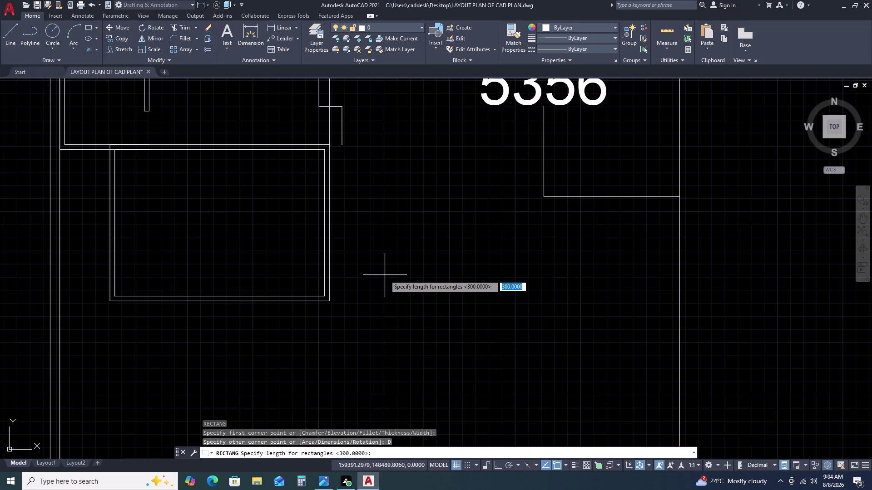
key(space)
key(Escape)
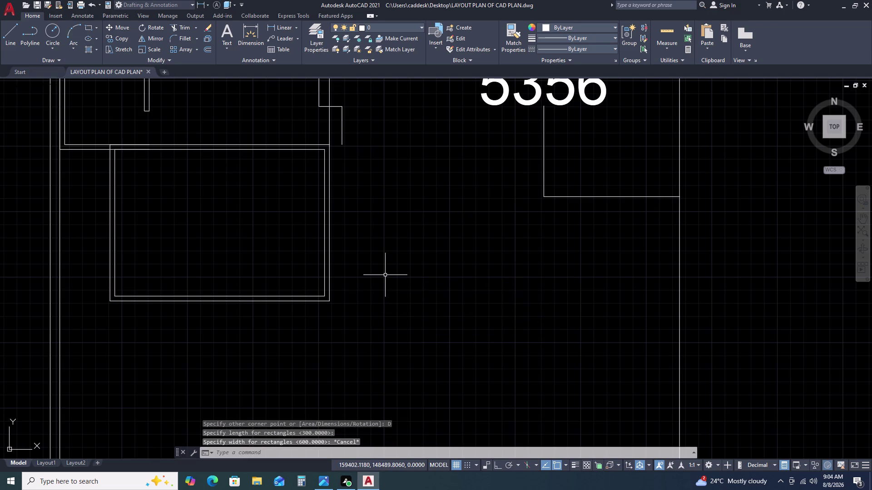
key(Escape)
Draw a 230 by 600 rectangle right of the lower room and select it.
text(REC)
key(space)
click(371, 219)
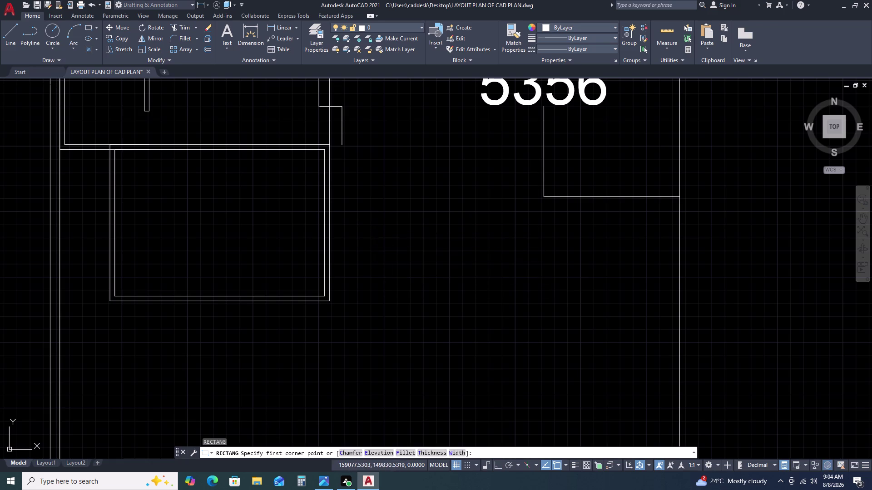
text(D 2)
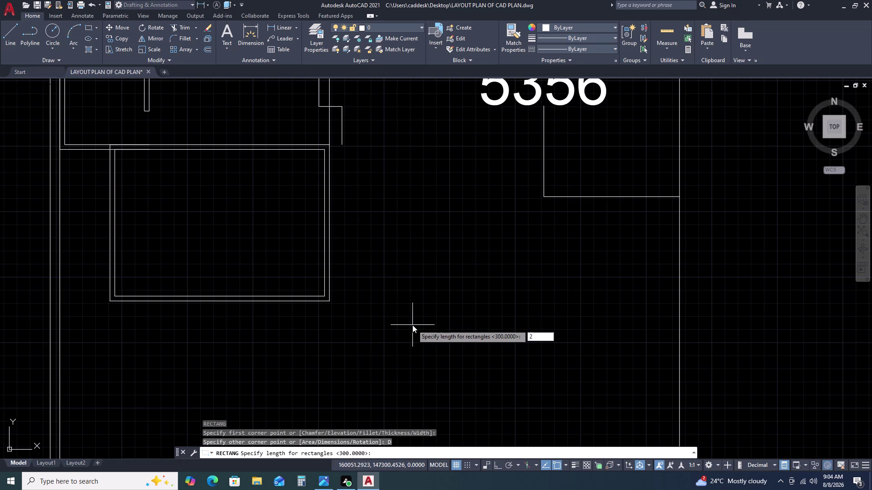
text(30)
key(space)
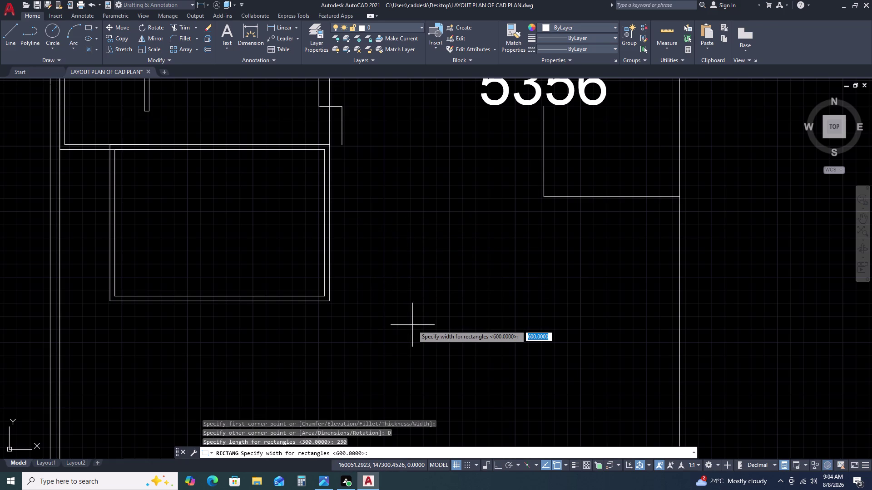
key(space)
click(409, 306)
scroll(up, 3)
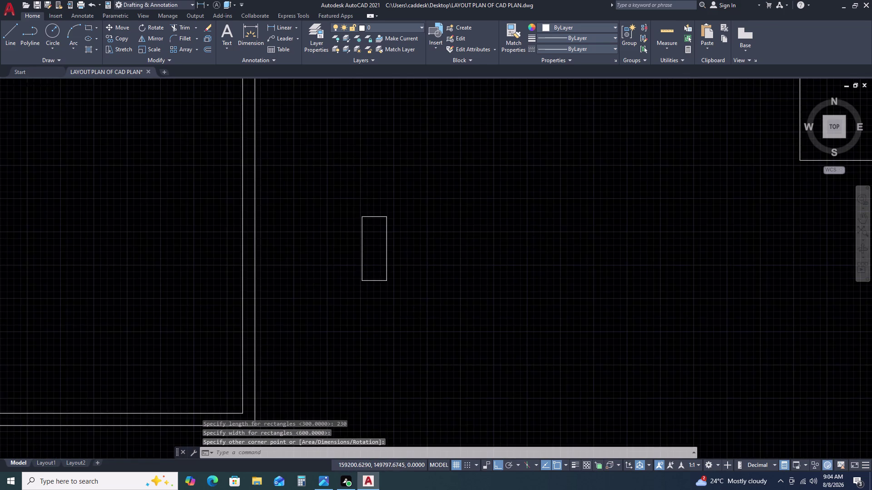
scroll(down, 3)
click(394, 218)
click(367, 255)
Delete the two short wall lines near the top of the plan.
text(M)
key(space)
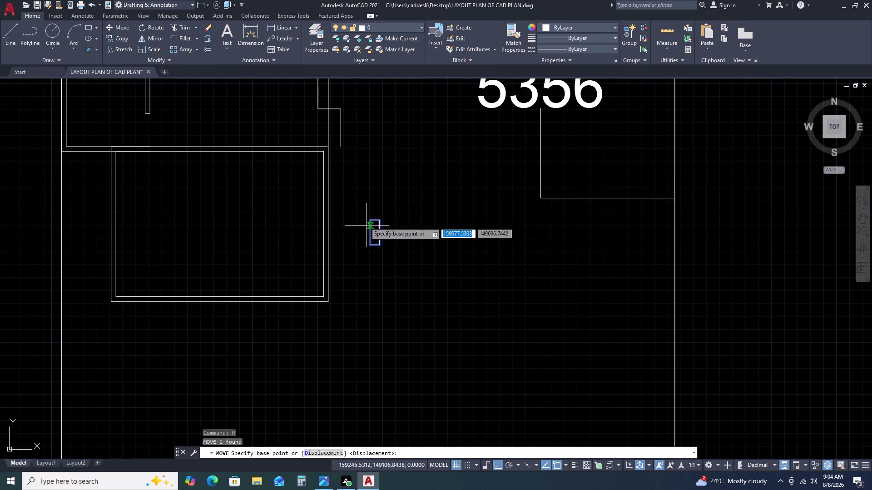
key(Escape)
click(343, 114)
click(317, 117)
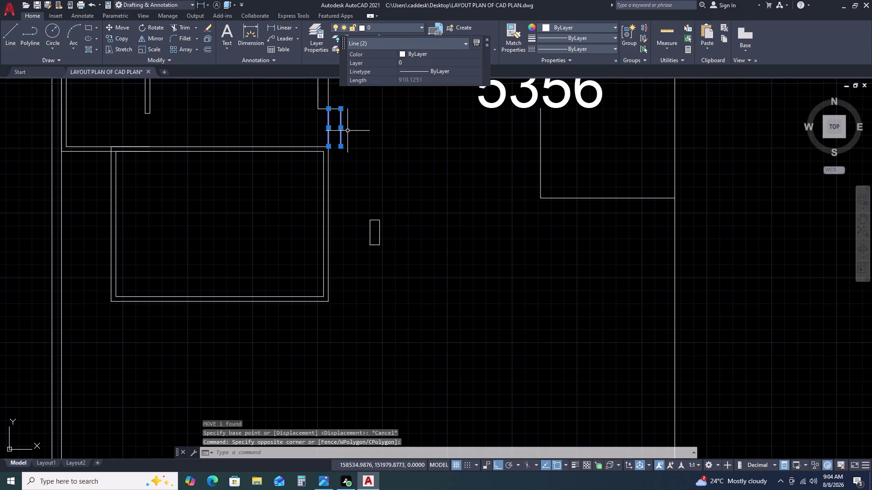
key(Delete)
Move the 230 by 600 rectangle to the wall opening.
click(385, 232)
click(363, 256)
key(m)
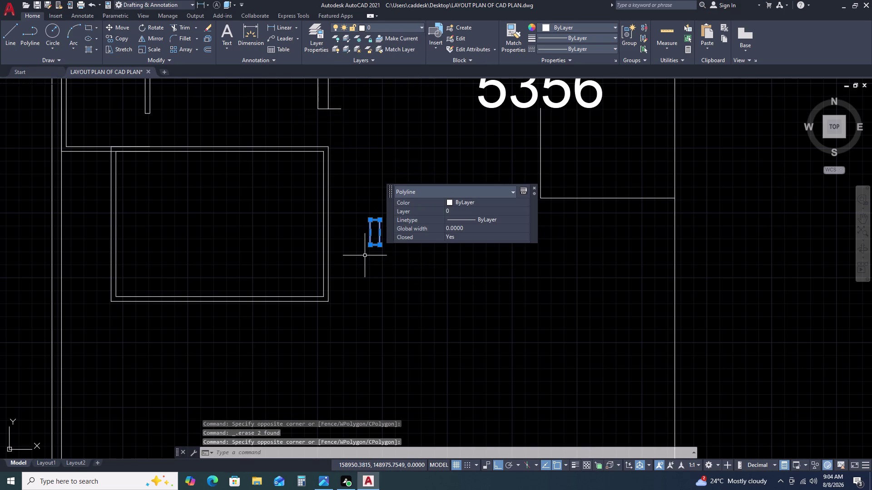
key(space)
scroll(up, 3)
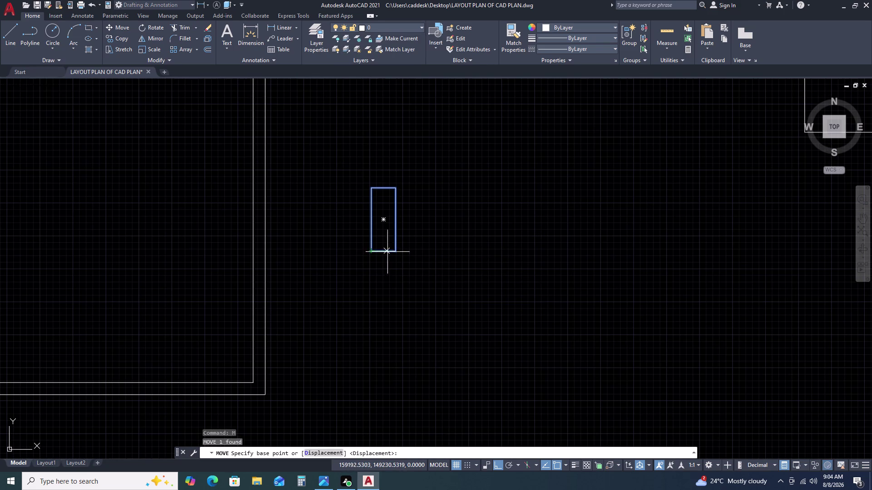
click(395, 253)
scroll(down, 3)
scroll(up, 3)
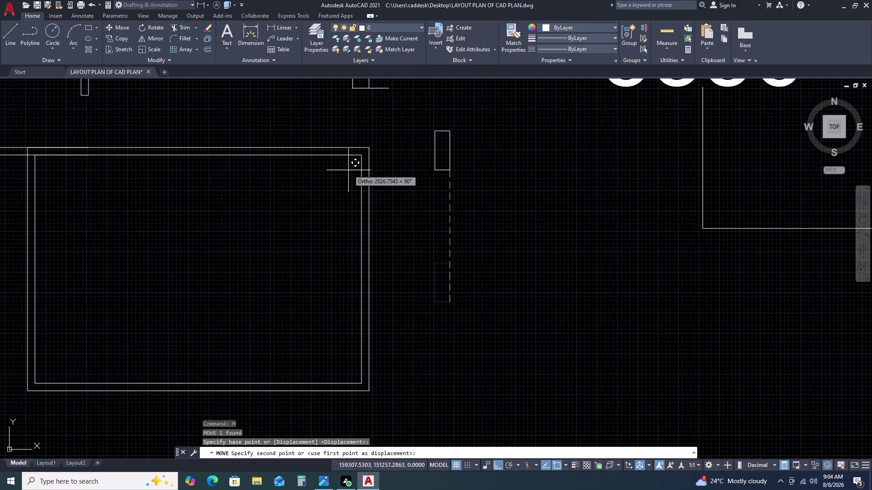
click(368, 146)
scroll(down, 3)
scroll(up, 3)
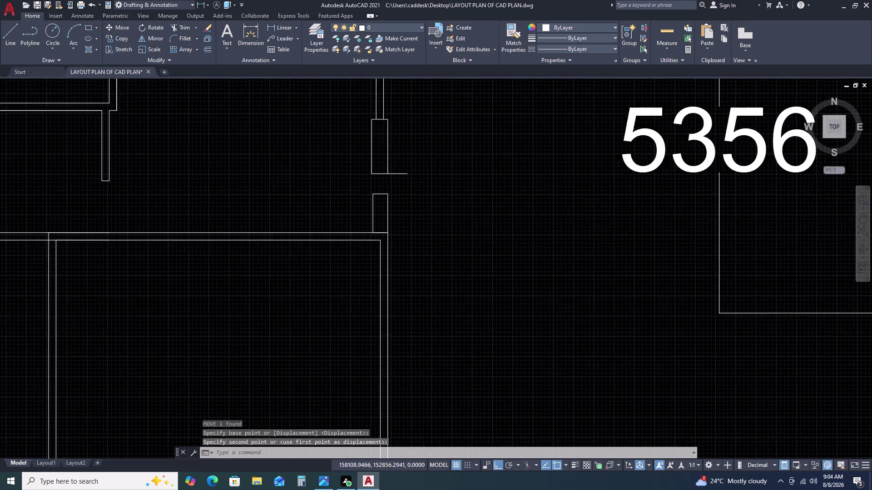
middle_drag(375, 174, 487, 211)
scroll(down, 3)
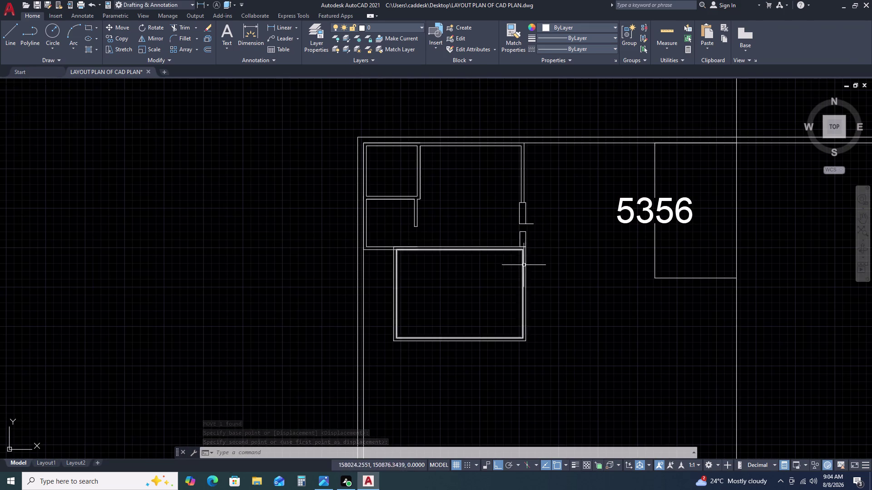
scroll(up, 3)
Delete the stray short line and the upper small rectangle by the wall.
click(537, 213)
double_click(533, 230)
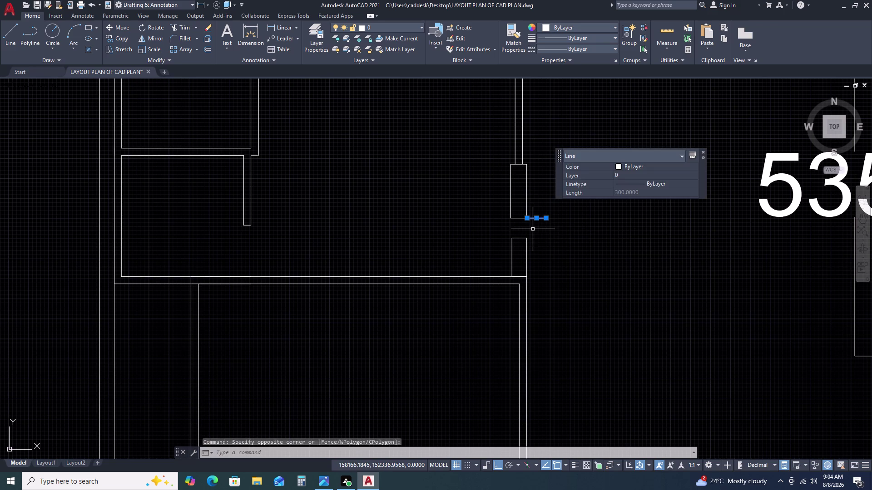
key(Delete)
click(536, 197)
click(490, 212)
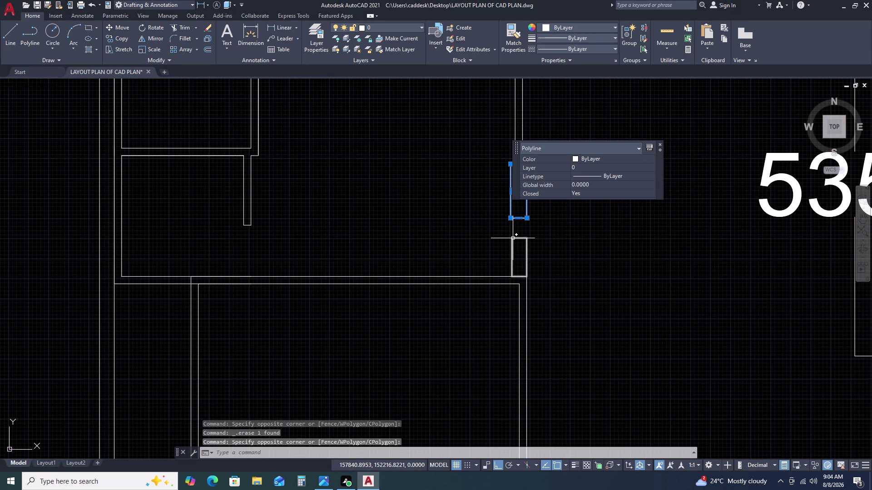
key(Delete)
text(RE C)
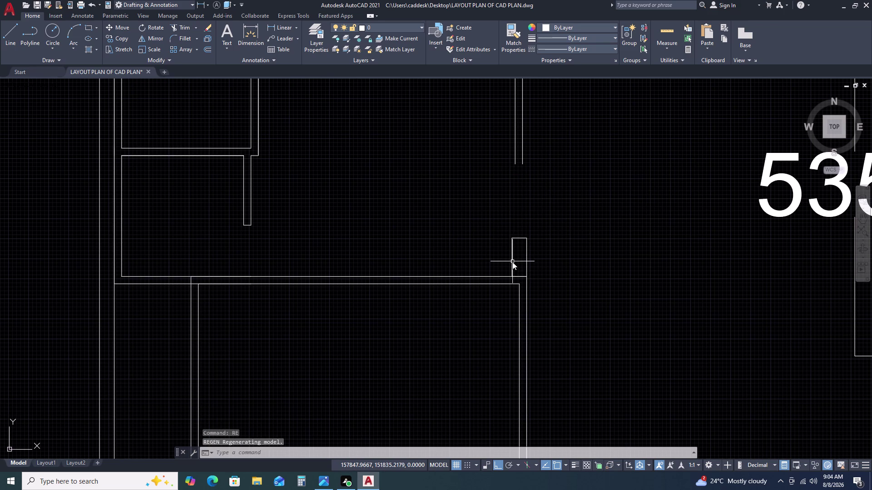
key(Escape)
key(Escape)
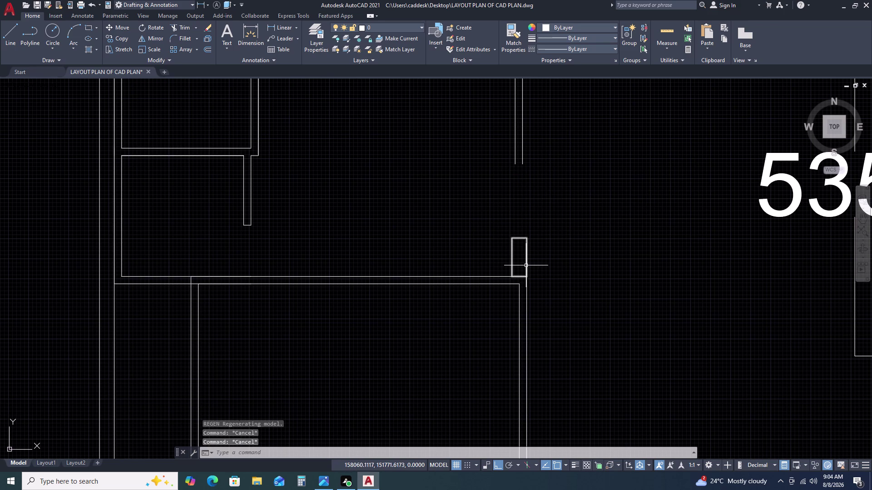
Attempt a 230-long dimensioned rectangle beside the wall end, then cancel the mis-sized result.
text(RE)
key(c)
key(space)
drag(542, 219, 545, 224)
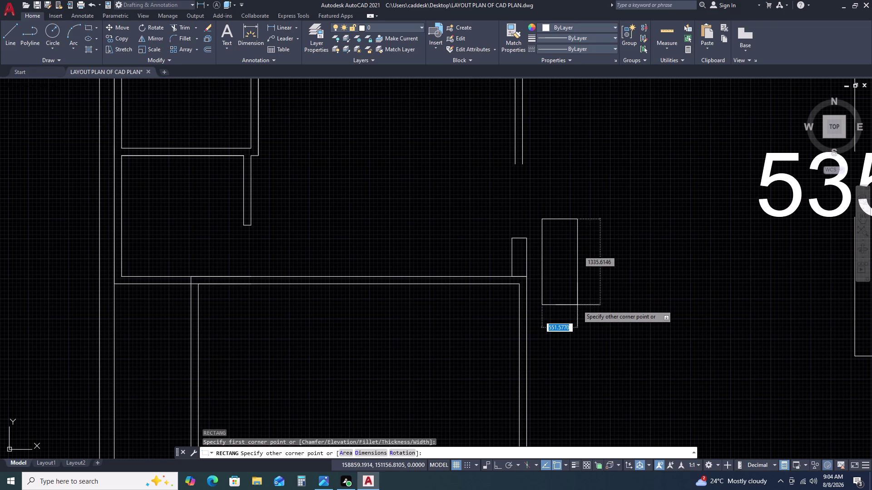
key(d)
key(space)
text(23)
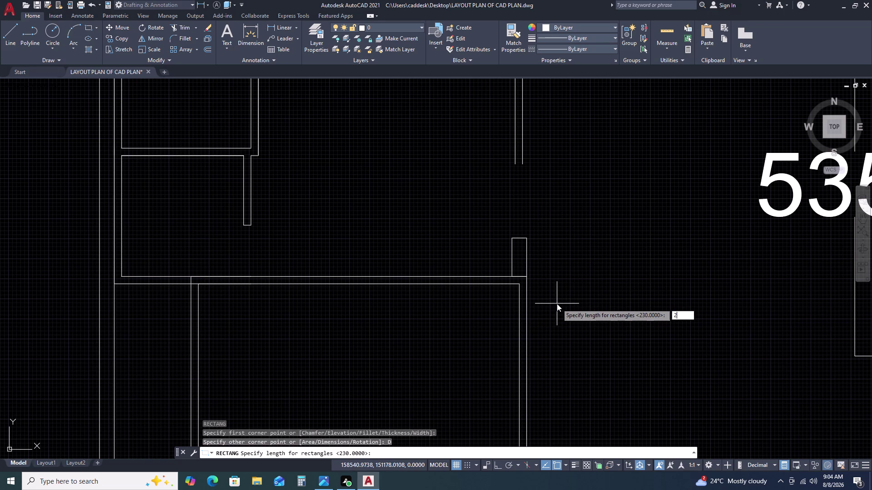
text(0)
key(space)
text(6)
key(space)
key(space)
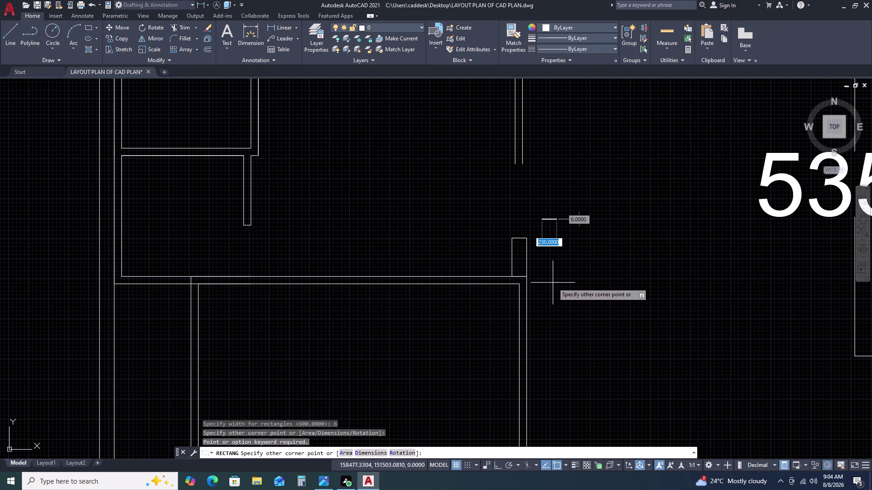
key(Escape)
Retry the dimensioned rectangle at the wall end and cancel it again.
scroll(up, 3)
text(R)
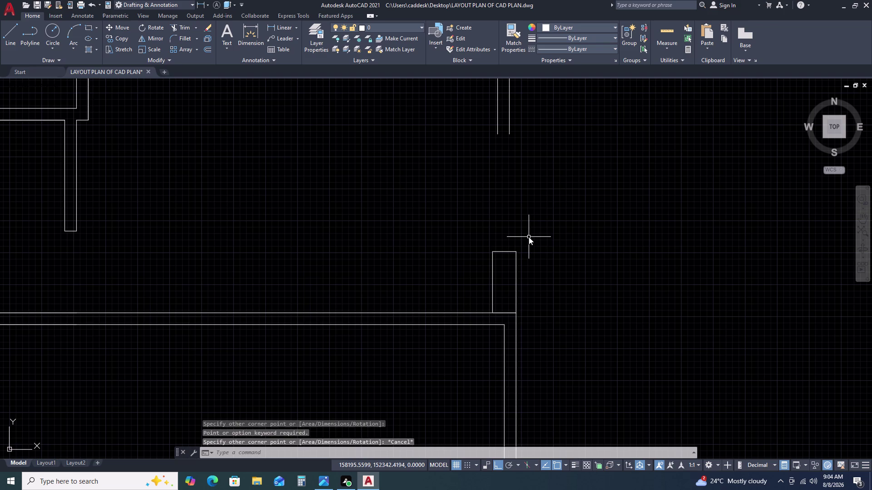
text(E)
text(C)
key(space)
click(538, 216)
text(D)
key(space)
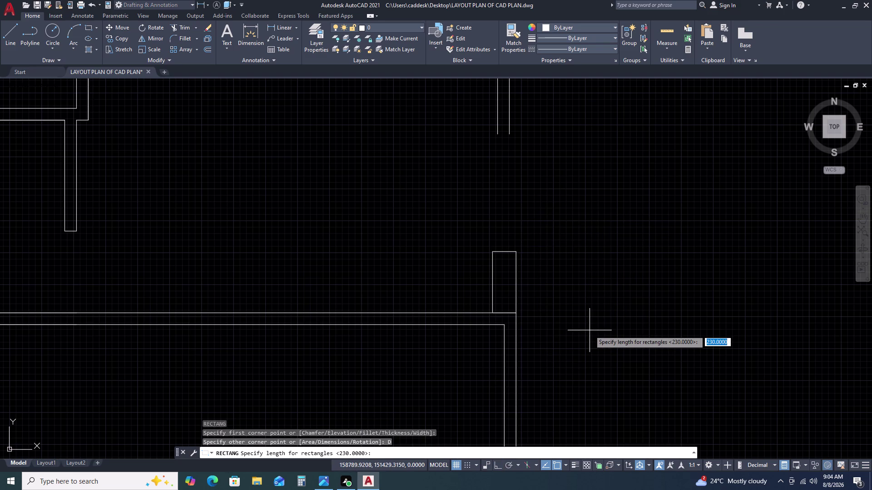
text(230 6)
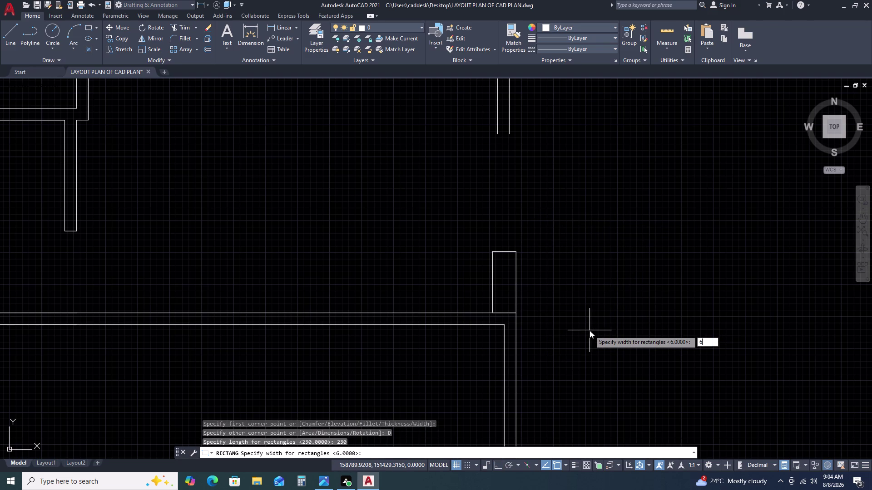
text(0)
key(space)
key(Escape)
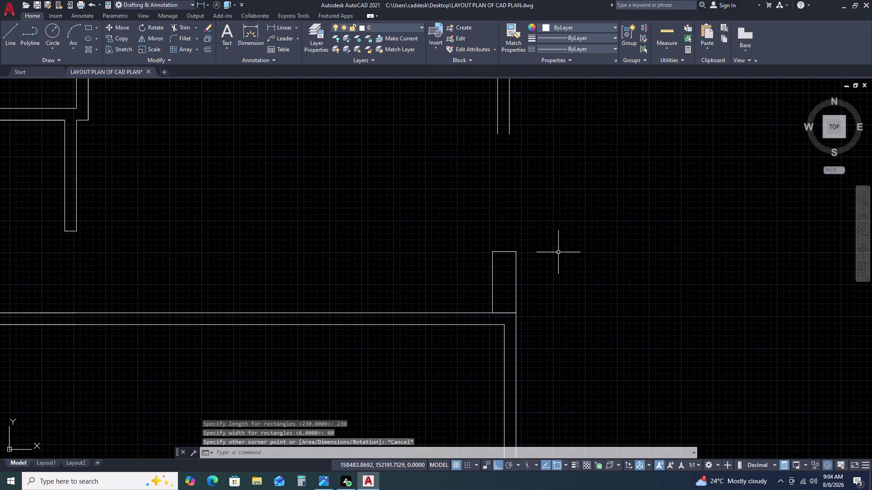
click(558, 198)
key(Escape)
Draw a 230 by 600 rectangle from the small rectangle's top corner and select it.
key(r)
key(e)
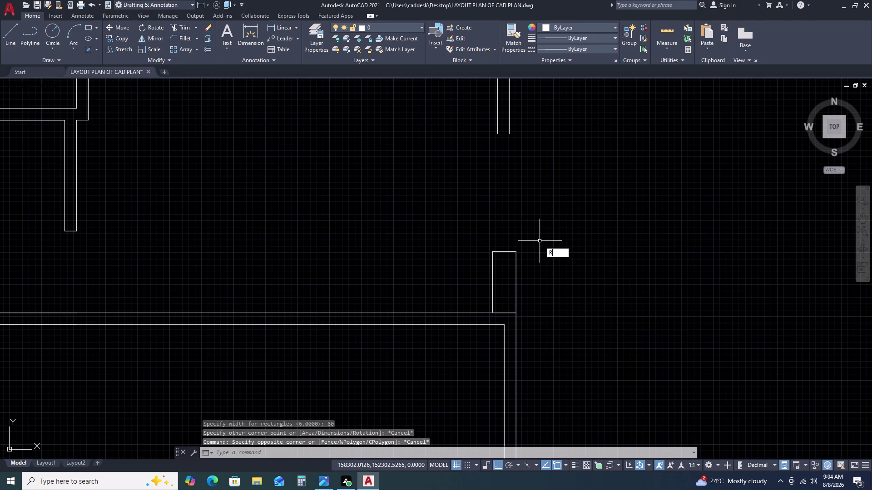
key(c)
key(space)
click(493, 196)
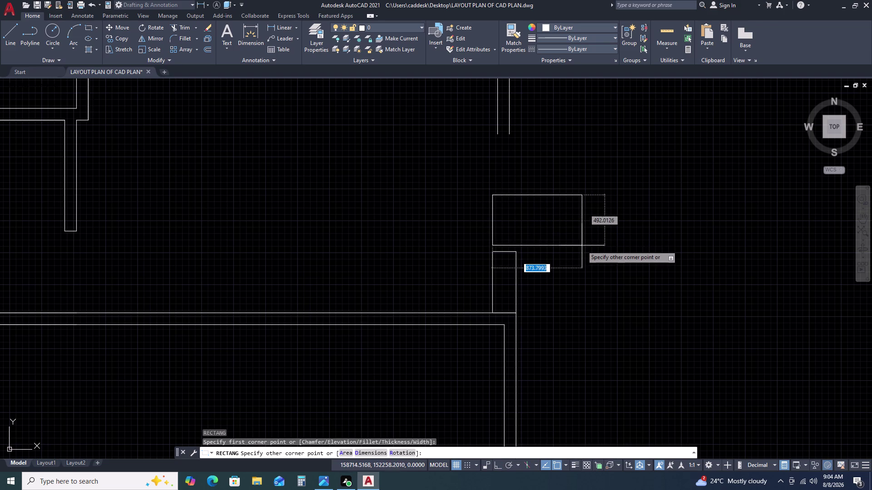
text(D)
key(space)
text(23)
key(0)
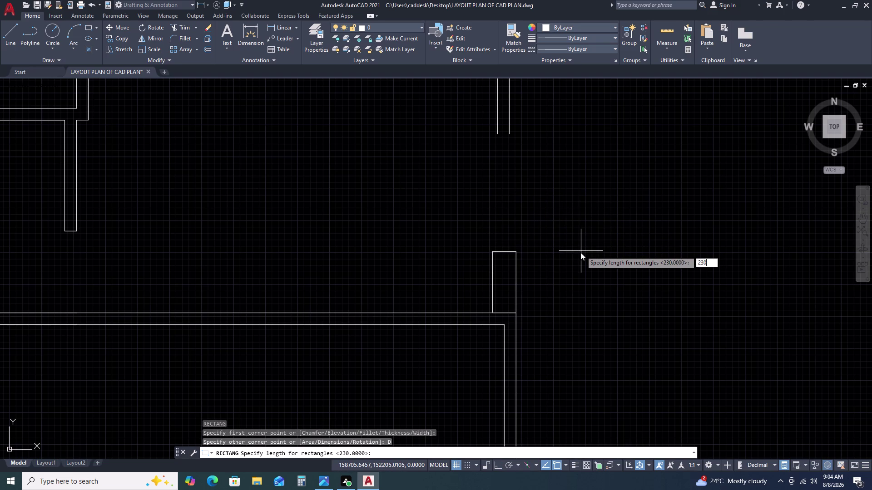
key(space)
text(600)
key(space)
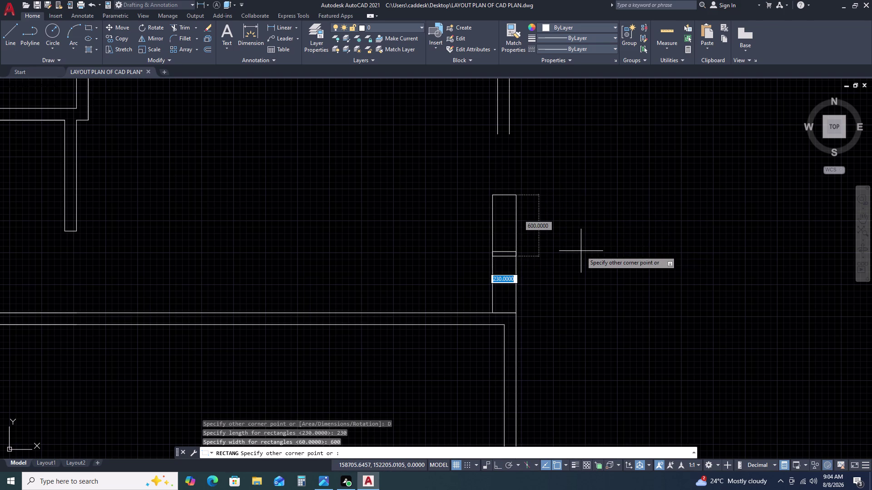
click(555, 221)
key(Escape)
click(542, 198)
click(498, 202)
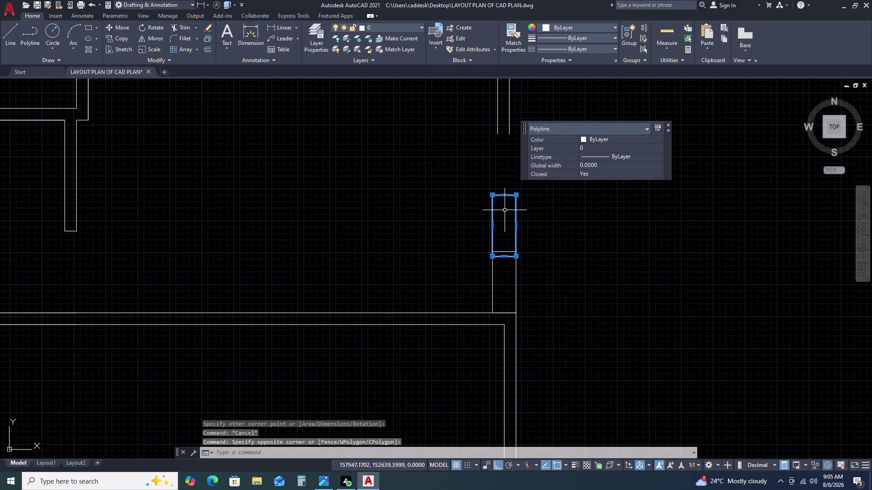
Move the new rectangle up so it snaps to the wall end above.
key(m)
key(space)
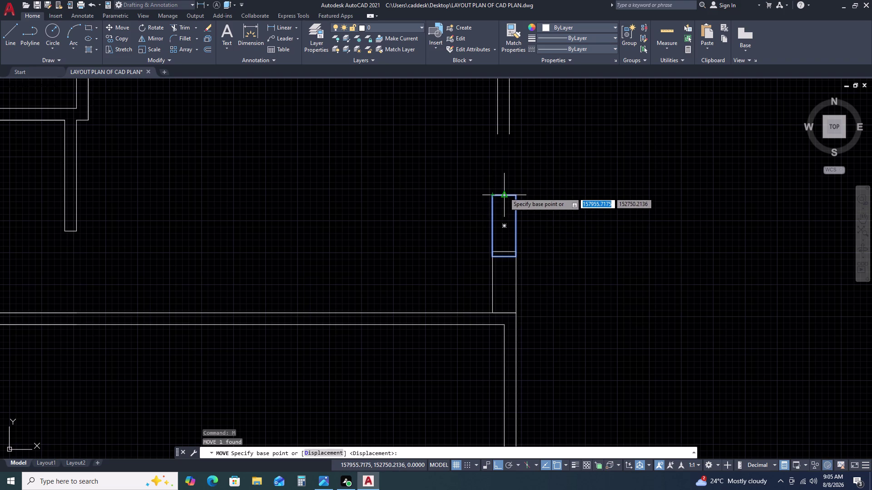
click(505, 192)
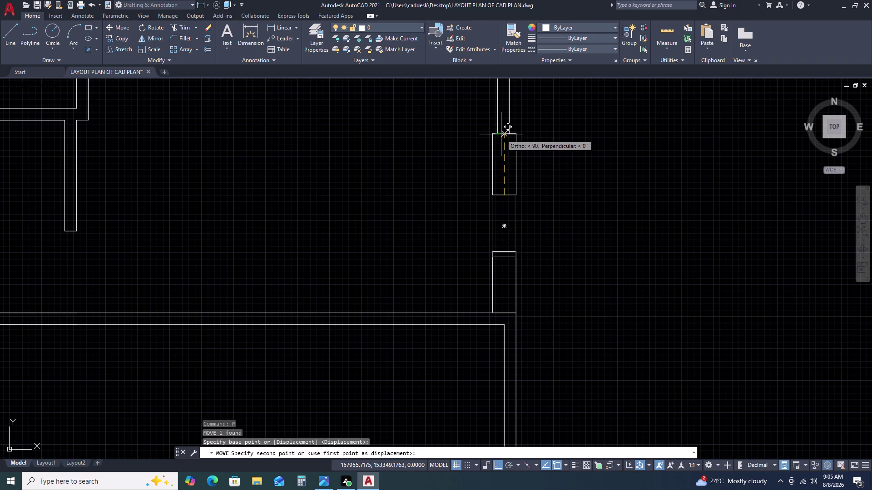
click(501, 134)
key(Escape)
Attach the lower rectangle's top-left corner to the upper rectangle's bottom-right corner.
click(528, 256)
click(480, 250)
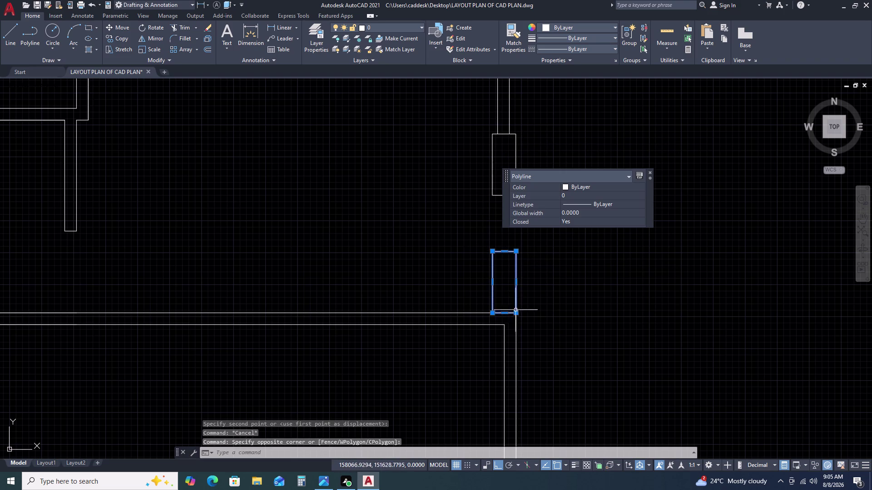
text(M)
key(space)
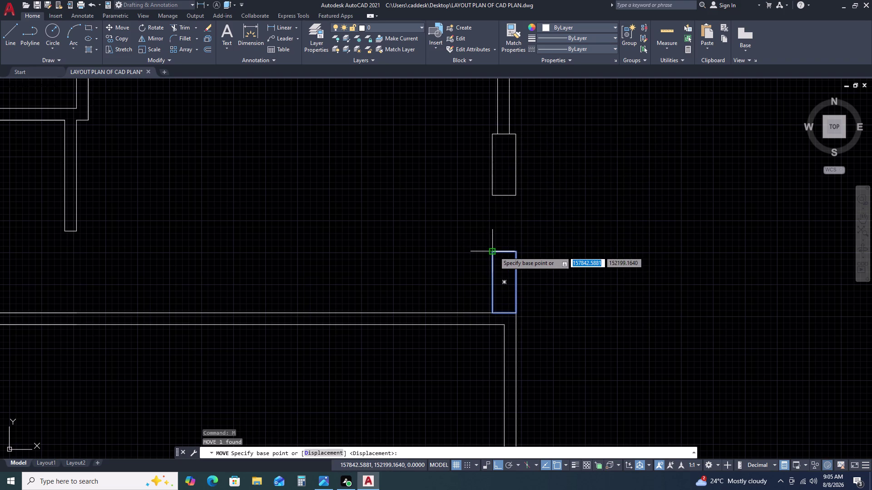
click(494, 251)
click(517, 197)
Move both small rectangles down onto the lower room's top wall.
scroll(down, 3)
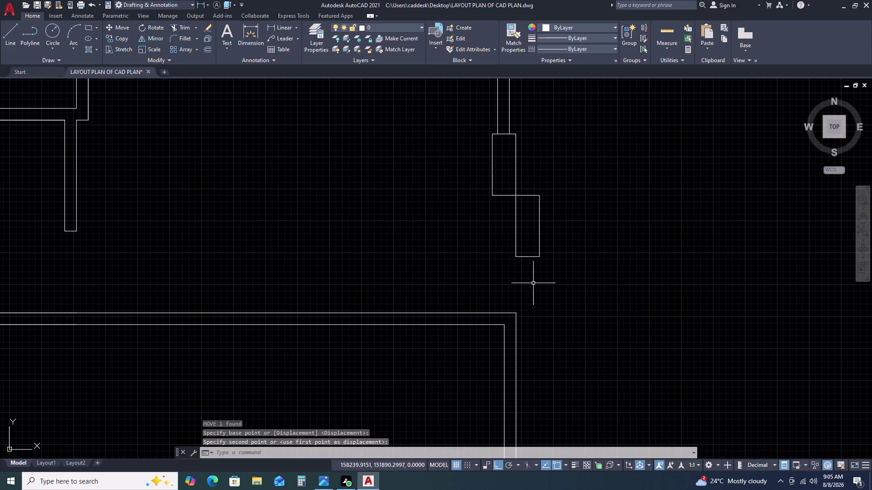
scroll(down, 3)
scroll(up, 3)
middle_drag(531, 318, 445, 243)
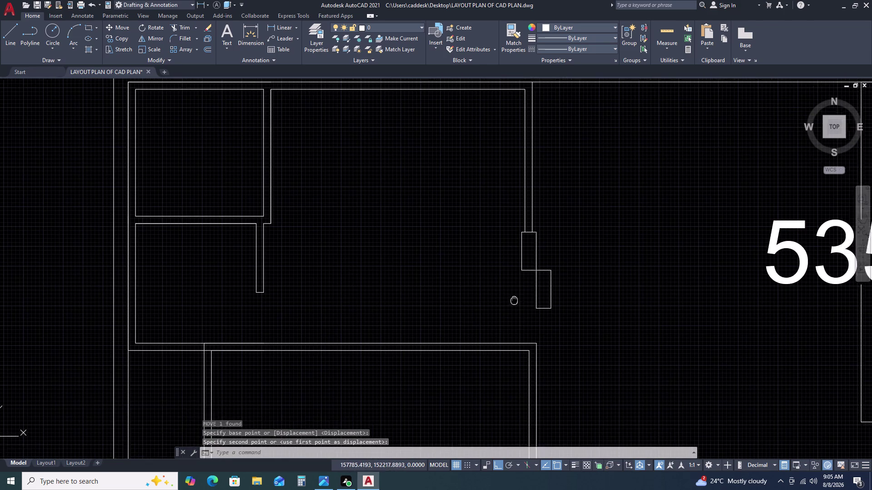
drag(423, 153, 424, 160)
click(517, 272)
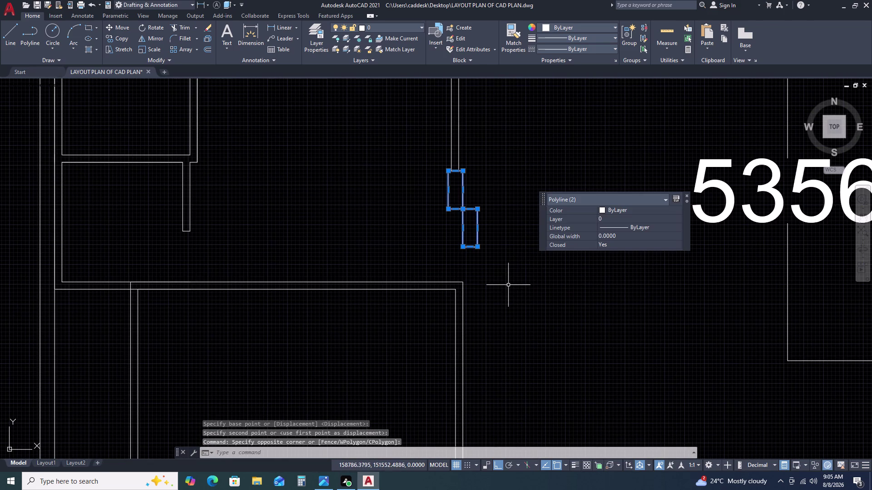
text(M)
key(space)
click(464, 247)
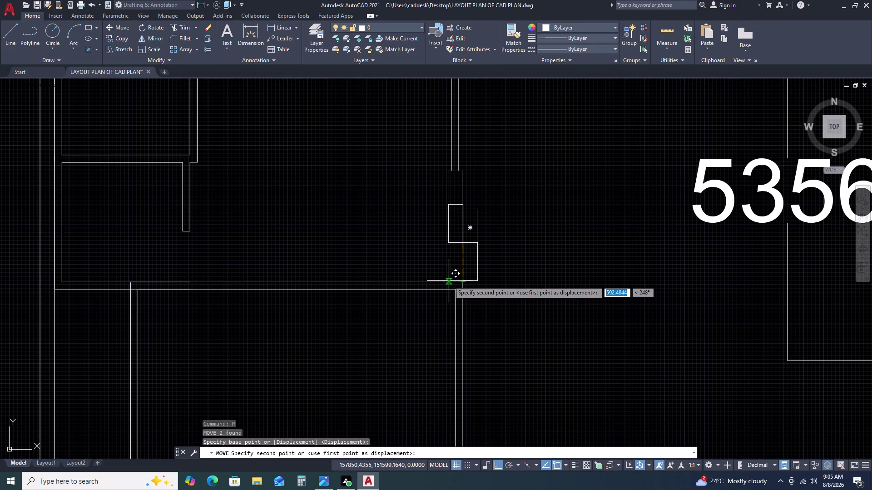
click(447, 281)
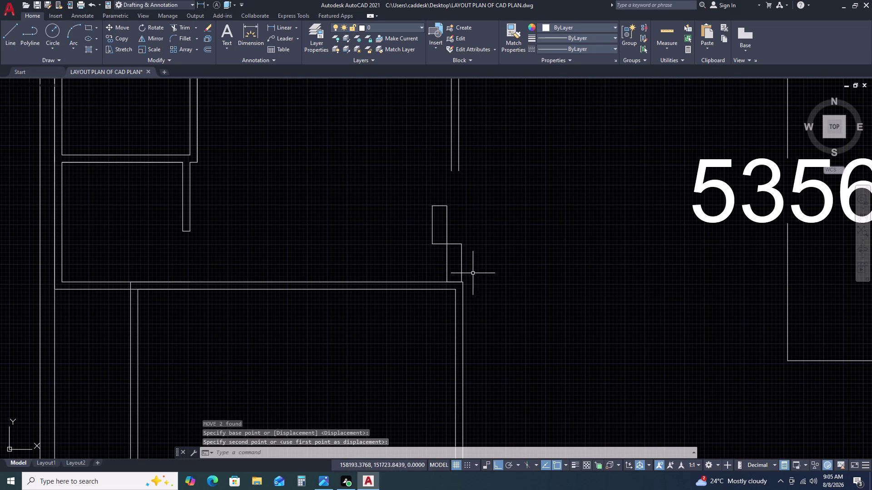
scroll(down, 3)
middle_drag(453, 320, 451, 283)
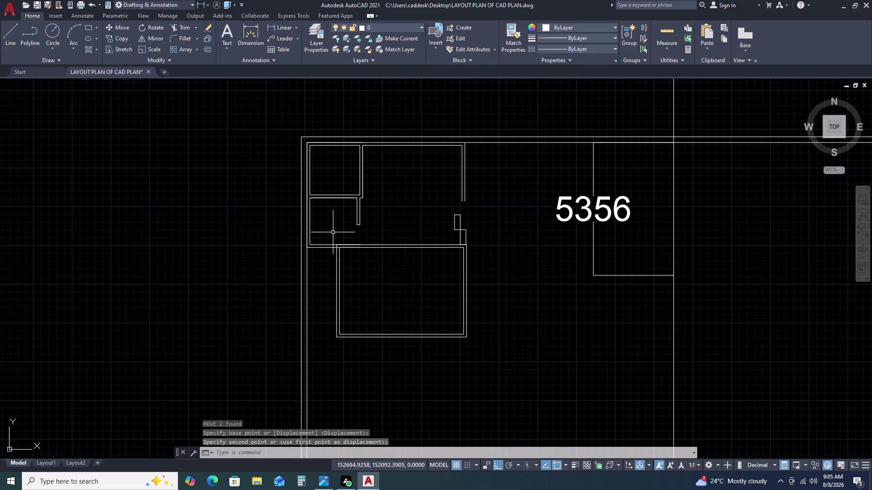
click(333, 232)
click(462, 352)
key(Escape)
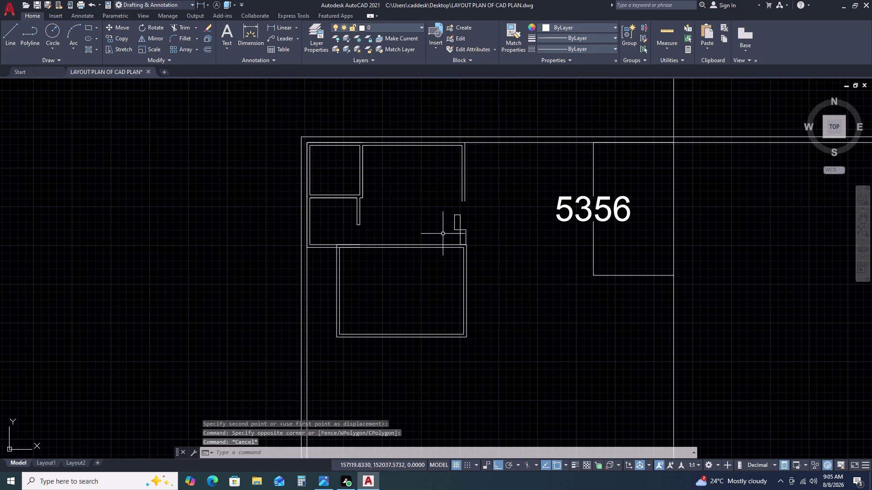
double_click(443, 234)
click(386, 351)
click(361, 301)
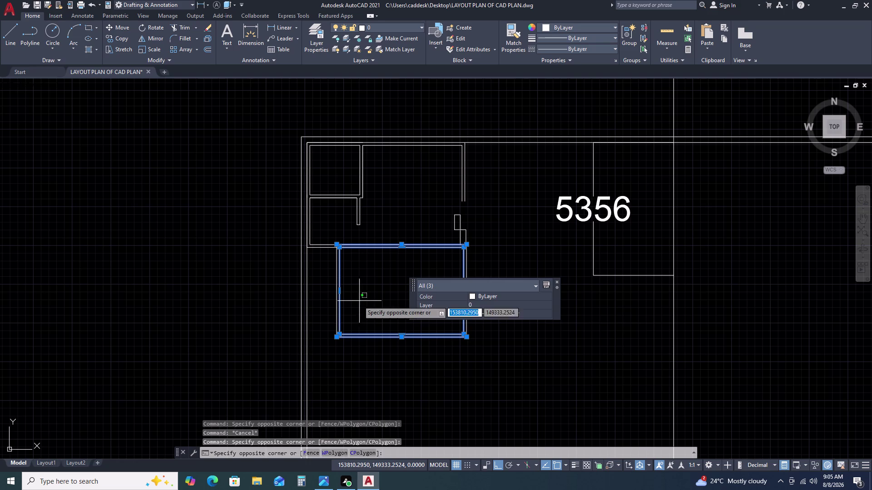
click(324, 313)
middle_drag(336, 316, 177, 296)
click(346, 294)
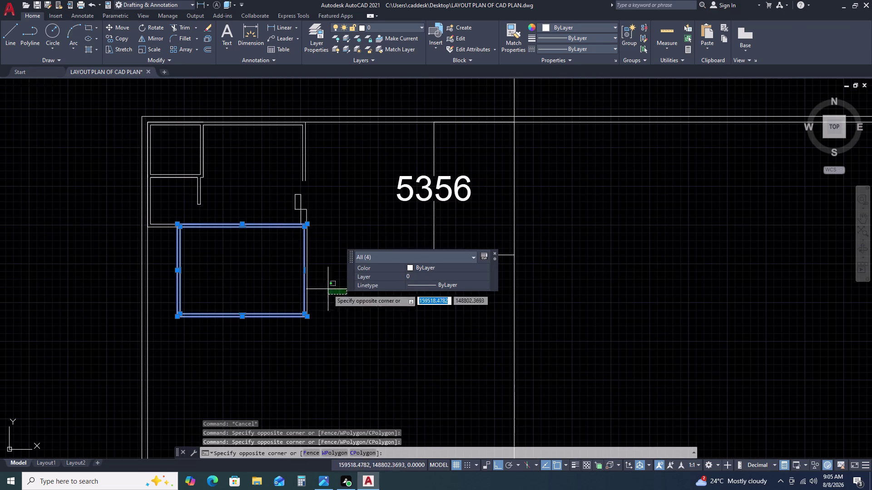
click(283, 271)
text(M)
key(space)
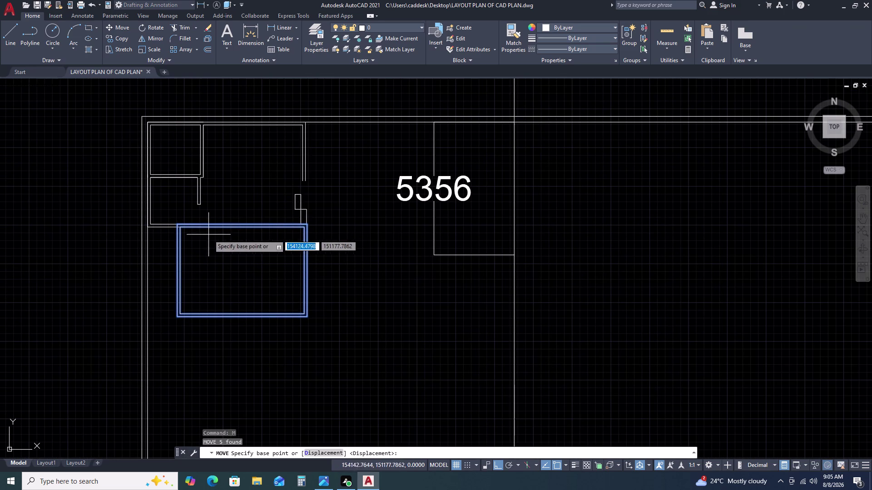
key(Escape)
drag(282, 182, 290, 201)
click(325, 227)
scroll(up, 3)
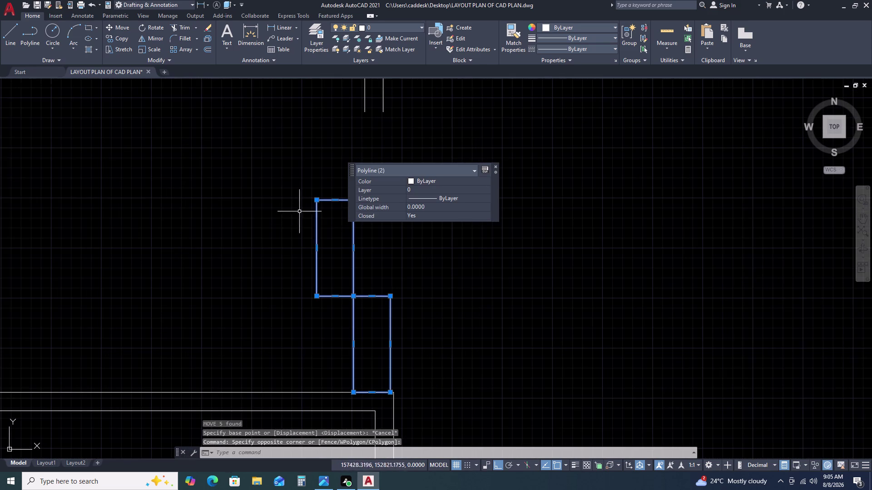
key(m)
key(space)
click(332, 201)
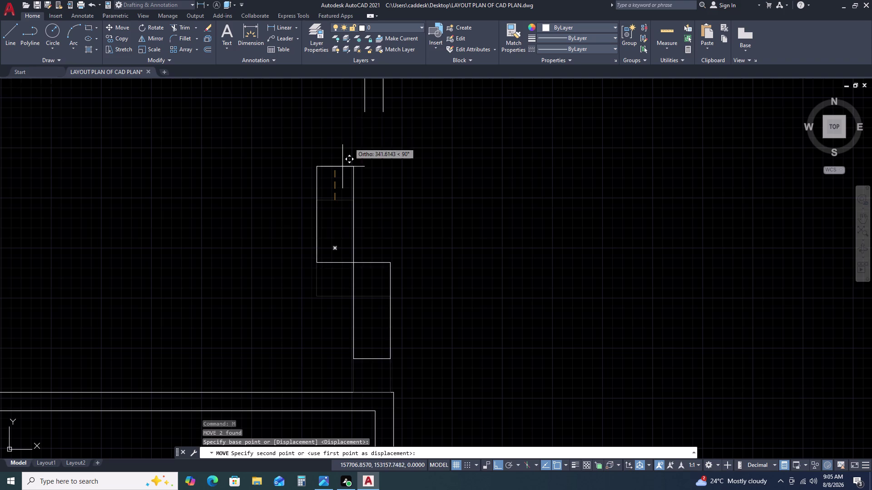
click(375, 111)
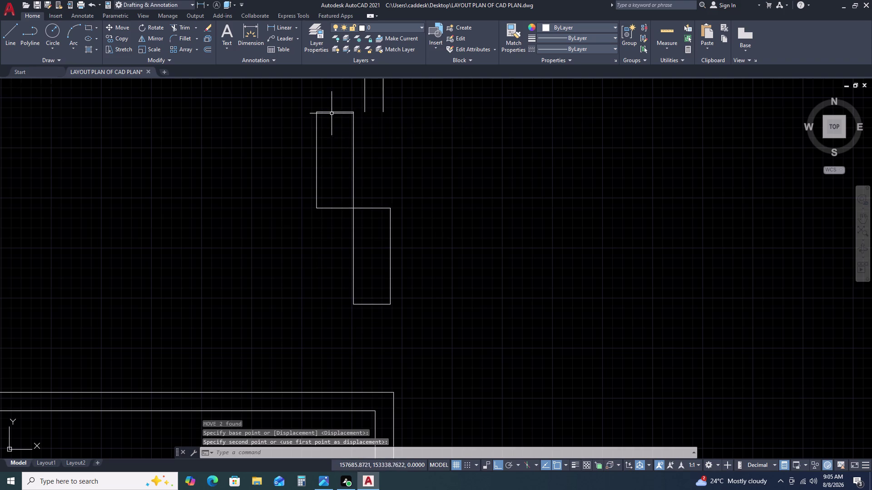
drag(275, 102, 285, 121)
click(444, 345)
key(m)
key(space)
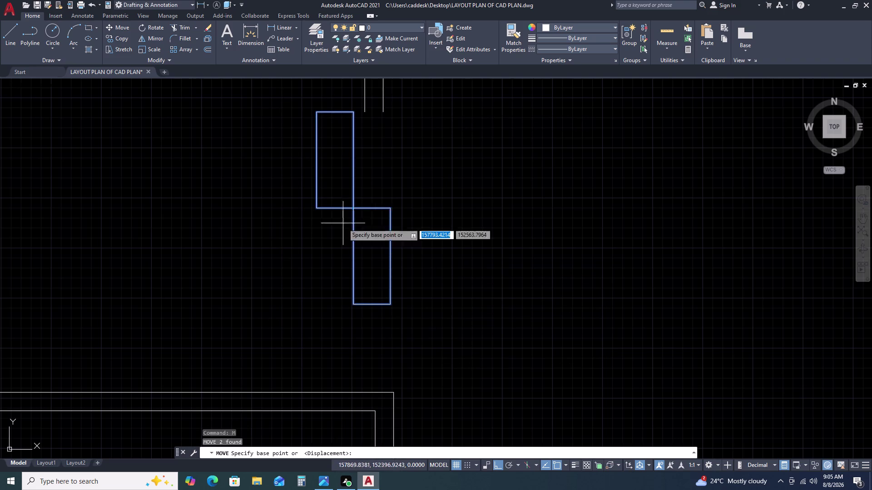
click(337, 111)
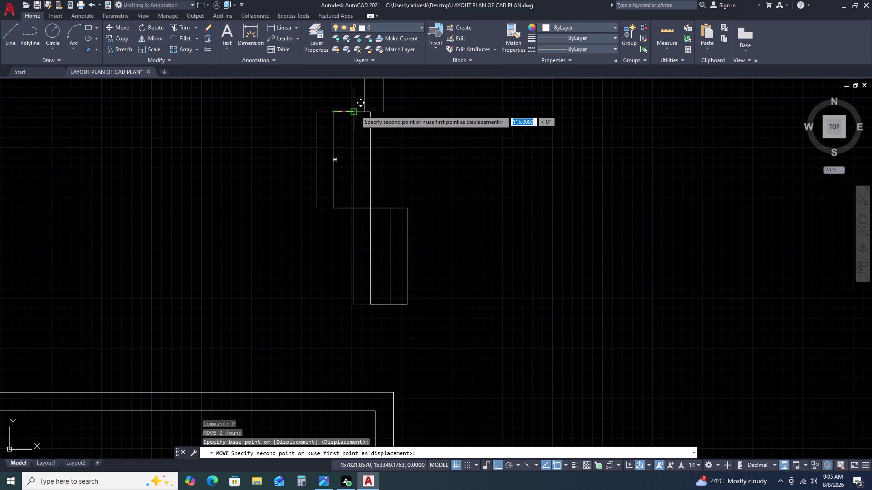
click(376, 112)
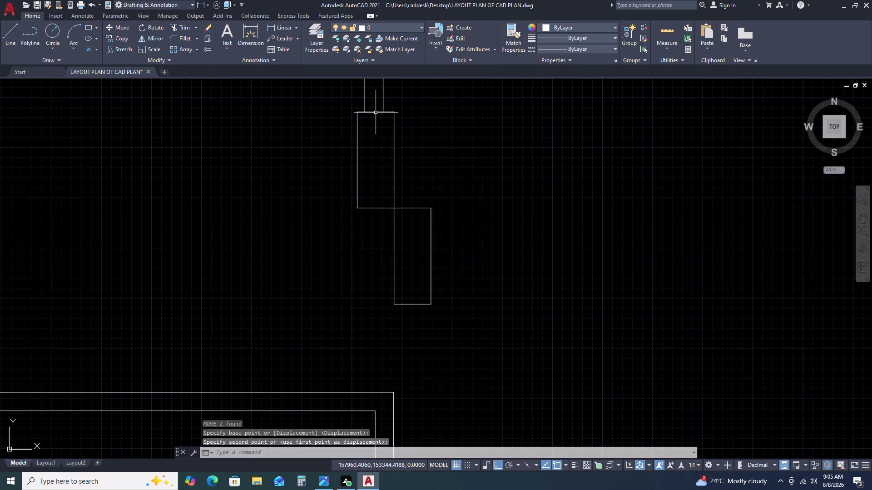
scroll(down, 3)
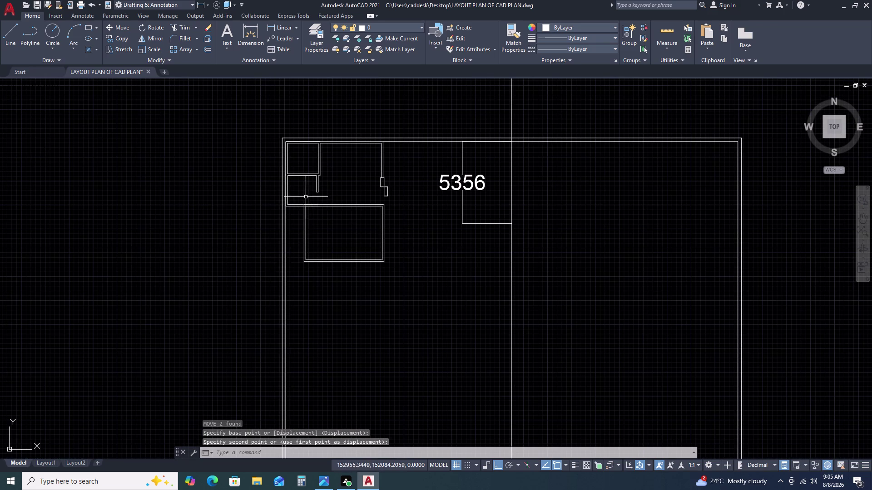
click(300, 197)
click(415, 295)
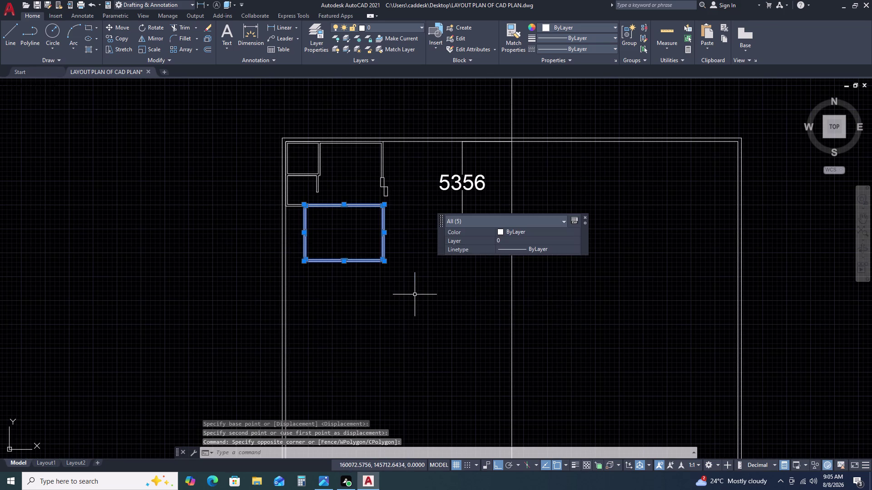
text(M)
key(space)
scroll(up, 3)
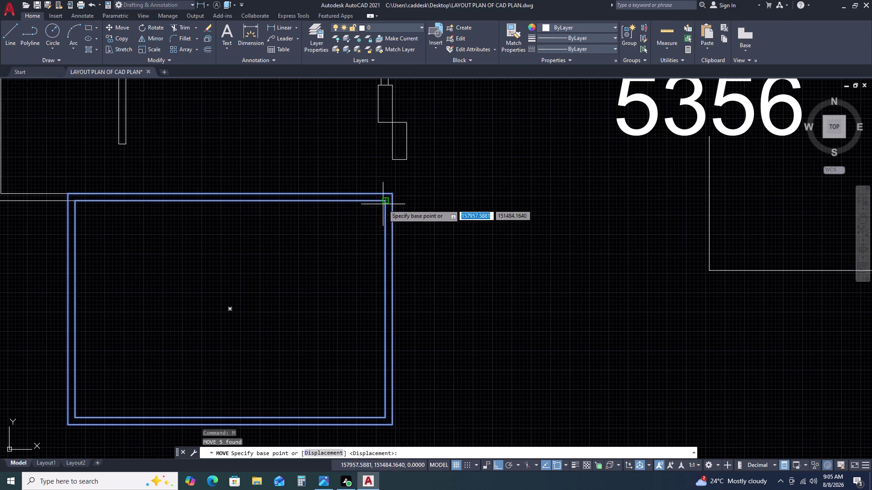
click(69, 193)
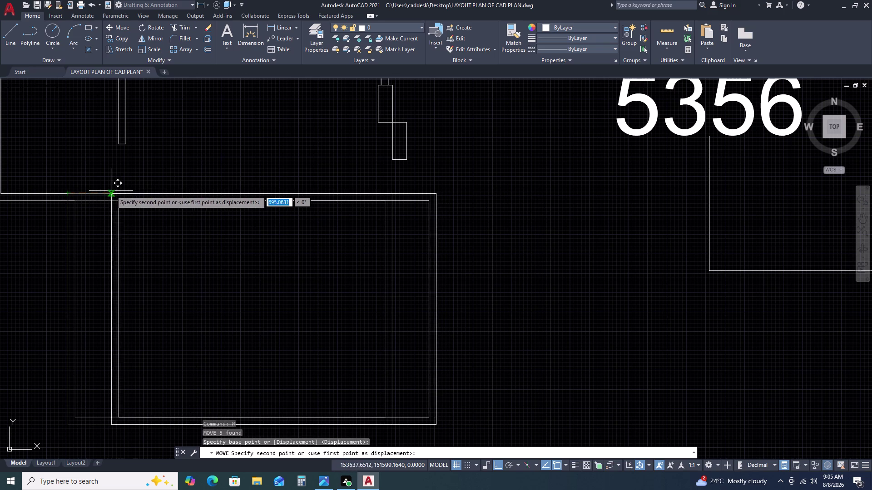
click(69, 190)
key(Escape)
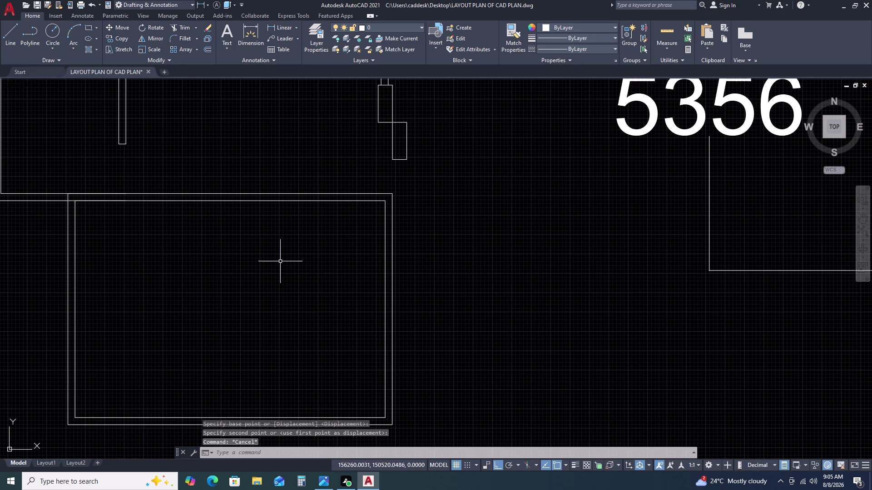
text(RE)
key(Escape)
key(Escape)
key(ctrl+z)
key(ctrl+z)
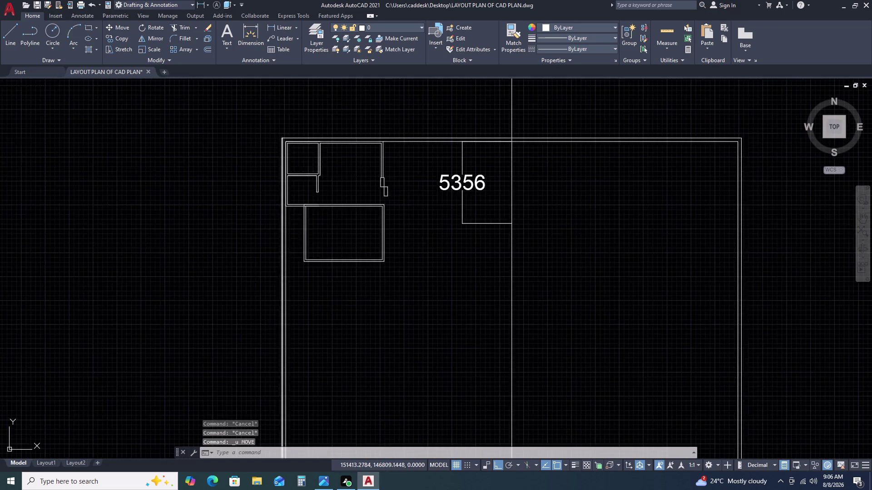
key(ctrl+z)
key(ctrl+z)
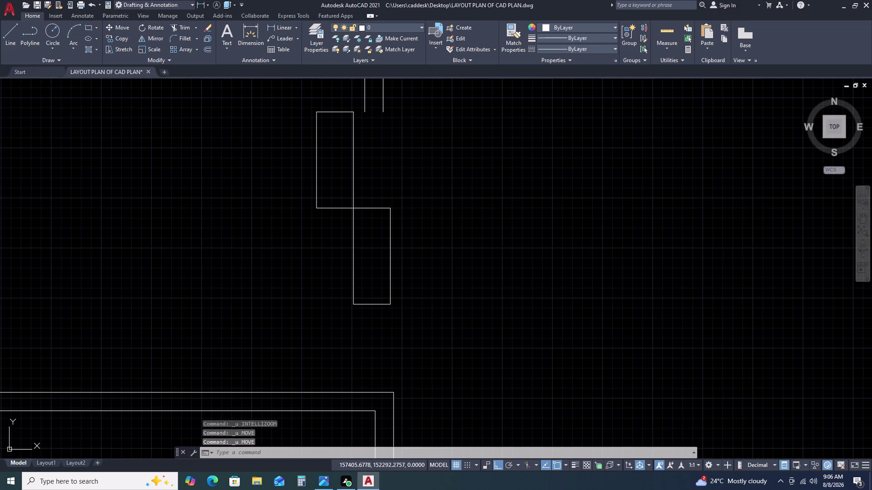
key(ctrl+z)
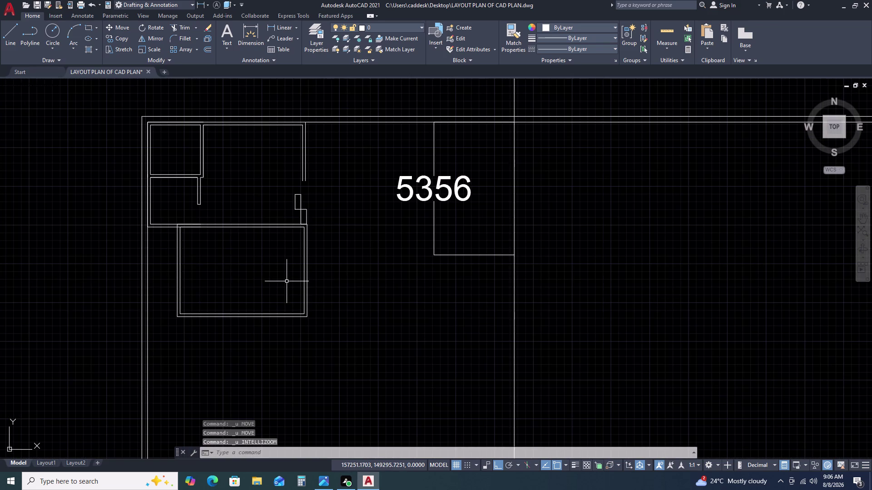
text(REC)
key(space)
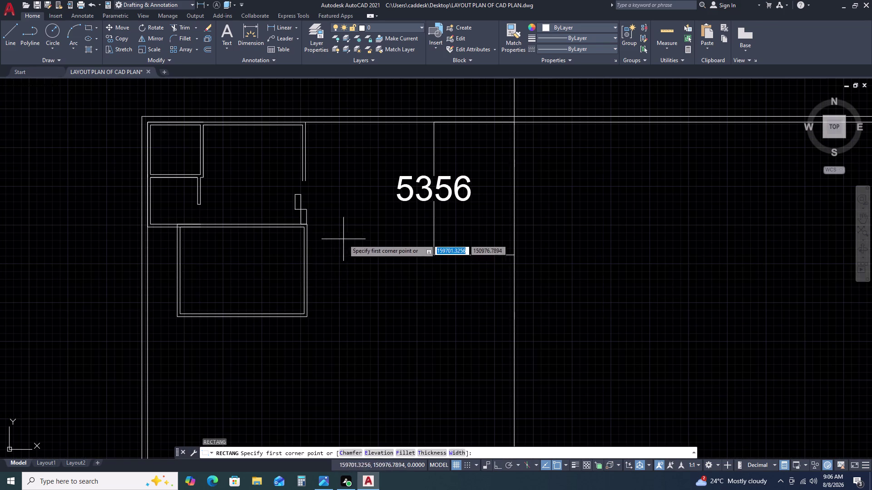
Draw a 230 by 3600 rectangle as a wall strip below the room.
click(335, 232)
text(D)
key(space)
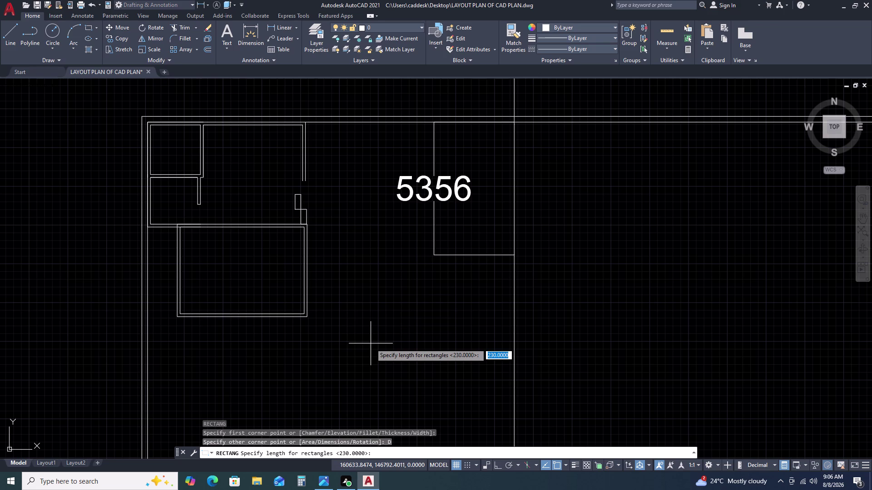
text(23)
text(0)
key(space)
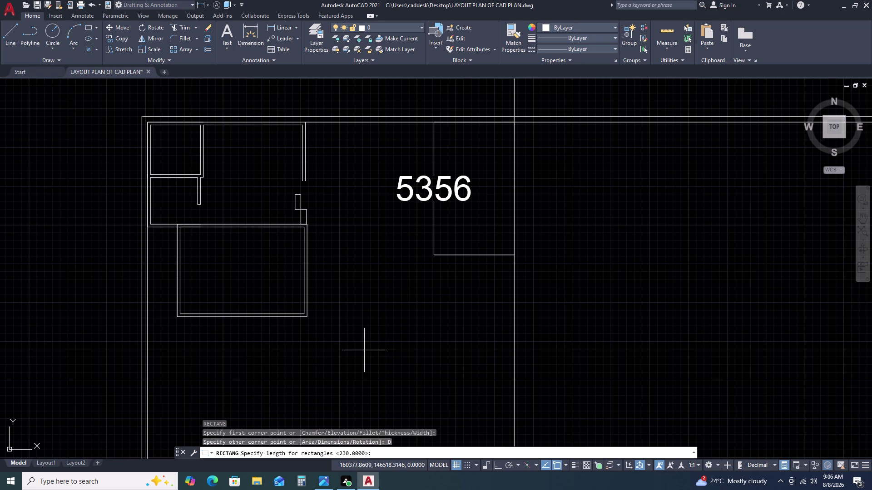
text(3)
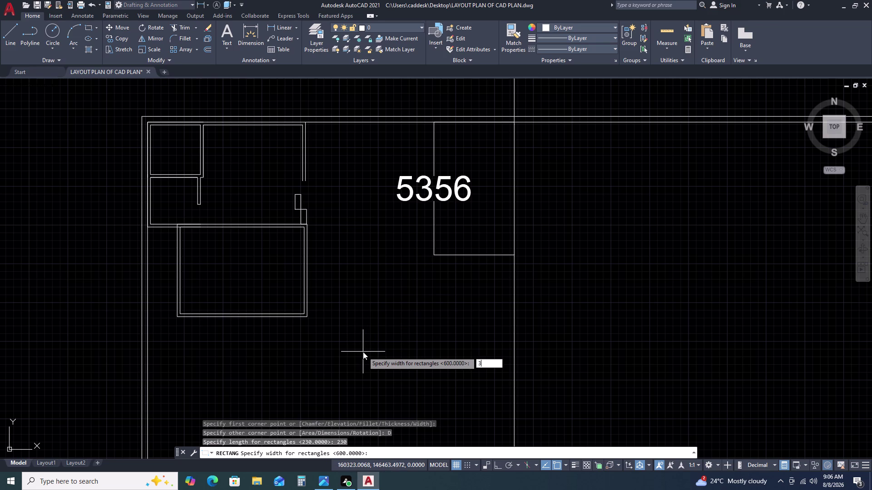
text(6)
key(0)
key(0)
key(space)
click(348, 332)
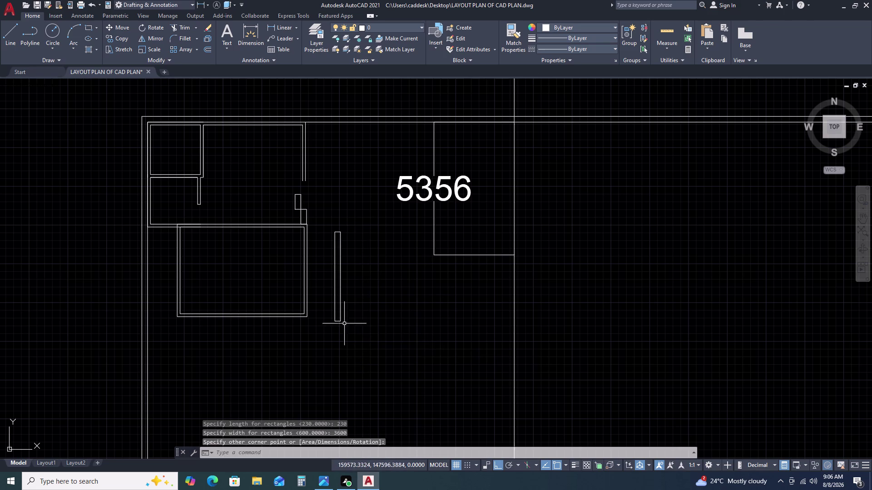
Move the wall strip by its top corner against the room's wall.
click(342, 253)
double_click(327, 291)
text(M)
key(space)
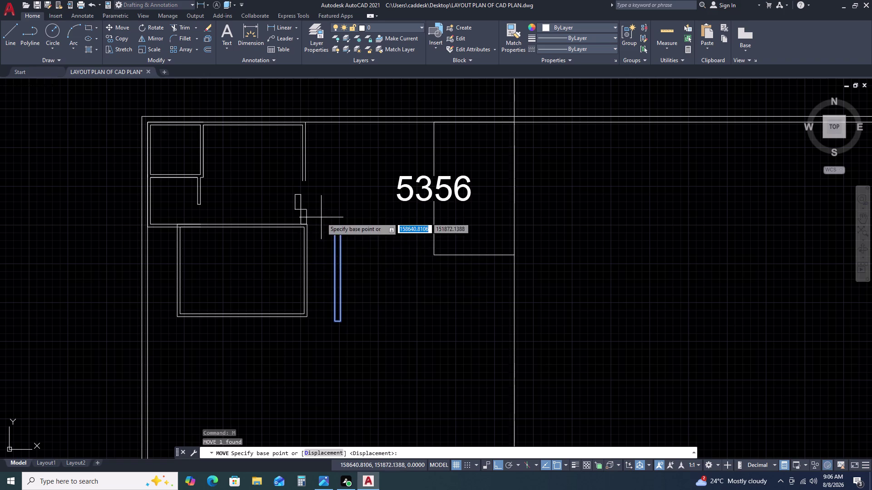
scroll(up, 3)
middle_click(322, 224)
click(366, 256)
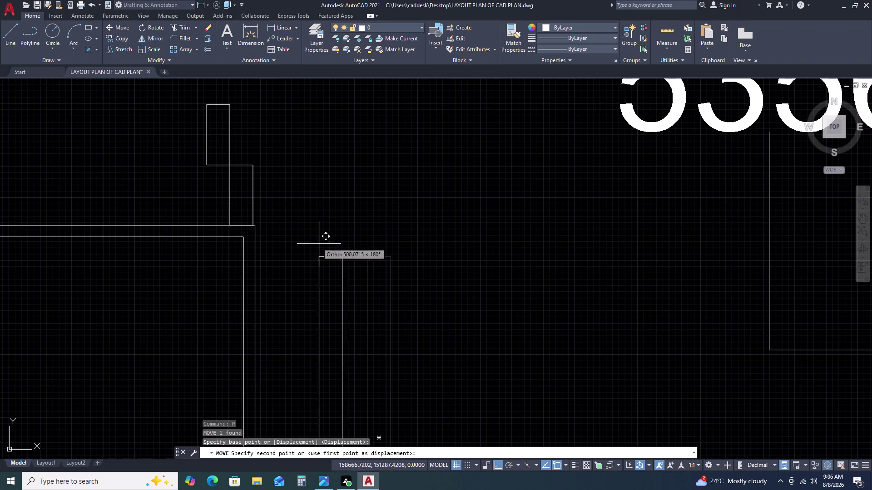
click(255, 226)
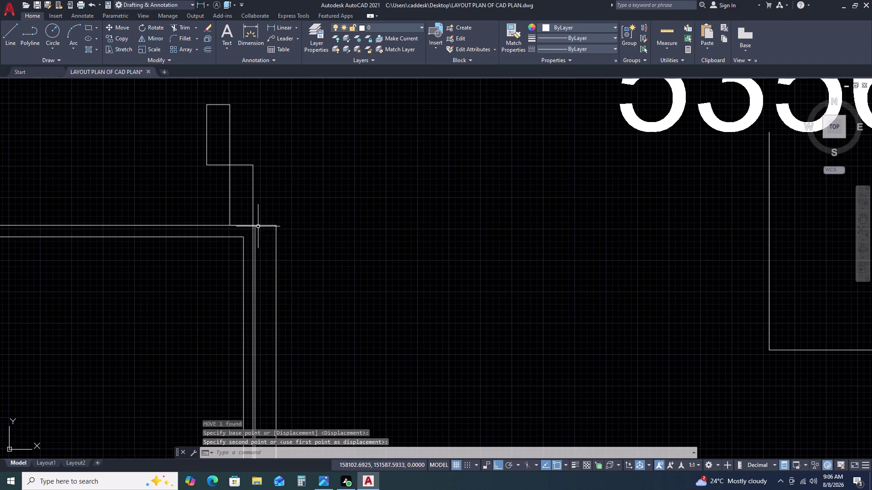
Move the wall strip again so it aligns with the room corner.
click(283, 212)
click(266, 255)
key(m)
key(space)
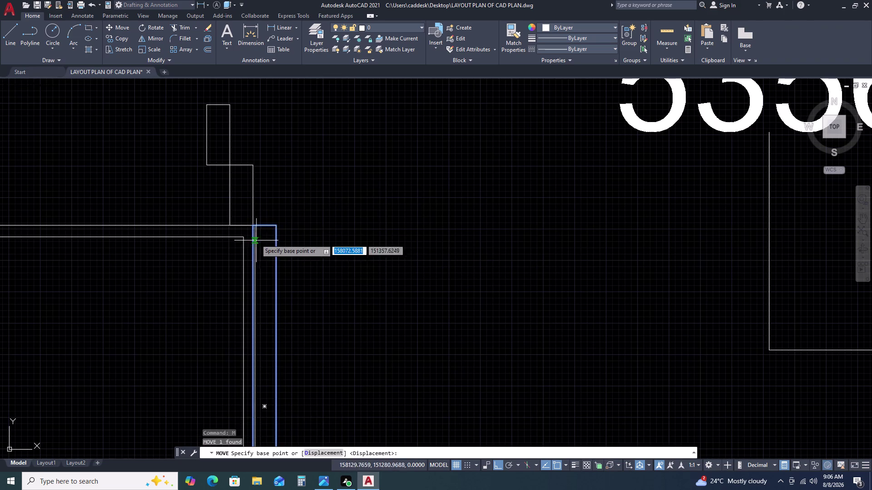
scroll(up, 3)
click(253, 238)
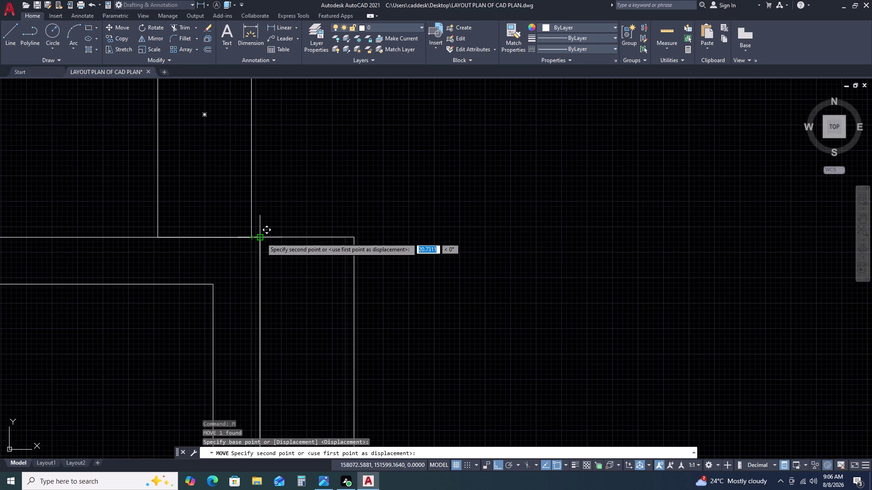
click(261, 238)
Move the notched piece by its corner onto the wall strip.
scroll(down, 3)
click(338, 275)
click(293, 241)
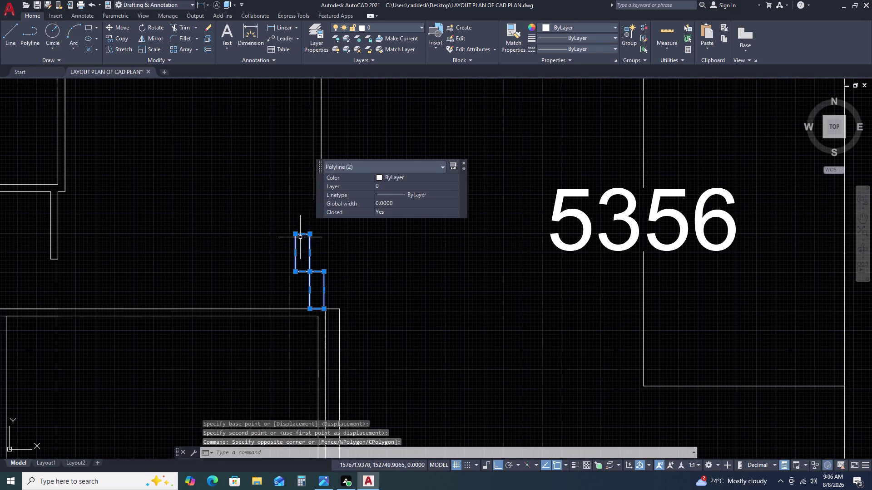
key(m)
key(space)
scroll(up, 3)
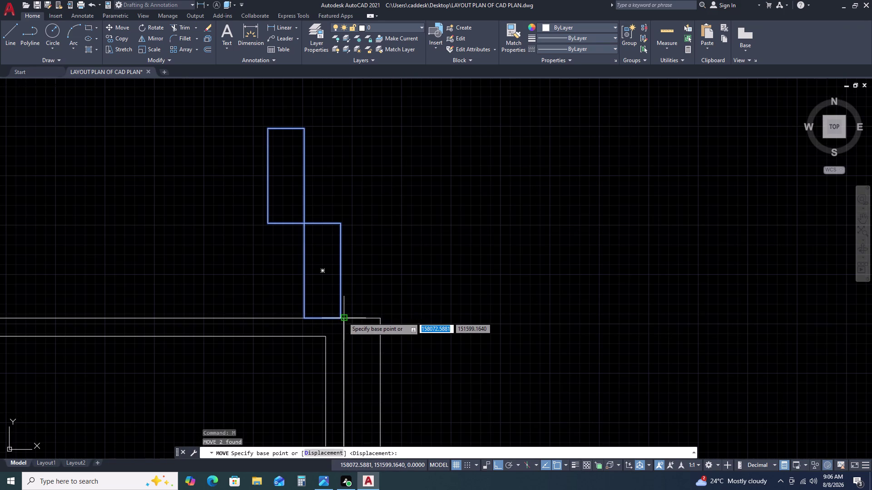
scroll(up, 3)
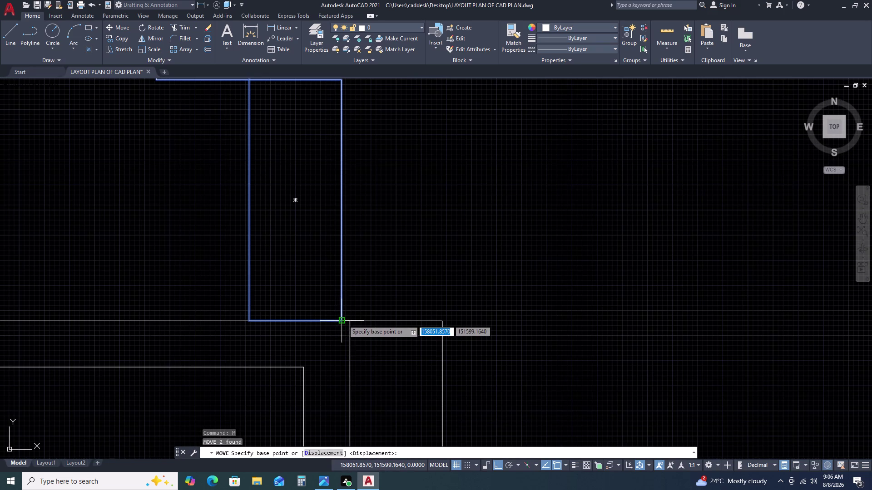
click(343, 321)
click(443, 322)
scroll(down, 3)
click(374, 191)
click(339, 186)
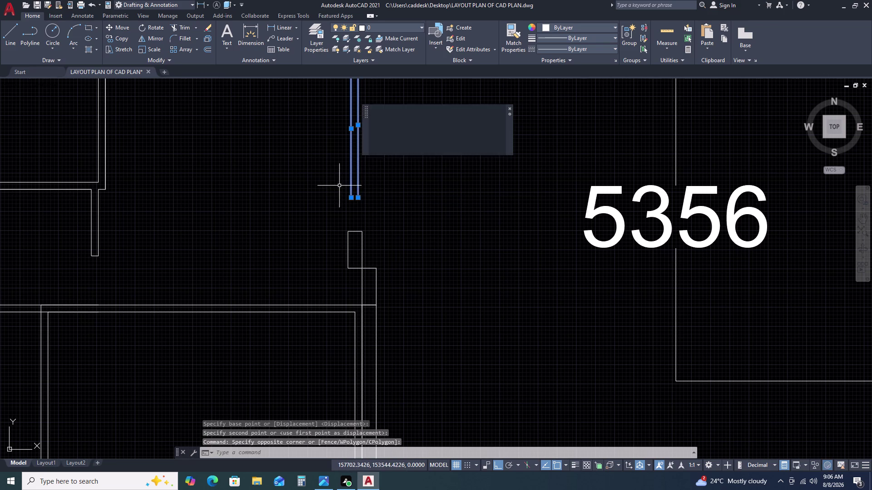
key(Escape)
Start EXTEND with all objects accepted as boundaries.
text(E)
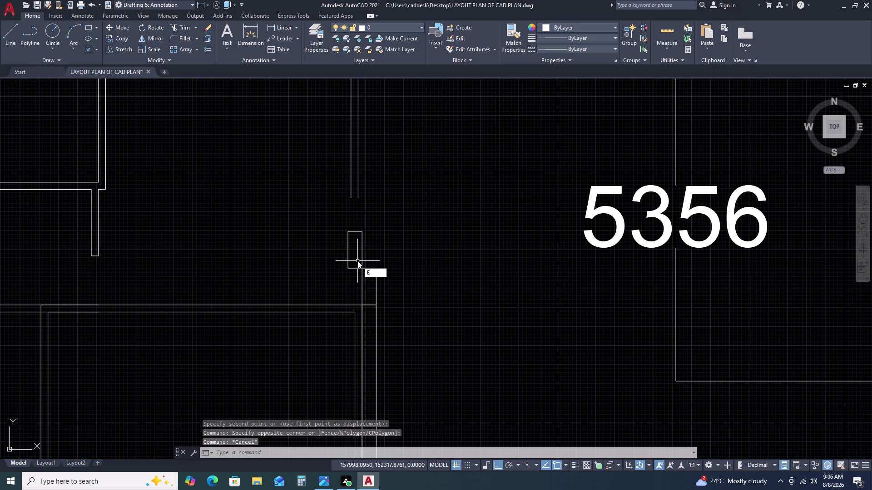
text(X)
key(space)
key(space)
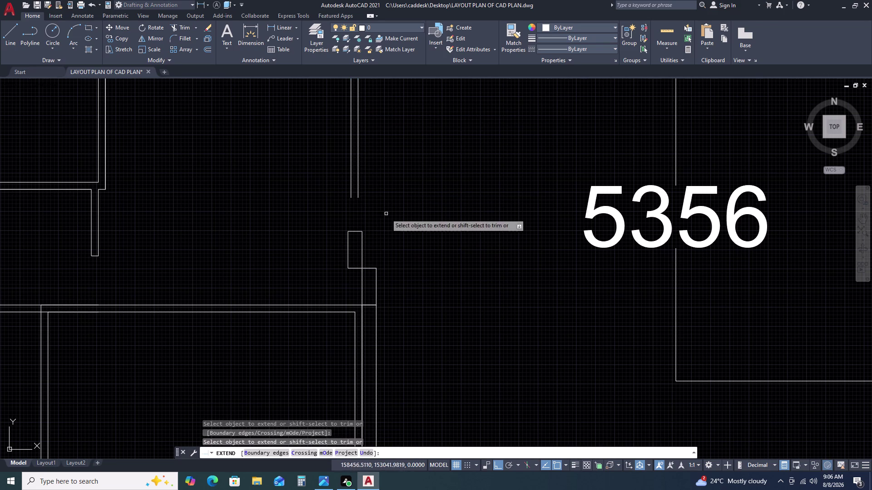
click(383, 183)
click(342, 170)
scroll(down, 3)
key(Escape)
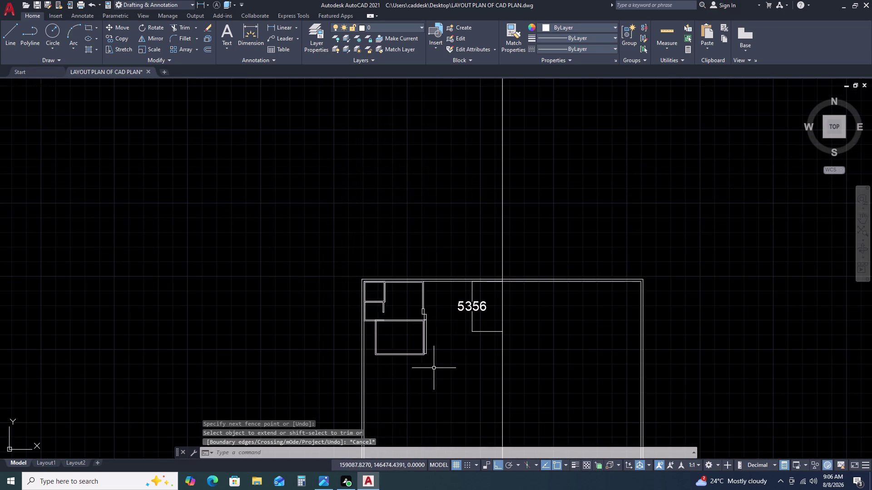
scroll(up, 3)
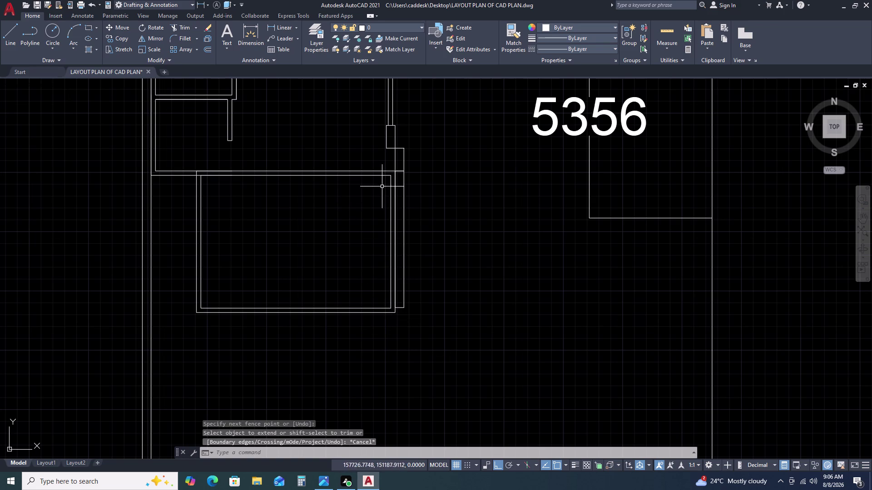
scroll(up, 3)
scroll(down, 3)
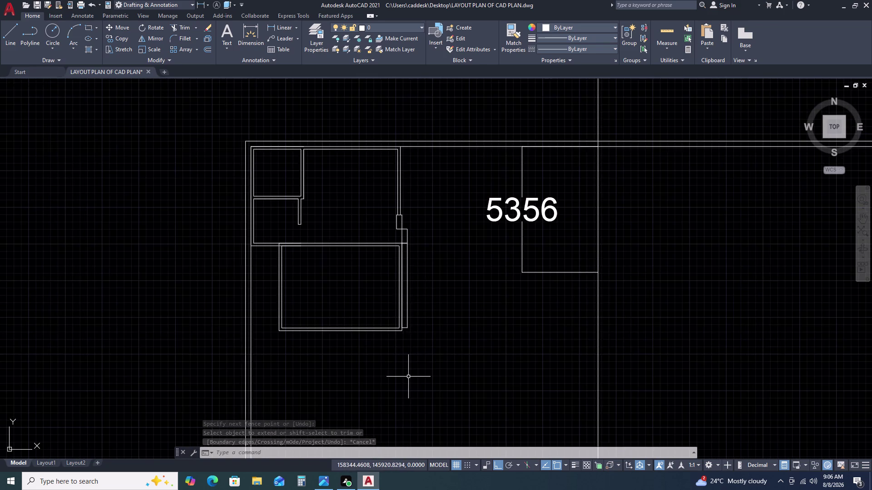
scroll(up, 3)
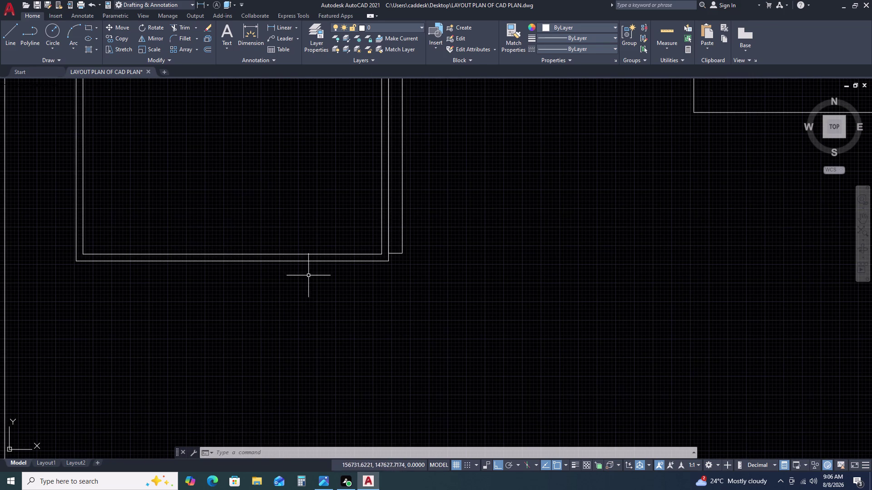
scroll(down, 3)
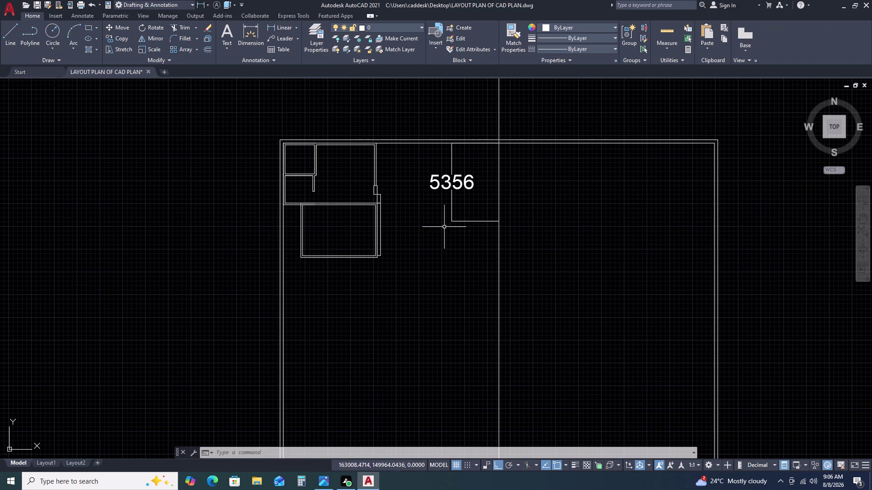
scroll(up, 3)
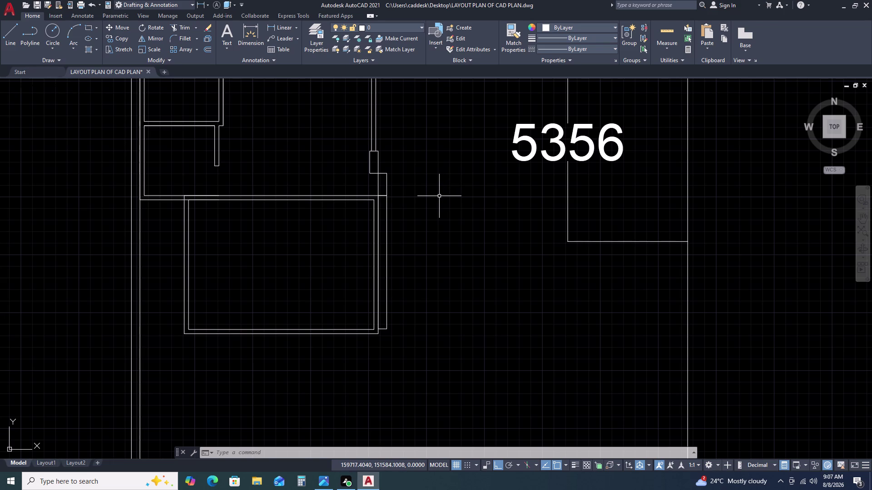
Draw a line from the room's wall corner to the right plot boundary.
text(L)
key(space)
click(390, 184)
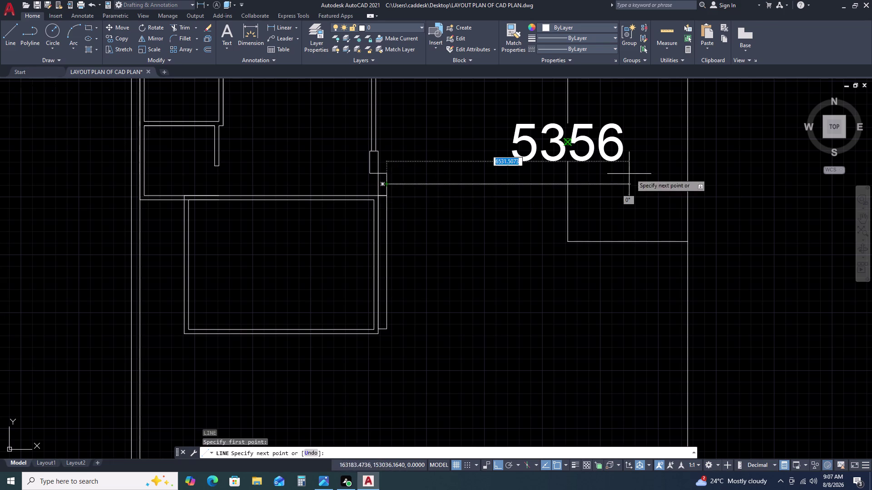
scroll(down, 3)
middle_drag(636, 186, 299, 195)
middle_click(294, 197)
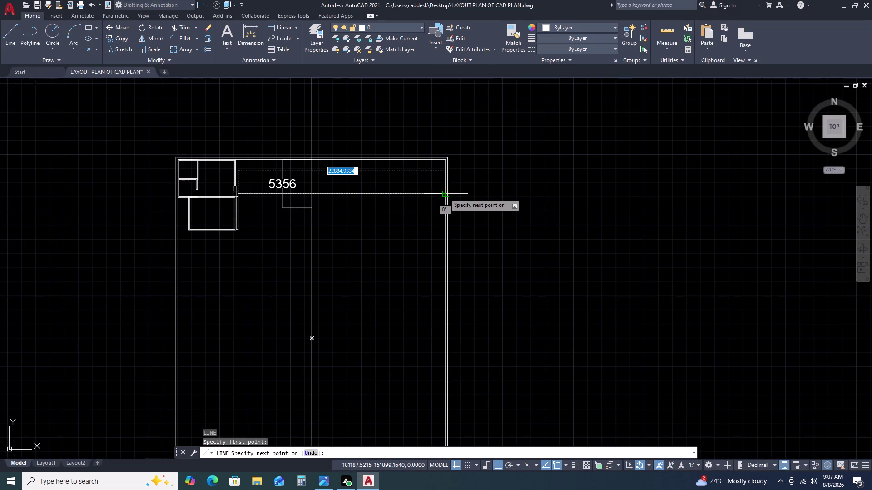
scroll(up, 3)
click(440, 196)
key(Escape)
scroll(down, 3)
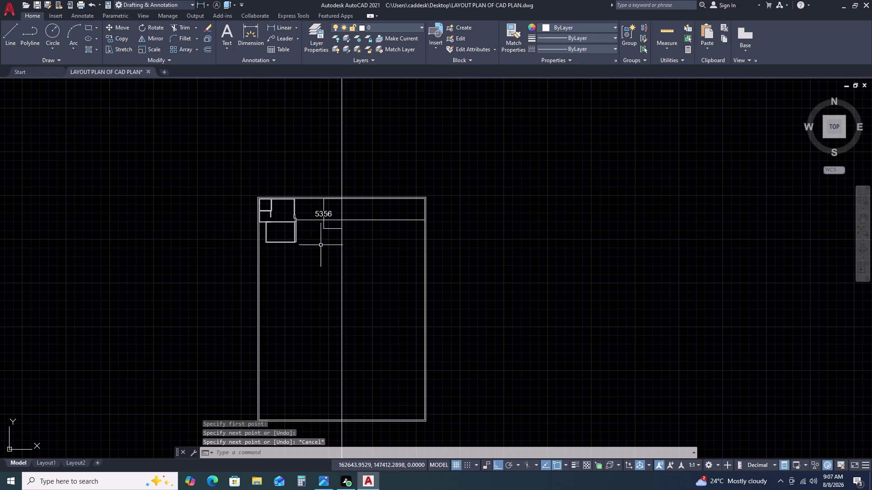
scroll(up, 3)
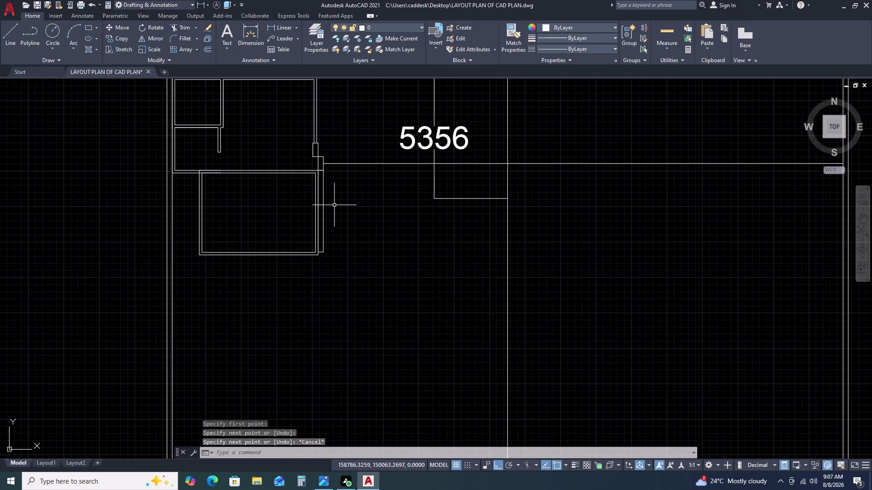
Start another line with the L command.
key(t)
key(BackSpace)
text(L)
key(space)
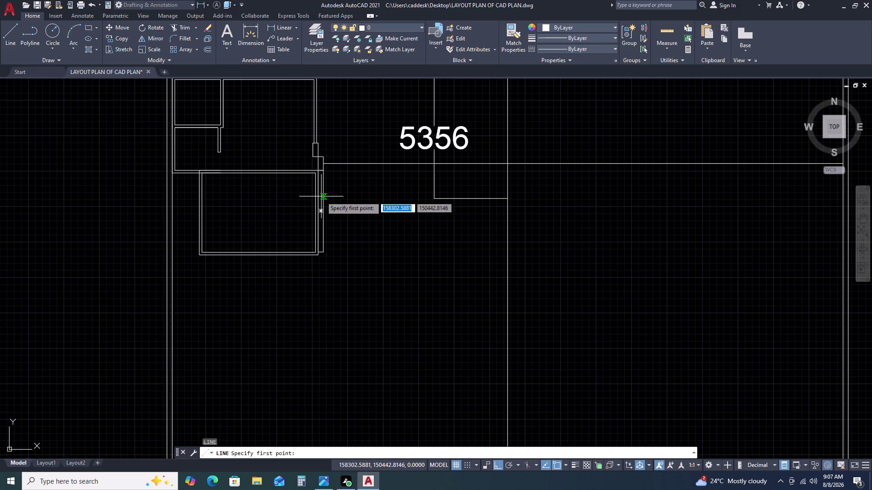
Draw a vertical wall line downward, starting 1300 right of the wall corner.
text(TK)
key(space)
scroll(up, 3)
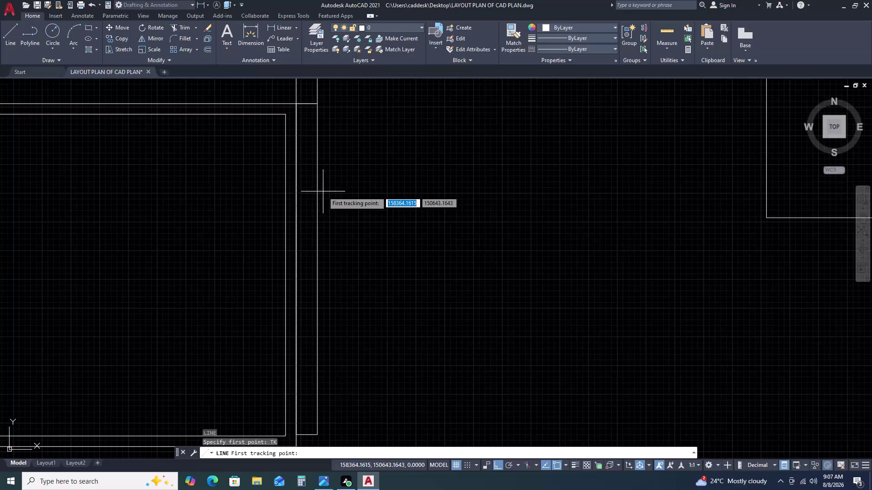
click(318, 202)
text(1)
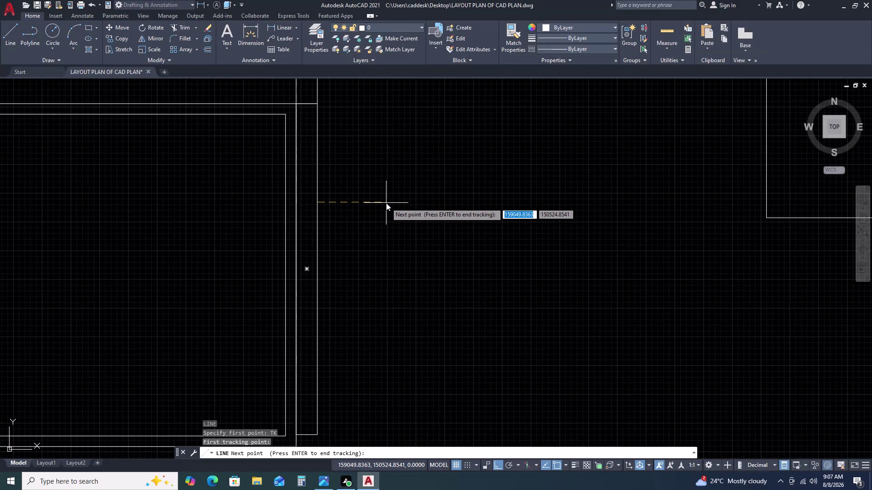
text(3)
text(00)
key(space)
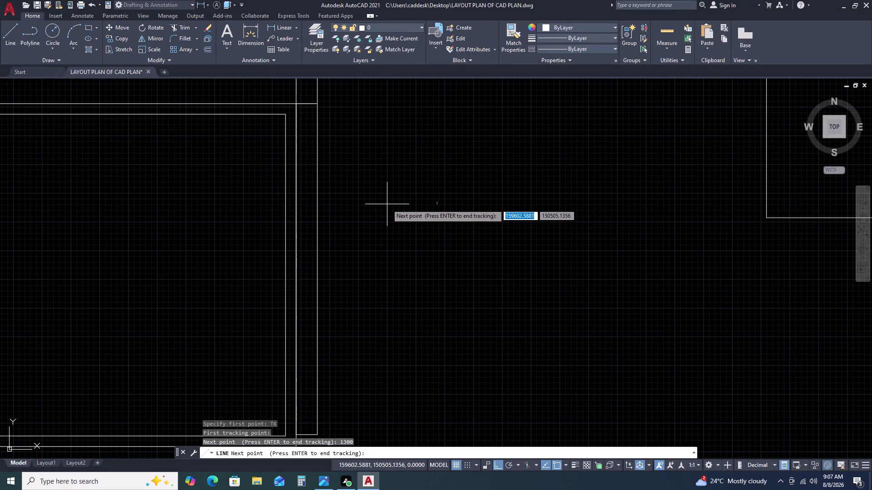
key(space)
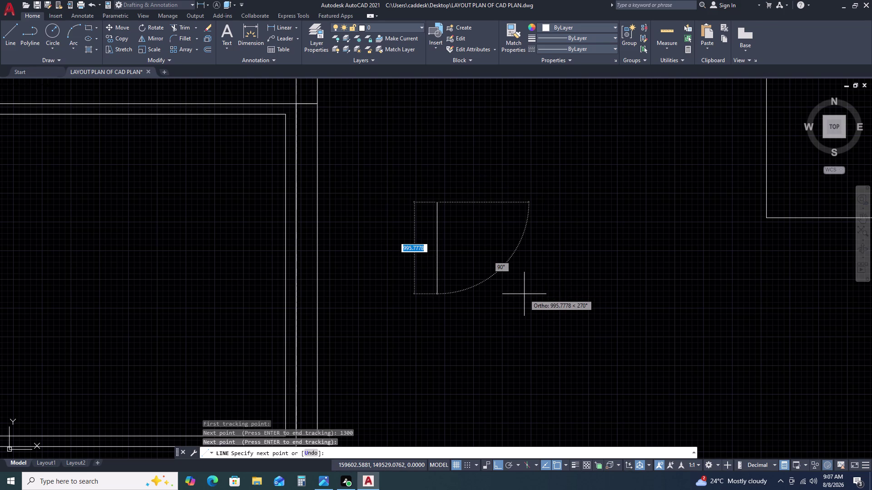
scroll(down, 3)
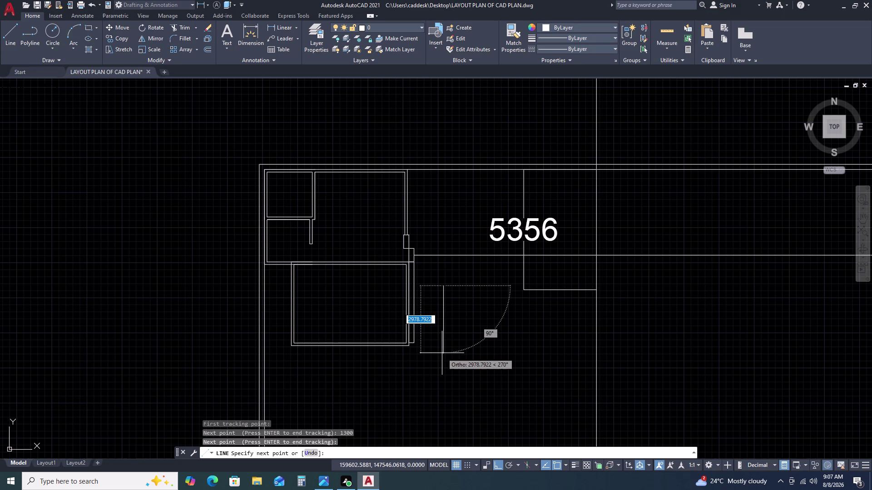
click(437, 388)
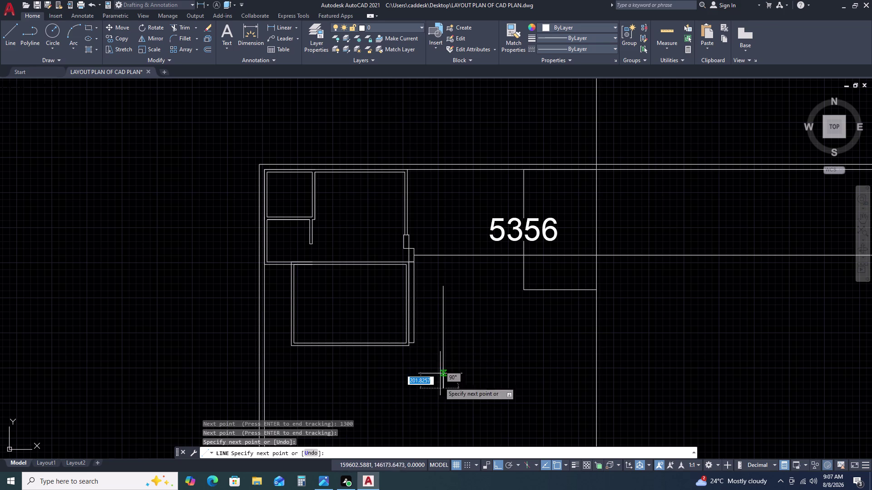
key(Escape)
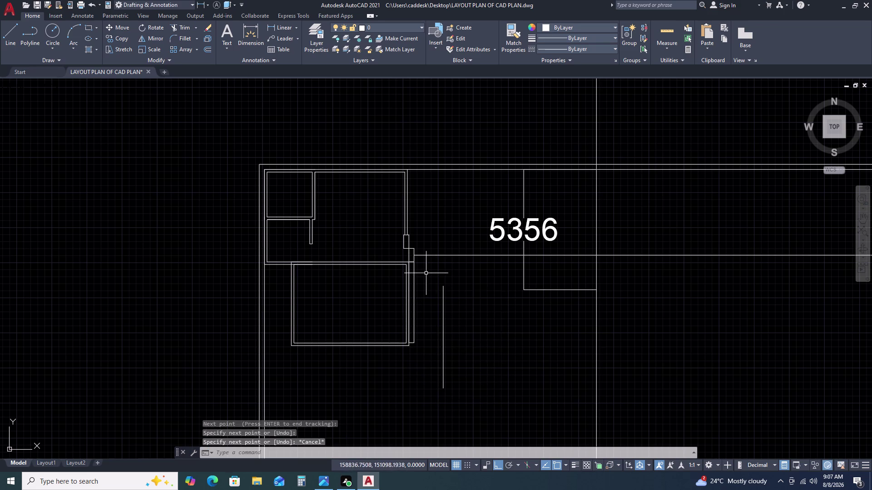
Draw a horizontal line from the 5356 room's lower corner to the vertical line's top.
click(426, 274)
click(446, 312)
key(Escape)
text(L)
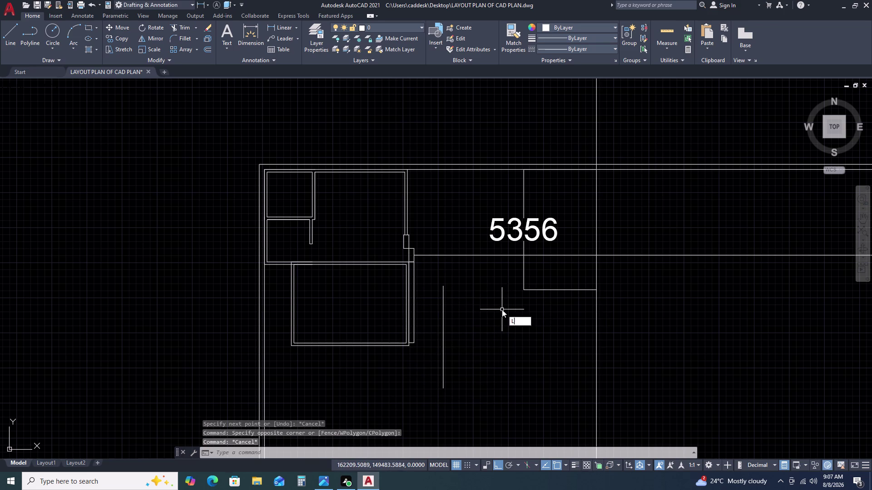
key(space)
click(526, 292)
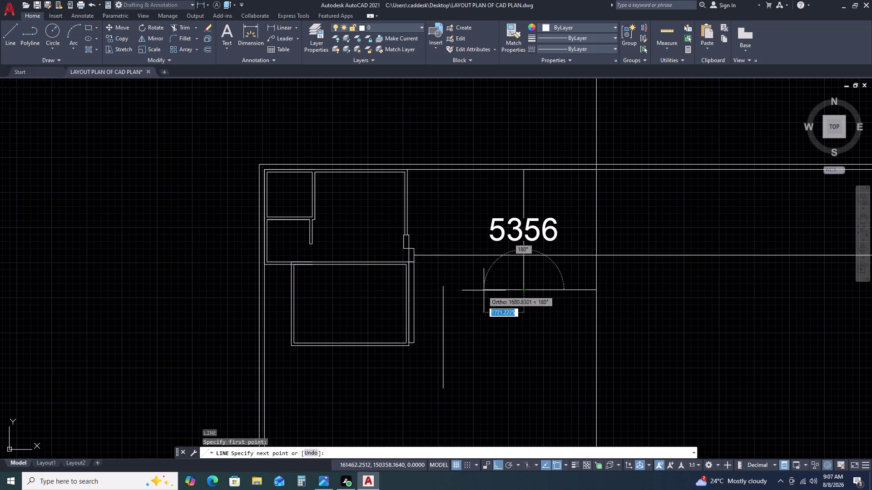
click(444, 290)
key(Escape)
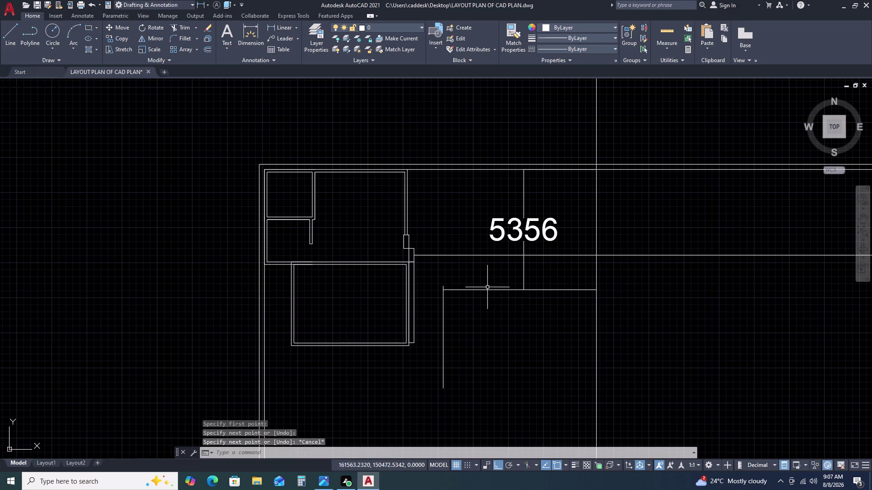
Grip-stretch the horizontal line's right end to the right plot boundary.
click(487, 287)
click(474, 312)
middle_drag(497, 307, 198, 266)
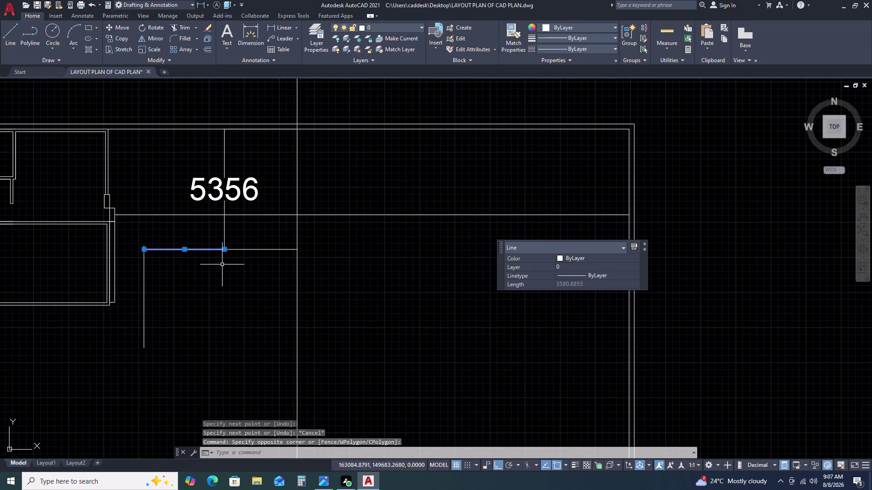
click(225, 249)
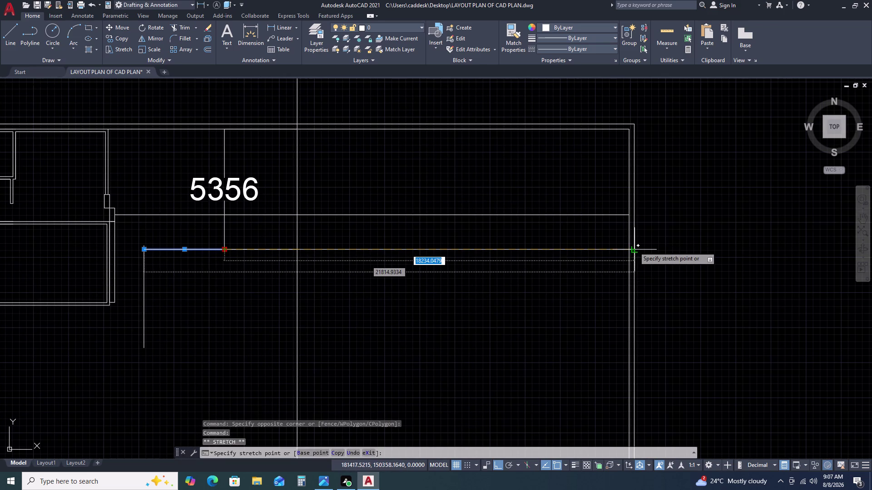
click(628, 250)
key(Escape)
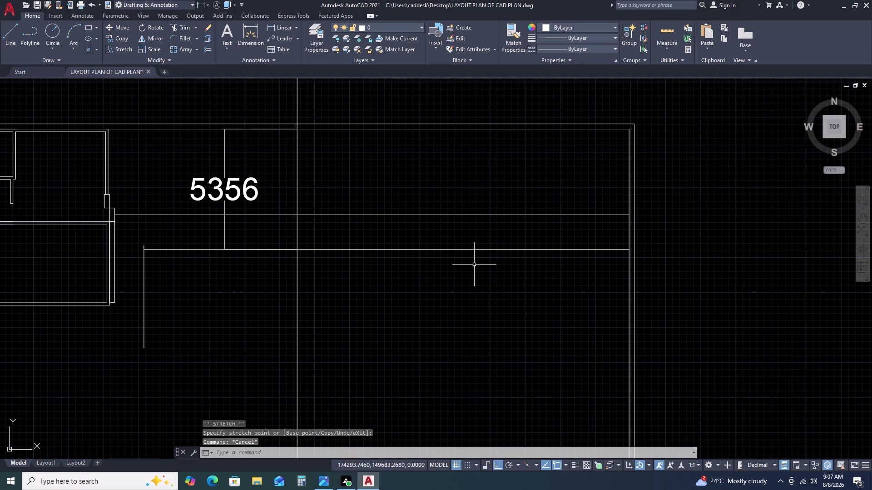
middle_drag(495, 251, 428, 221)
key(l)
key(space)
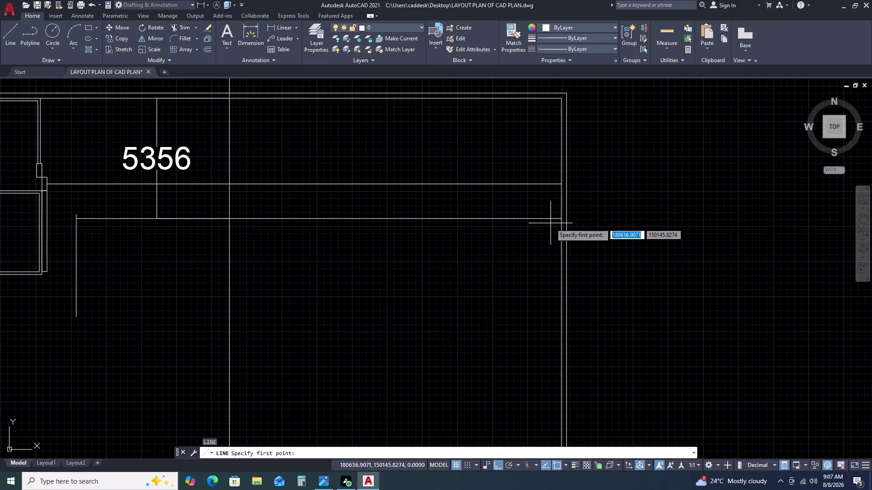
Draw a long vertical wall line downward from the new top line.
click(560, 220)
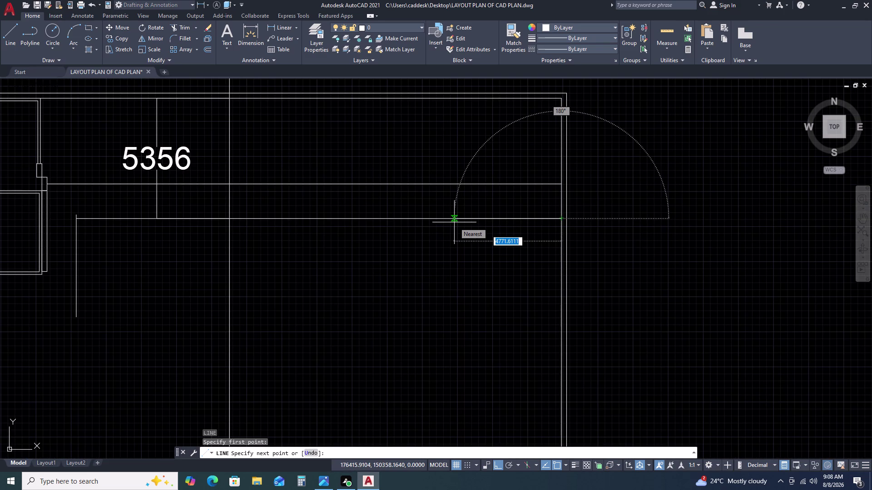
text(45)
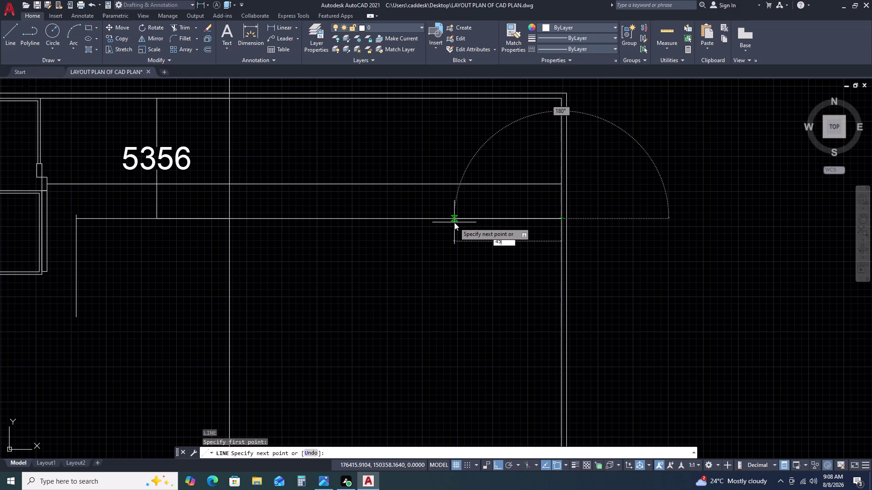
key(9)
key(6)
key(space)
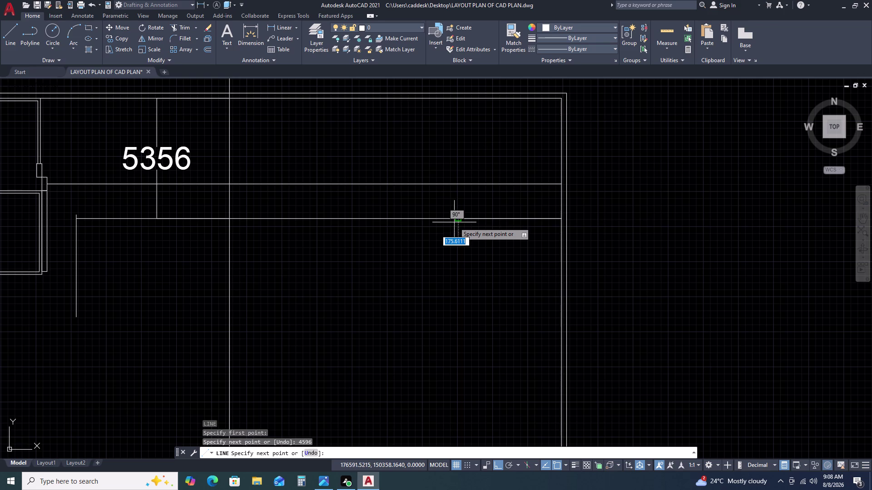
scroll(down, 3)
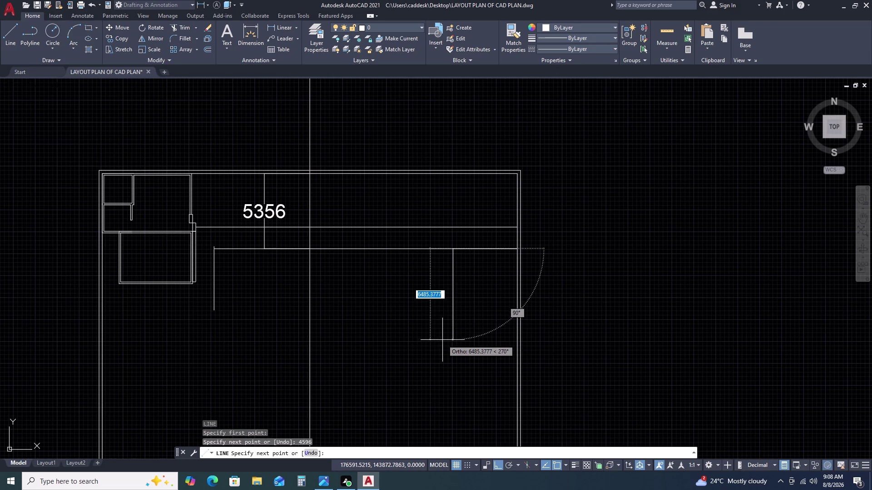
click(448, 375)
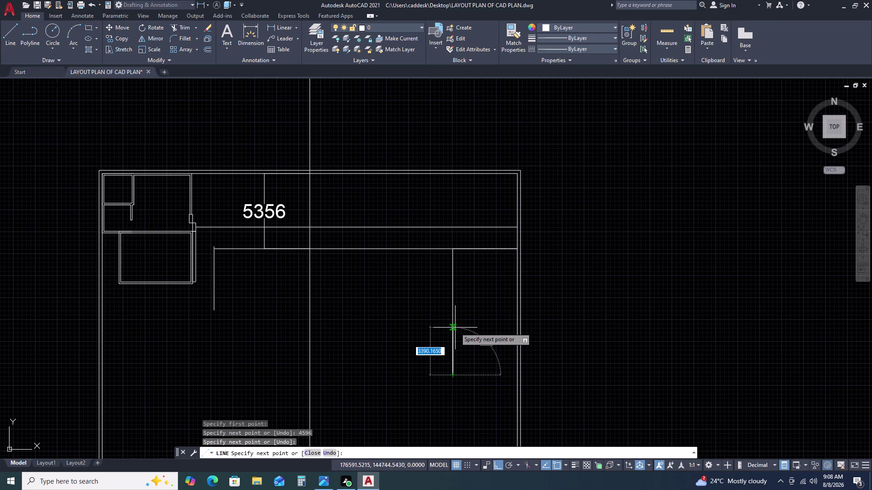
text(TR)
key(space)
key(Escape)
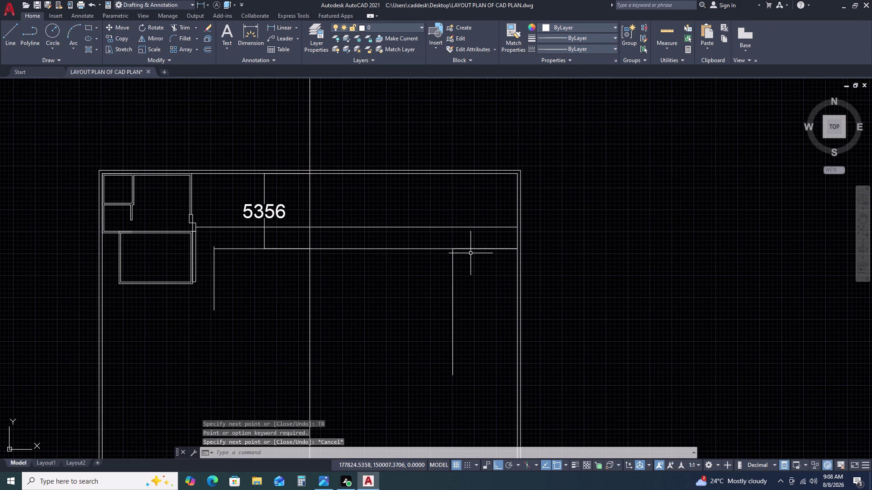
key(Escape)
Trim the overhanging wall lines at the lower room corner with a fence.
text(TR)
key(space)
click(465, 246)
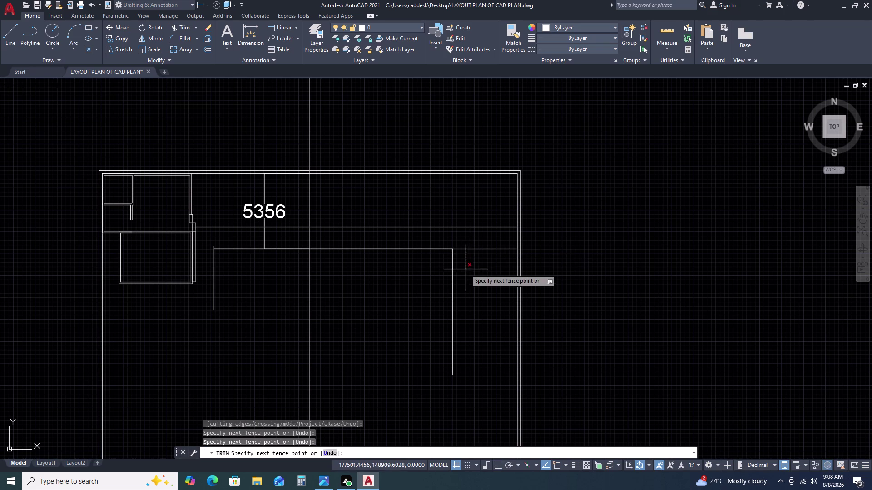
click(466, 270)
scroll(up, 3)
scroll(up, 3)
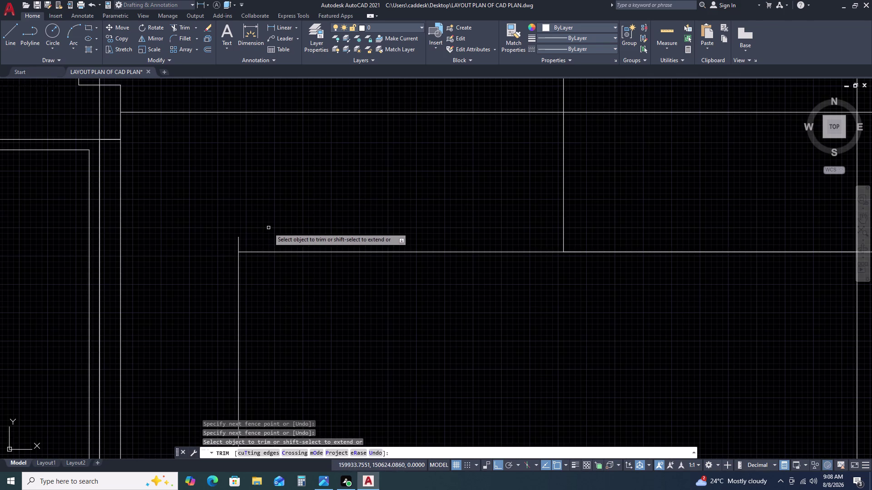
click(268, 228)
click(230, 243)
key(Escape)
scroll(down, 3)
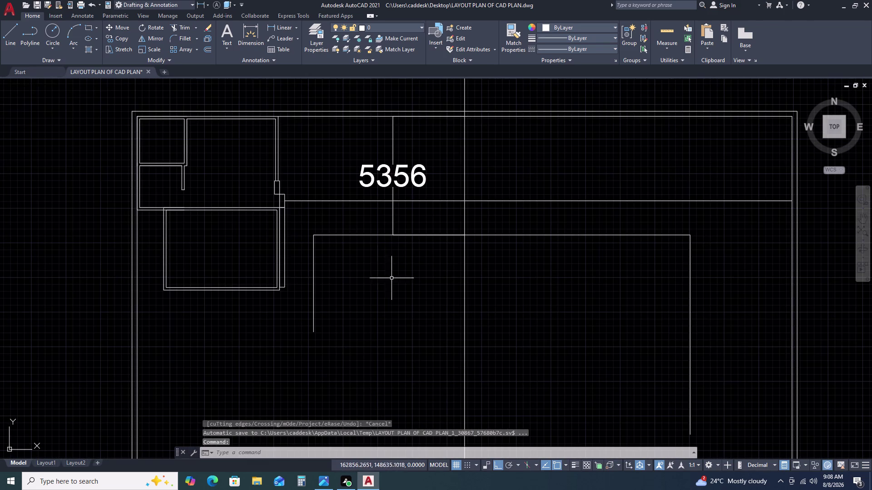
click(422, 236)
key(Escape)
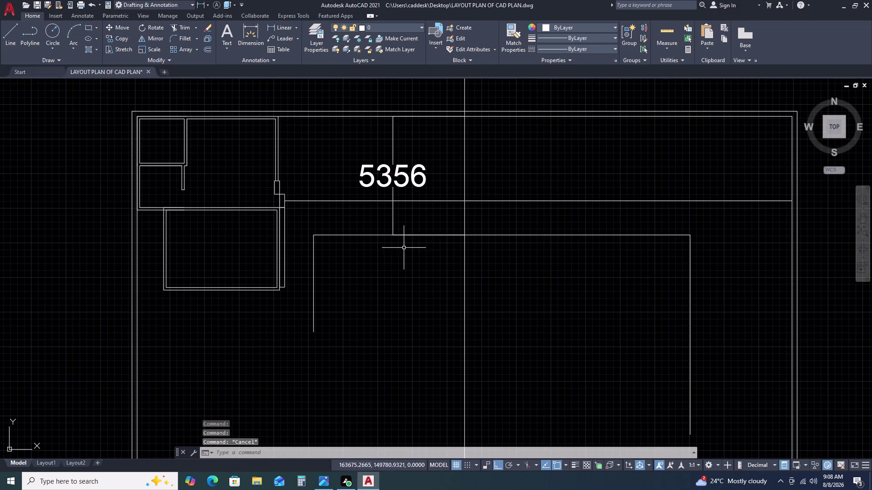
scroll(down, 3)
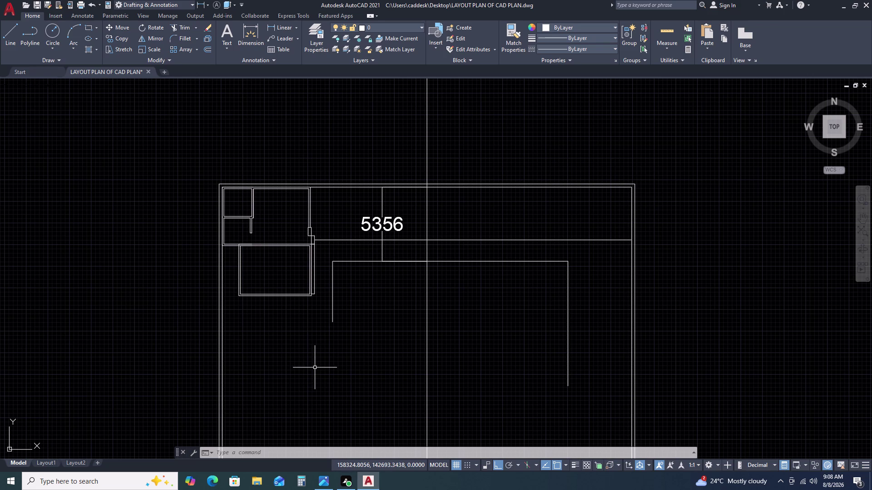
scroll(down, 3)
scroll(up, 3)
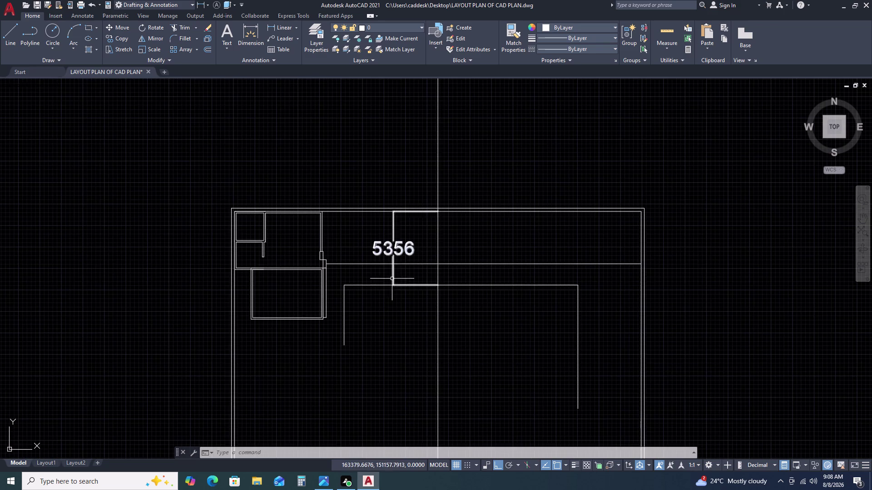
scroll(up, 3)
scroll(down, 3)
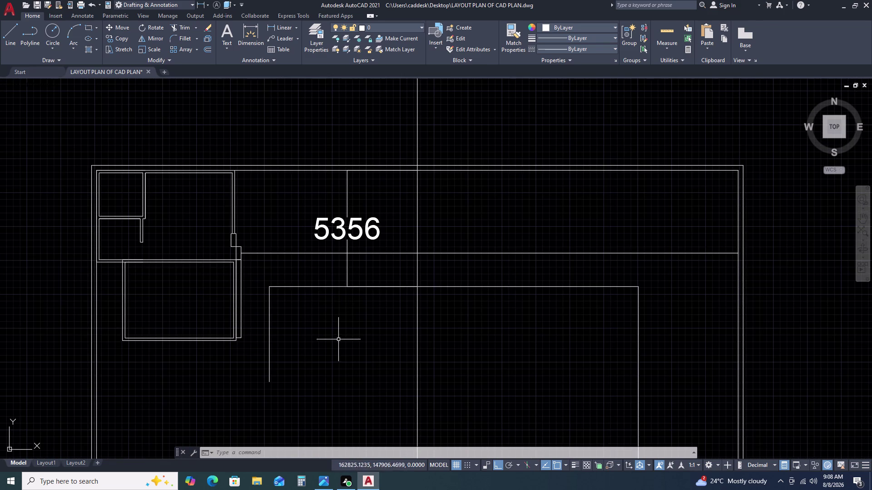
scroll(down, 3)
middle_drag(372, 296, 367, 294)
middle_drag(358, 264, 357, 259)
middle_drag(358, 248, 354, 214)
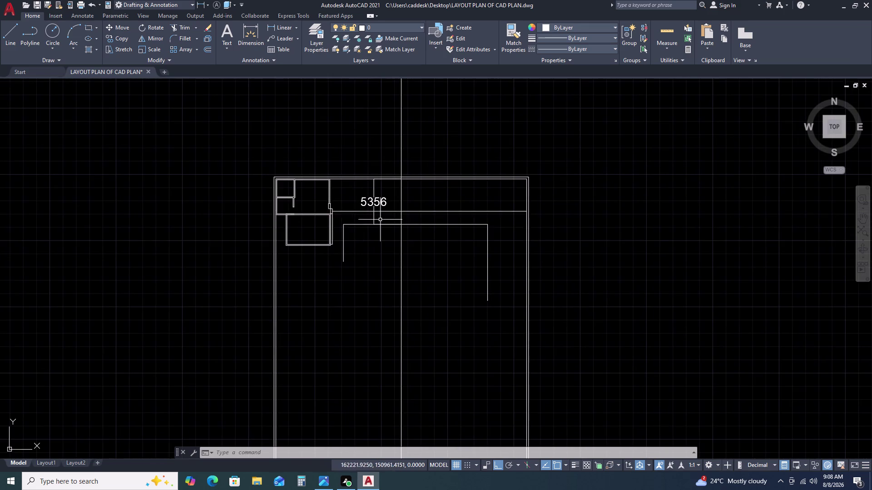
scroll(up, 3)
scroll(down, 3)
scroll(down, 3)
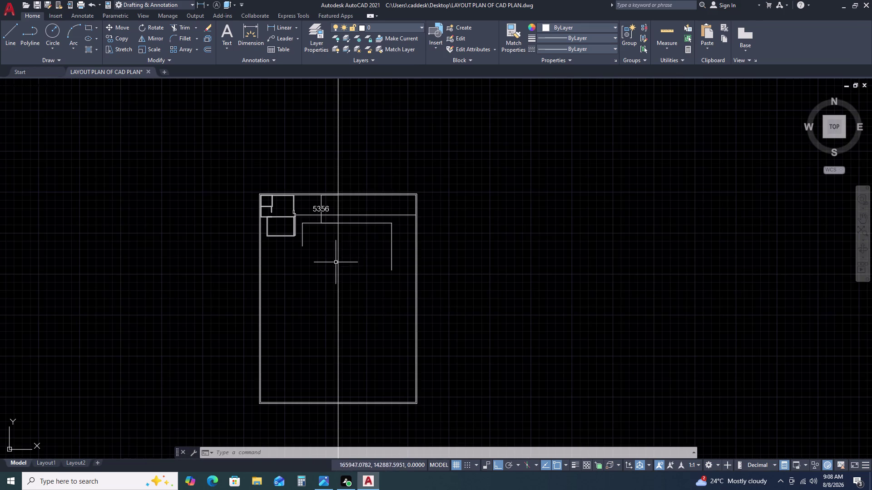
scroll(down, 3)
middle_drag(340, 294, 337, 251)
scroll(up, 3)
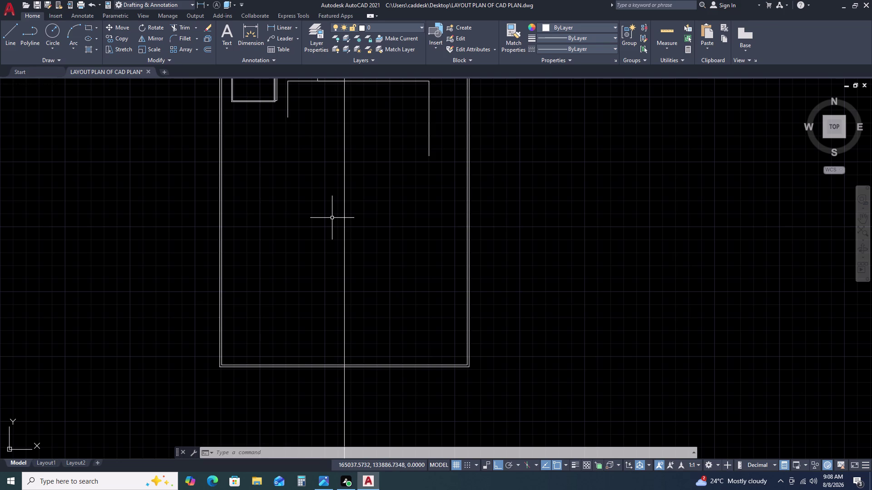
scroll(down, 3)
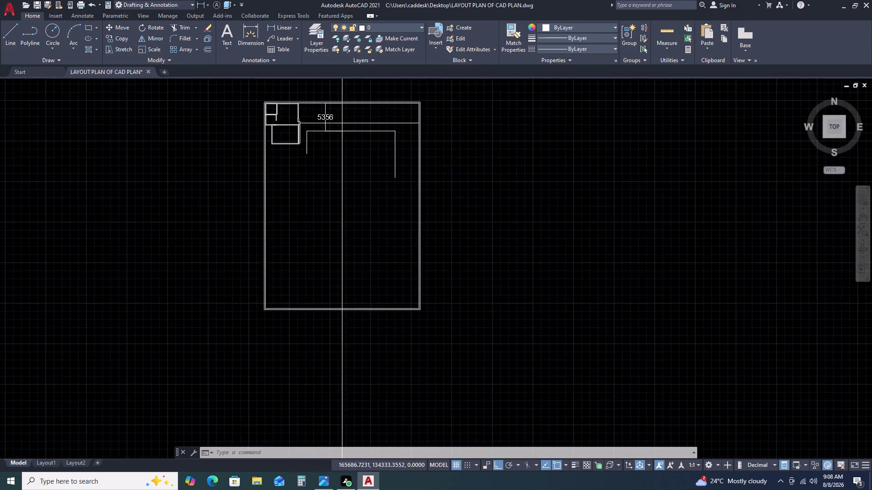
scroll(up, 3)
scroll(down, 3)
scroll(up, 3)
scroll(up, 3)
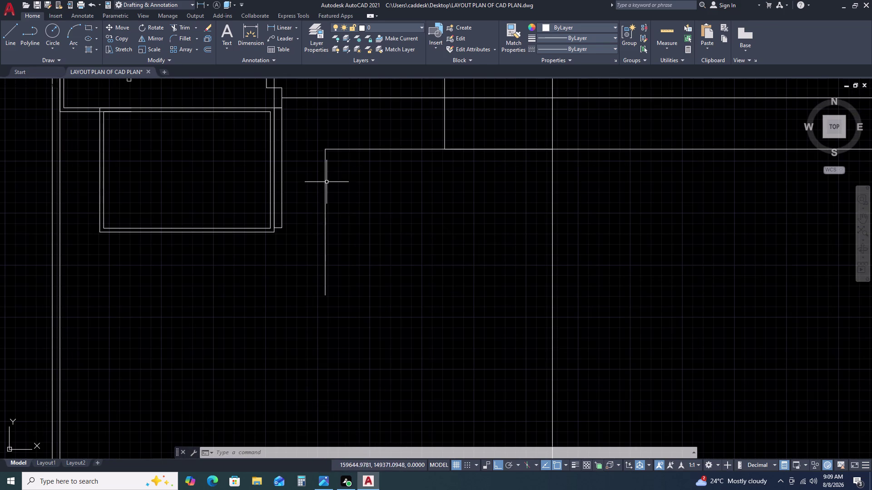
Start a line at the lower room's upper-left corner.
click(328, 183)
key(Escape)
key(Escape)
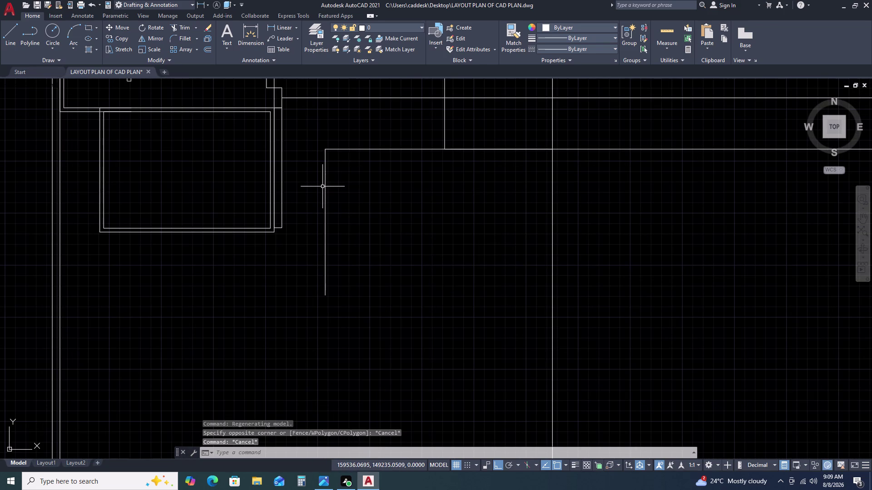
text(L)
key(space)
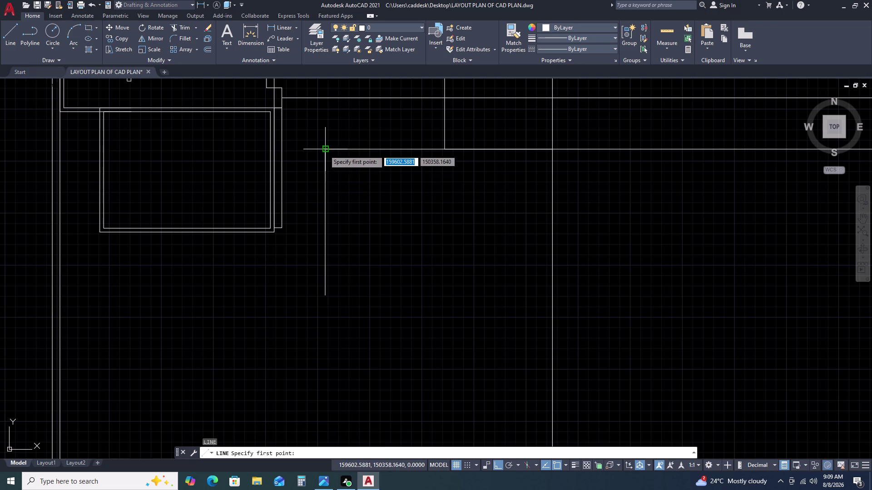
click(324, 150)
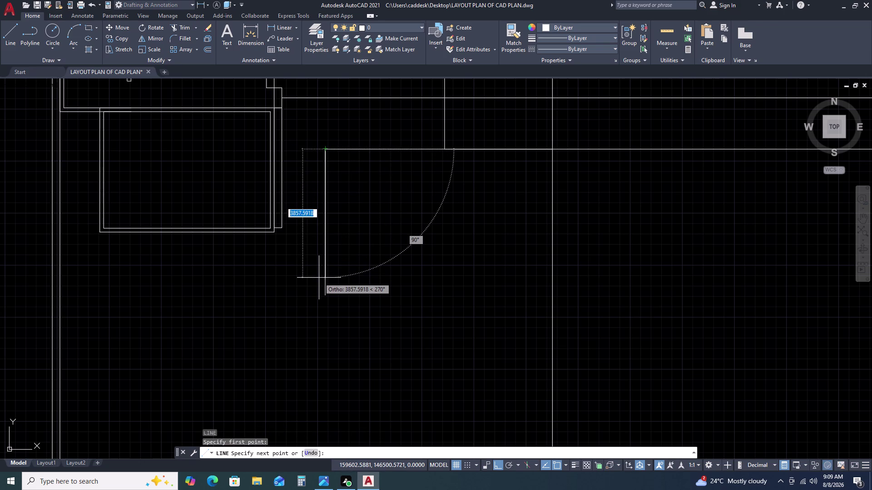
Enter 1800 and 2785 wall segments, then undo both as misplaced.
key(1)
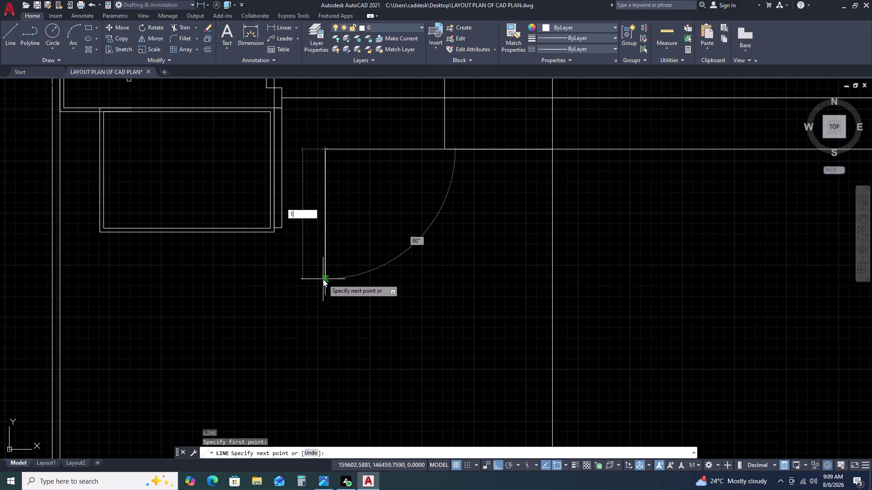
key(8)
key(0)
key(0)
key(space)
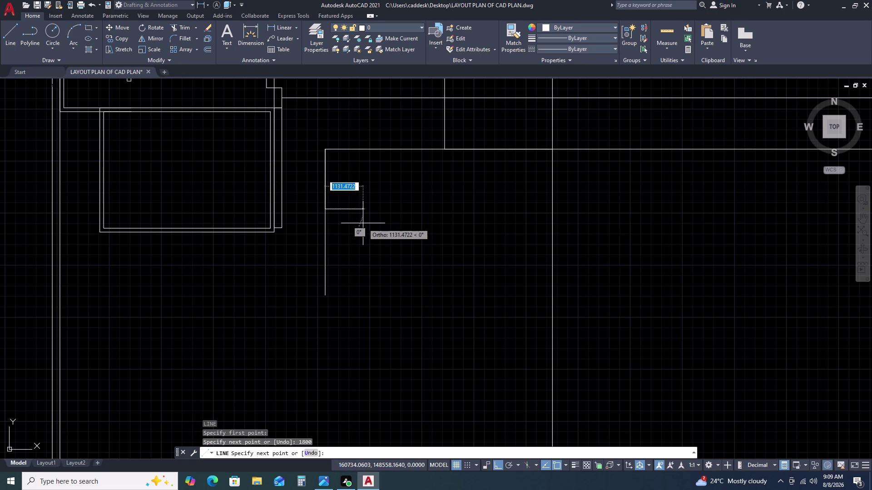
key(2)
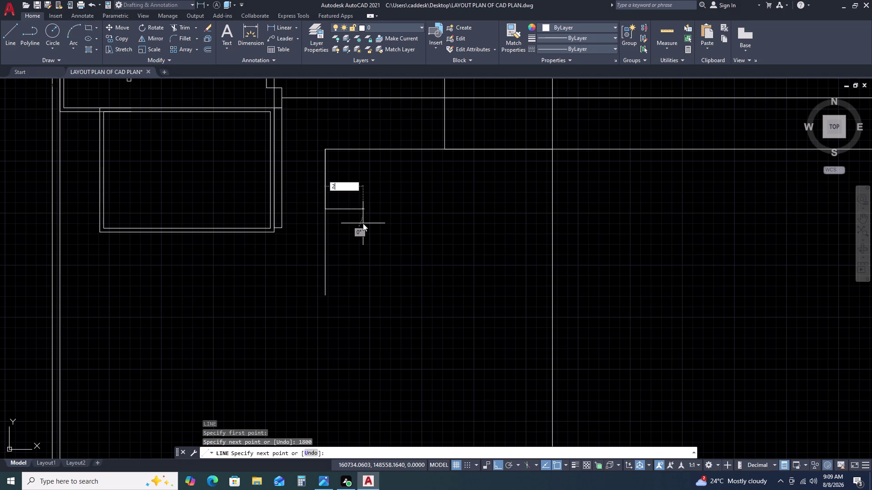
text(785)
key(space)
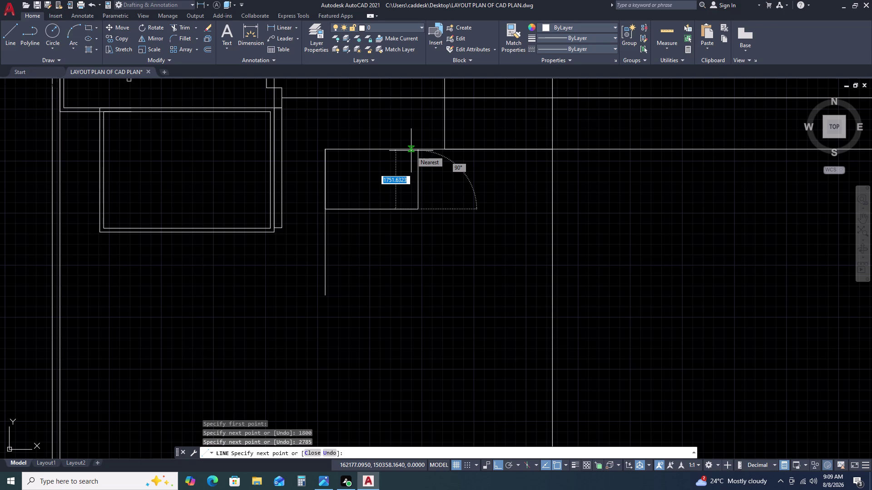
key(ctrl+z)
key(ctrl+z)
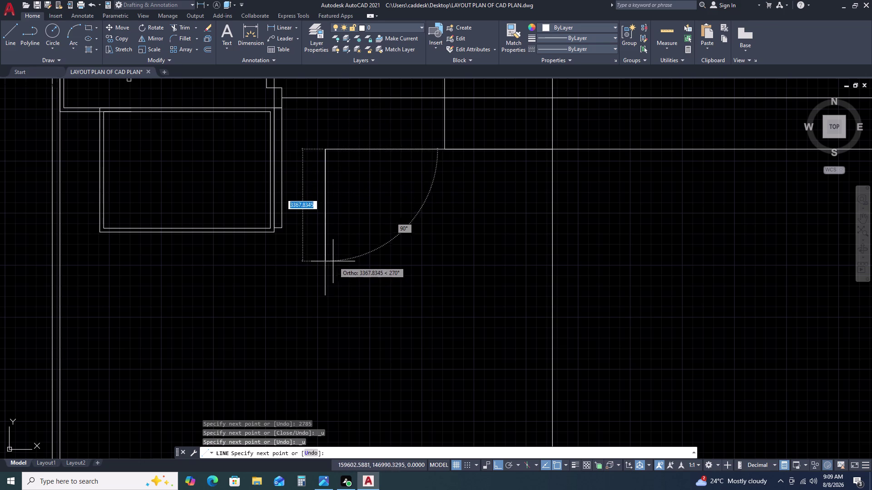
Draw walls 2785 downward and 1800 right, closing back at the starting corner.
text(2)
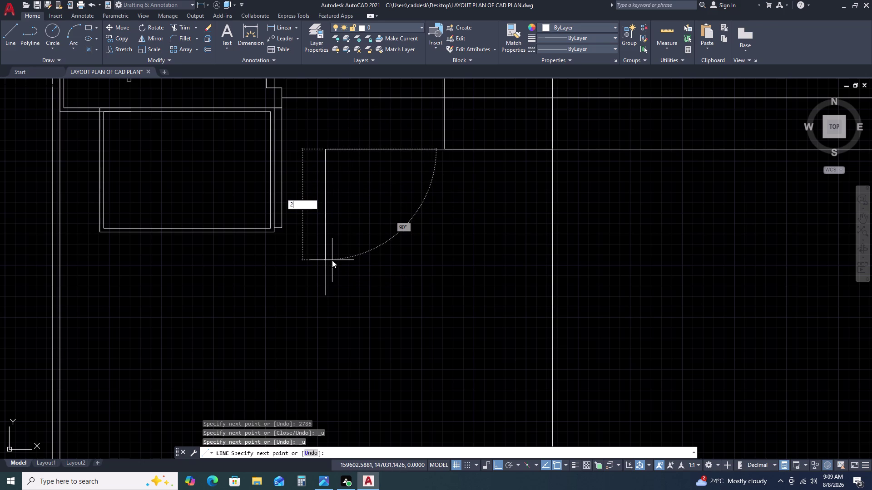
text(785)
key(space)
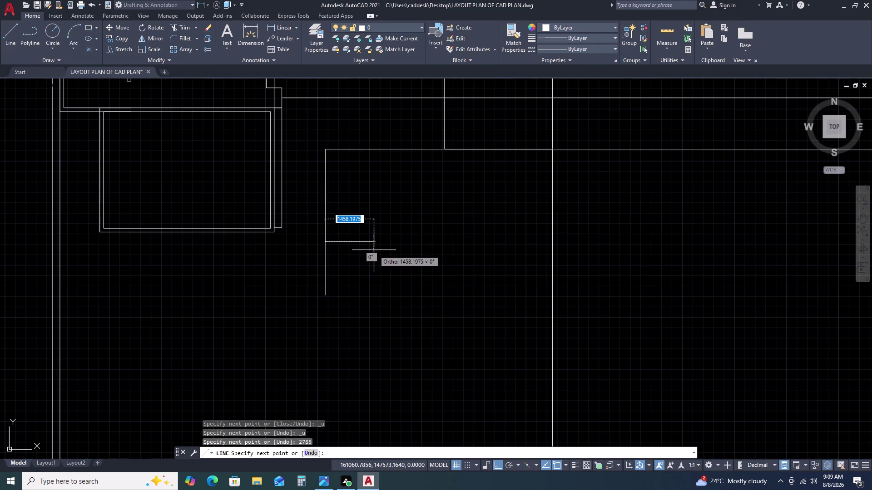
text(18)
key(0)
key(0)
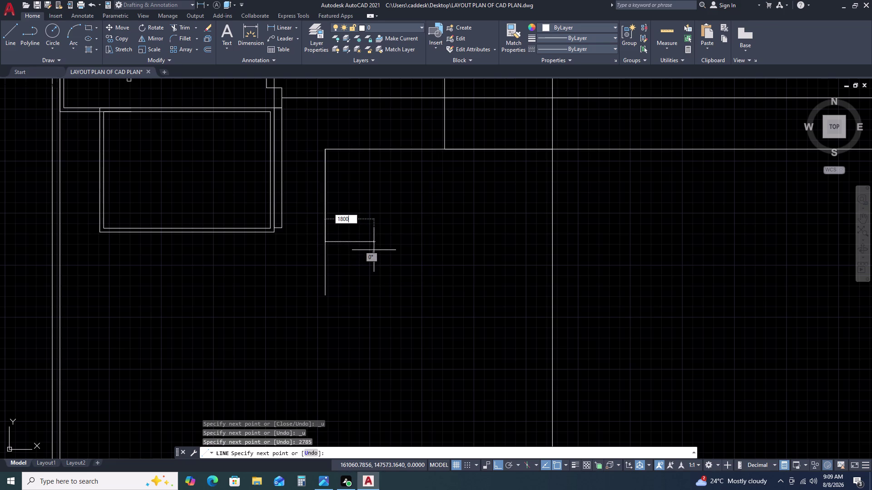
key(space)
double_click(386, 151)
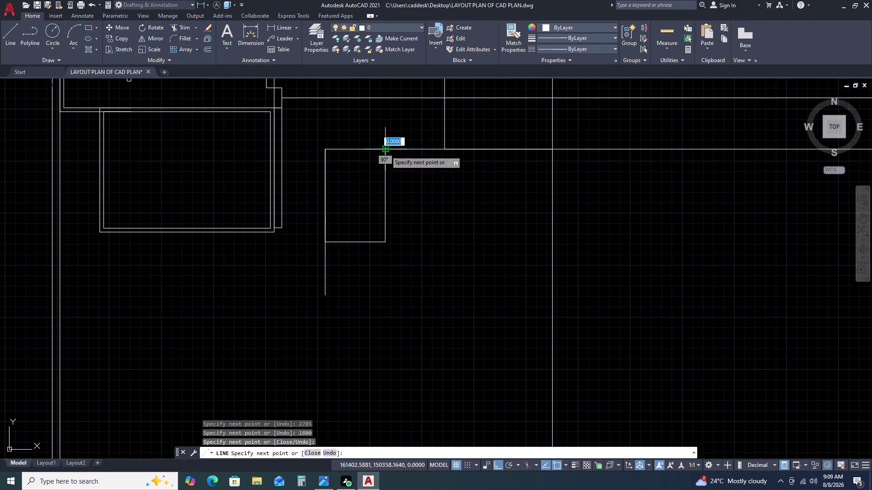
key(Escape)
click(316, 136)
Draw a short trial line along the small room's top edge, then select the room's walls.
click(396, 252)
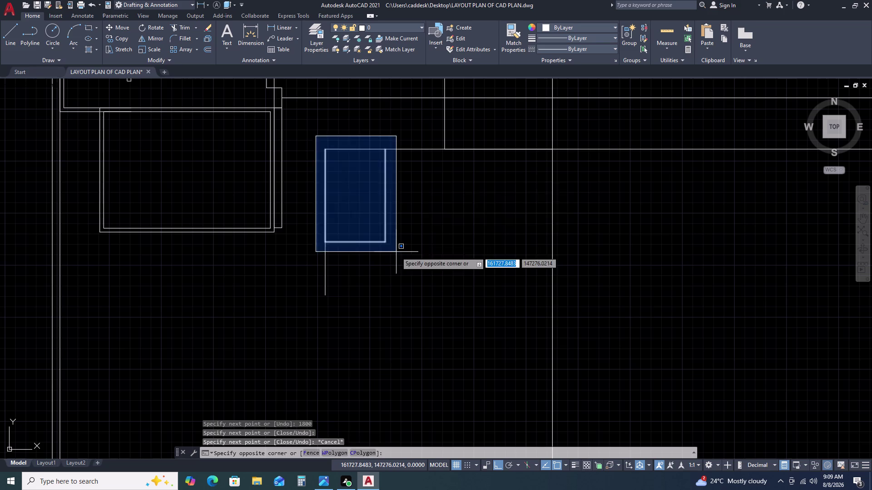
key(Escape)
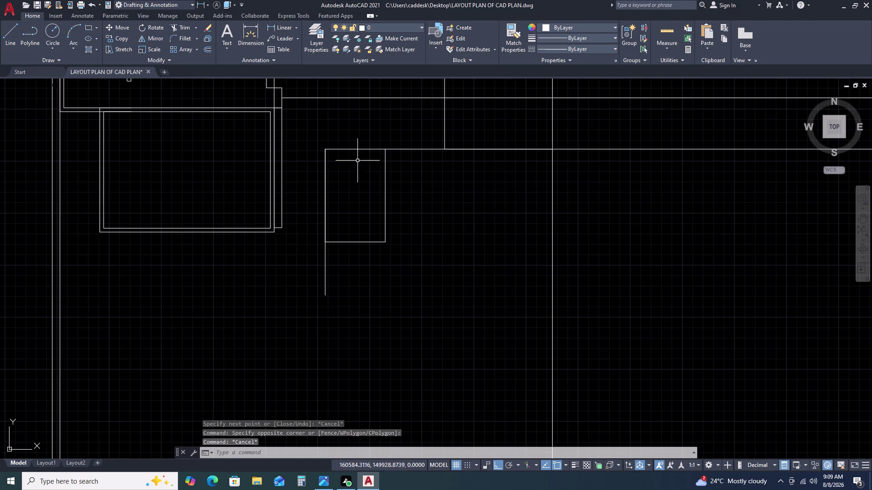
text(L)
key(space)
click(328, 149)
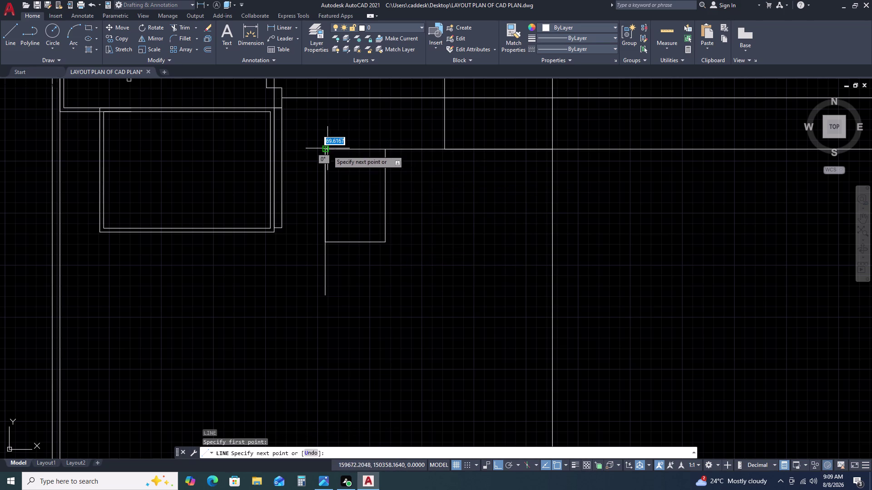
click(385, 148)
key(Escape)
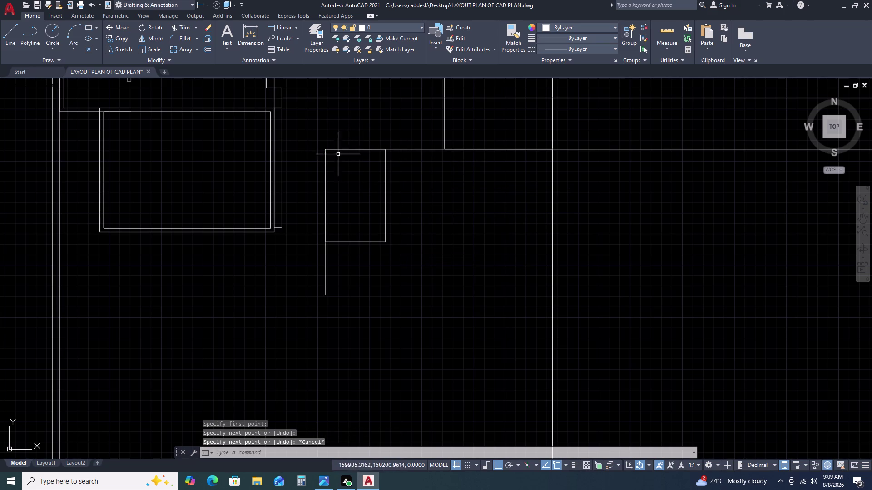
click(312, 137)
click(396, 261)
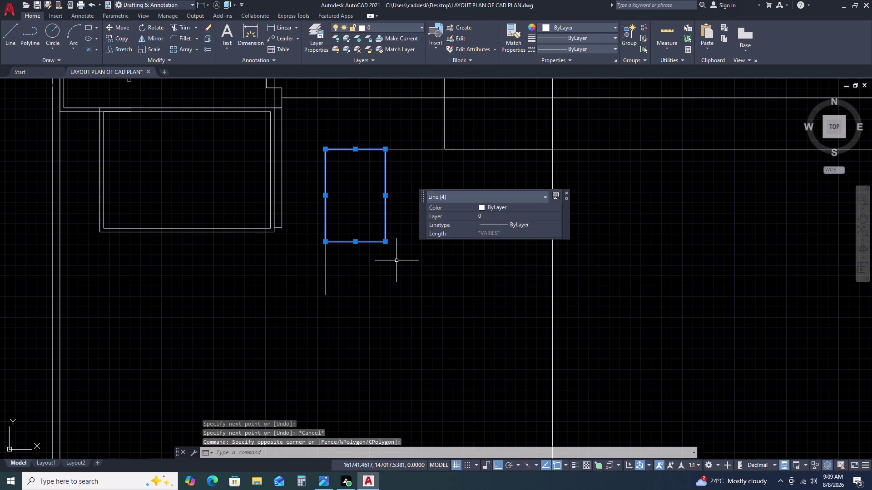
Offset the small room's bottom, right, left and top walls 115 outward.
key(o)
key(space)
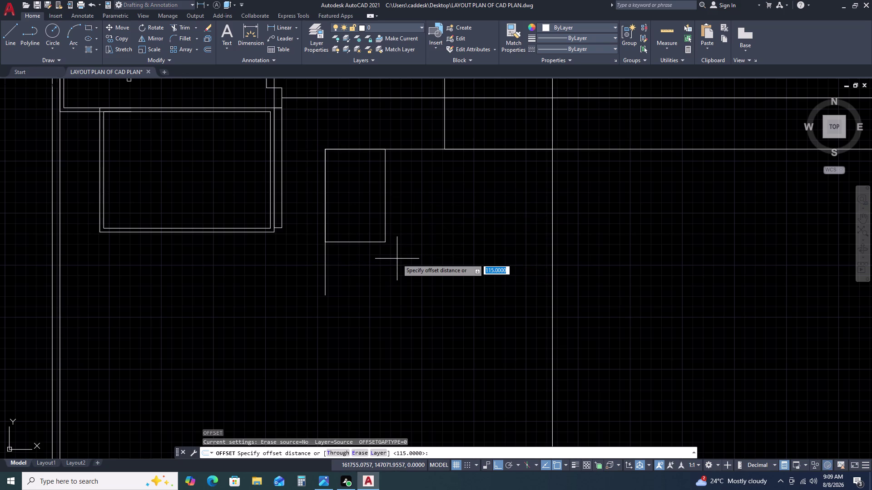
text(11)
text(5)
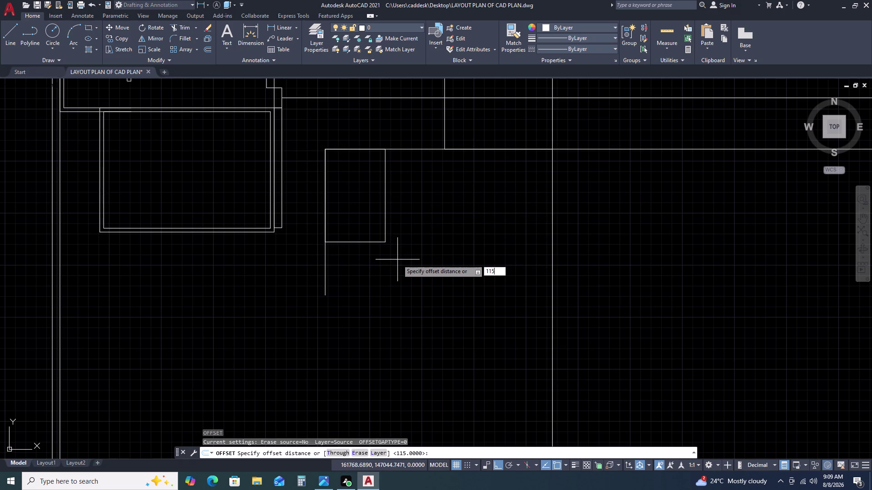
key(space)
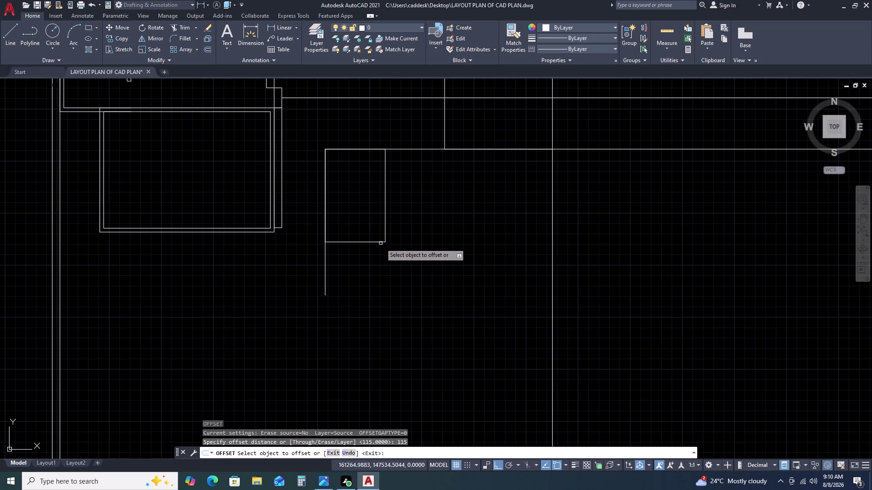
click(374, 243)
double_click(376, 264)
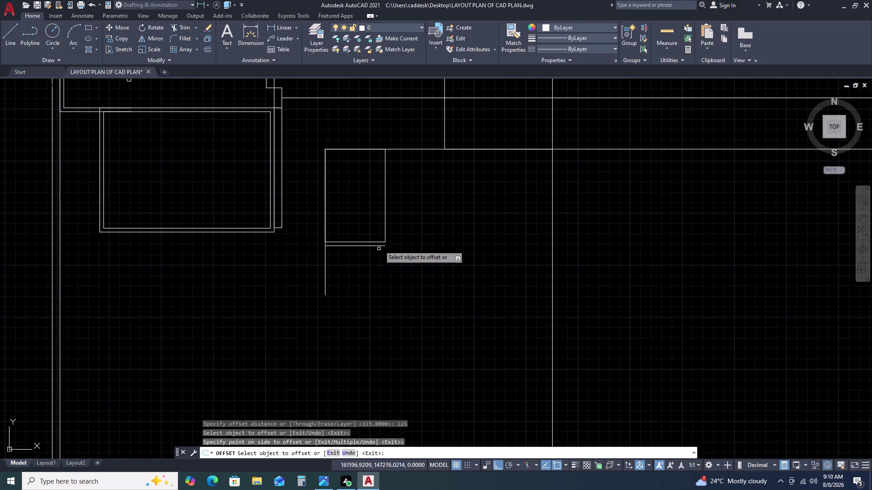
click(386, 228)
double_click(397, 236)
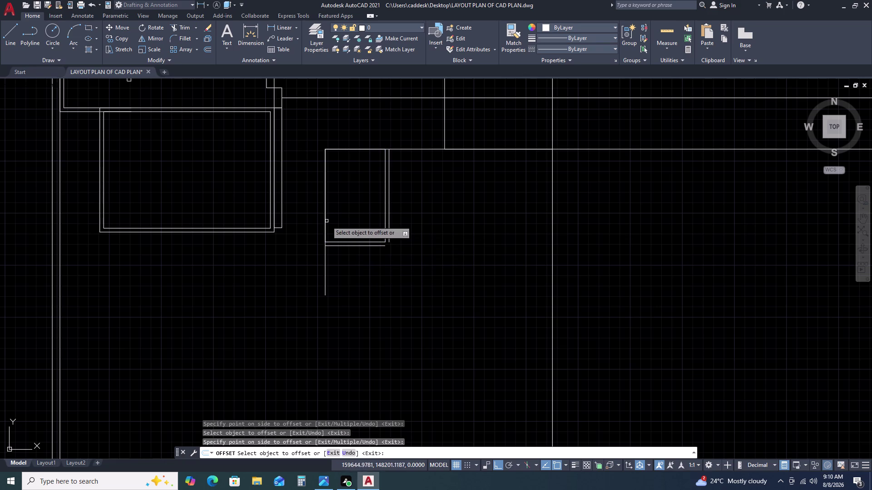
click(326, 221)
double_click(319, 222)
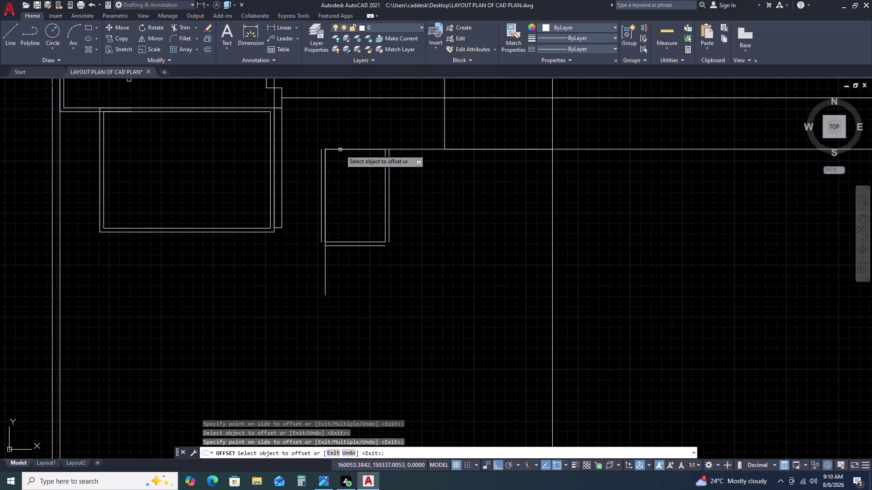
click(341, 150)
click(340, 140)
key(Escape)
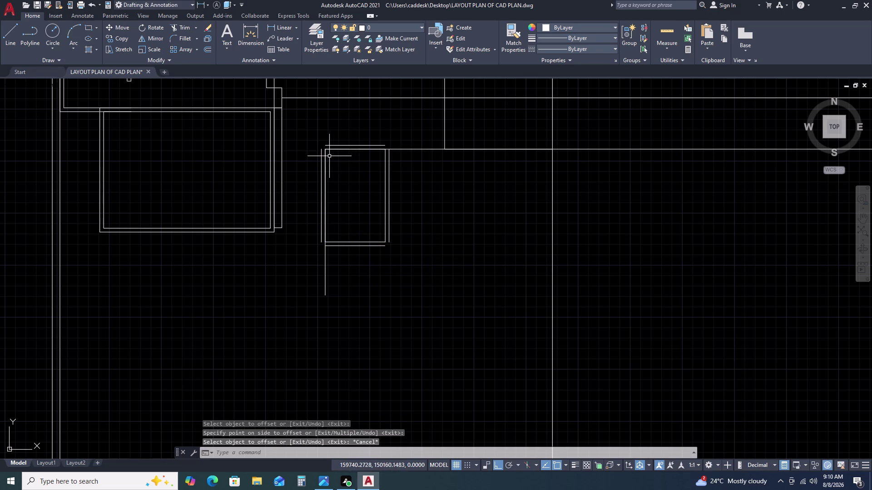
text(F)
key(space)
Fillet the small room's lower-left and lower-right outer wall corners at radius 0.
double_click(322, 206)
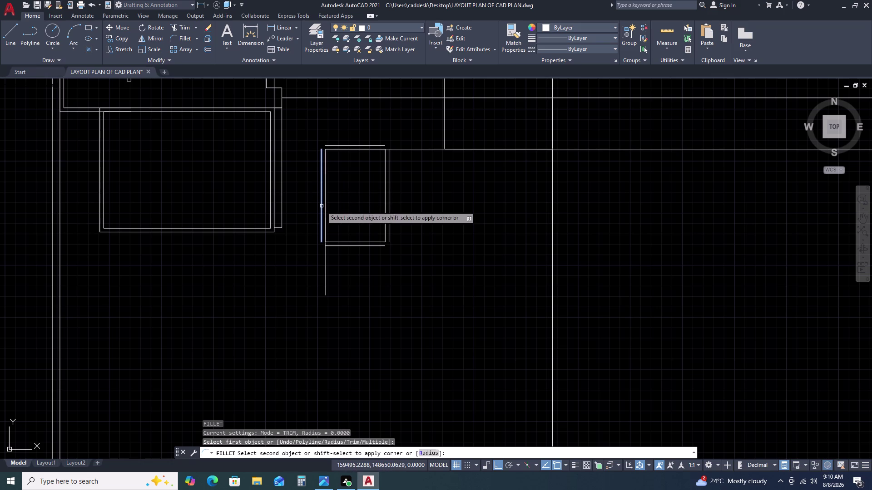
double_click(333, 246)
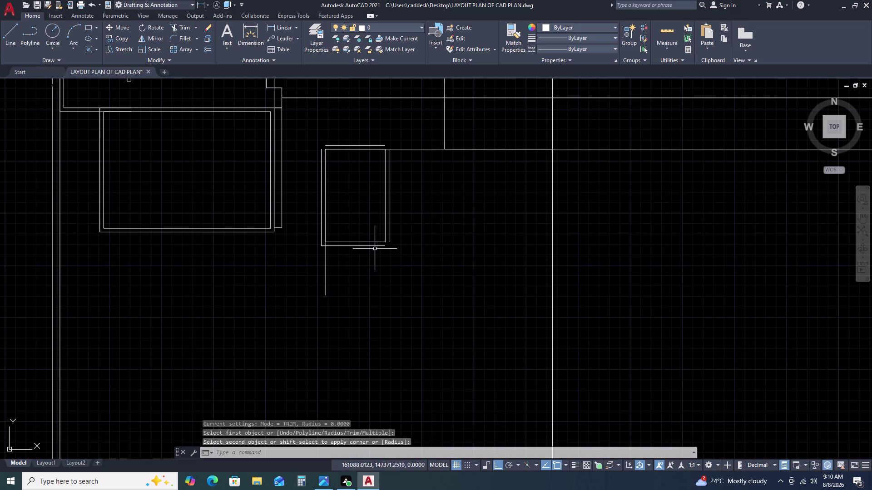
key(space)
click(381, 244)
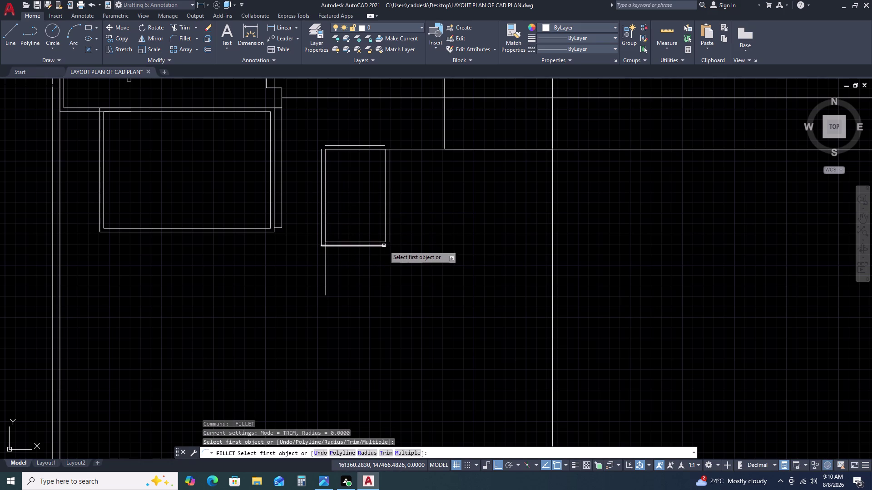
click(384, 246)
click(389, 239)
Fillet the upper-left and upper-right outer wall corners of the small room.
key(space)
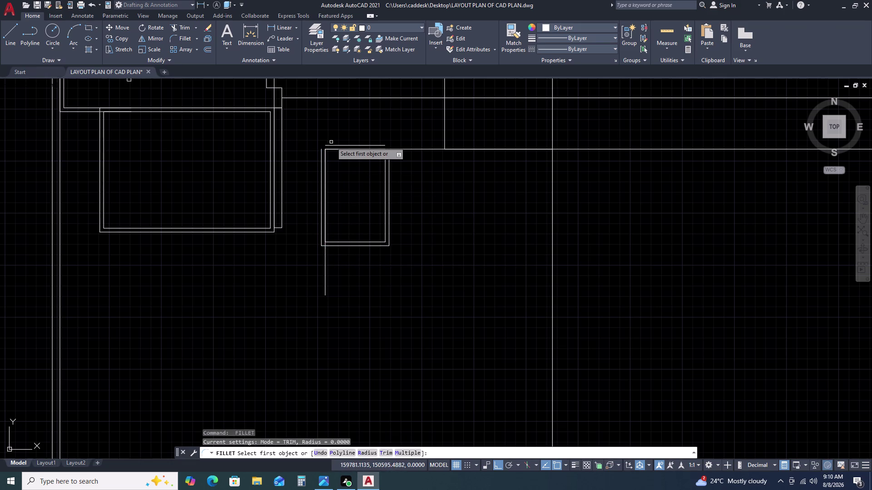
click(331, 147)
click(332, 146)
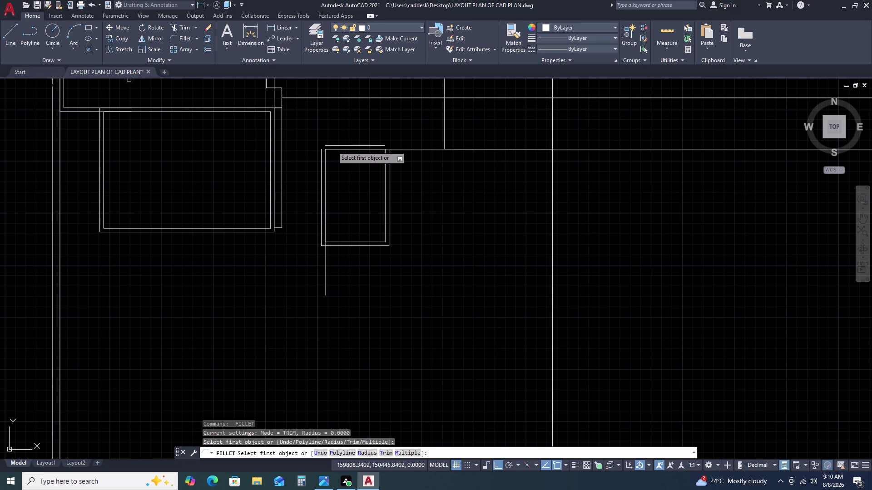
click(321, 152)
key(space)
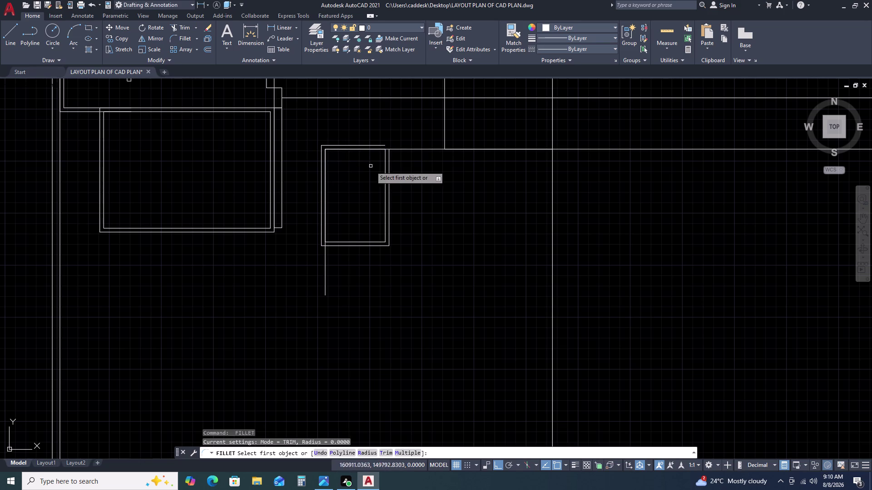
click(389, 160)
click(385, 145)
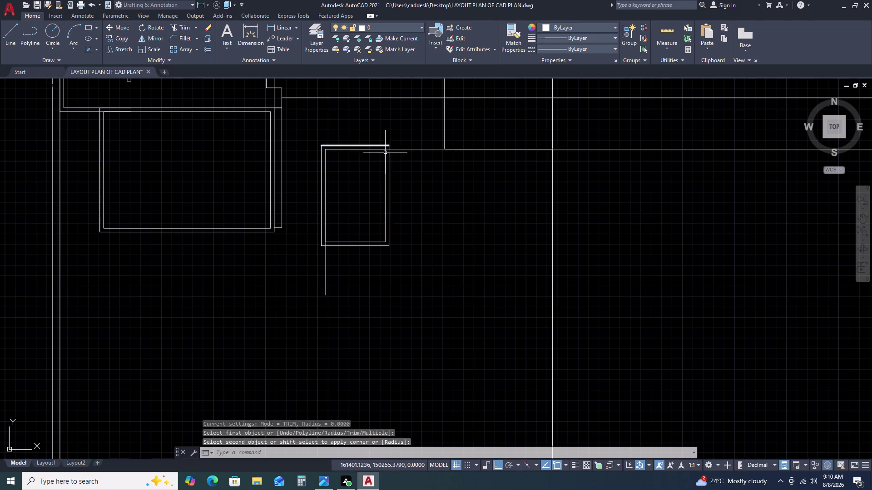
key(Escape)
click(305, 134)
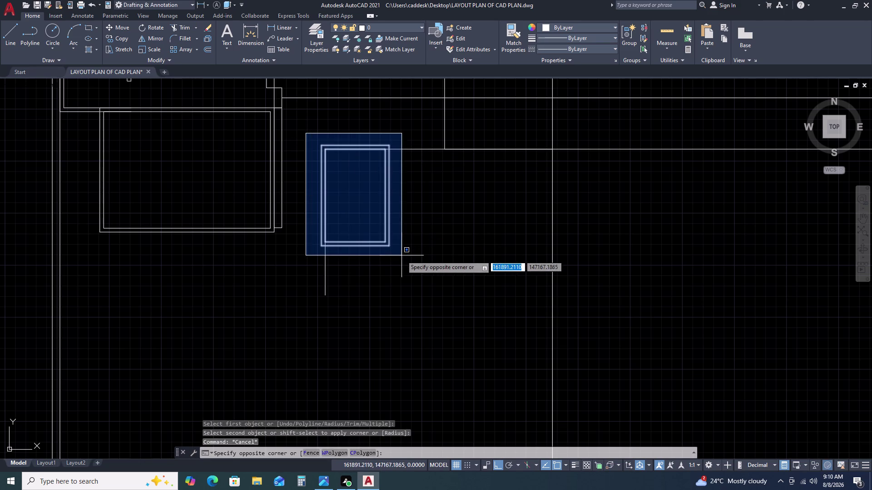
Move the window-selected double-walled room using its top-left corner as base point.
click(401, 256)
text(M)
key(space)
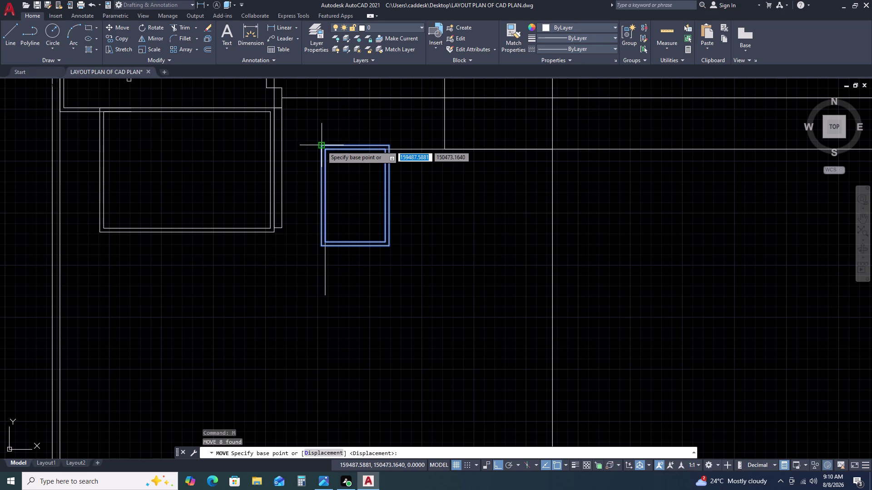
click(321, 146)
click(326, 152)
scroll(down, 3)
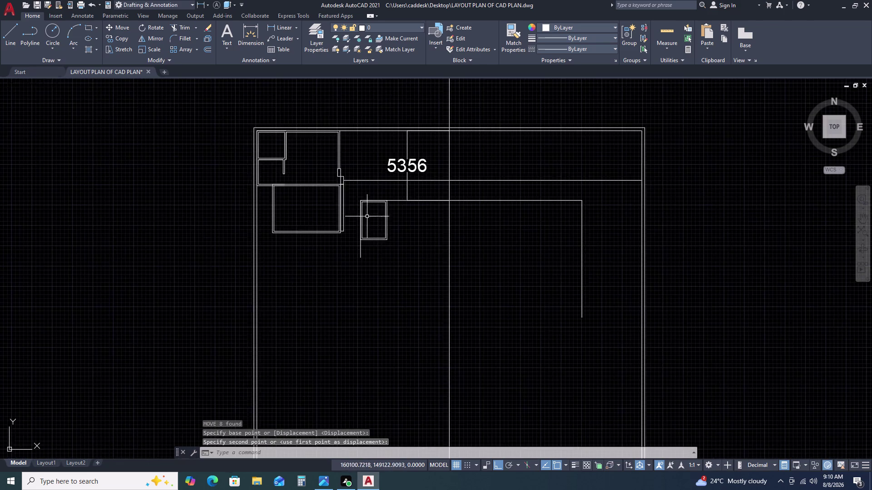
scroll(up, 3)
scroll(up, 3)
scroll(down, 3)
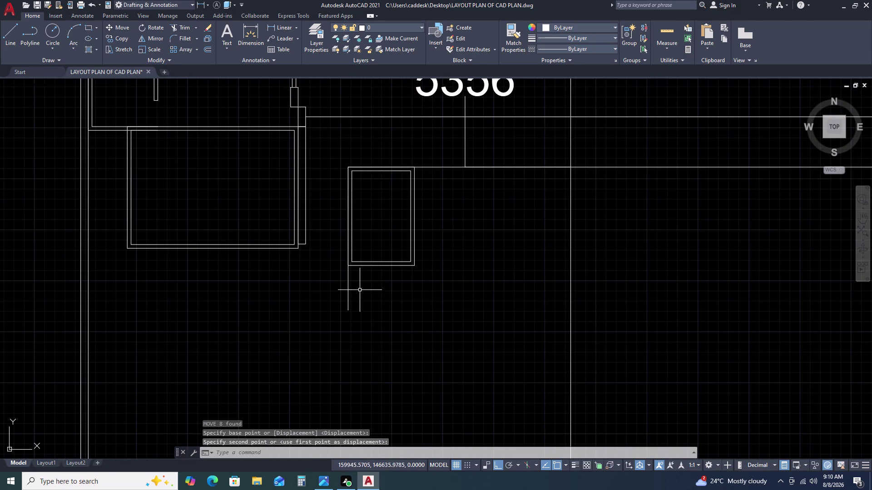
Erase the leftover vertical line below the small room.
click(360, 291)
click(345, 295)
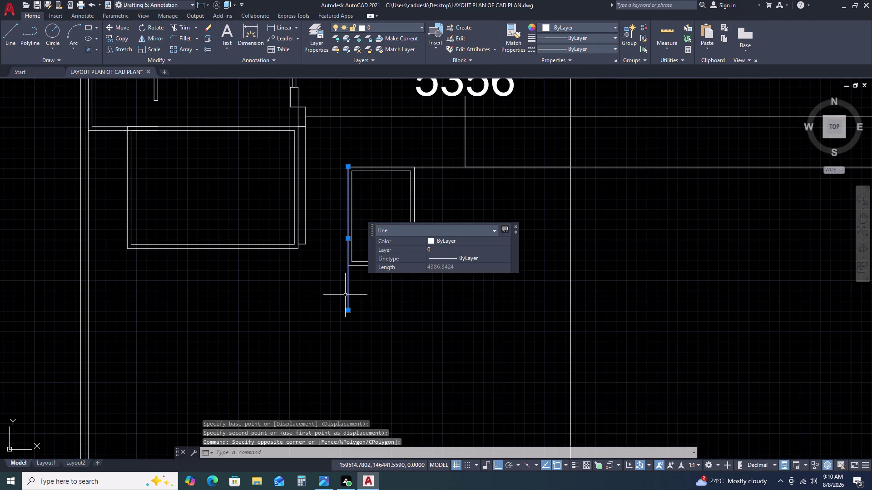
key(Delete)
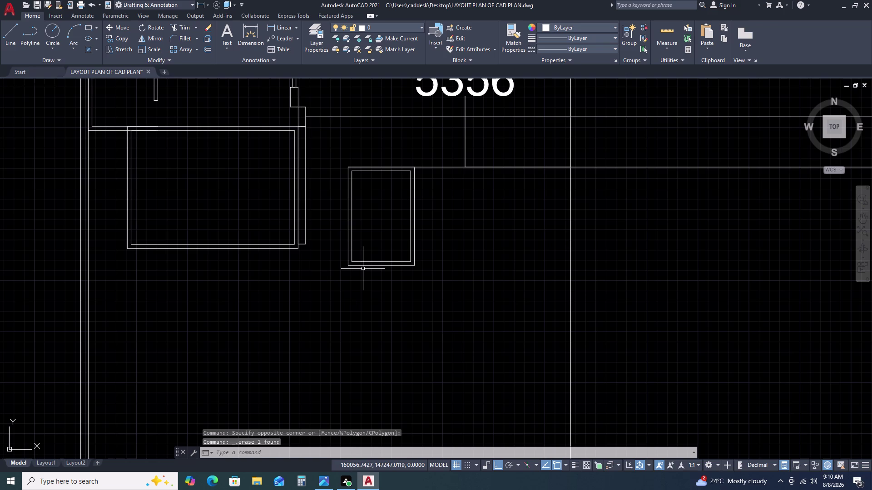
text(L)
key(space)
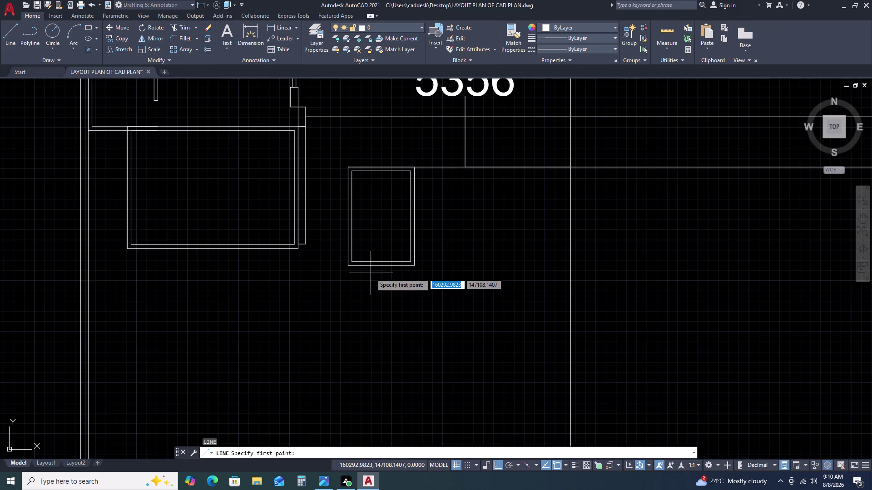
scroll(down, 3)
middle_drag(370, 277, 370, 229)
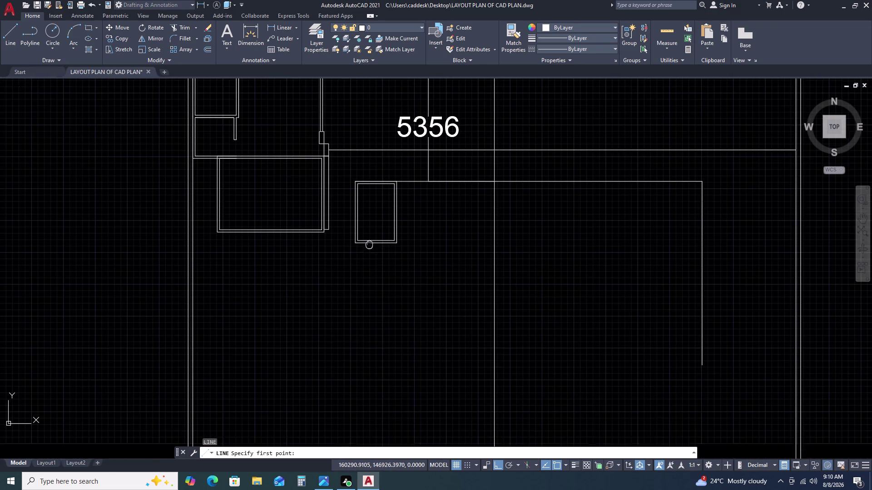
middle_drag(369, 229, 369, 225)
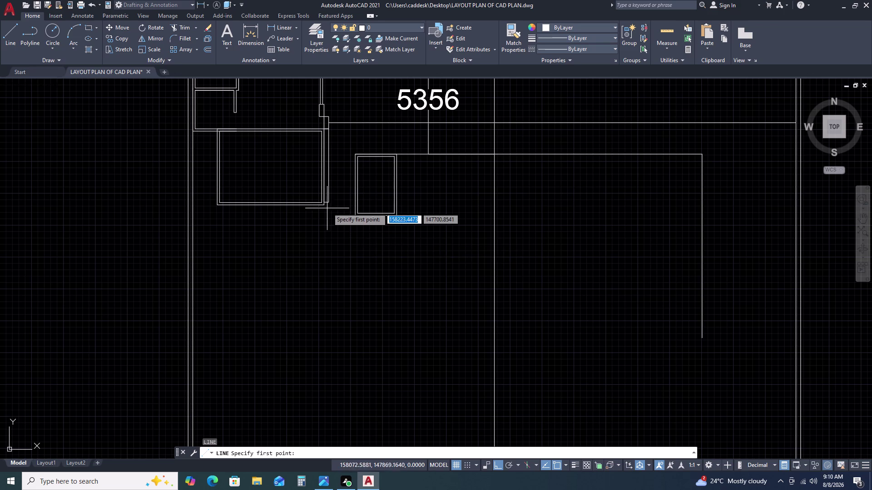
scroll(up, 3)
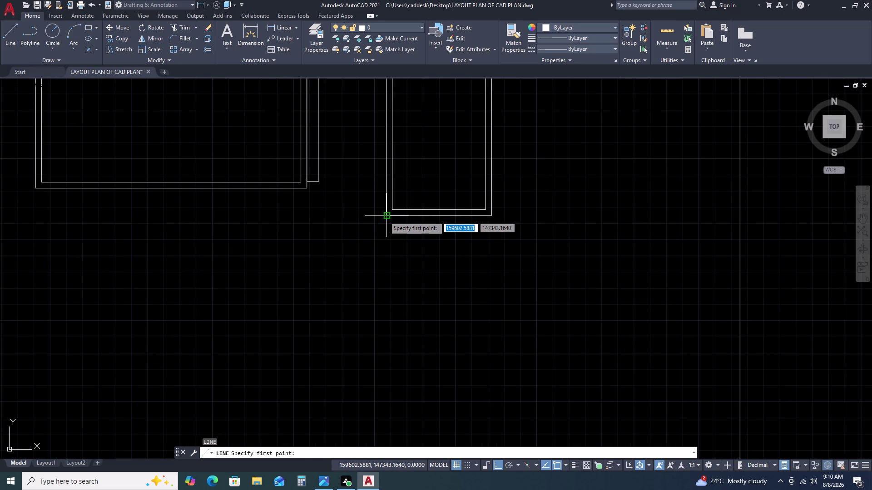
click(384, 217)
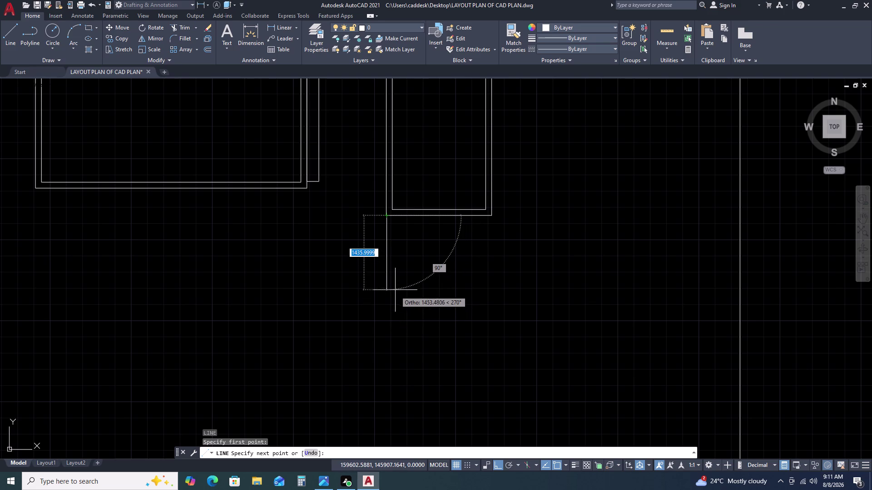
key(Escape)
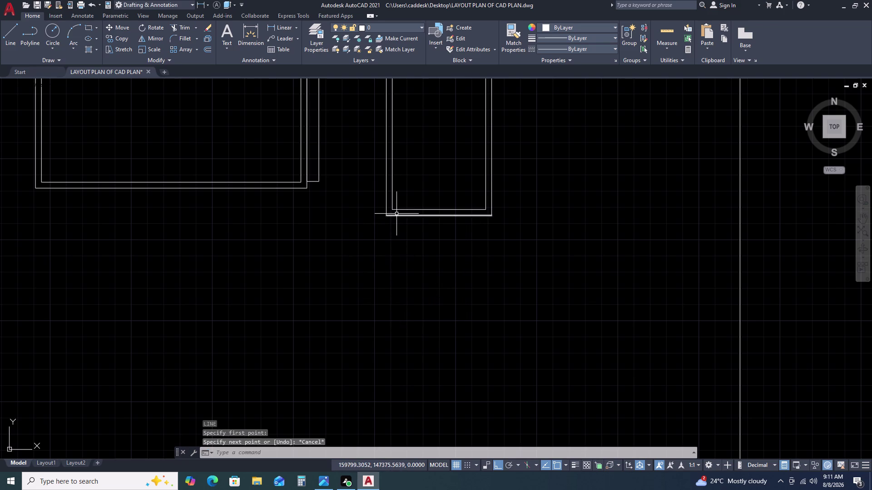
key(l)
key(space)
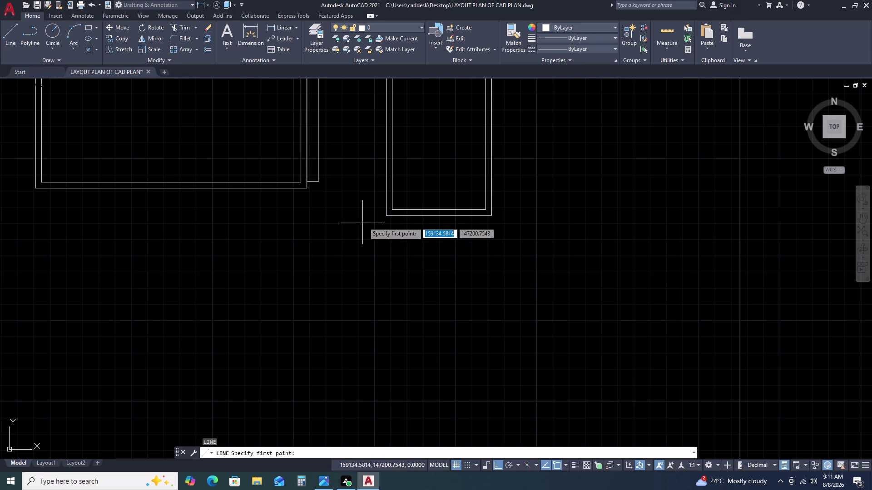
Draw an 1800 by 1600 rectangle down from the small room's bottom-left corner.
click(384, 215)
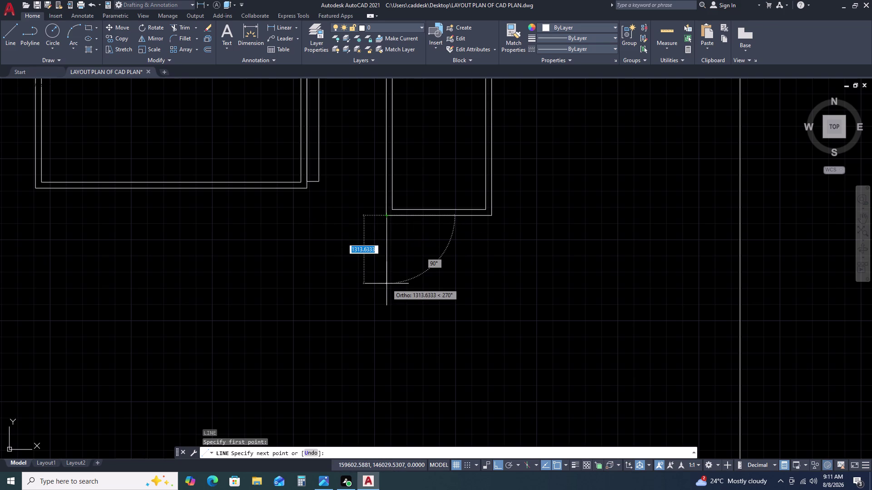
text(1600)
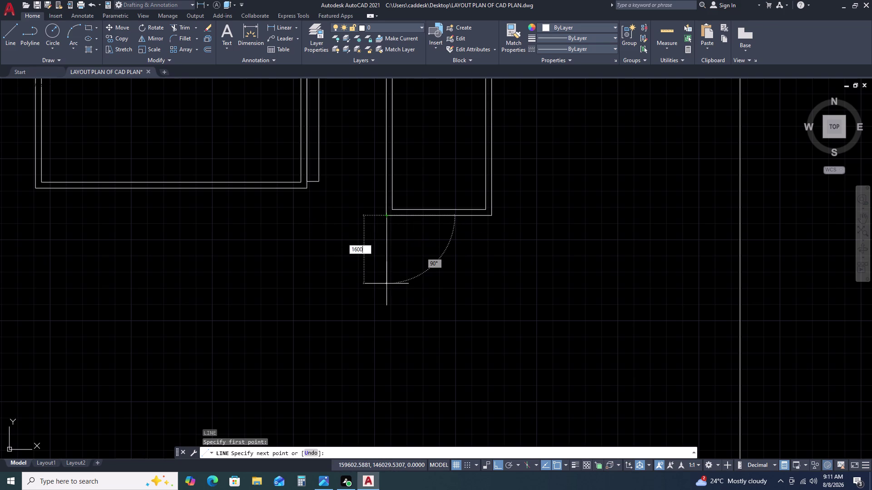
key(space)
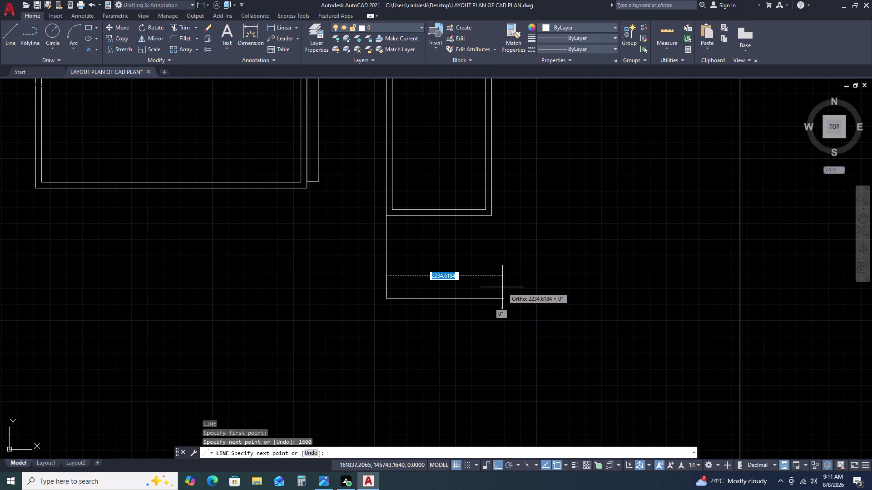
key(1)
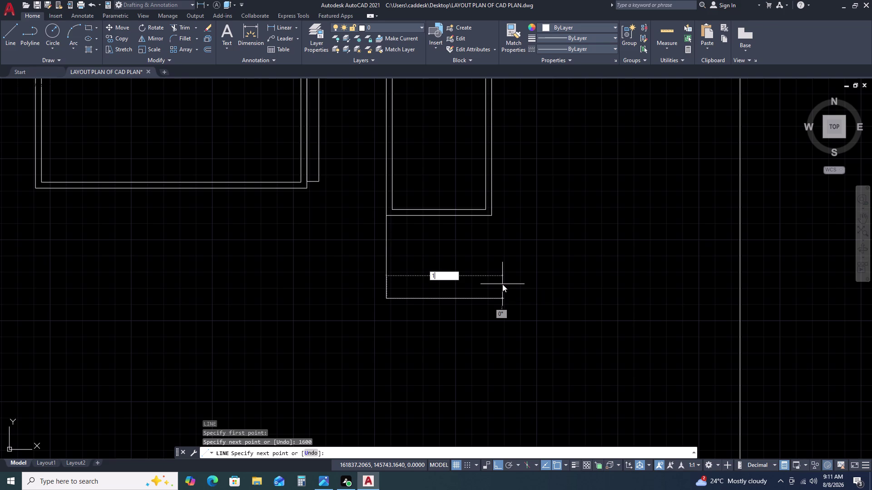
key(8)
key(0)
text(0)
key(space)
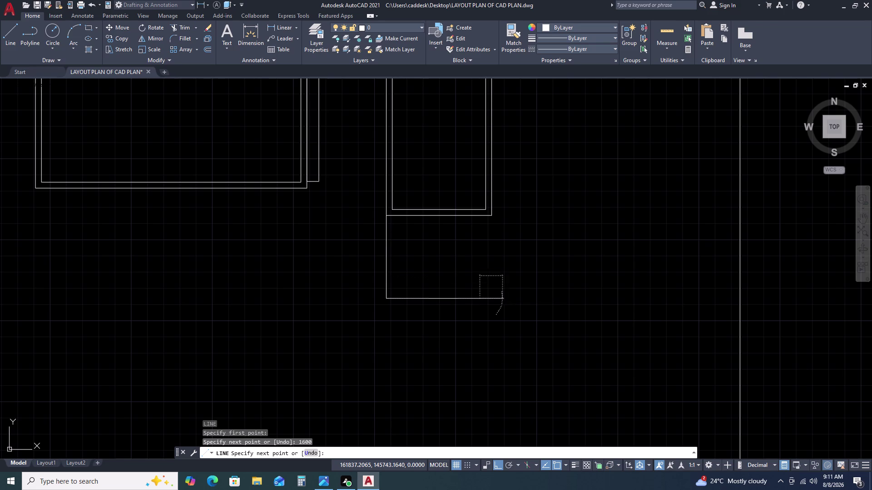
click(480, 216)
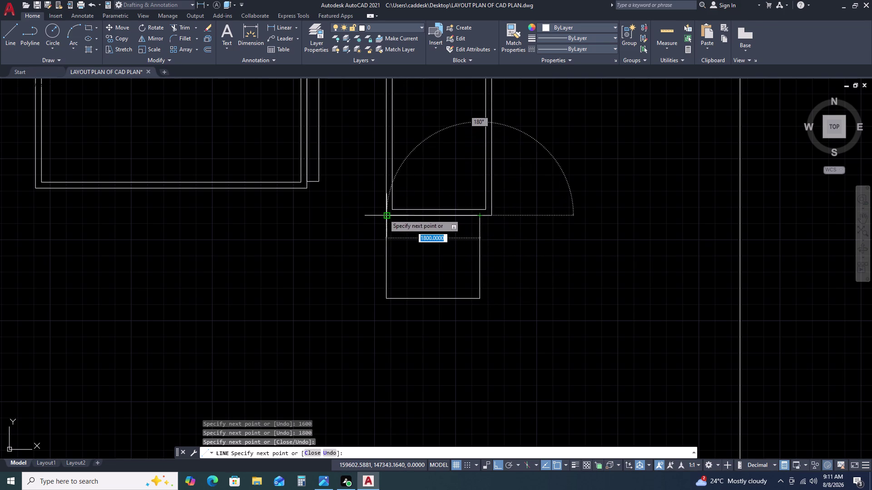
click(384, 215)
key(Escape)
Select the new room's four lines with a selection window.
click(375, 206)
double_click(490, 322)
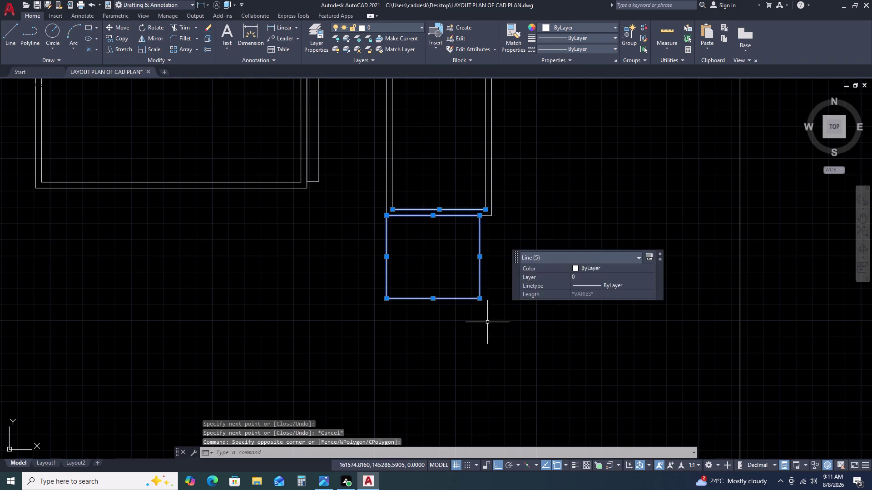
key(Escape)
click(376, 214)
right_click(375, 214)
click(376, 214)
key(Escape)
click(358, 217)
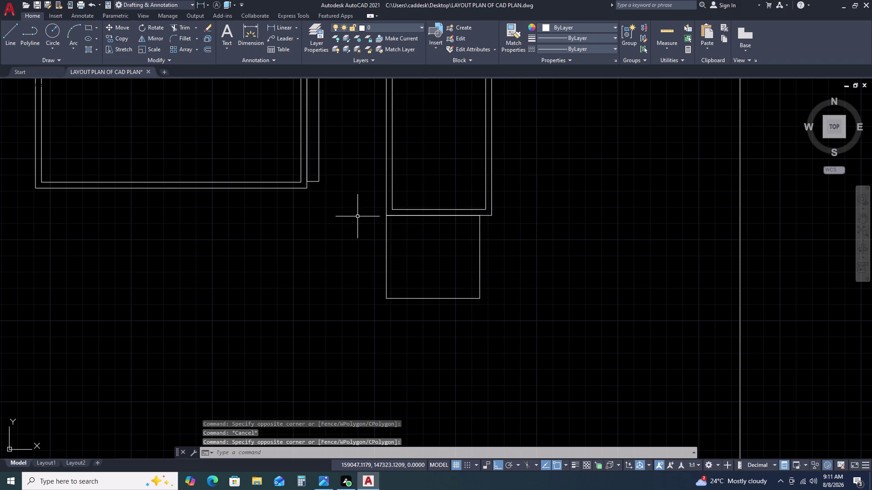
click(365, 212)
click(491, 311)
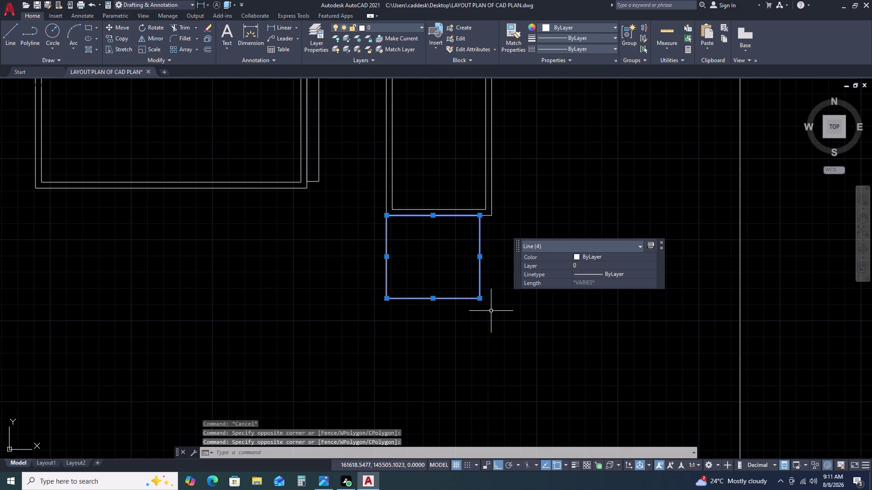
Offset the lower room's bottom, right and left edges 115 outward.
text(O 11)
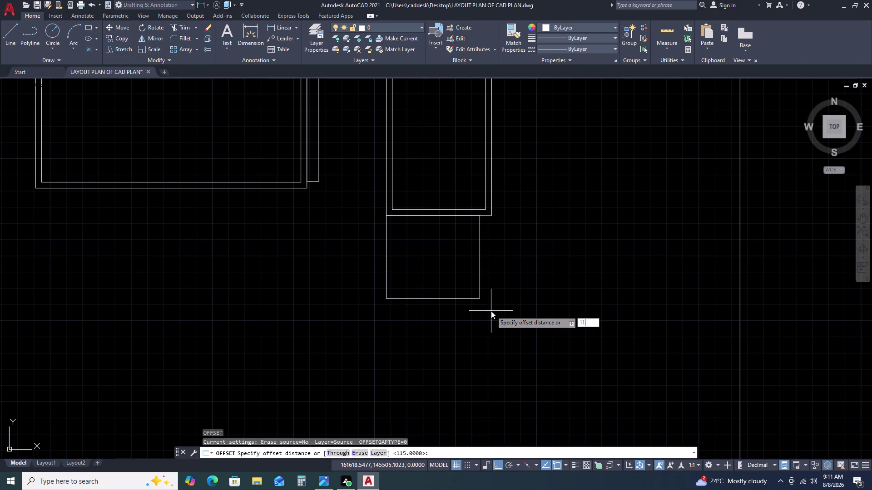
text(5)
key(space)
click(470, 300)
click(463, 316)
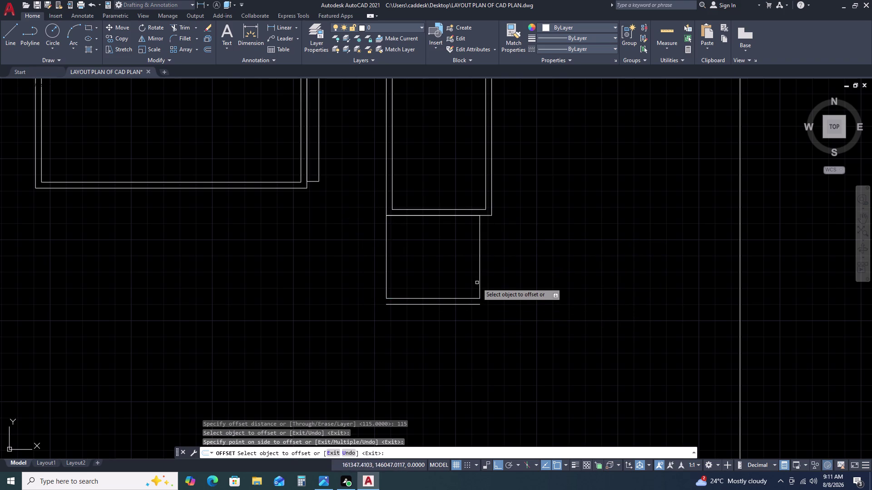
click(481, 286)
double_click(491, 296)
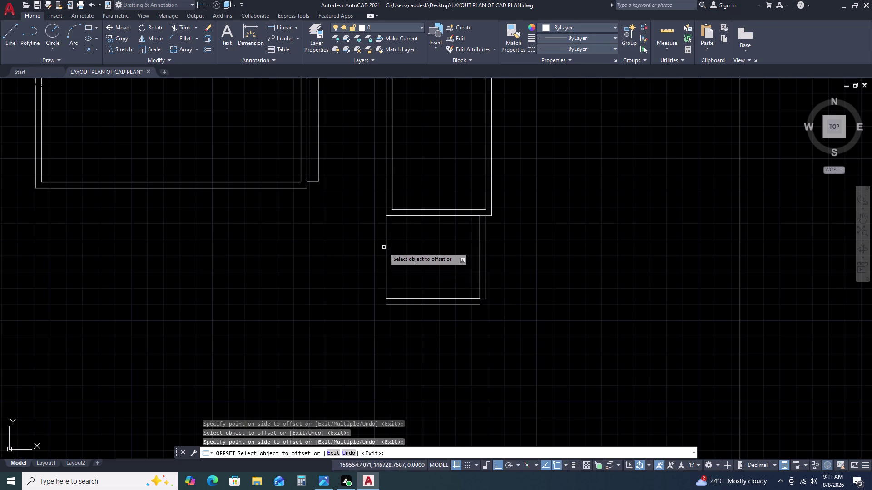
click(387, 249)
click(373, 250)
key(Escape)
Begin filleting a lower outer corner by picking two wall lines.
text(F)
key(space)
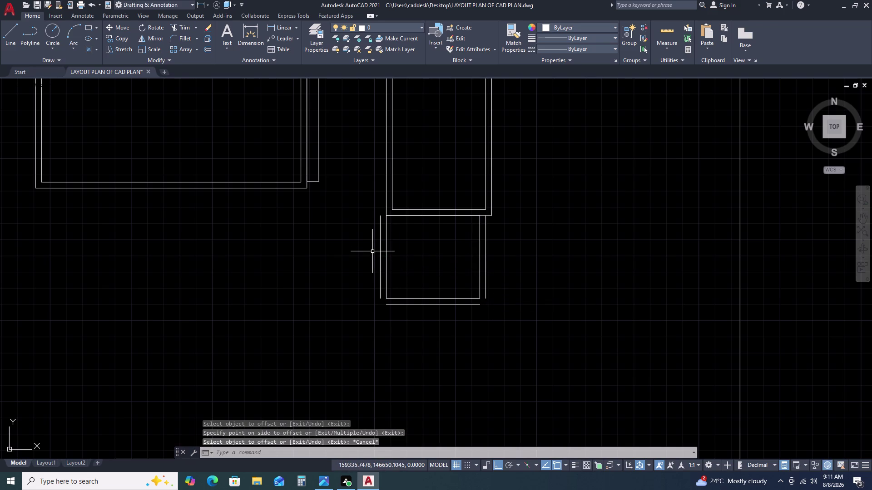
click(380, 289)
click(387, 300)
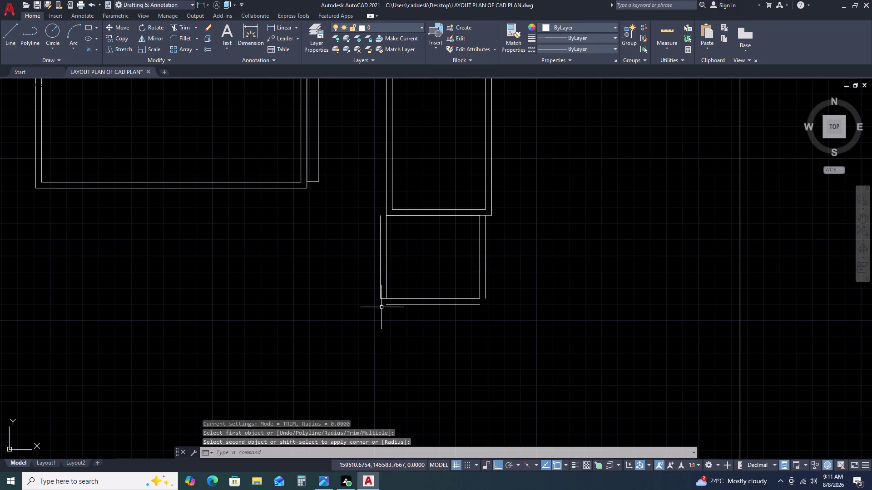
Redo the fillets closing the lower room's bottom-left and bottom-right outer corners.
key(ctrl+z)
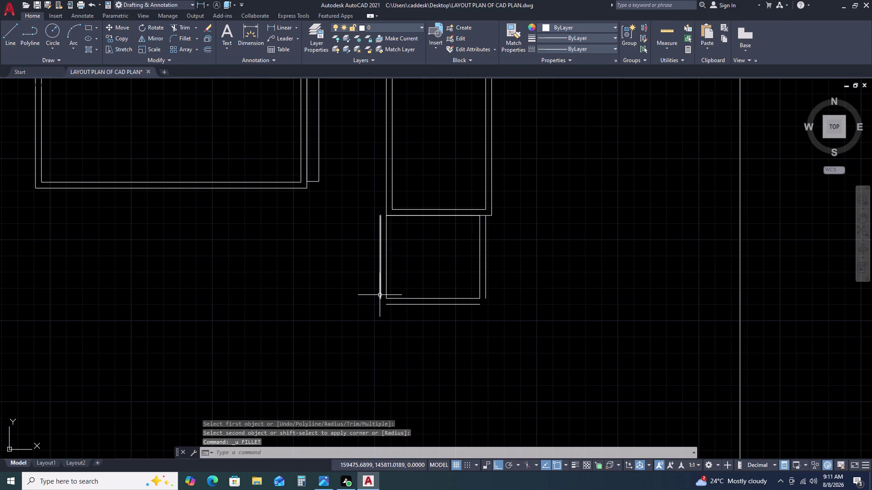
key(f)
key(space)
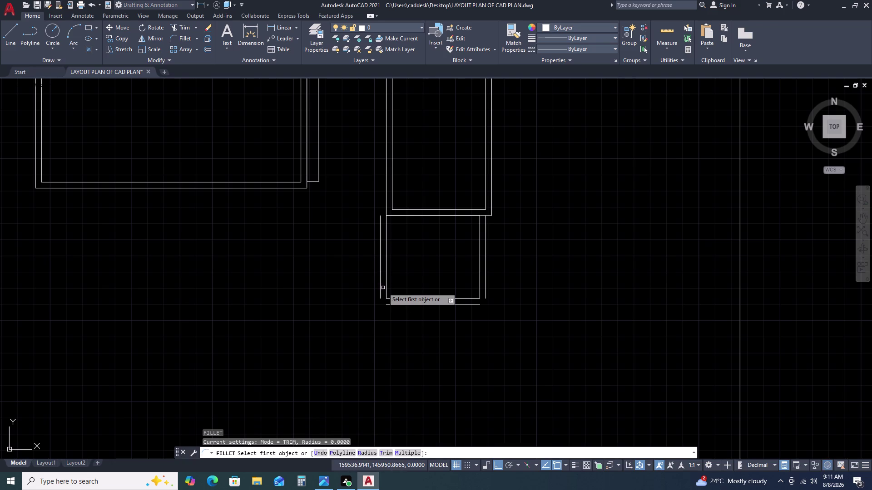
click(381, 295)
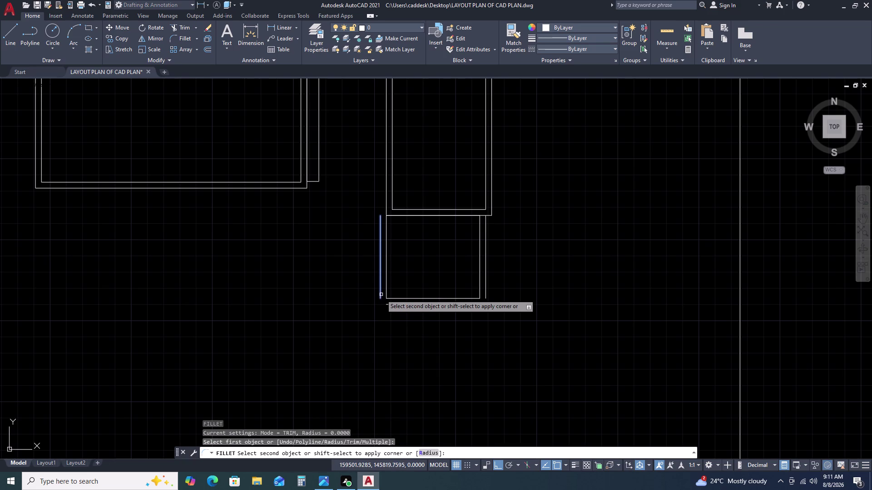
click(391, 305)
key(space)
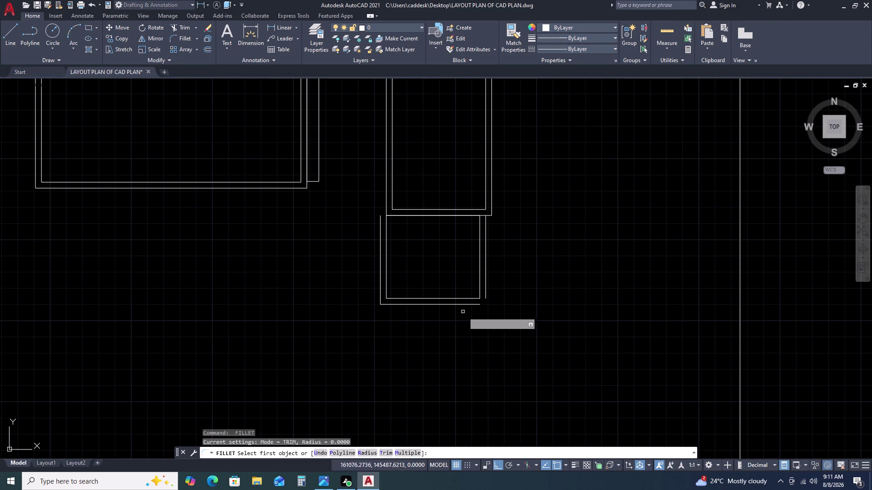
click(473, 303)
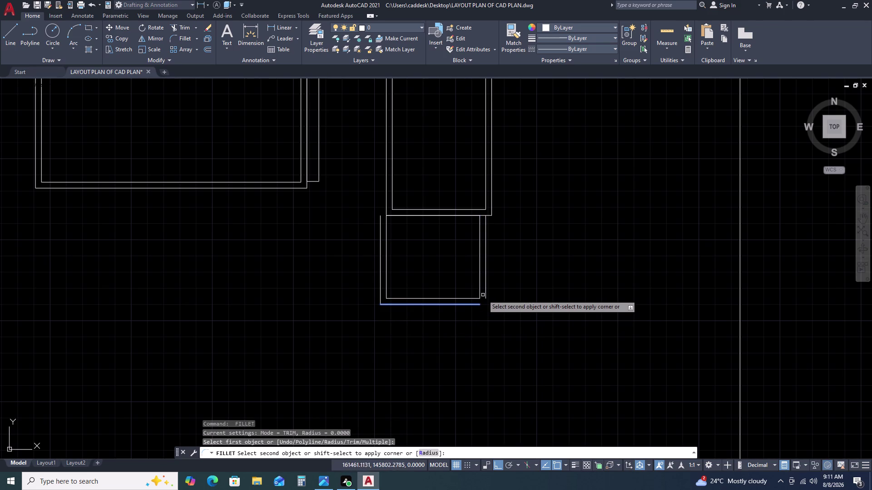
click(484, 297)
key(Escape)
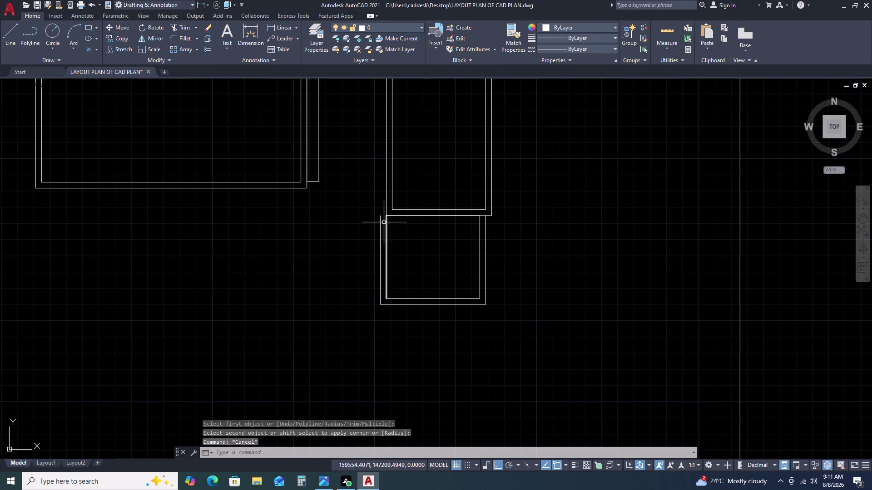
scroll(up, 3)
key(space)
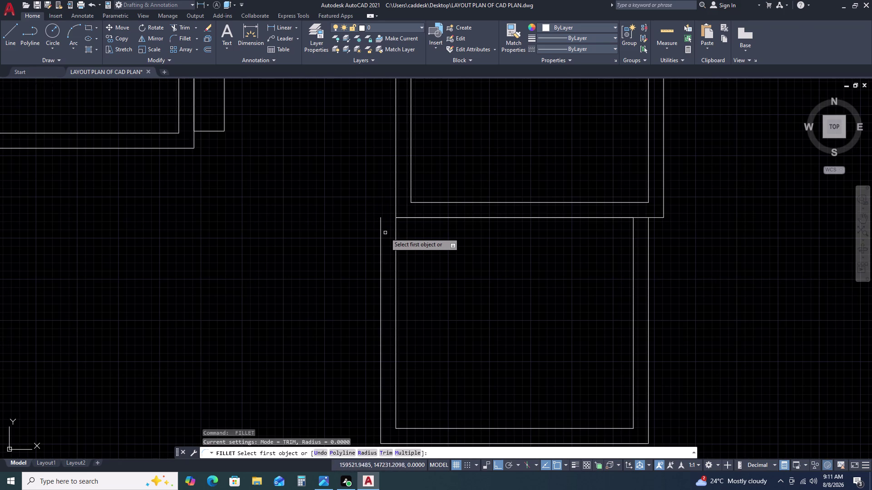
click(381, 231)
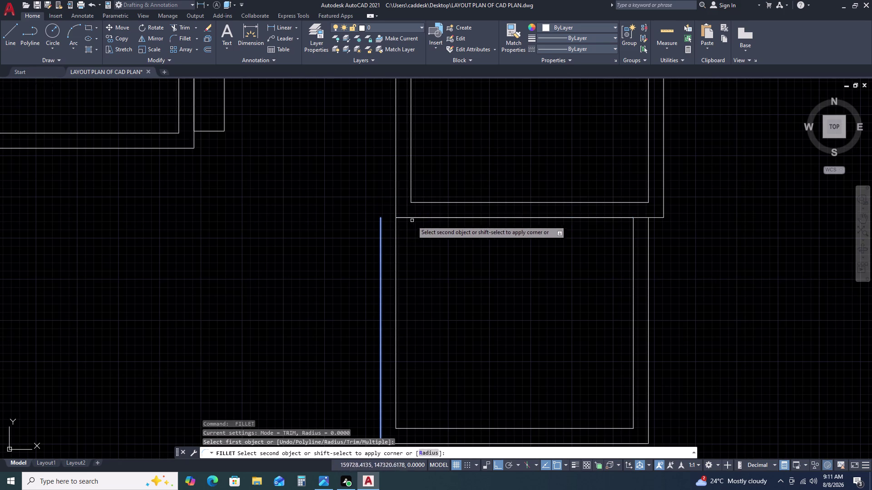
key(Escape)
Move the lower room's wall lines up against the room above.
click(359, 198)
scroll(down, 3)
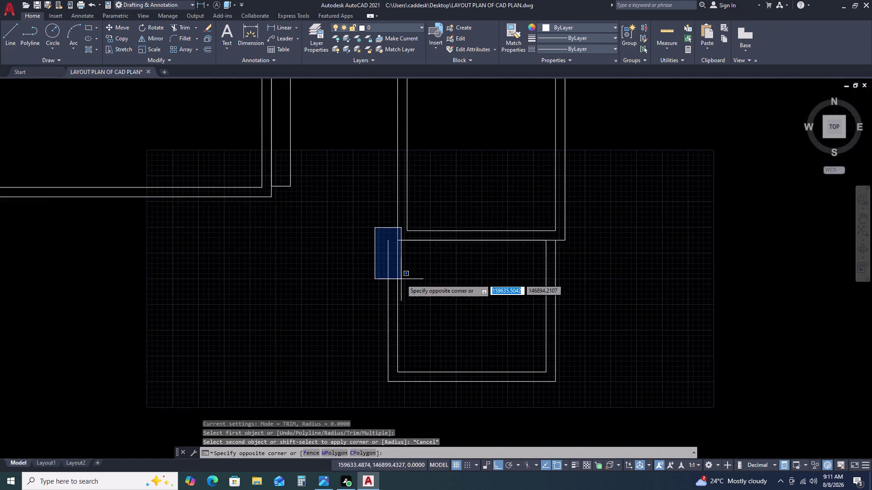
scroll(down, 3)
click(467, 331)
scroll(up, 3)
click(441, 240)
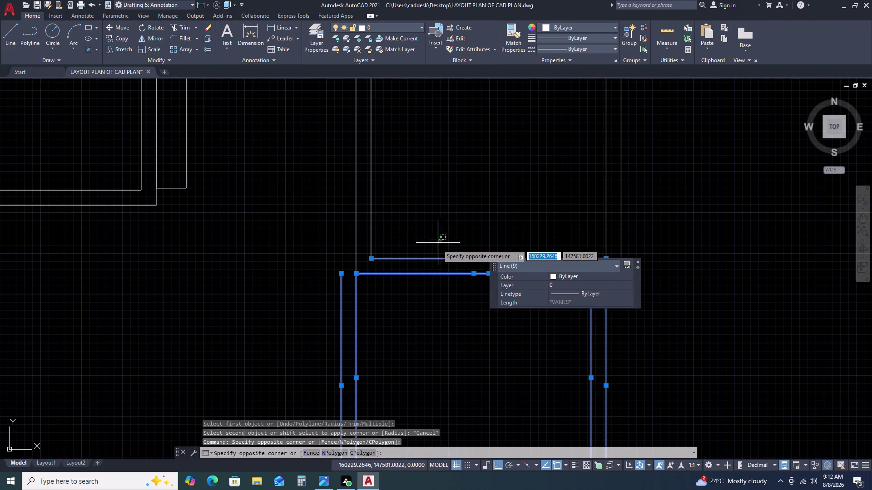
click(425, 263)
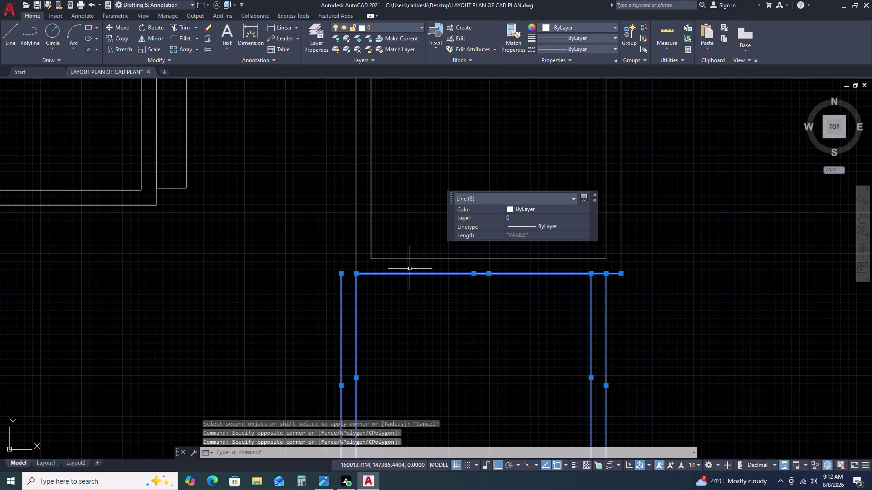
text(M)
key(space)
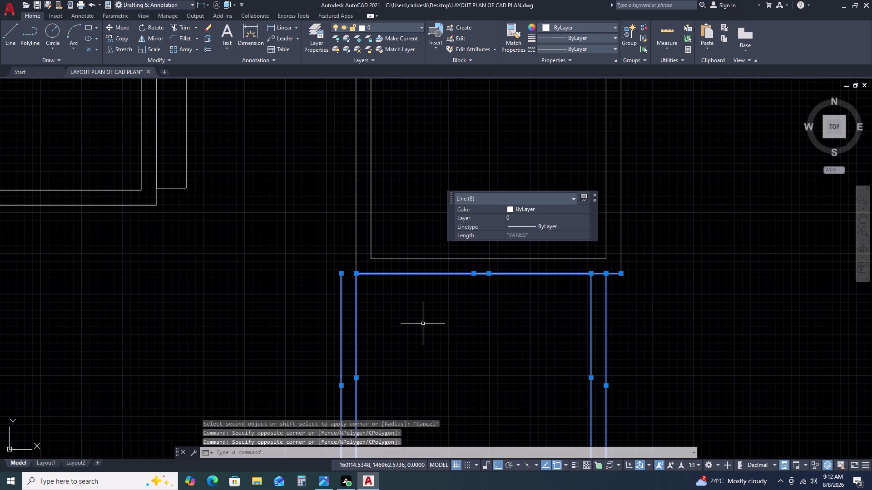
click(341, 276)
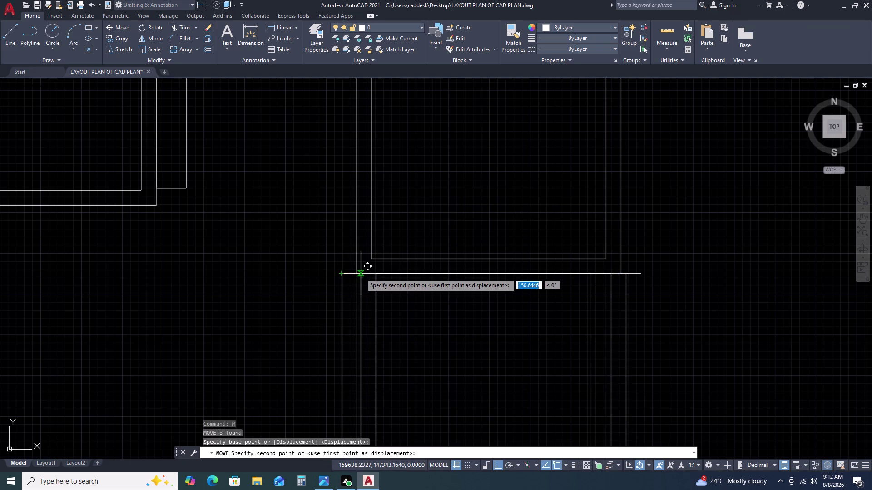
click(358, 274)
Delete the duplicate top wall lines between the stacked rooms.
scroll(down, 3)
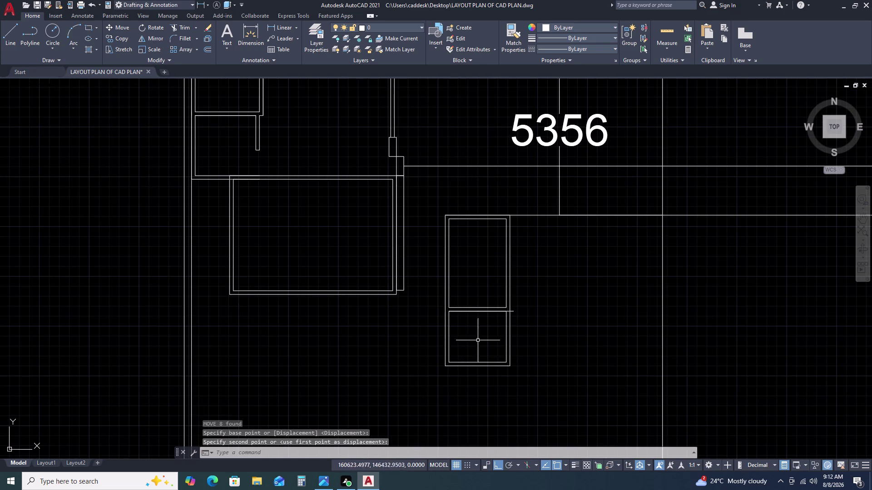
middle_drag(501, 331, 465, 286)
click(401, 266)
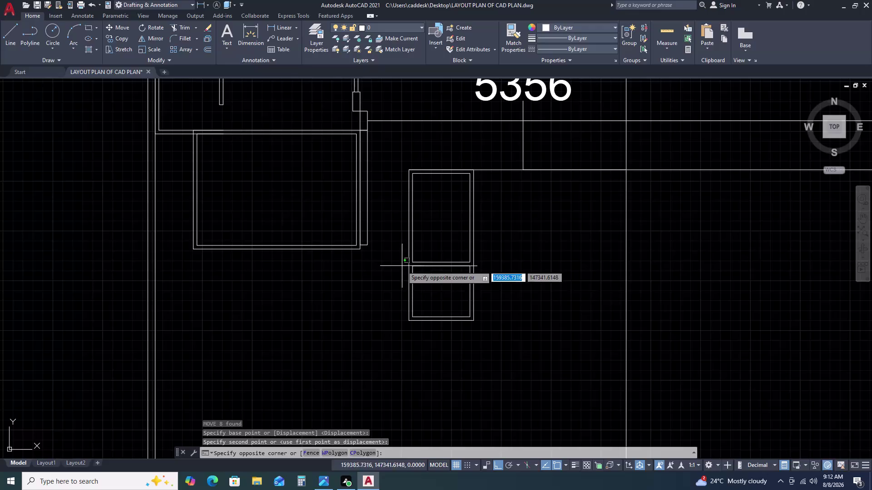
click(484, 289)
key(Delete)
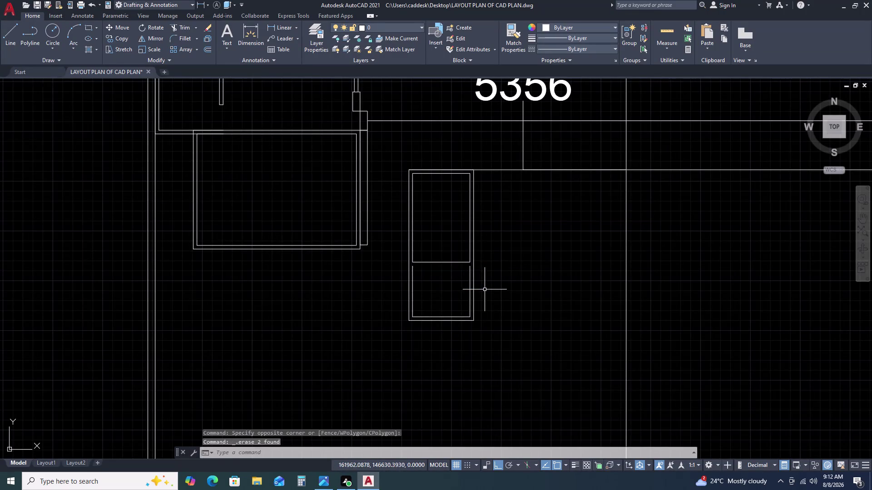
Draw a new inner top wall line across the lower room.
scroll(up, 3)
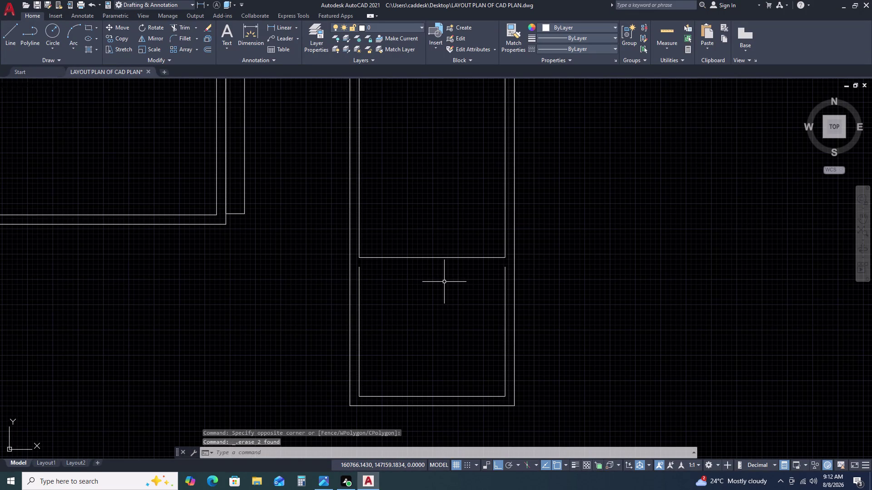
key(l)
key(space)
click(358, 265)
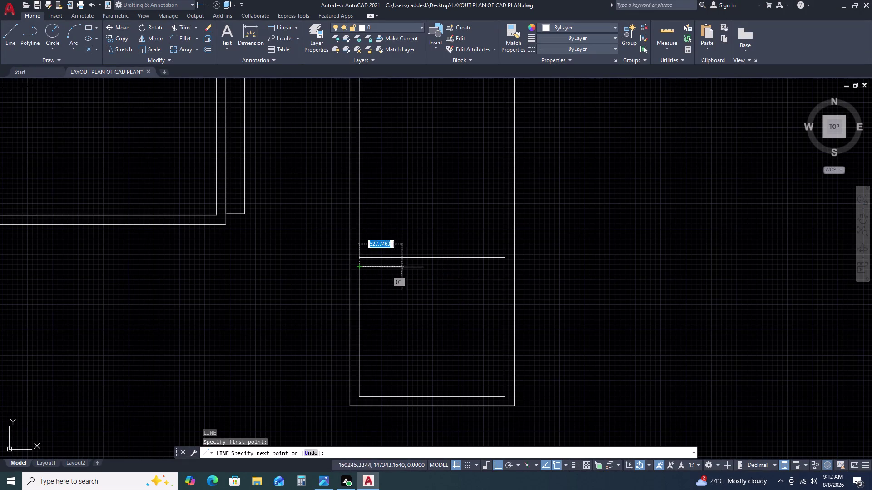
click(505, 266)
key(Escape)
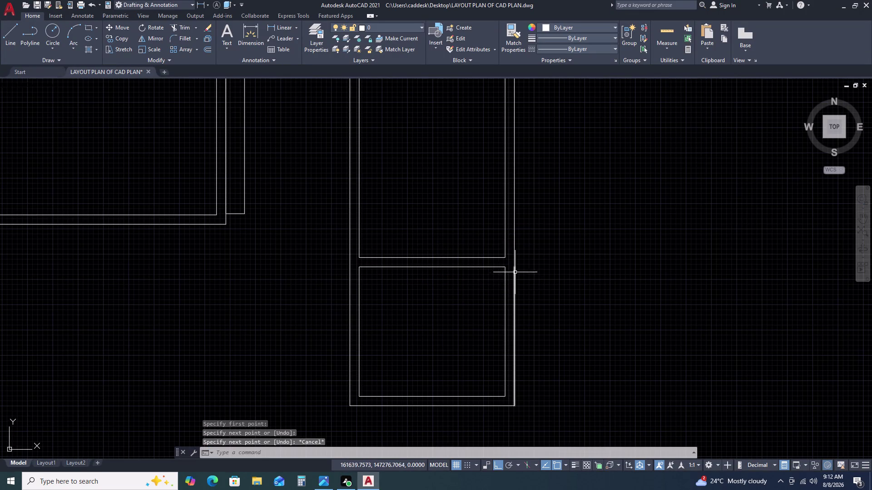
scroll(down, 3)
scroll(up, 3)
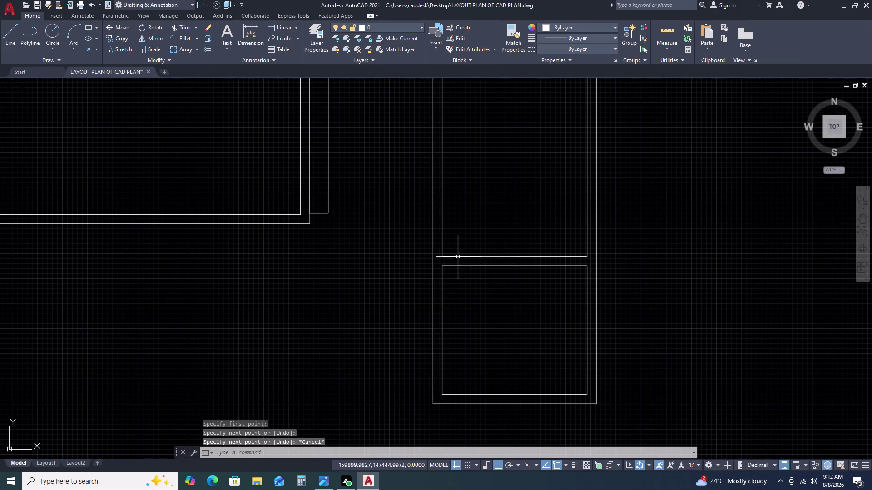
scroll(down, 3)
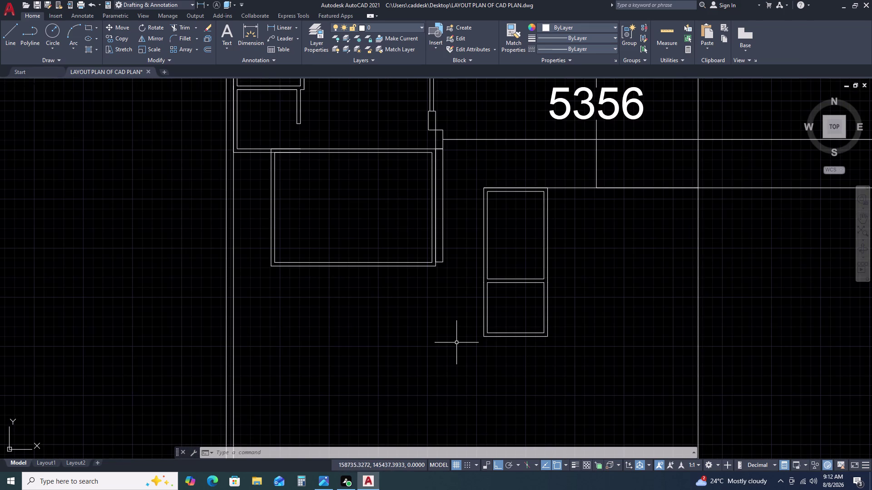
middle_drag(520, 257, 514, 257)
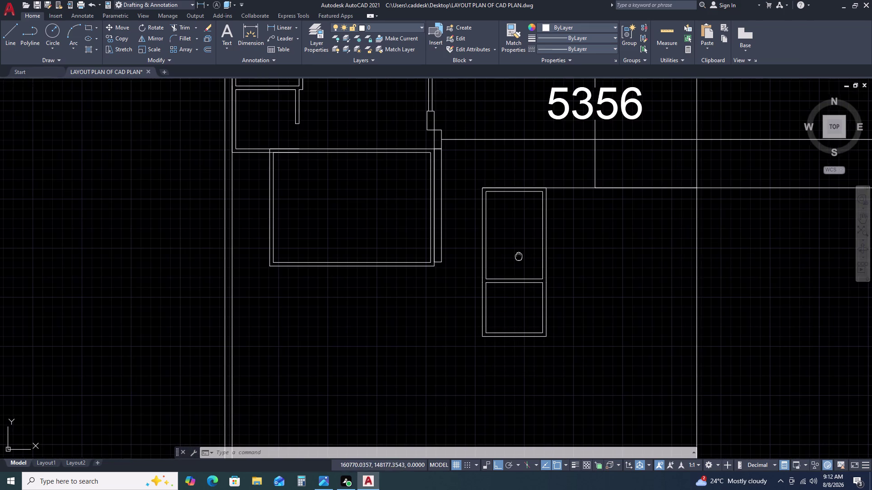
middle_drag(514, 257, 374, 232)
click(282, 27)
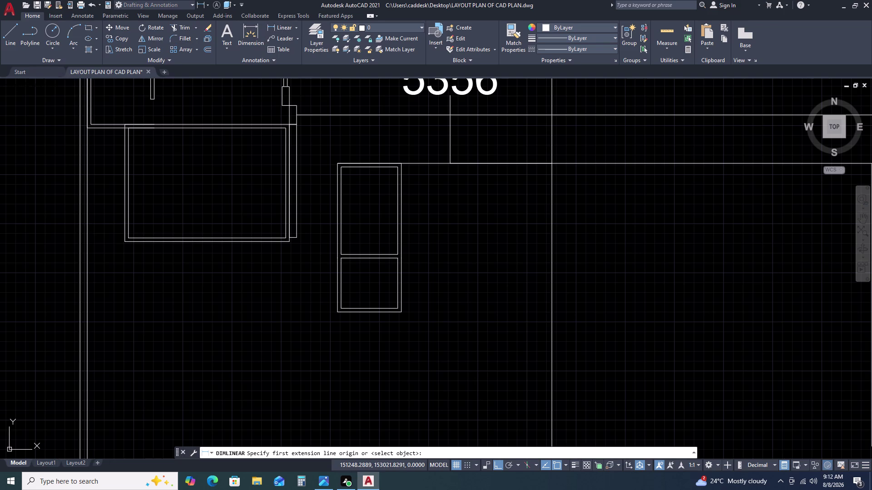
Start a linear dimension across the top of the stacked rooms, then cancel it.
scroll(up, 3)
click(345, 169)
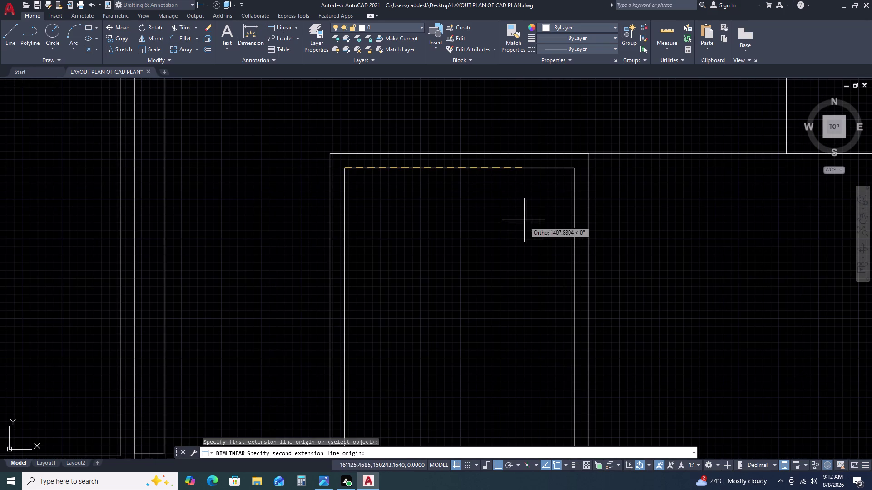
click(573, 169)
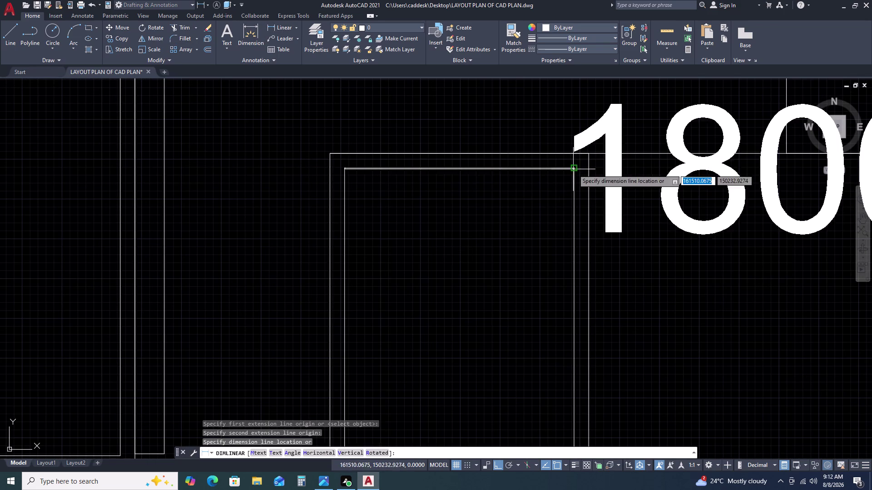
scroll(down, 3)
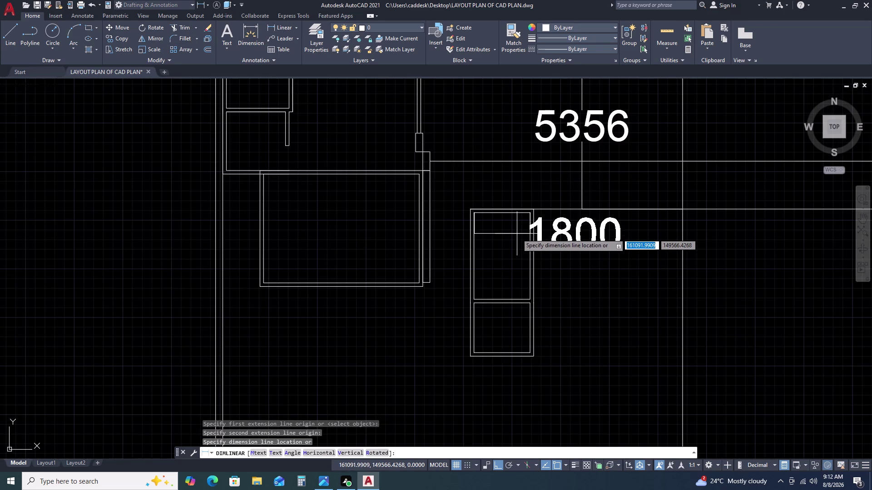
key(Escape)
Erase the 2030-long stray line above the small room.
scroll(up, 3)
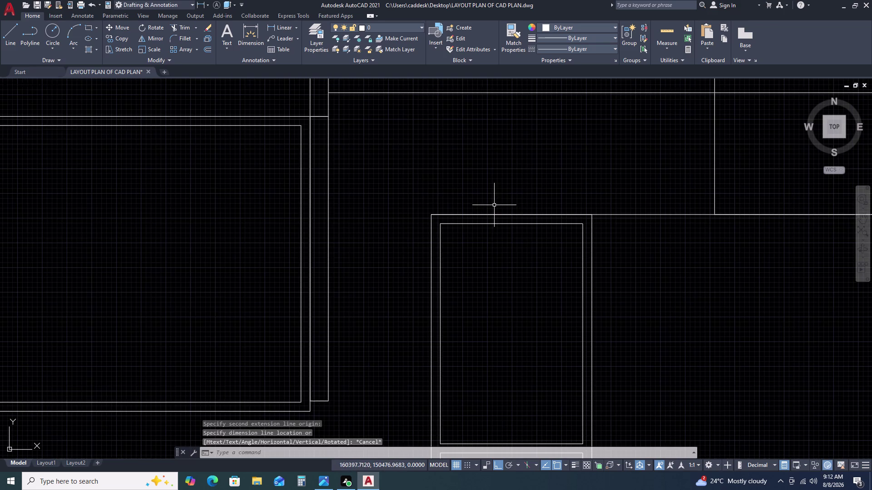
double_click(493, 215)
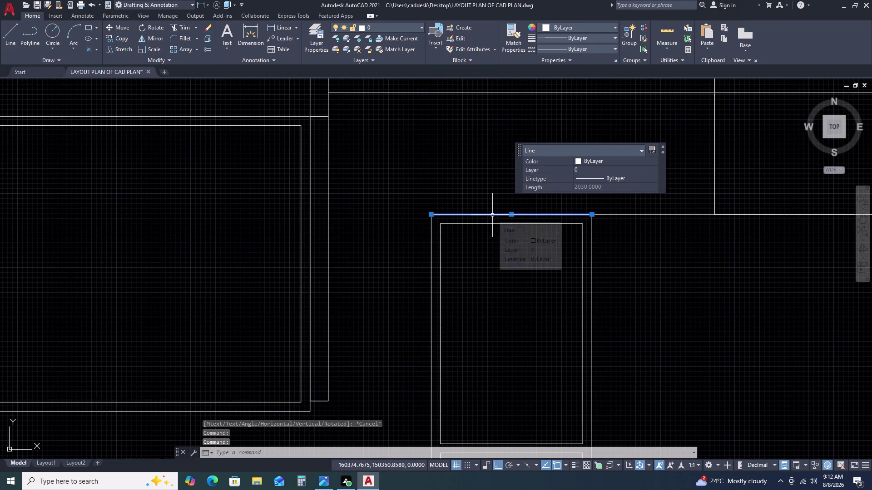
key(Delete)
scroll(down, 3)
scroll(down, 3)
scroll(up, 3)
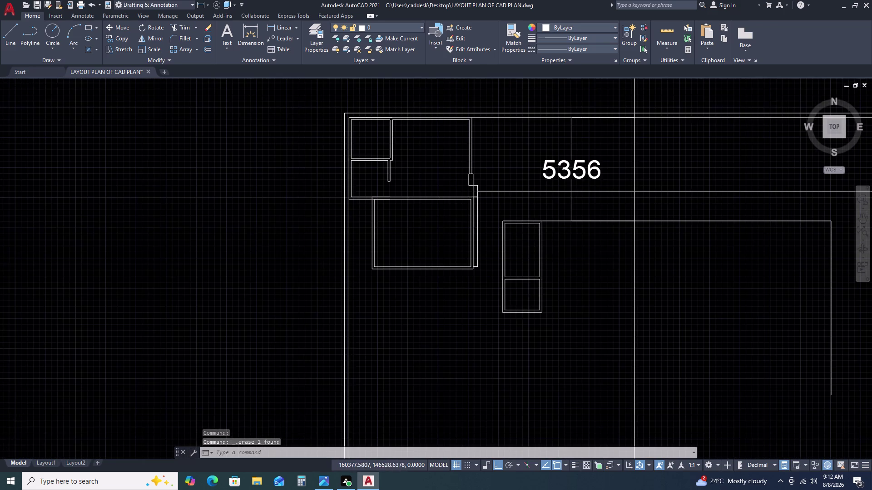
Delete the short piece of outer wall beside the stacked rooms.
scroll(up, 3)
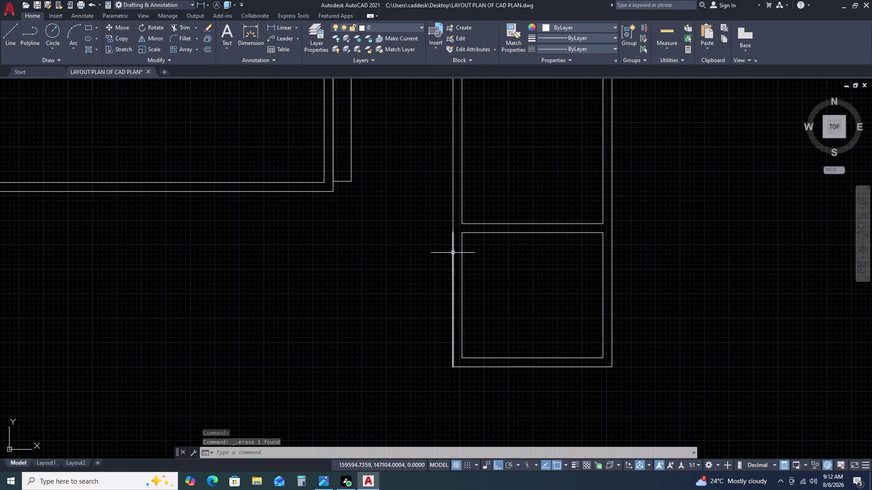
double_click(454, 255)
key(Delete)
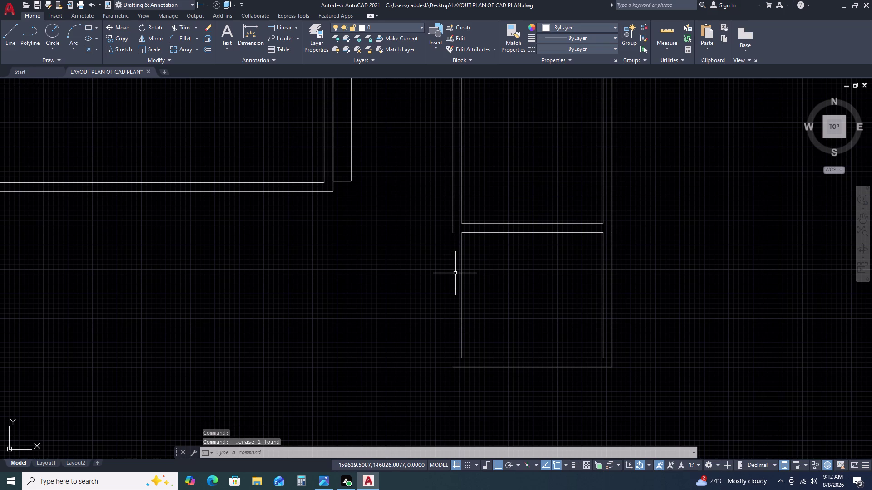
Try extending the outer wall line down to the bottom wall with EX, then cancel.
text(E)
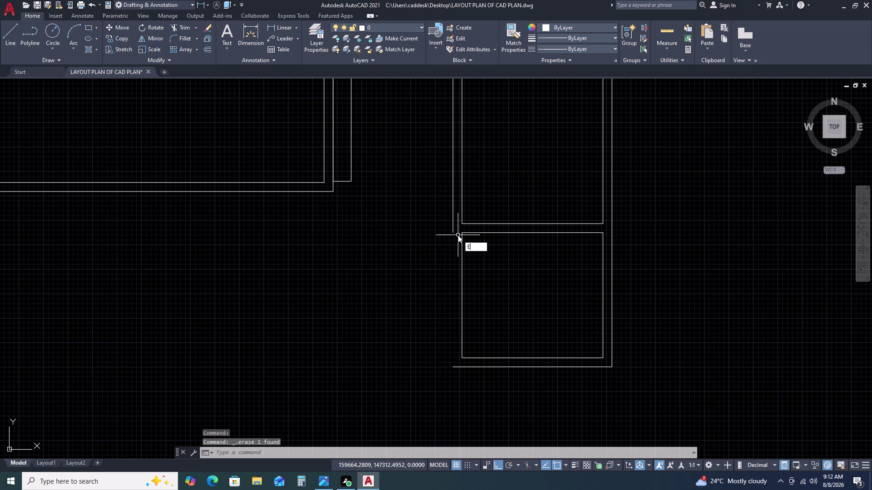
text(X)
key(space)
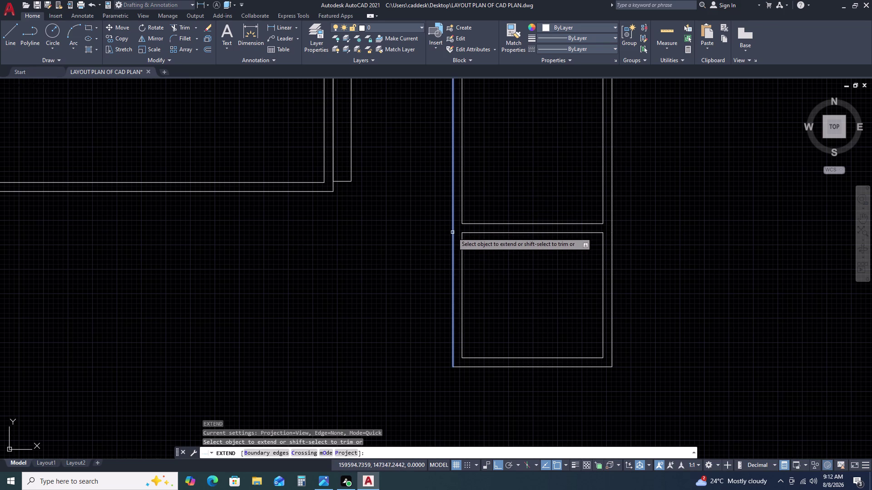
click(453, 232)
key(Escape)
scroll(down, 3)
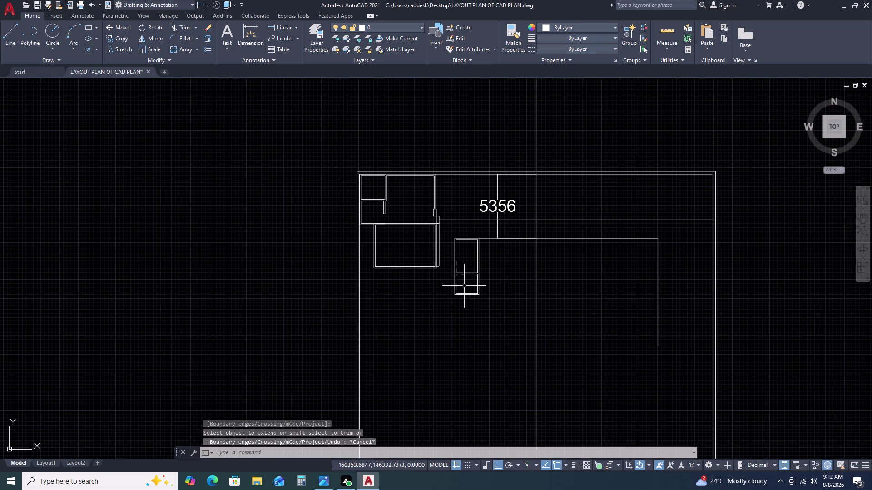
scroll(up, 3)
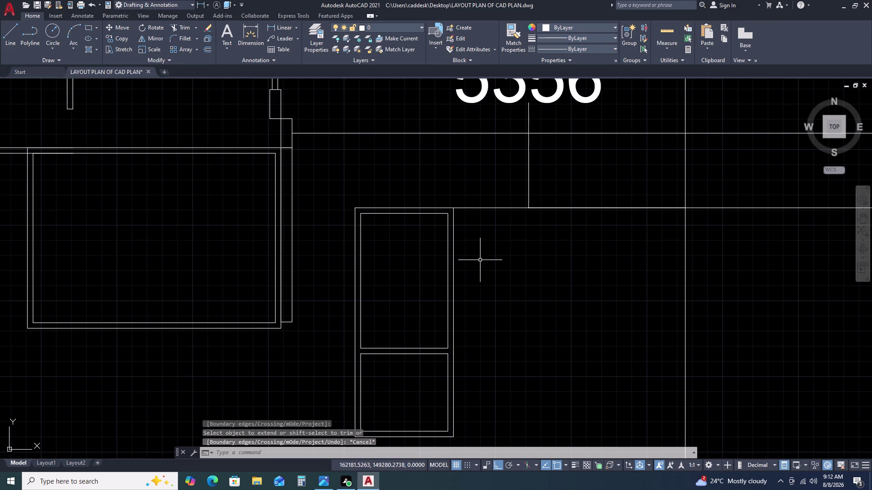
scroll(down, 3)
middle_drag(489, 279, 449, 259)
middle_click(449, 258)
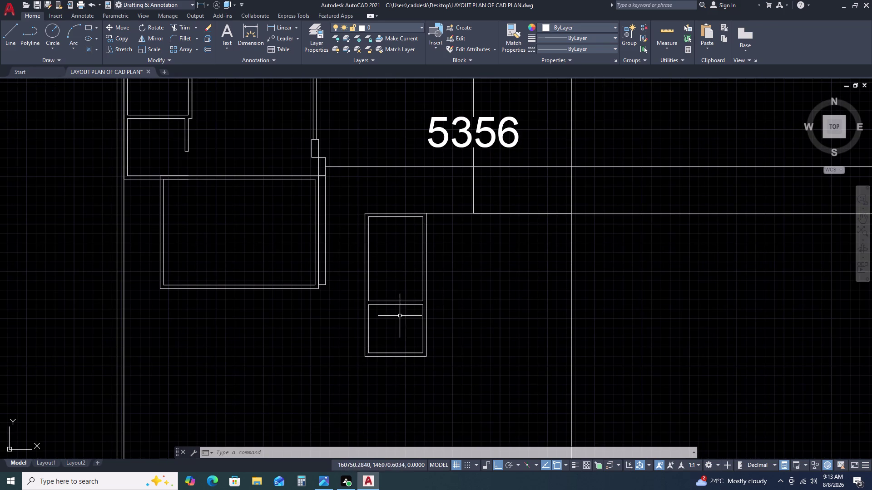
scroll(up, 3)
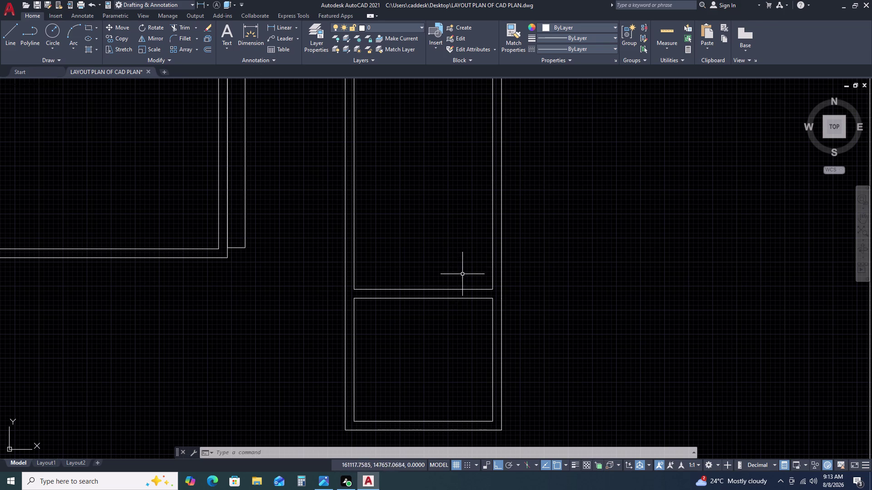
scroll(down, 3)
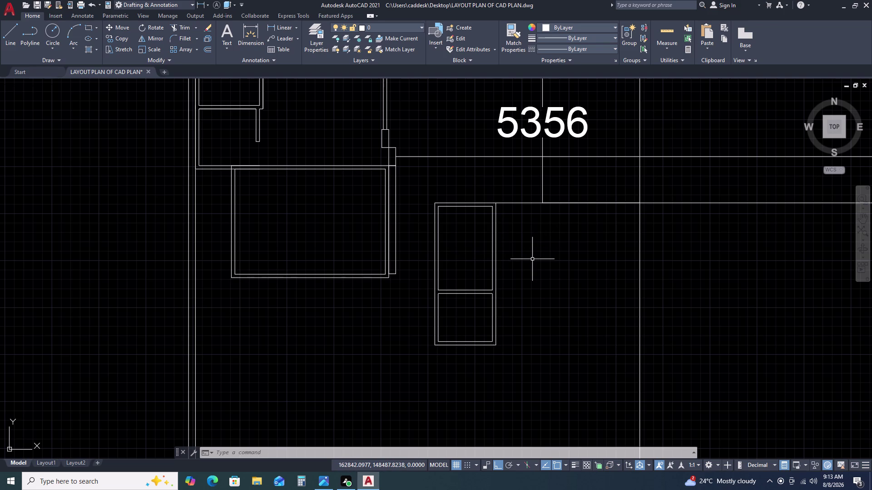
Draw a 3500-long top wall rightward from the small rooms' top-right corner.
key(space)
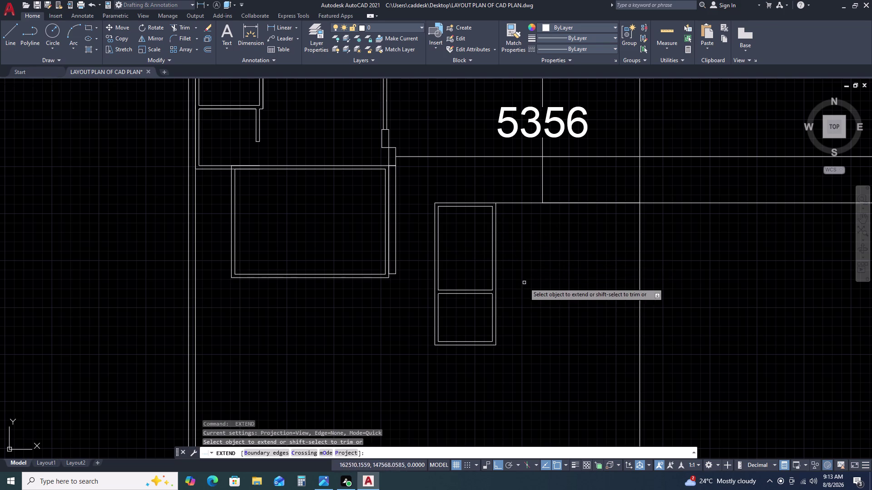
key(Escape)
key(Escape)
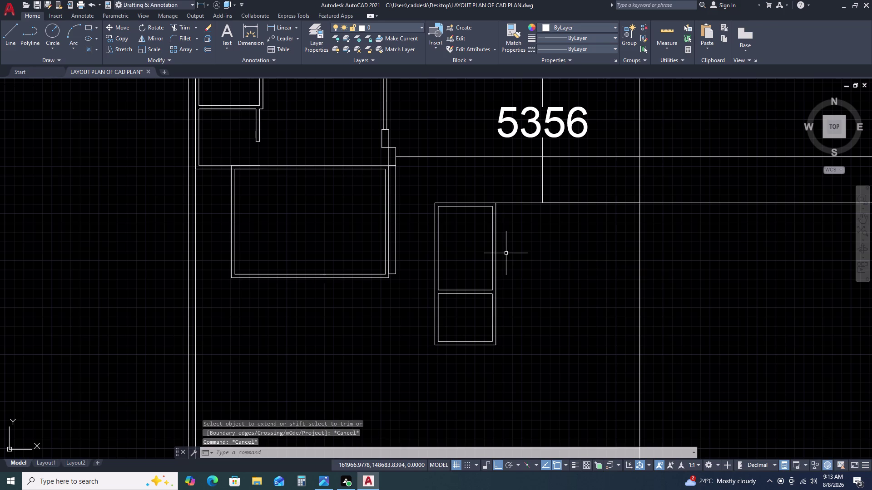
text(L)
key(space)
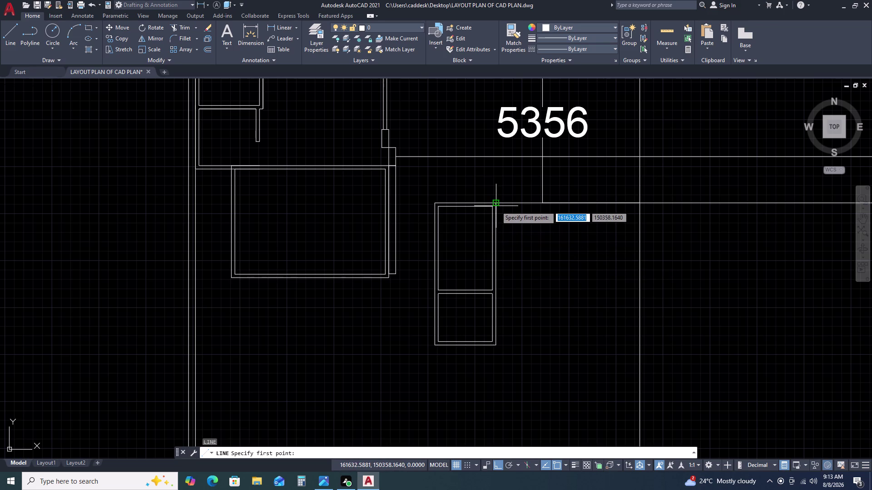
click(495, 201)
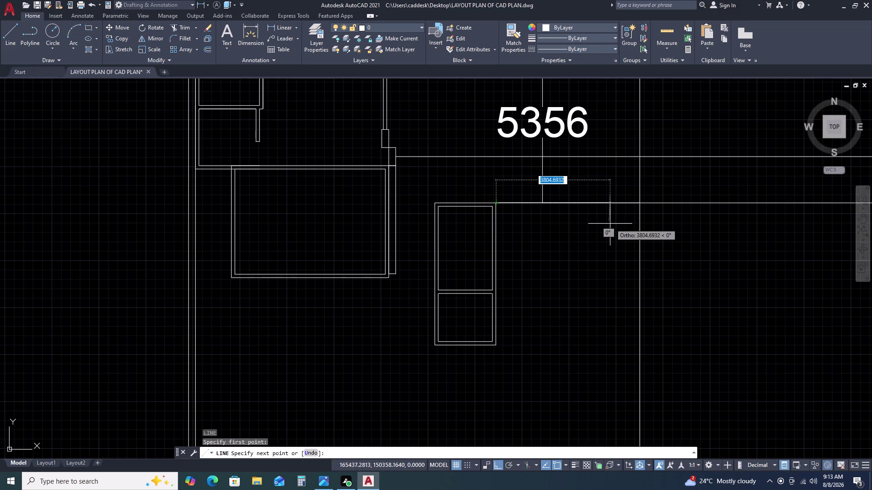
key(3)
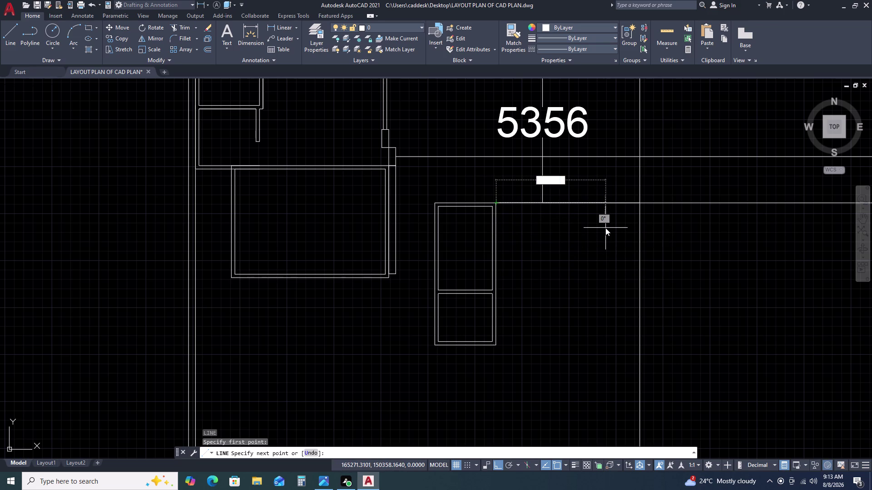
key(5)
text(0)
text(0)
key(space)
Add the 4500-long wall downward and run the bottom wall back to the rooms.
scroll(down, 3)
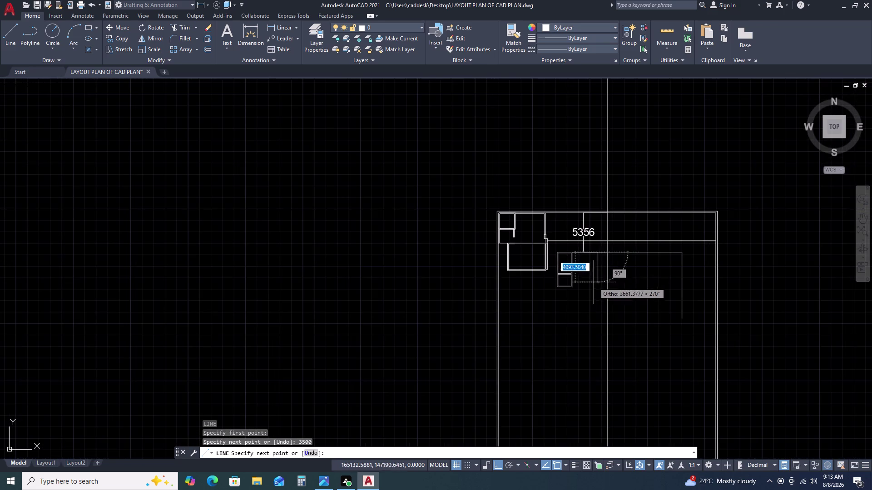
scroll(up, 3)
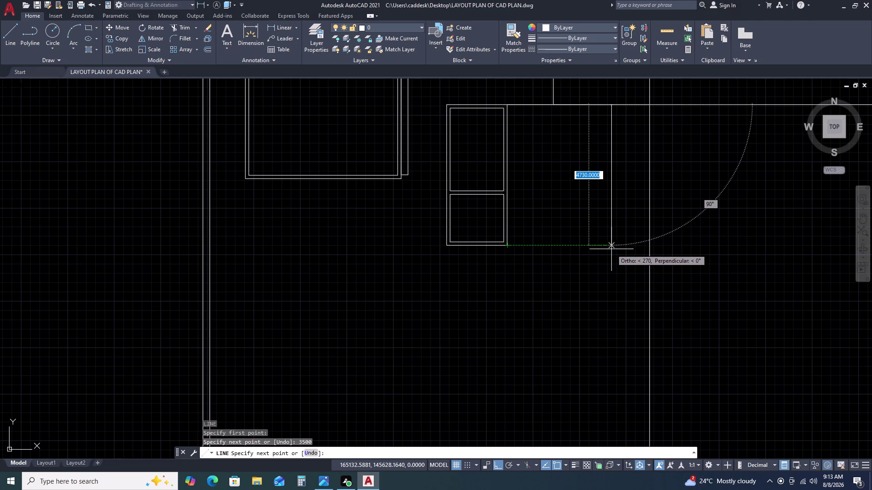
text(4500)
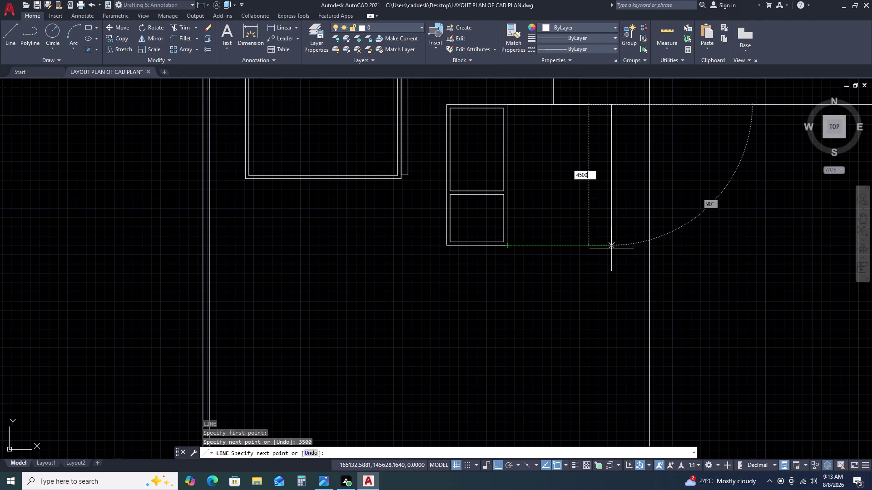
key(space)
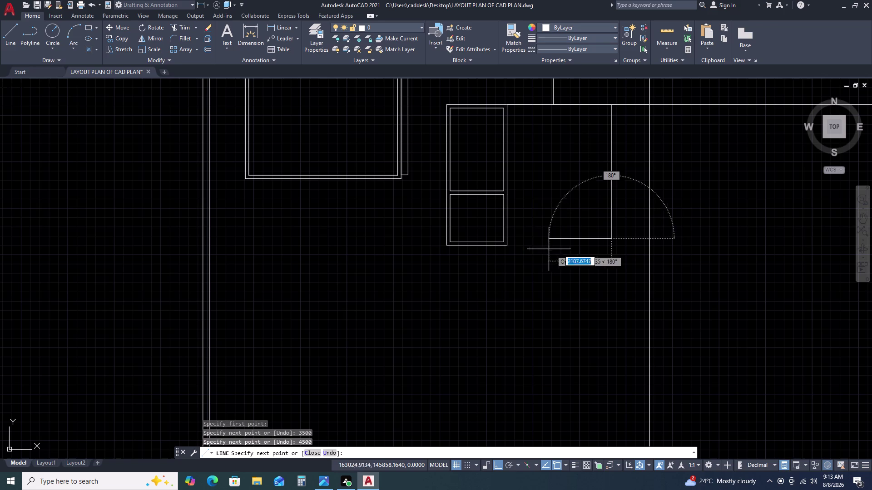
click(509, 238)
key(Escape)
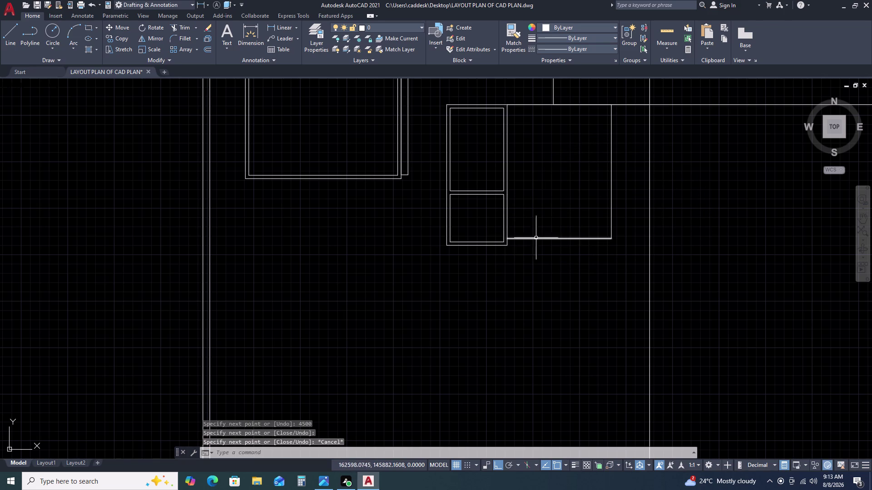
click(508, 88)
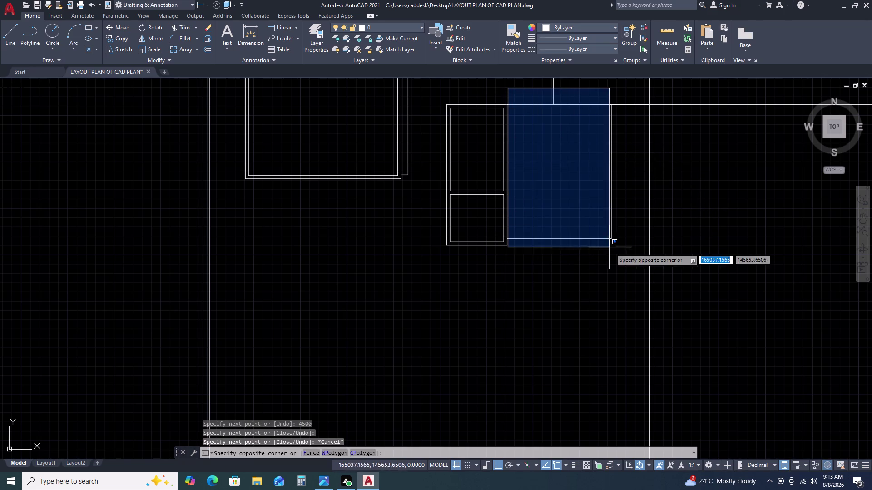
click(623, 273)
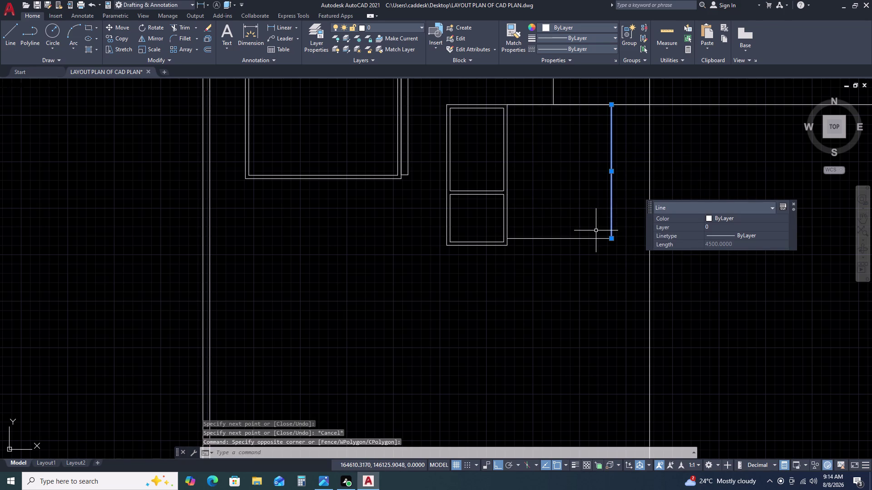
key(Escape)
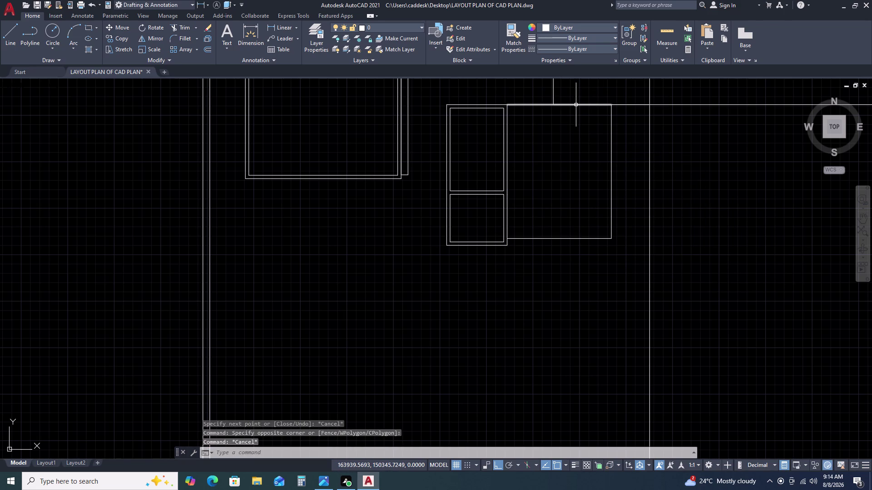